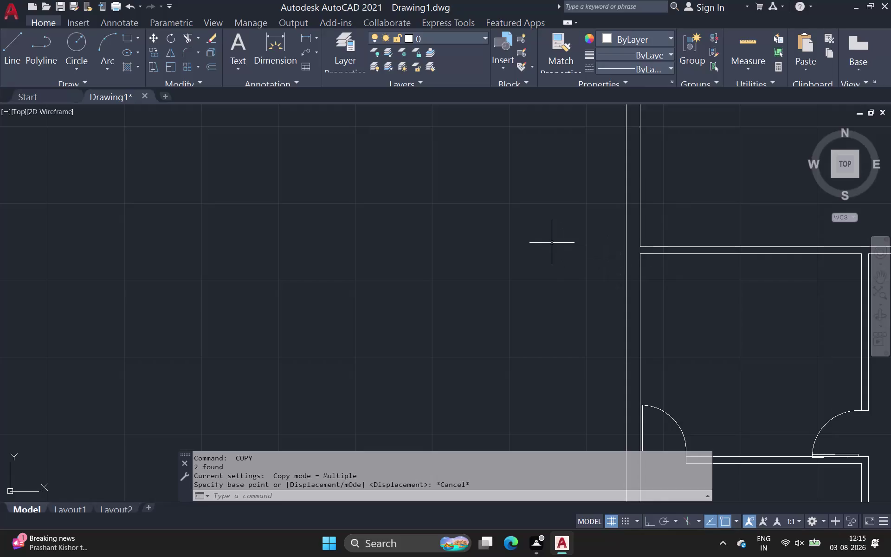
Copy a spare door symbol with CO, using the door's corner as the base point.
middle_drag(566, 254, 566, 271)
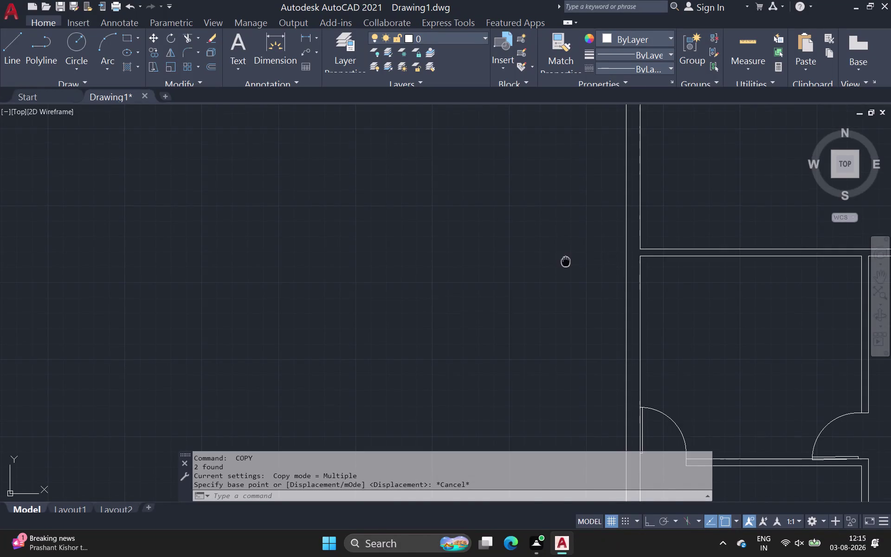
middle_drag(566, 270, 483, 291)
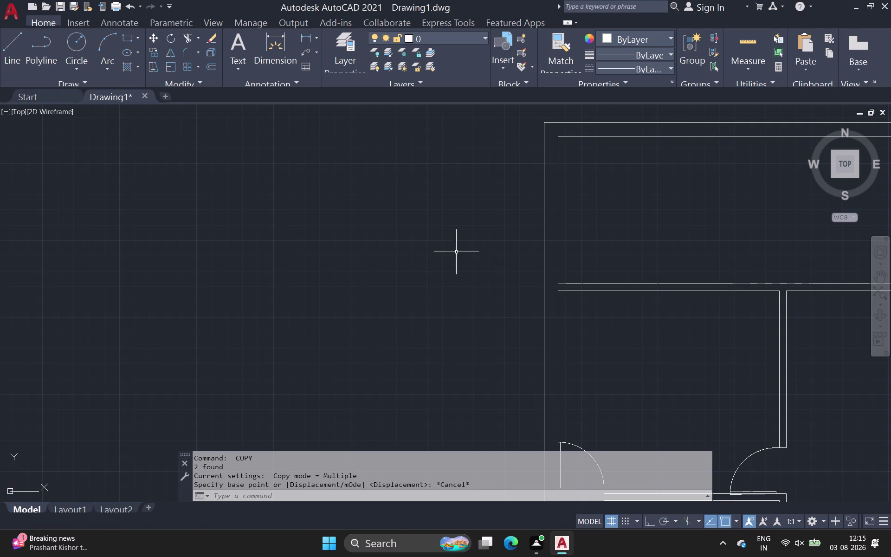
scroll(down, 3)
middle_drag(426, 285, 305, 253)
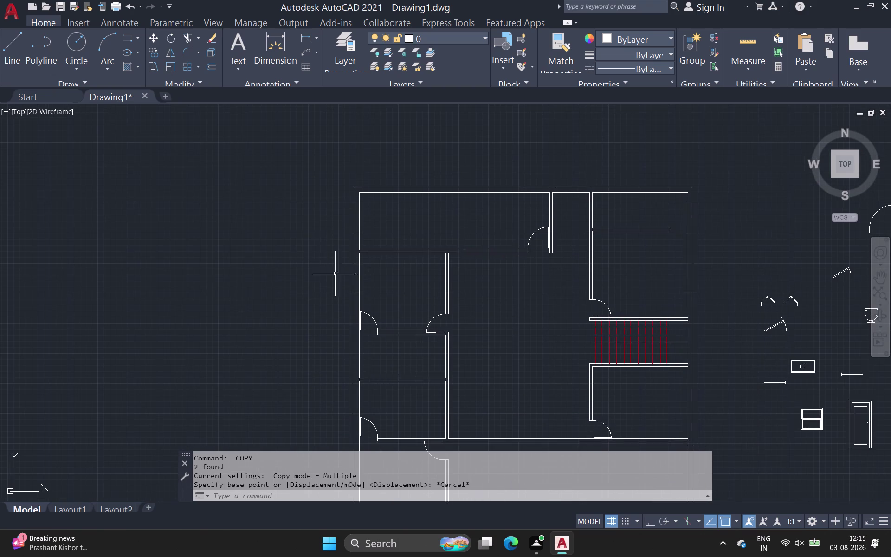
scroll(down, 3)
middle_drag(361, 285, 212, 252)
scroll(up, 3)
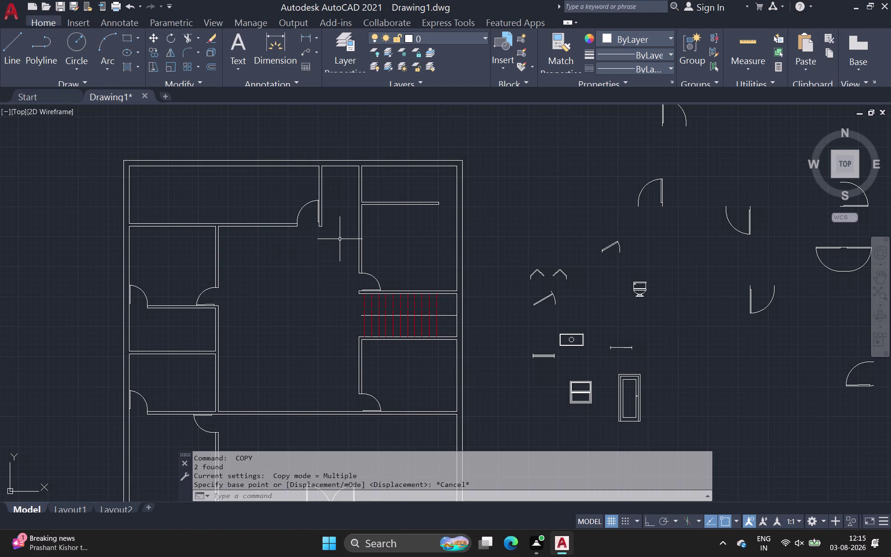
scroll(down, 3)
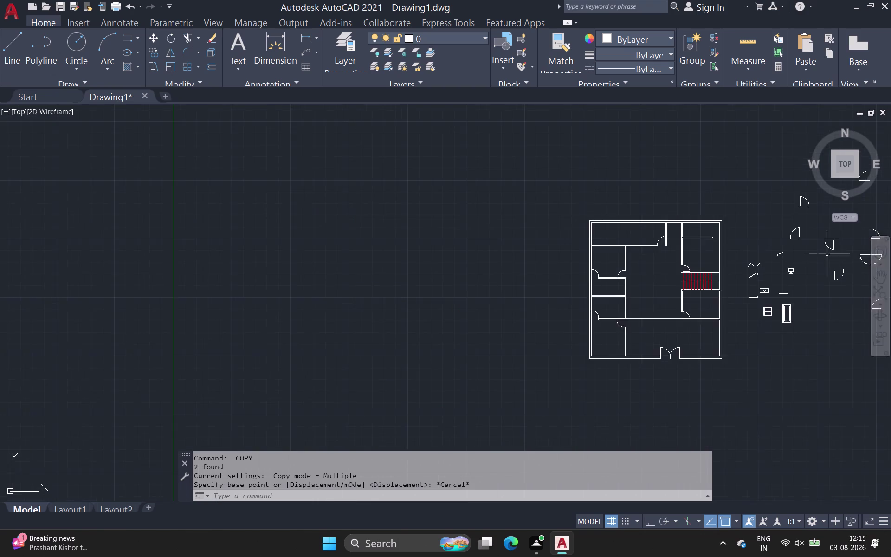
middle_drag(822, 254, 576, 210)
scroll(up, 3)
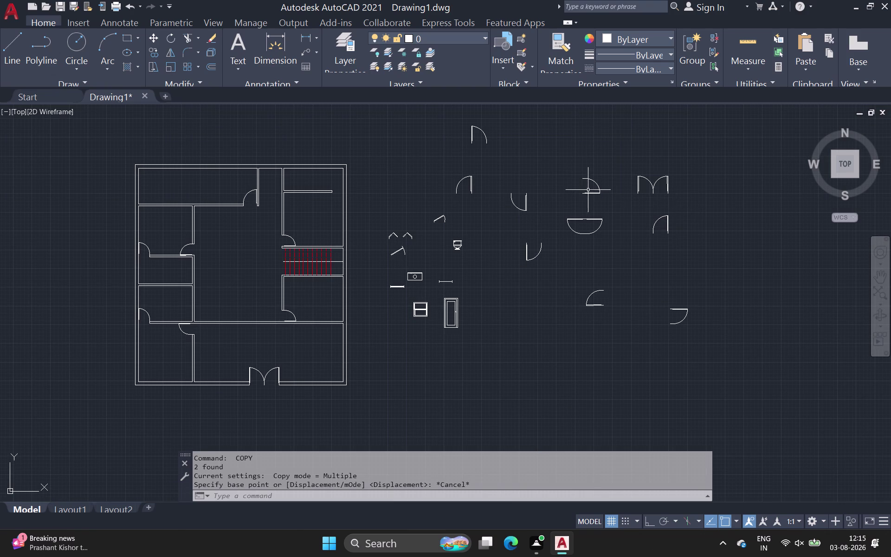
click(471, 187)
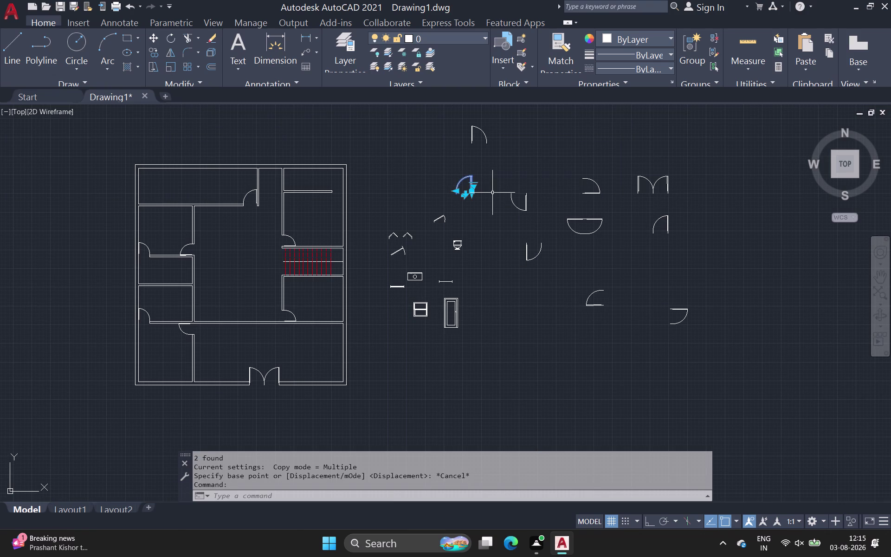
text(co)
key(space)
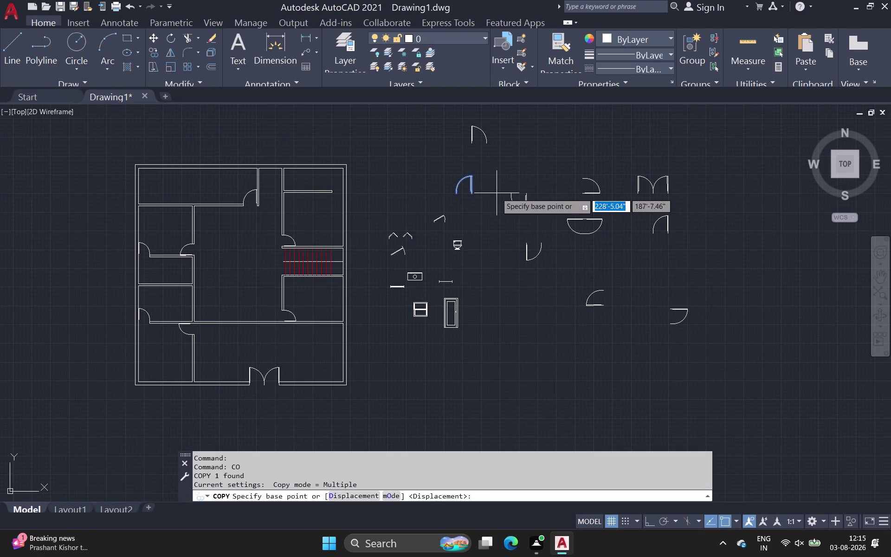
scroll(up, 3)
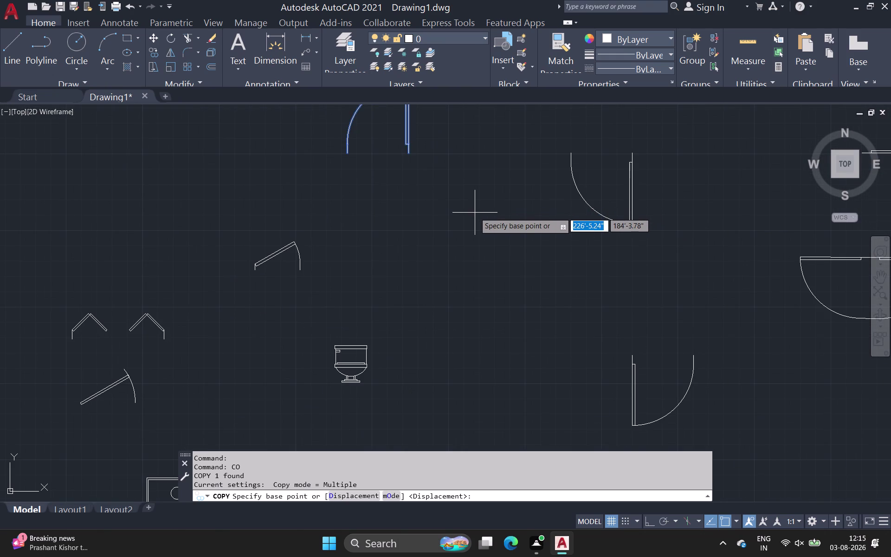
scroll(down, 3)
scroll(up, 3)
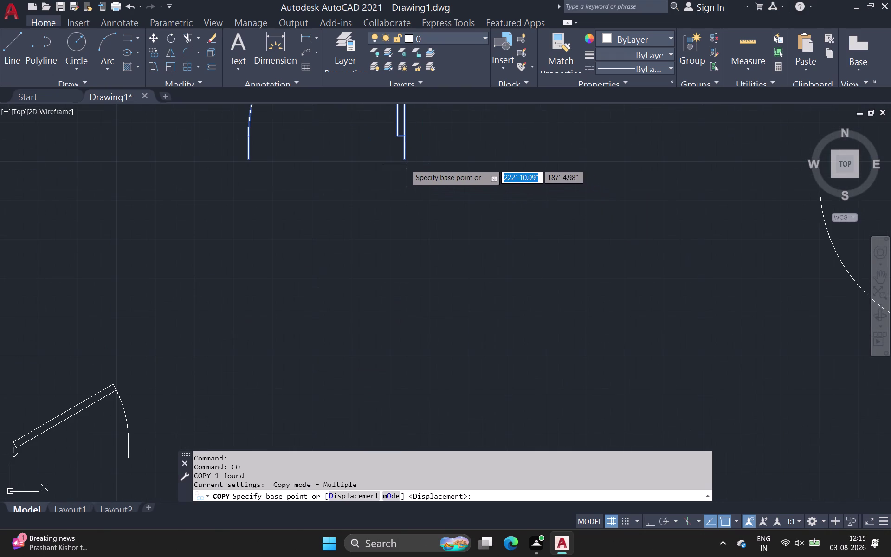
click(406, 161)
Place the door copy at the top-right room's wall end, then select it.
scroll(down, 3)
middle_drag(367, 196, 667, 150)
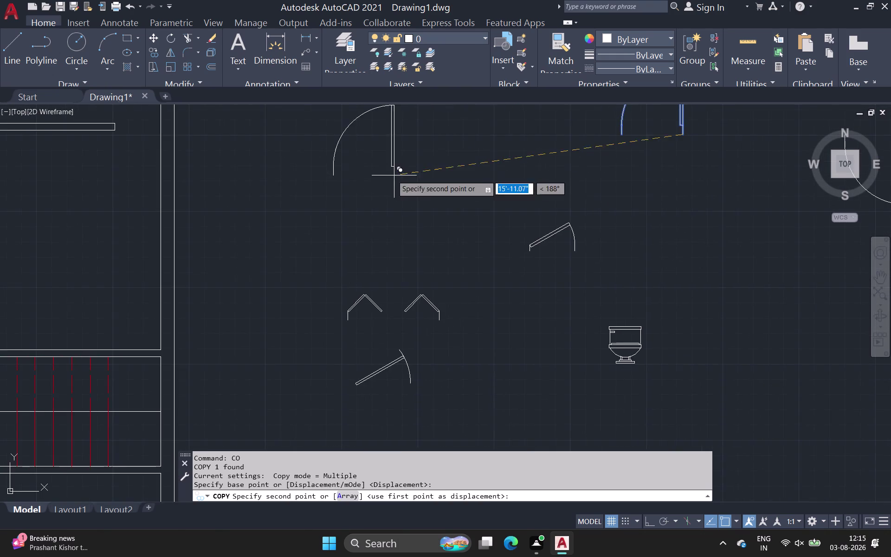
scroll(down, 3)
middle_drag(238, 186, 250, 215)
scroll(up, 3)
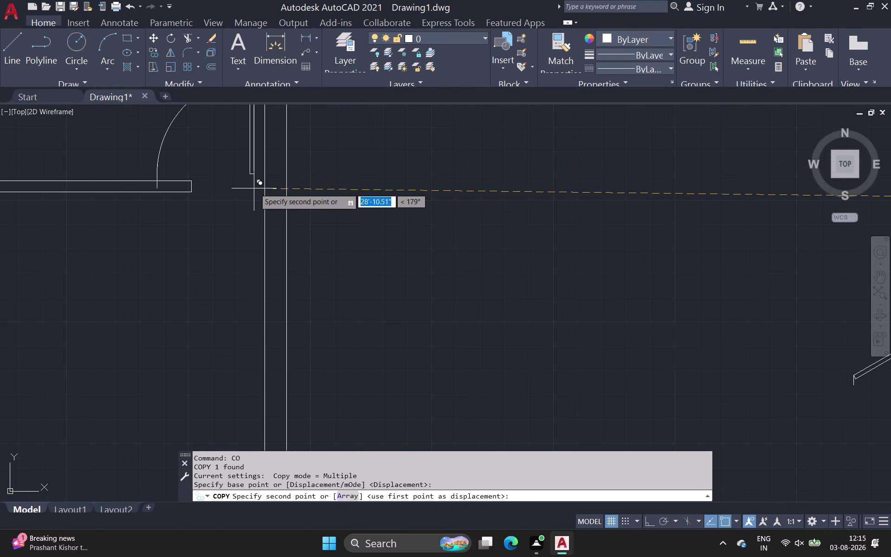
scroll(up, 3)
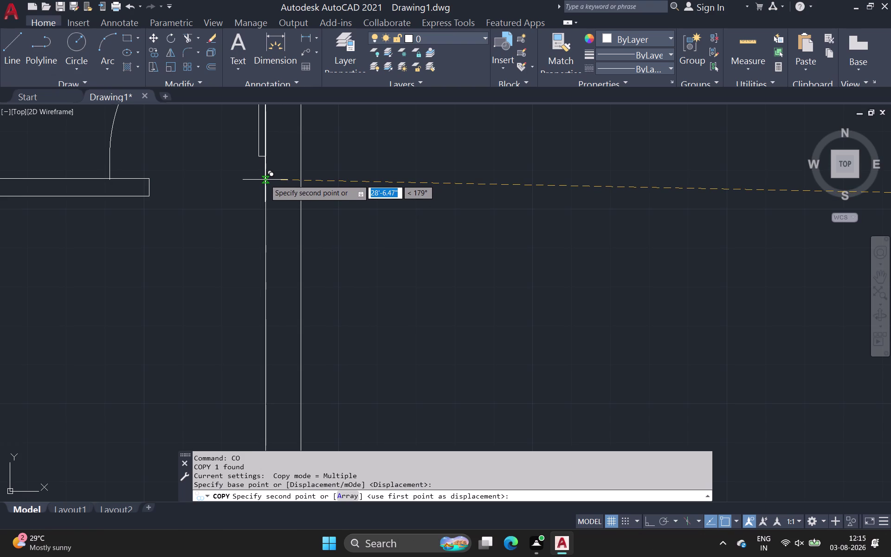
scroll(up, 3)
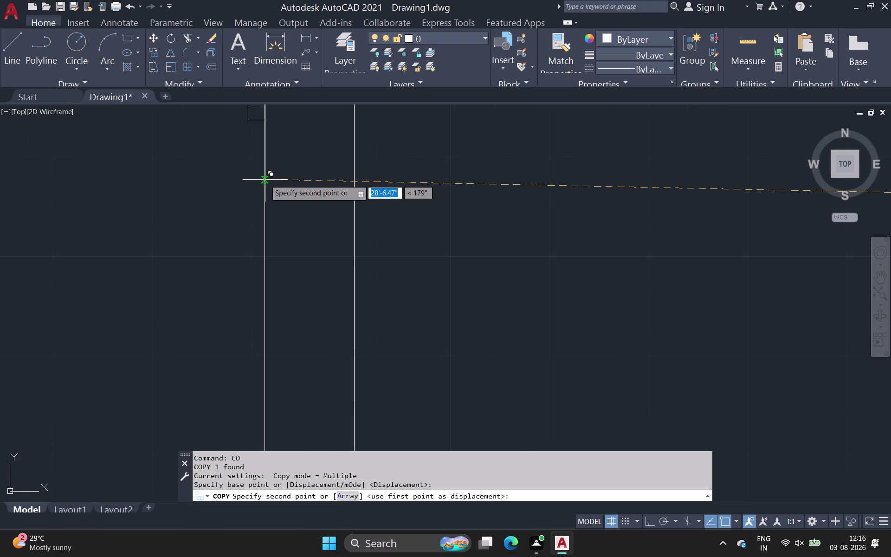
click(265, 181)
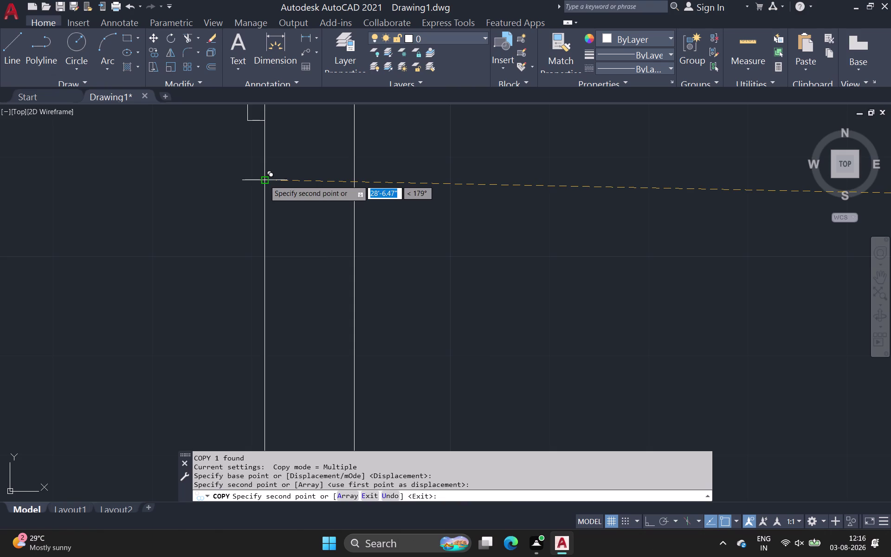
scroll(down, 3)
scroll(down, 3)
middle_drag(454, 231, 612, 330)
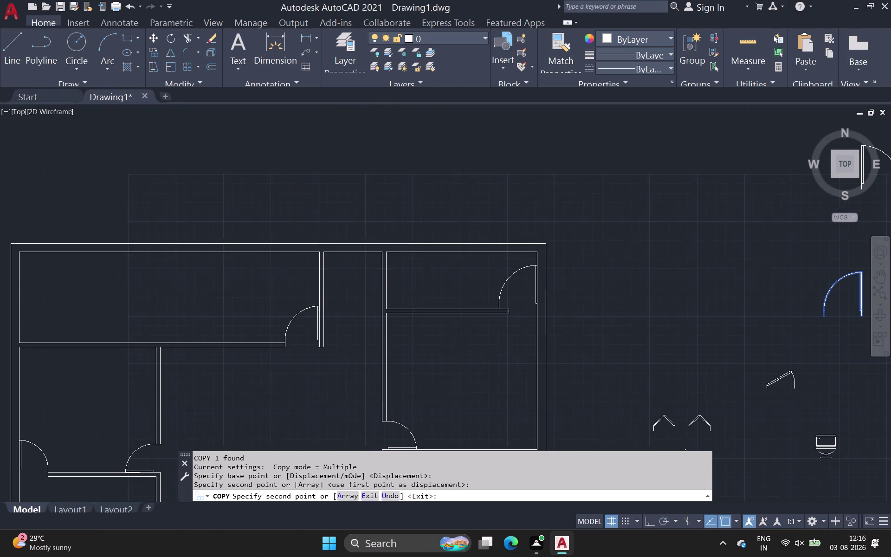
middle_drag(611, 330, 609, 327)
key(Escape)
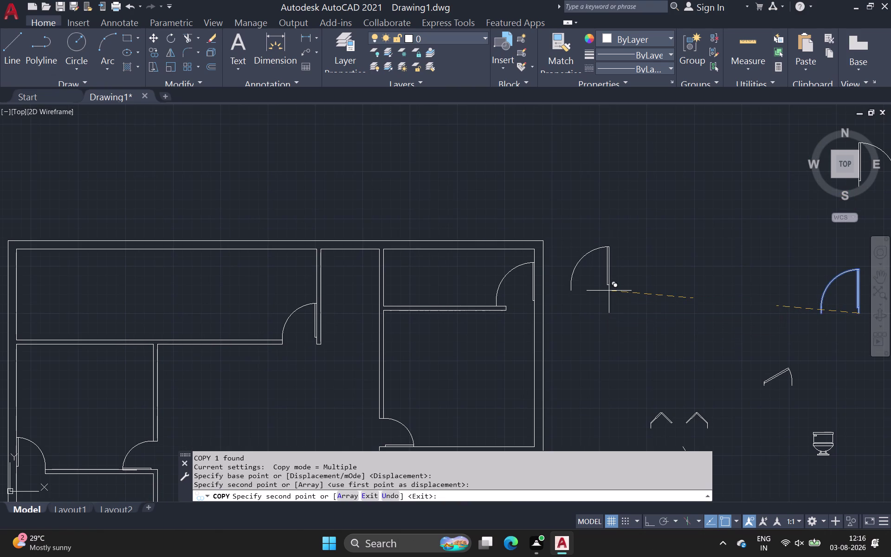
click(516, 268)
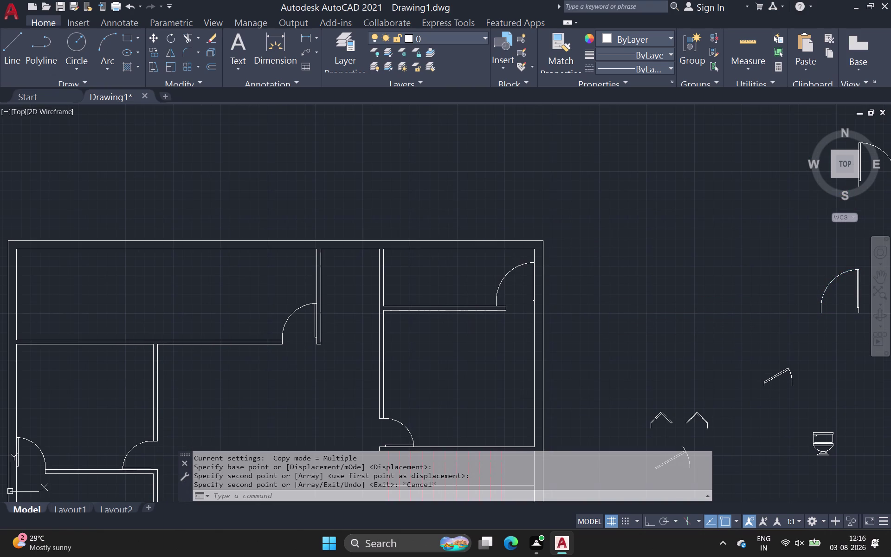
click(498, 303)
Stretch the copied door's swing grip to the wall endpoint so it spans the opening.
scroll(up, 3)
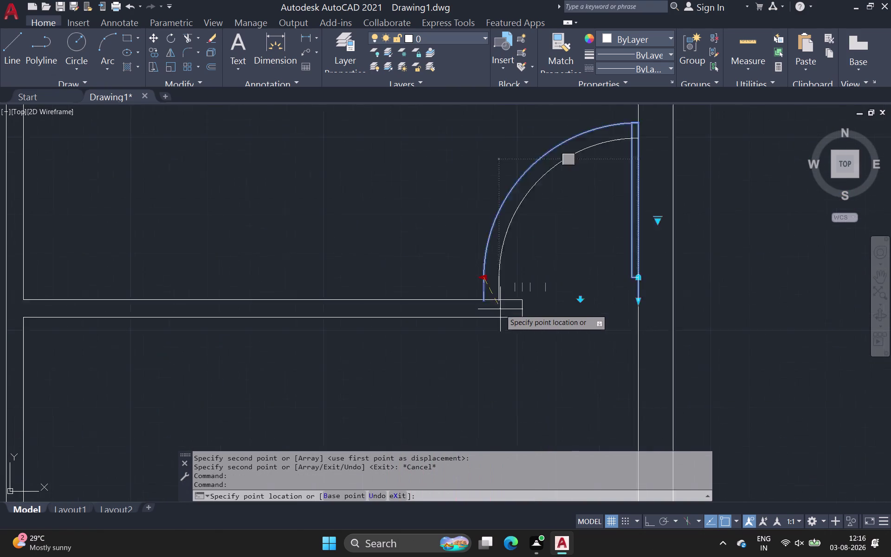
scroll(up, 3)
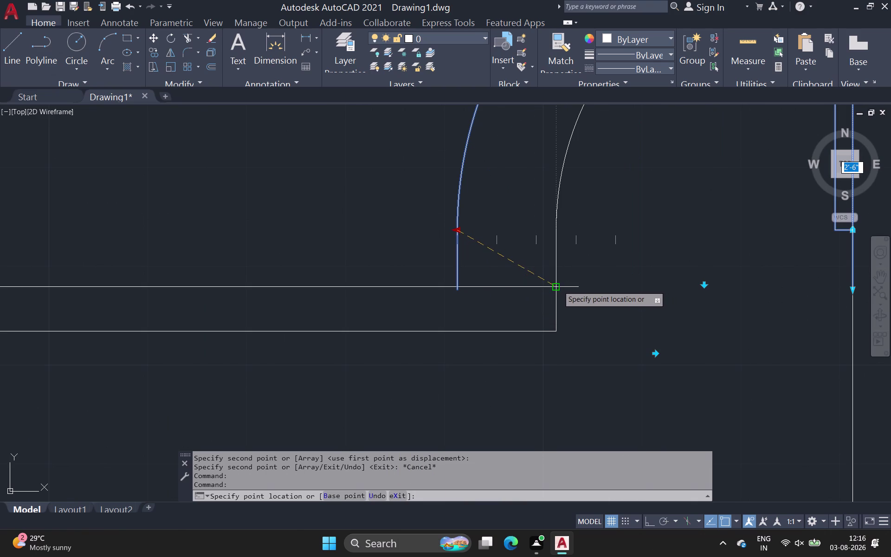
click(558, 286)
scroll(down, 3)
middle_drag(579, 290, 564, 307)
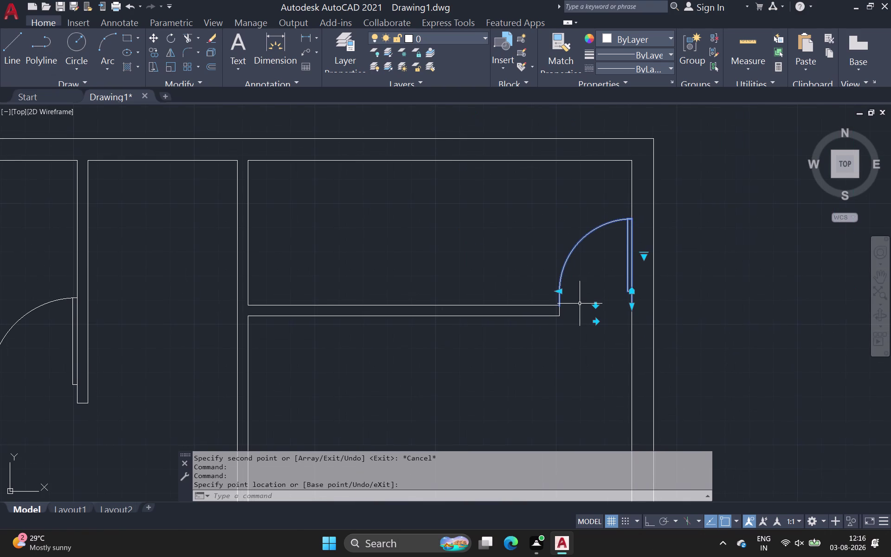
key(Escape)
Zoom out over the whole plan and start the Line tool.
scroll(down, 3)
middle_drag(704, 275, 438, 183)
scroll(down, 3)
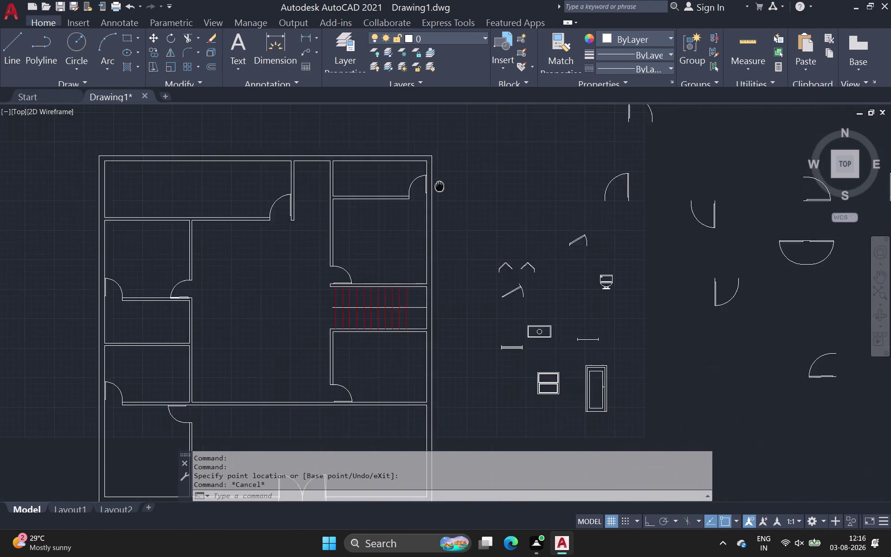
middle_drag(458, 201, 452, 171)
scroll(down, 3)
middle_drag(450, 215, 417, 193)
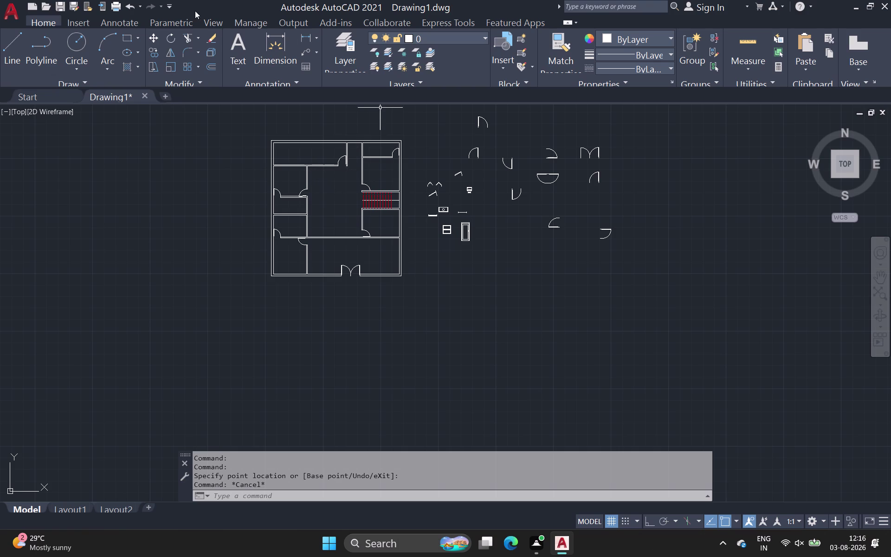
click(15, 39)
scroll(up, 3)
middle_drag(449, 180, 474, 311)
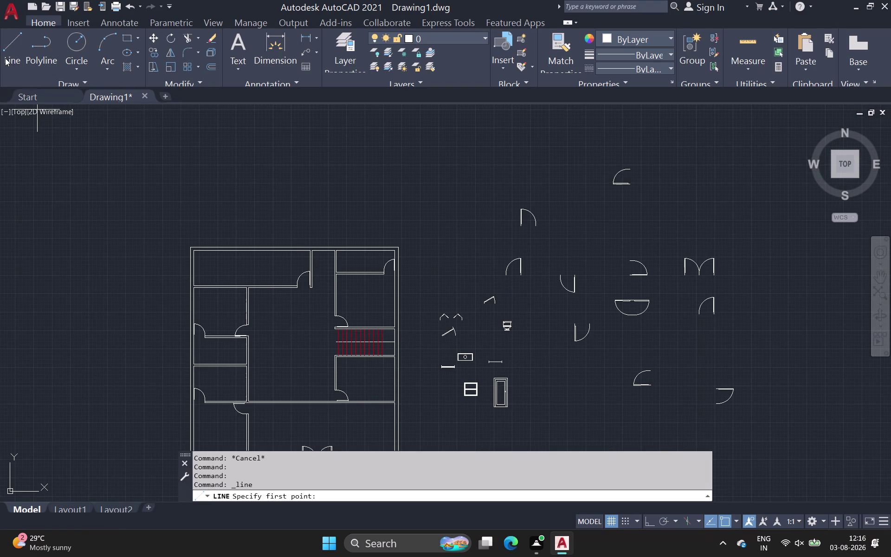
scroll(up, 3)
scroll(up, 3)
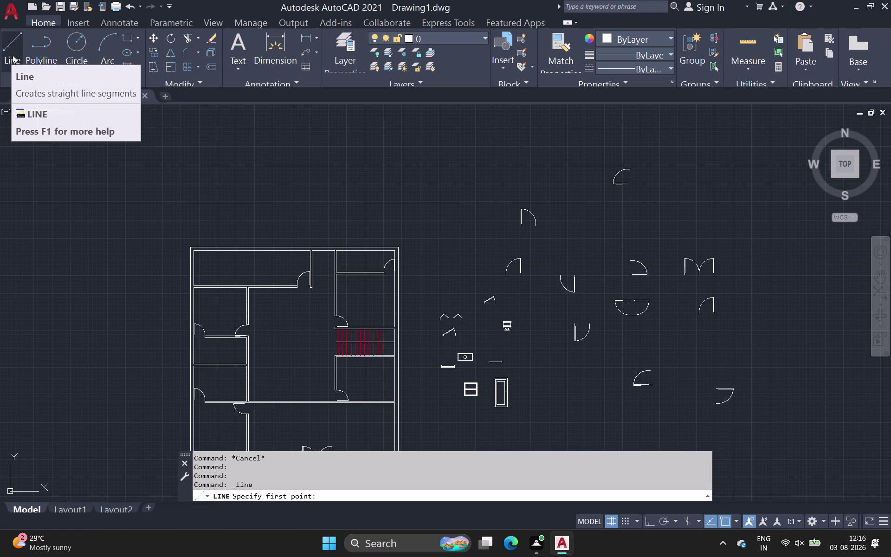
scroll(up, 3)
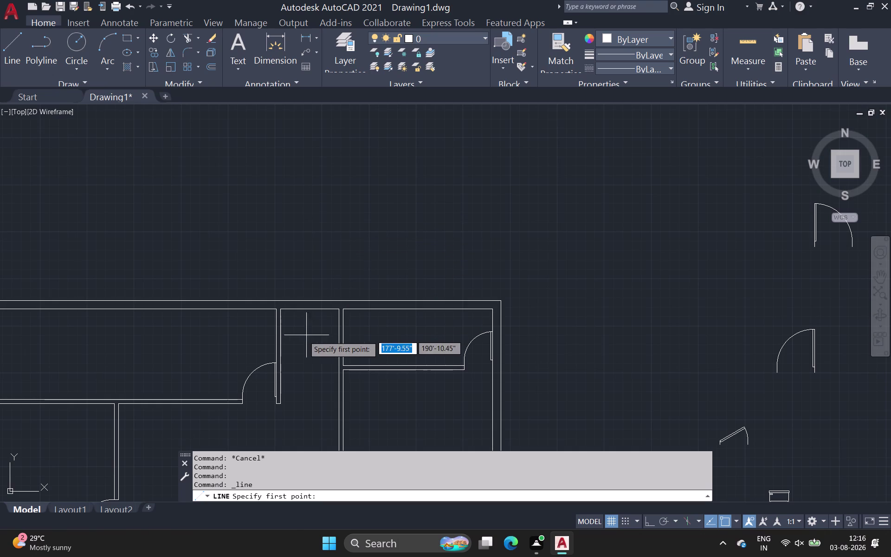
scroll(up, 3)
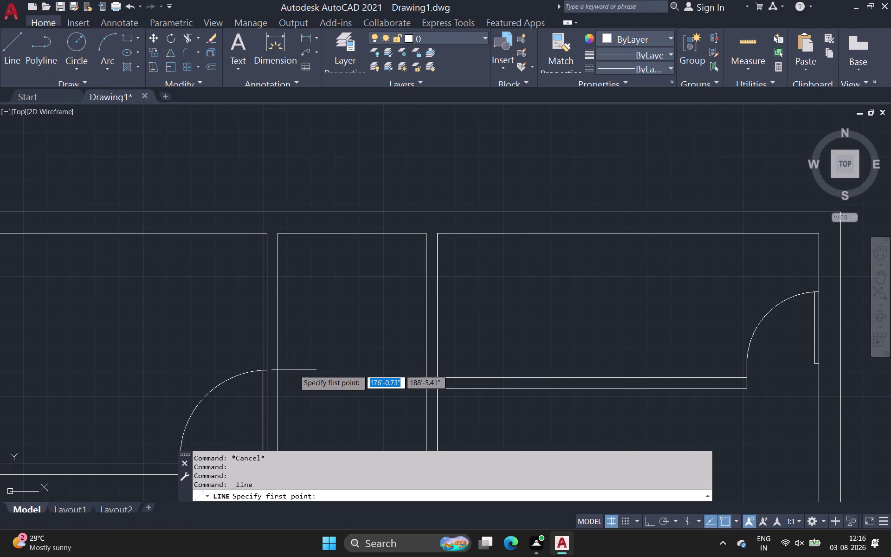
scroll(up, 3)
middle_drag(294, 356, 315, 211)
scroll(down, 3)
scroll(down, 3)
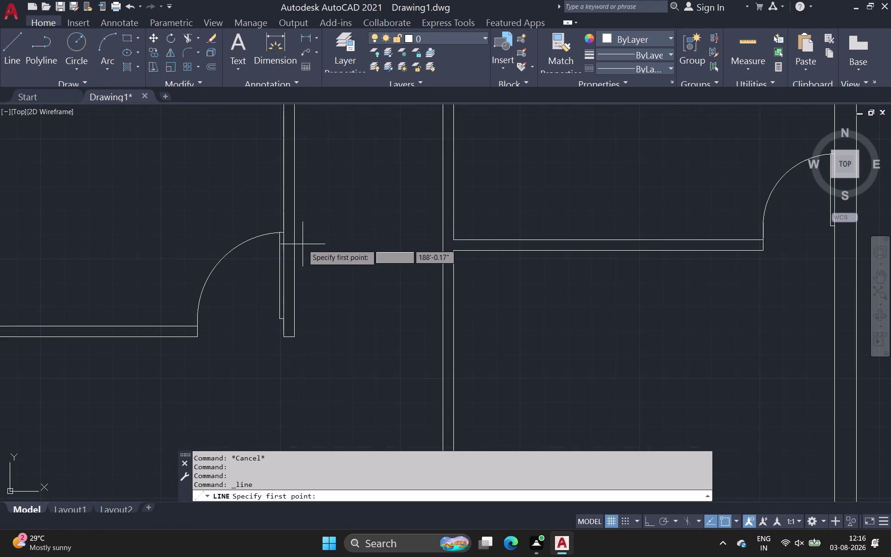
scroll(up, 3)
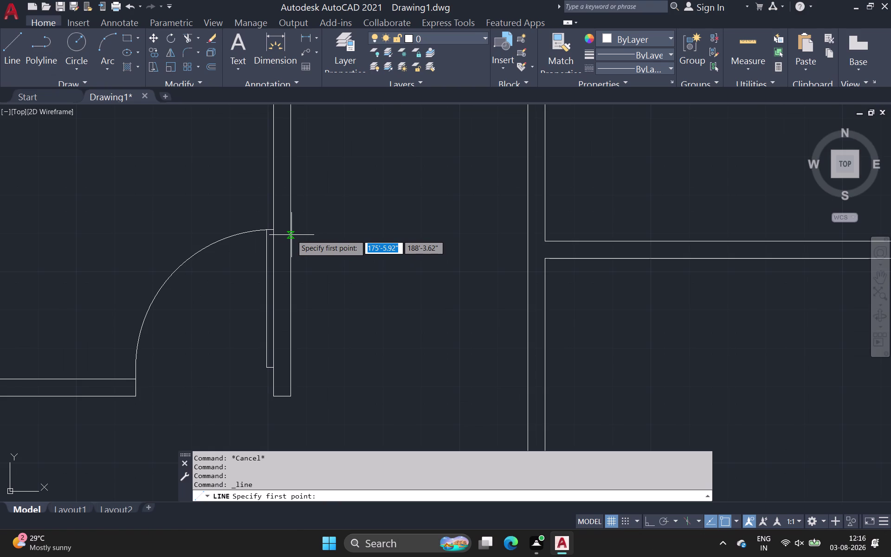
scroll(up, 3)
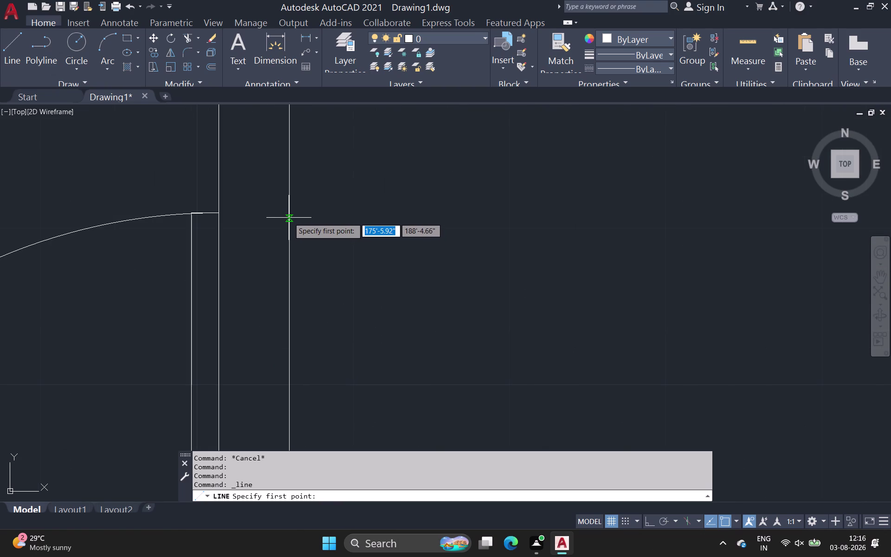
scroll(up, 3)
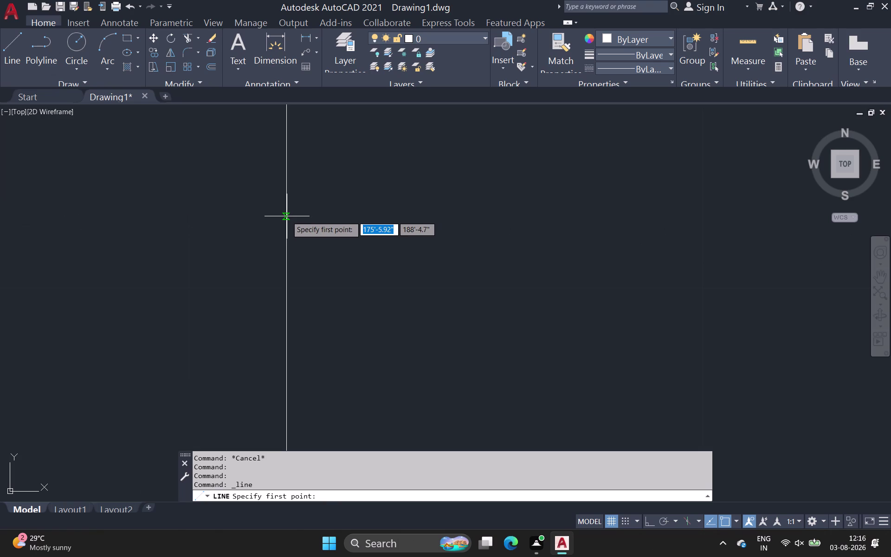
click(286, 216)
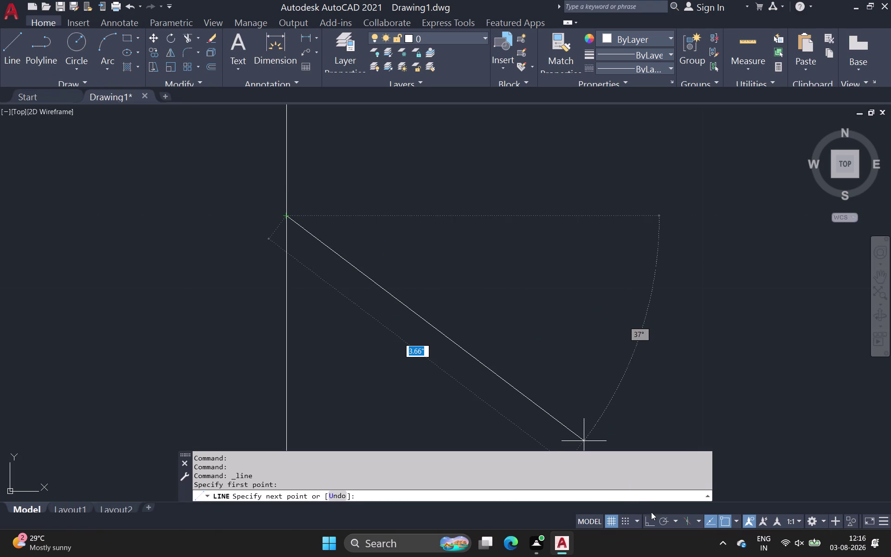
click(652, 522)
scroll(down, 3)
middle_drag(633, 383, 610, 341)
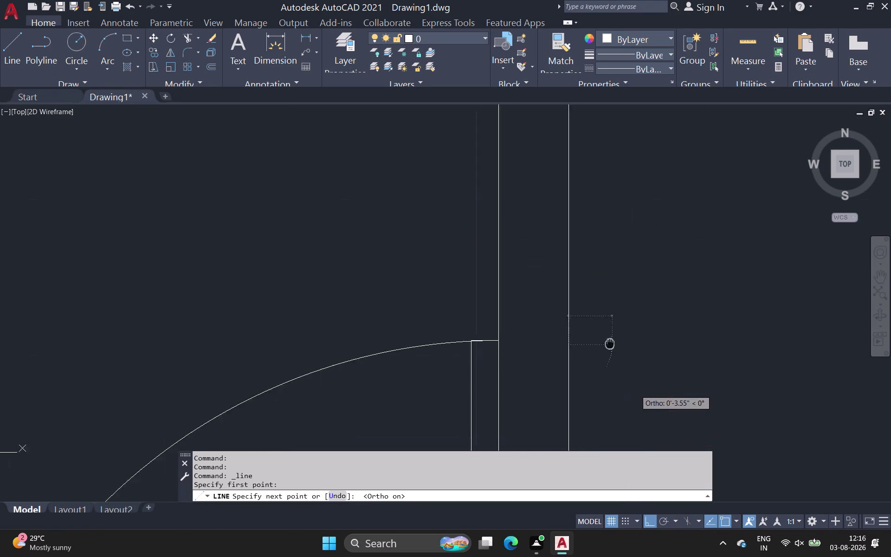
middle_drag(609, 342, 560, 293)
middle_drag(676, 294, 559, 267)
scroll(down, 3)
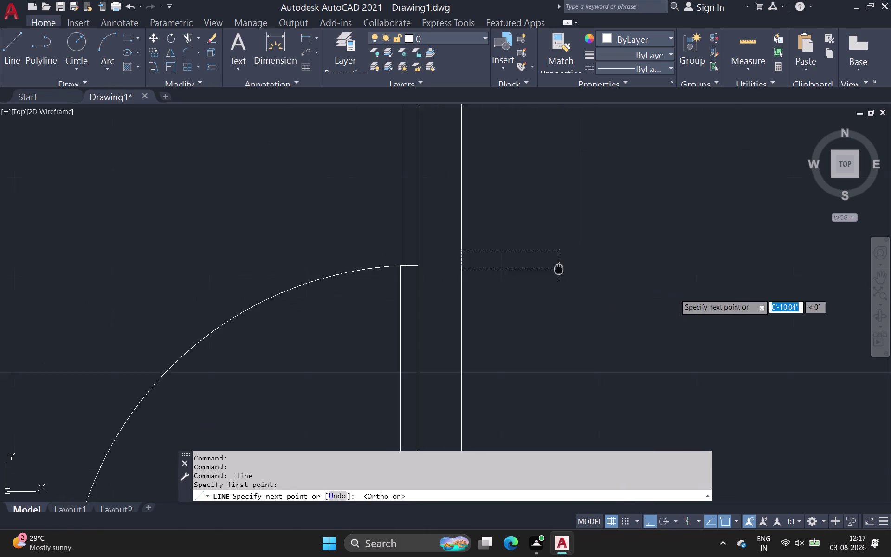
scroll(down, 3)
middle_drag(644, 267, 320, 218)
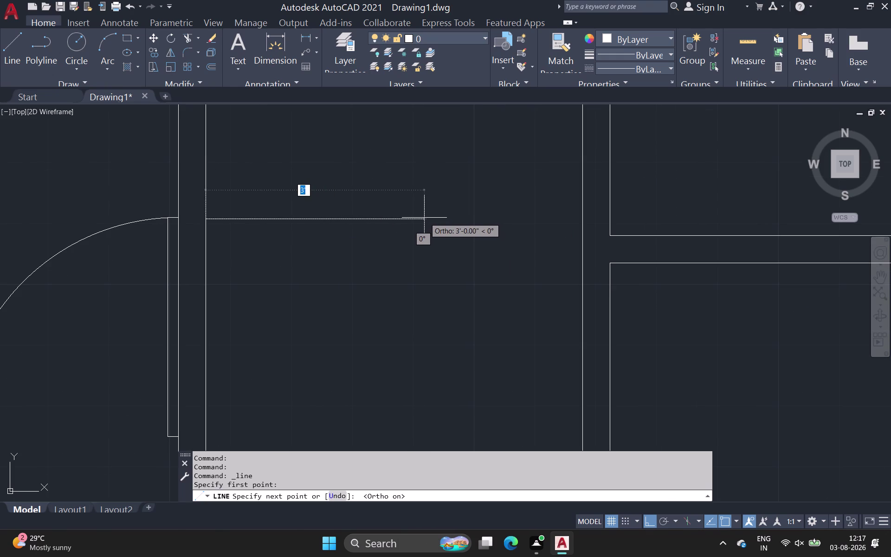
key(Escape)
click(7, 45)
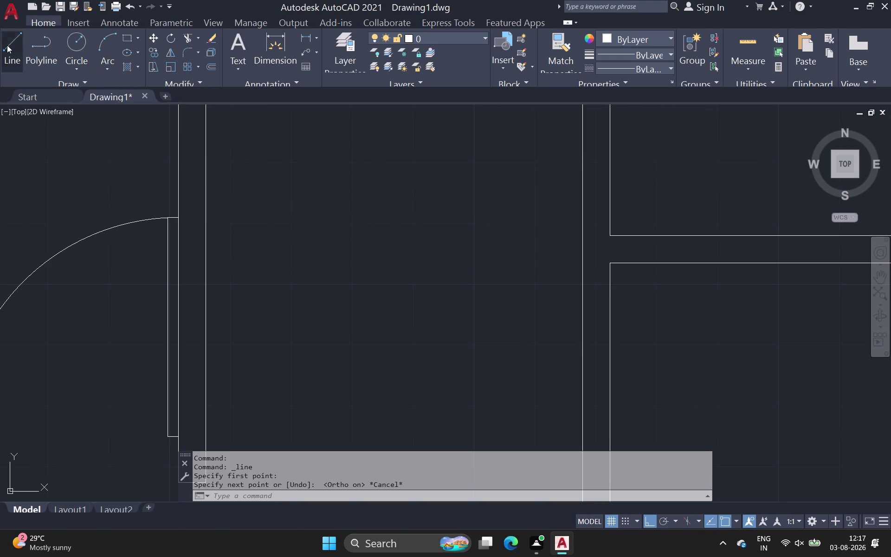
scroll(down, 3)
middle_drag(400, 223, 399, 229)
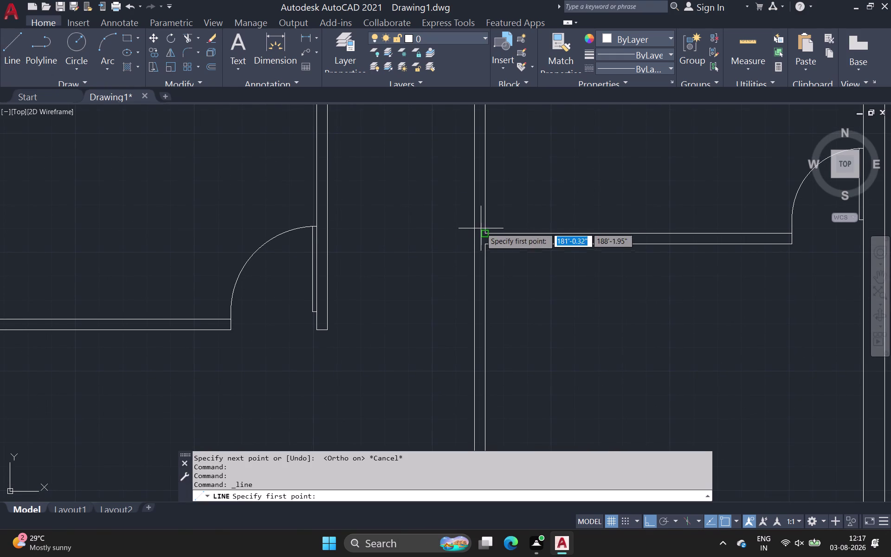
click(475, 217)
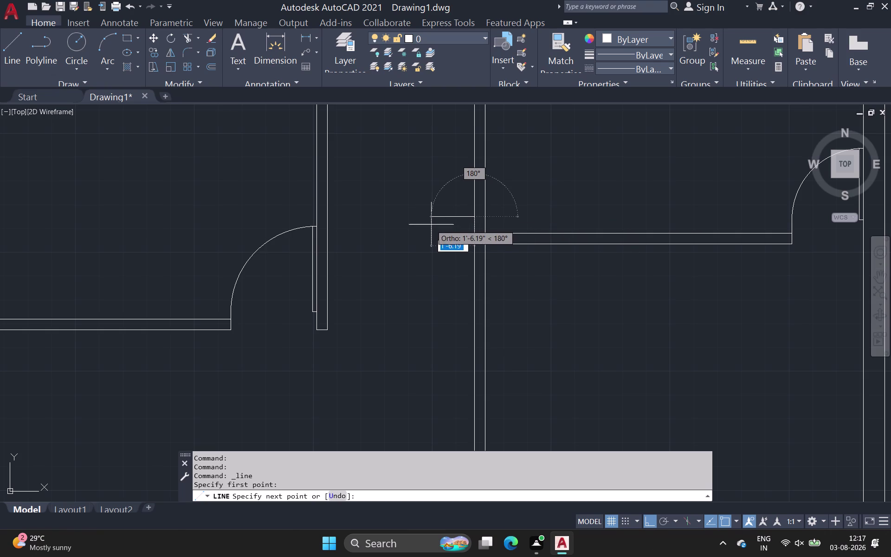
key(2)
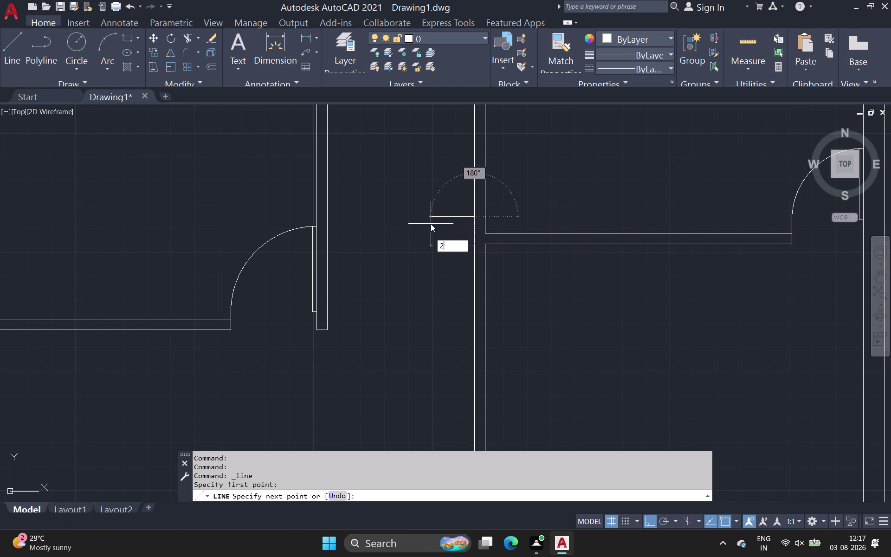
text(.5)
key(Return)
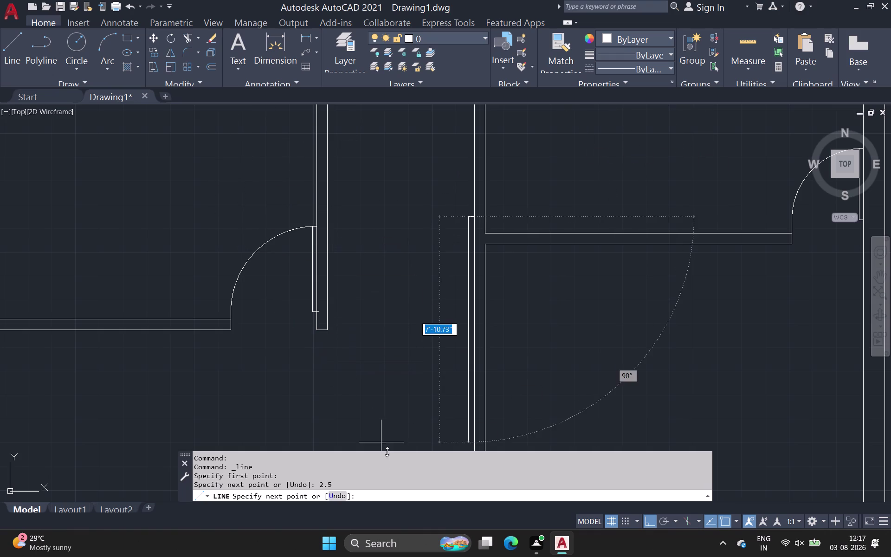
key(Escape)
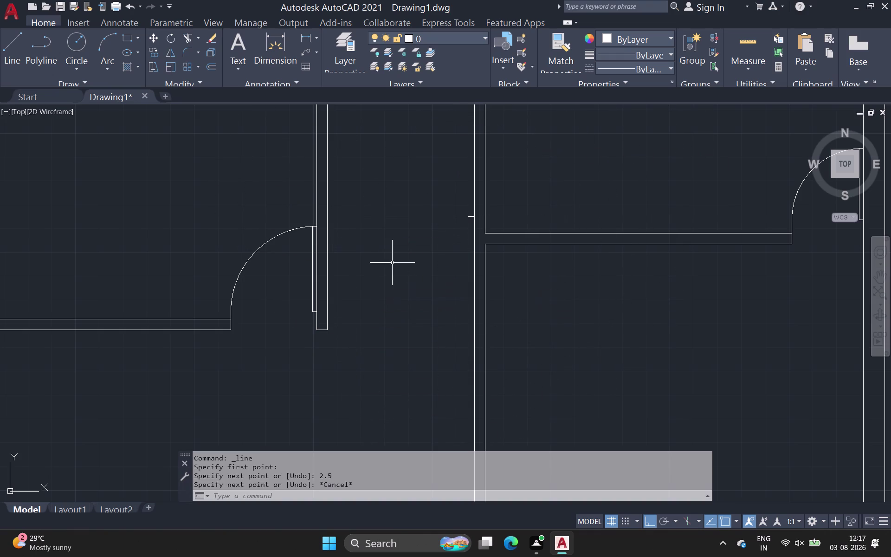
click(469, 217)
key(Delete)
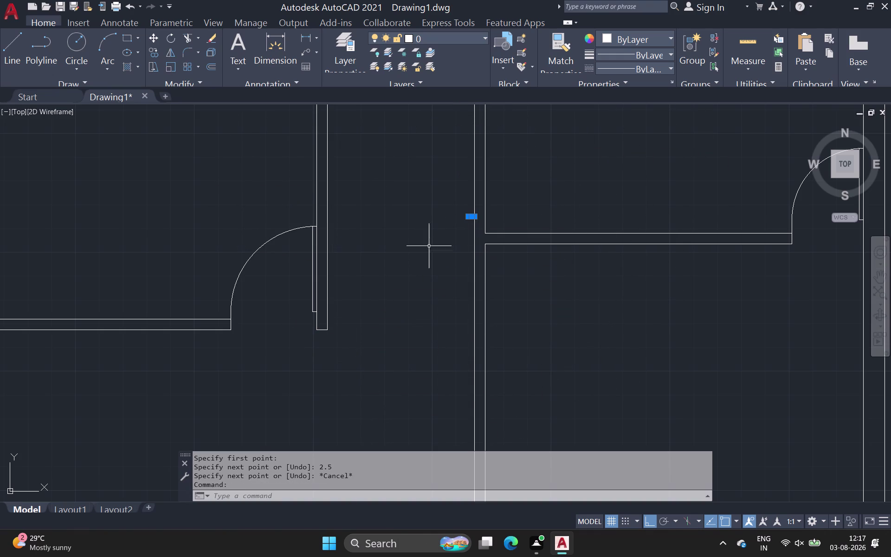
scroll(up, 3)
key(Delete)
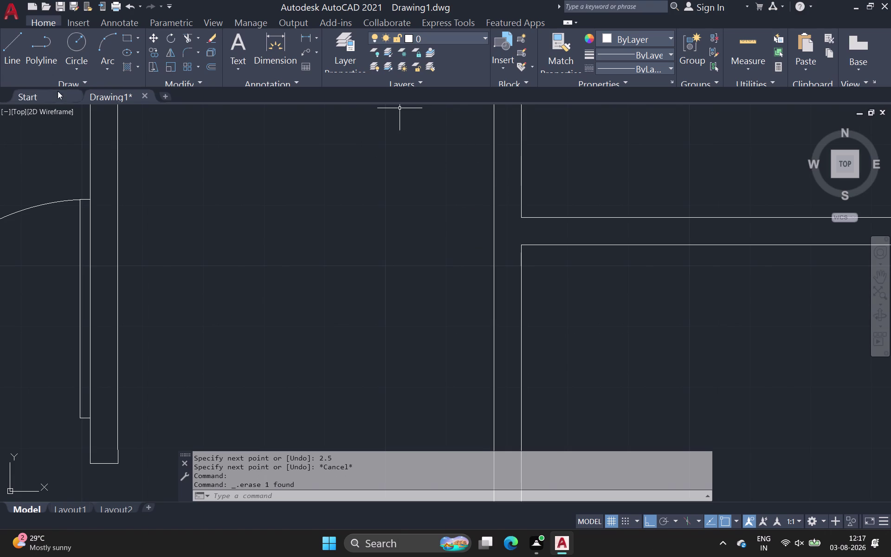
click(6, 51)
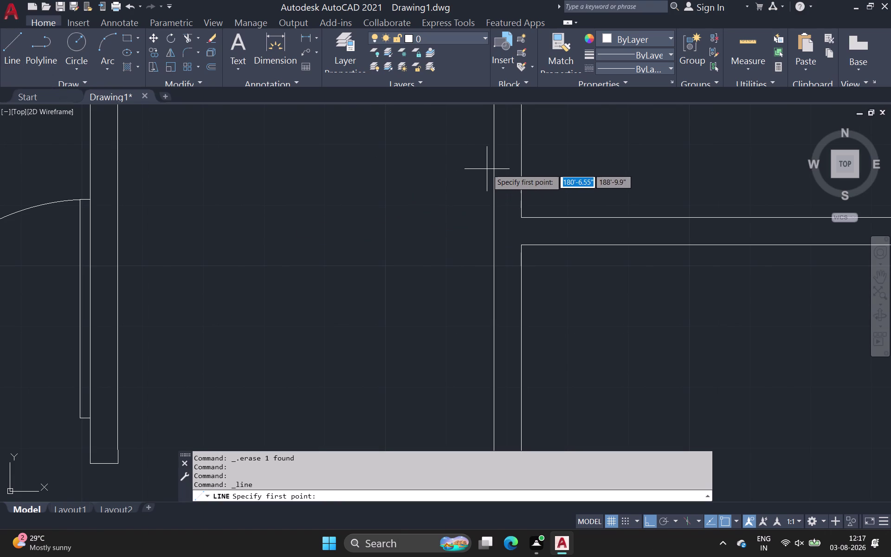
Draw a 2.5-foot horizontal line from the right wall to the left wall.
click(493, 163)
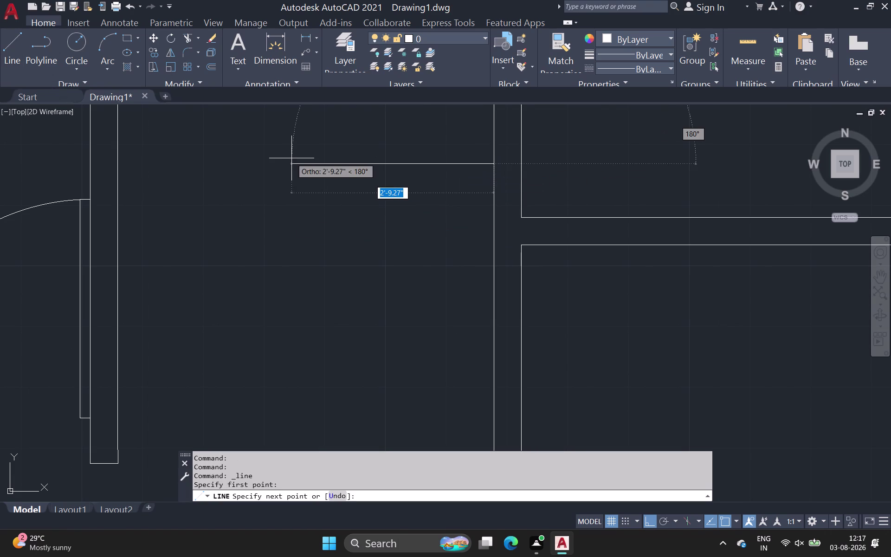
key(2)
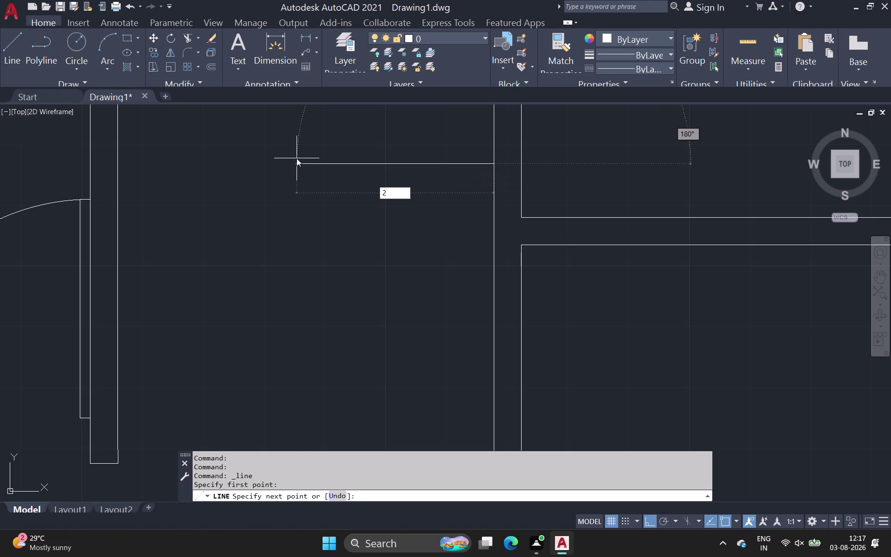
text(.5)
key(apostrophe)
key(Return)
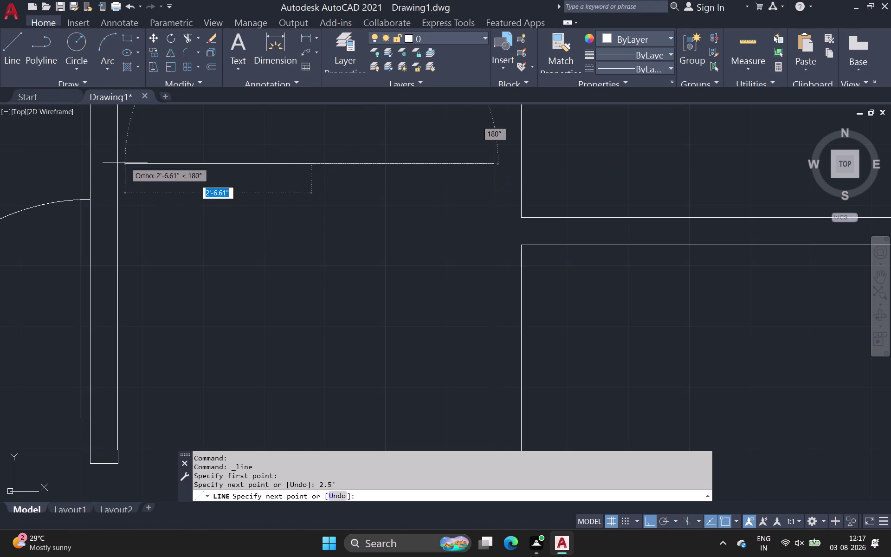
click(117, 167)
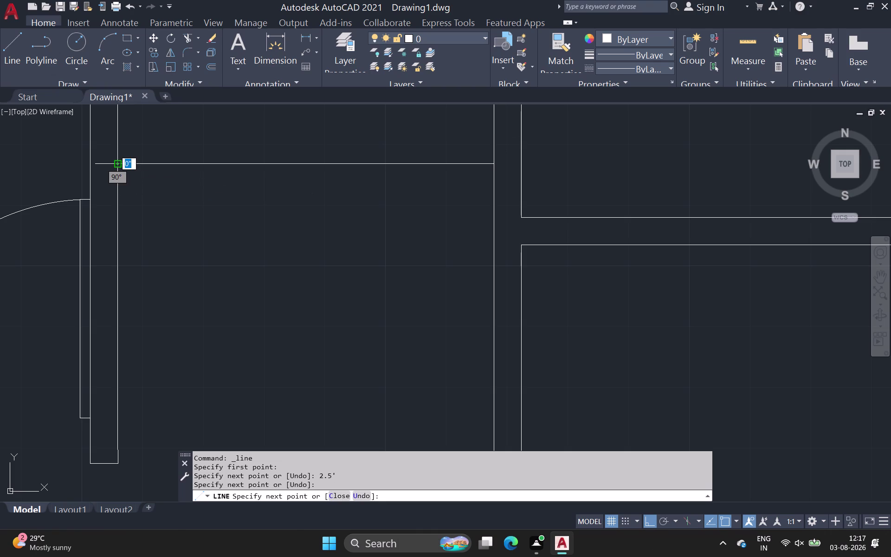
key(space)
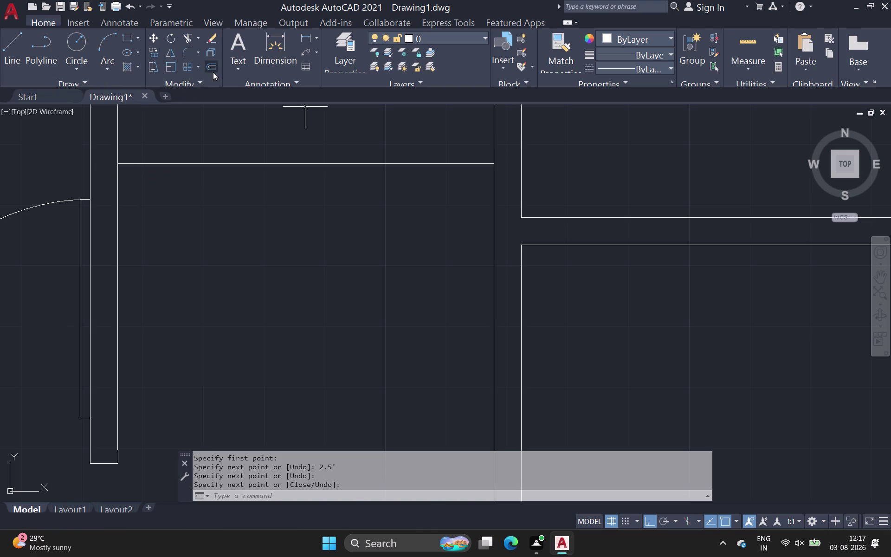
Start the Offset command.
click(214, 68)
drag(214, 68, 216, 143)
drag(216, 162, 211, 180)
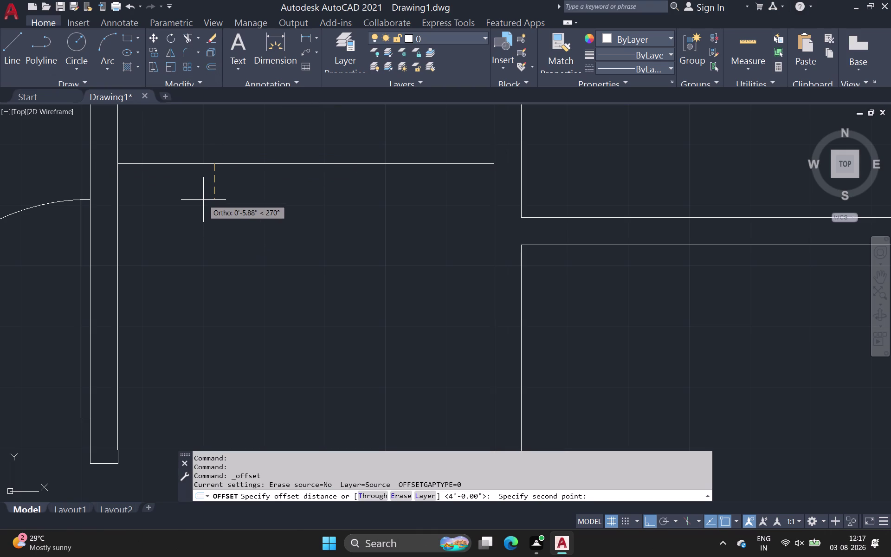
Try offsetting the horizontal line, then delete the misplaced copy.
text(4,)
key(5)
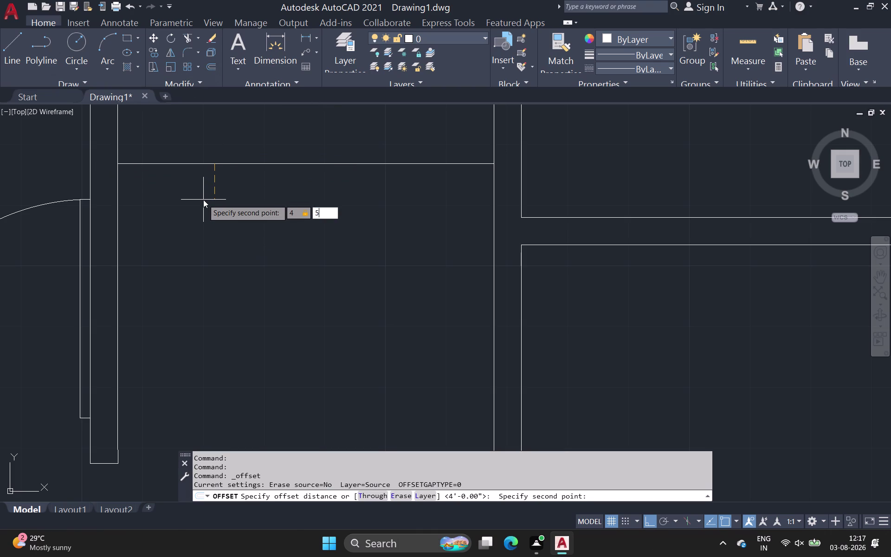
key(space)
click(200, 165)
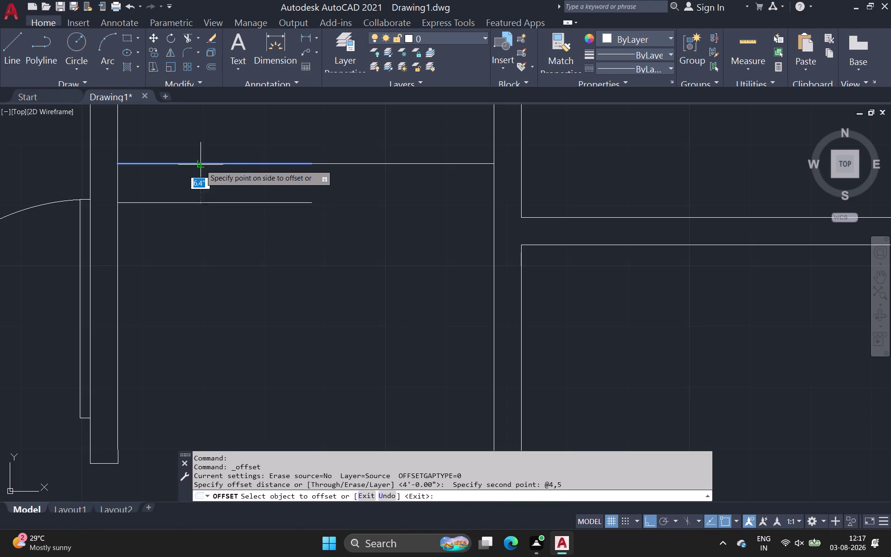
click(201, 172)
scroll(down, 3)
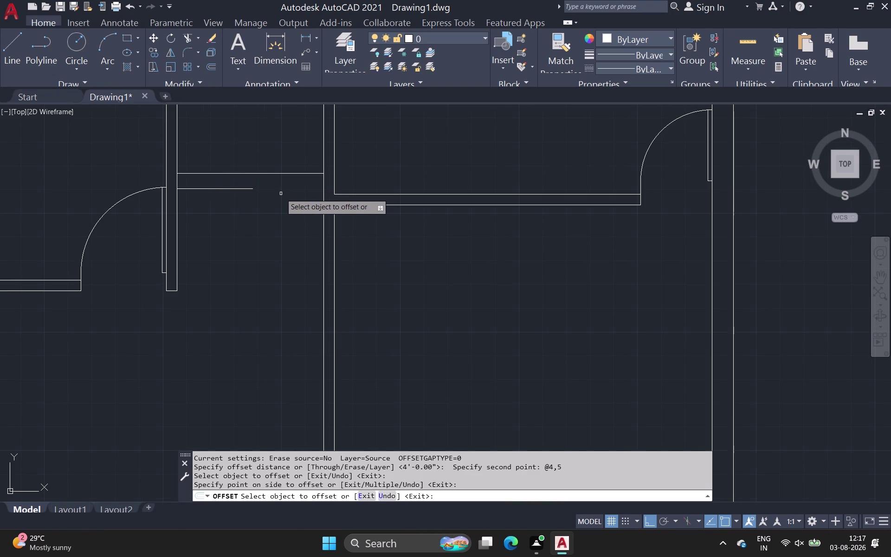
scroll(down, 3)
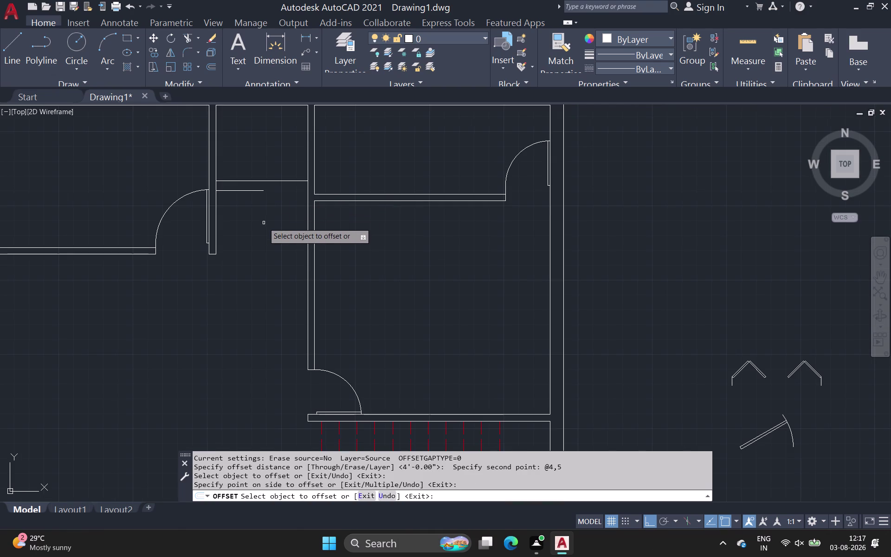
key(Escape)
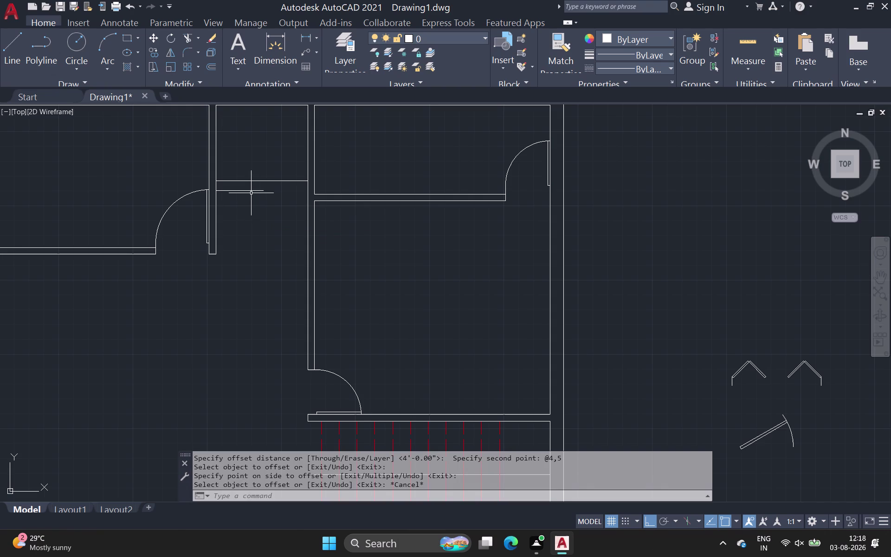
click(251, 193)
key(Delete)
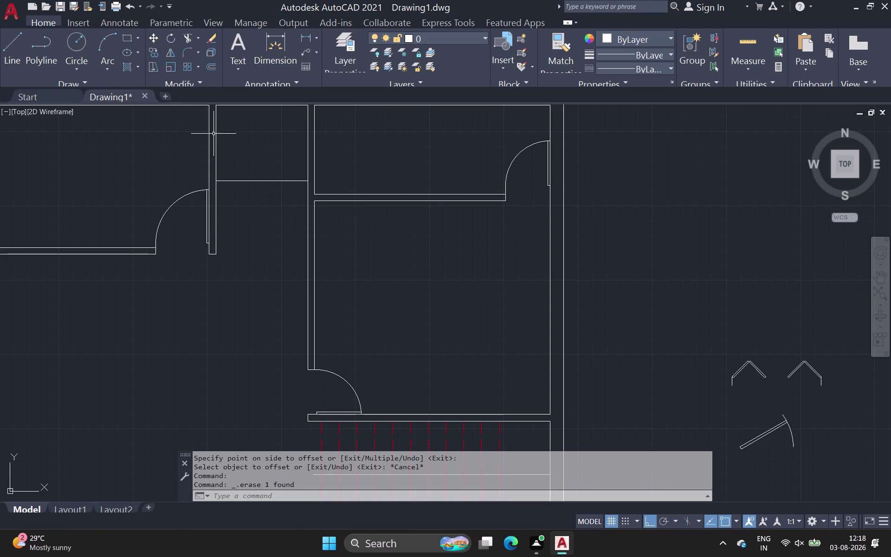
Offset the horizontal line 4.5 units downward.
drag(210, 68, 210, 73)
scroll(up, 3)
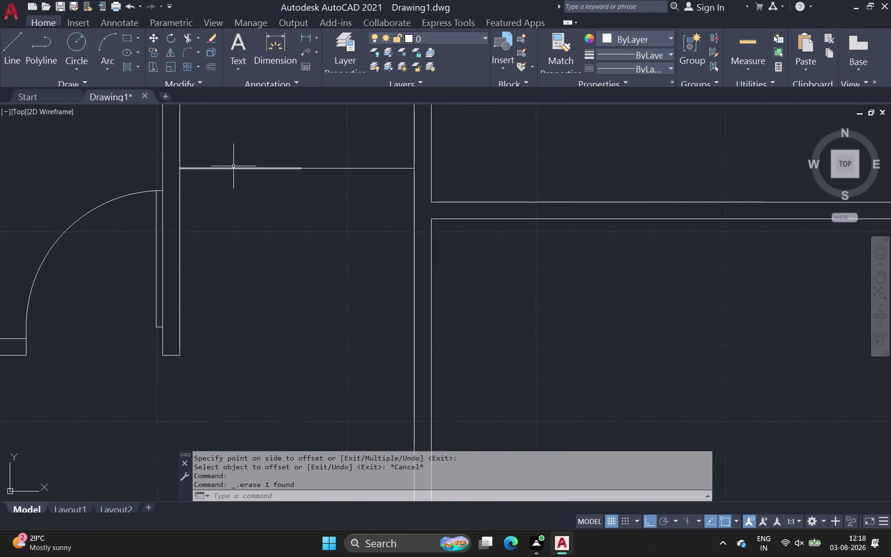
click(212, 67)
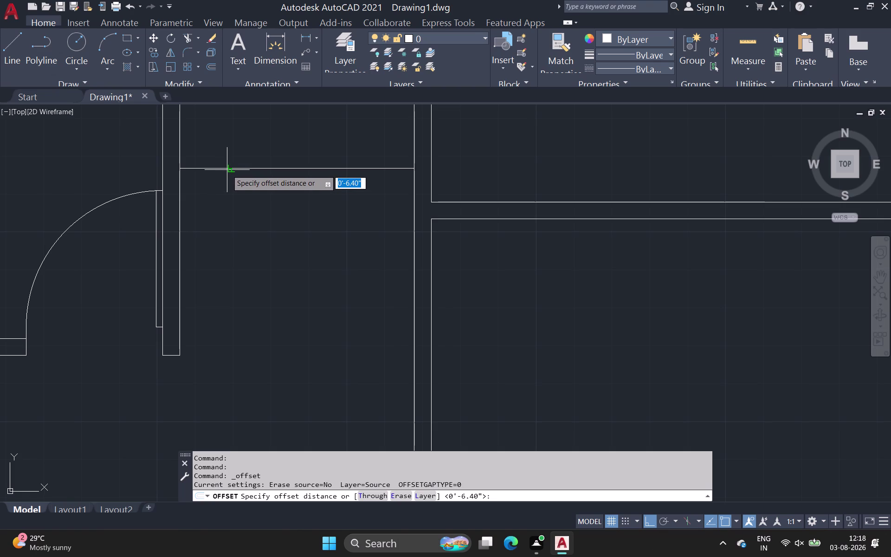
scroll(up, 3)
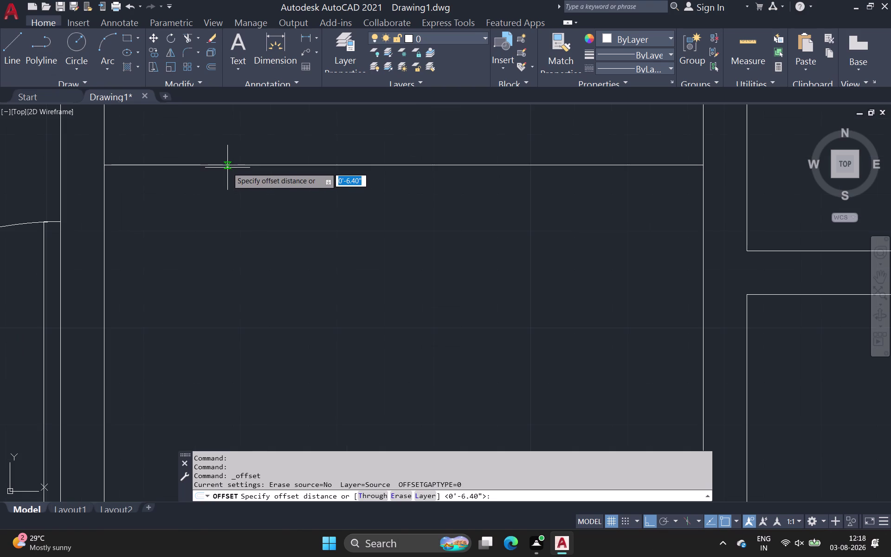
scroll(up, 3)
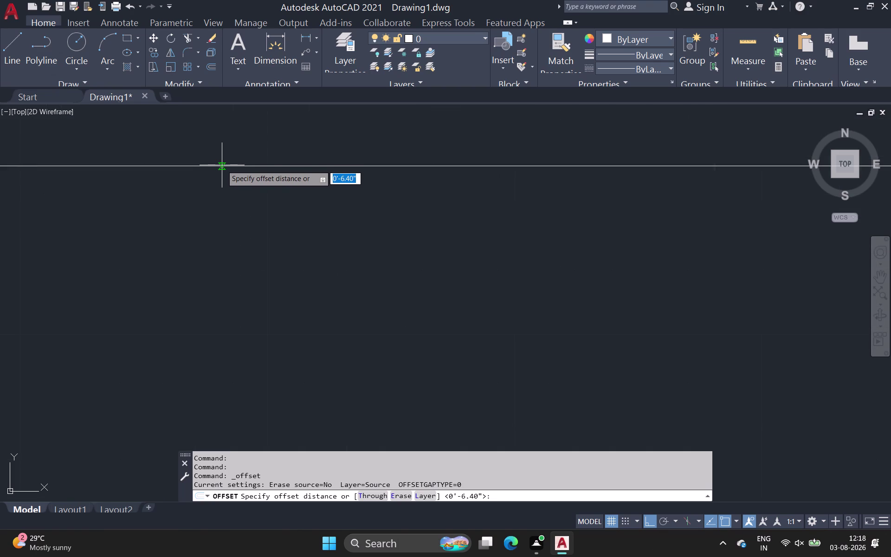
click(221, 166)
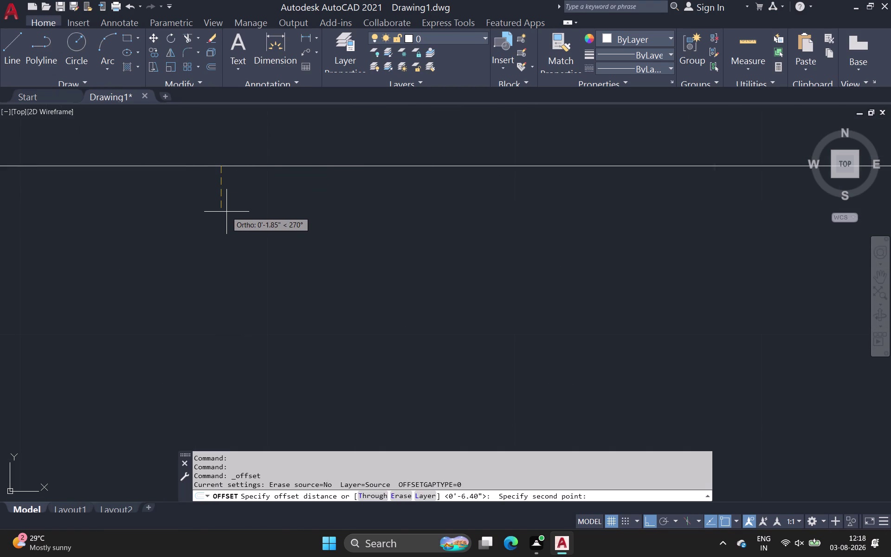
key(4)
key(period)
text(5)
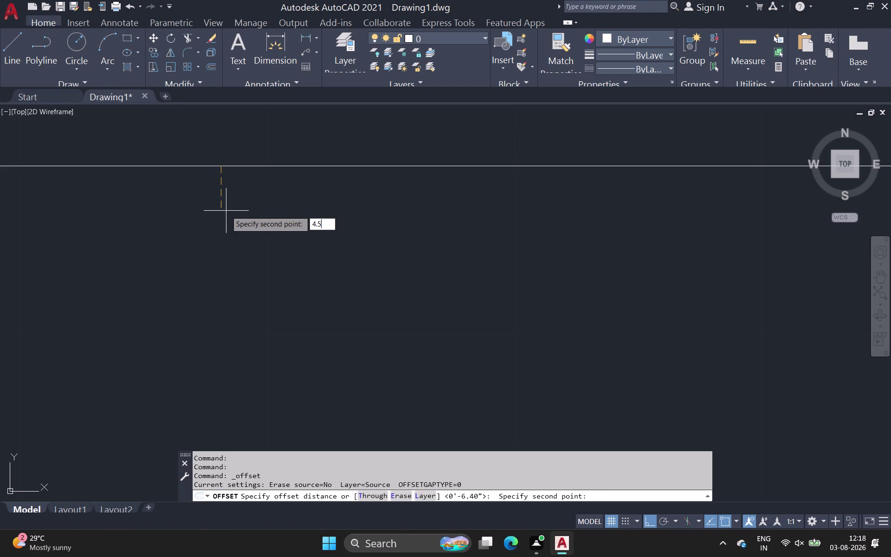
key(space)
click(215, 166)
click(212, 191)
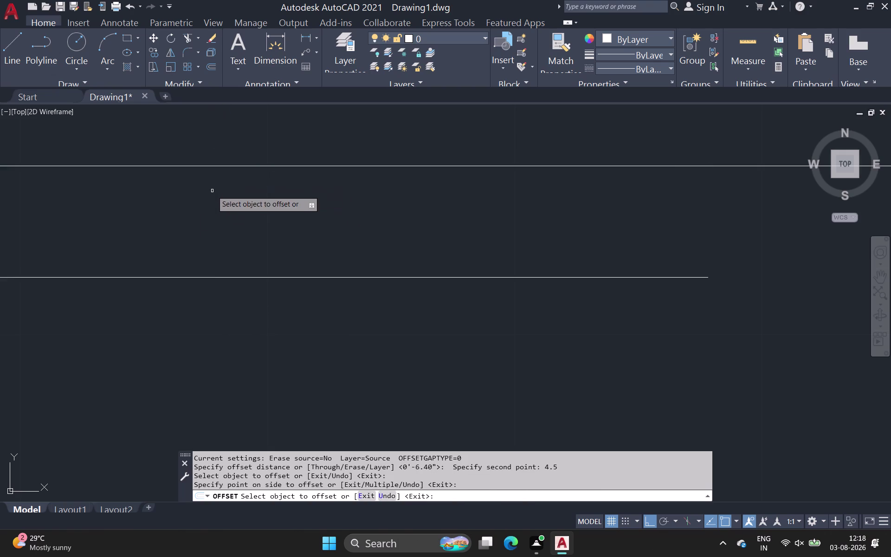
scroll(down, 3)
scroll(down, 3)
middle_drag(214, 214, 207, 207)
scroll(down, 3)
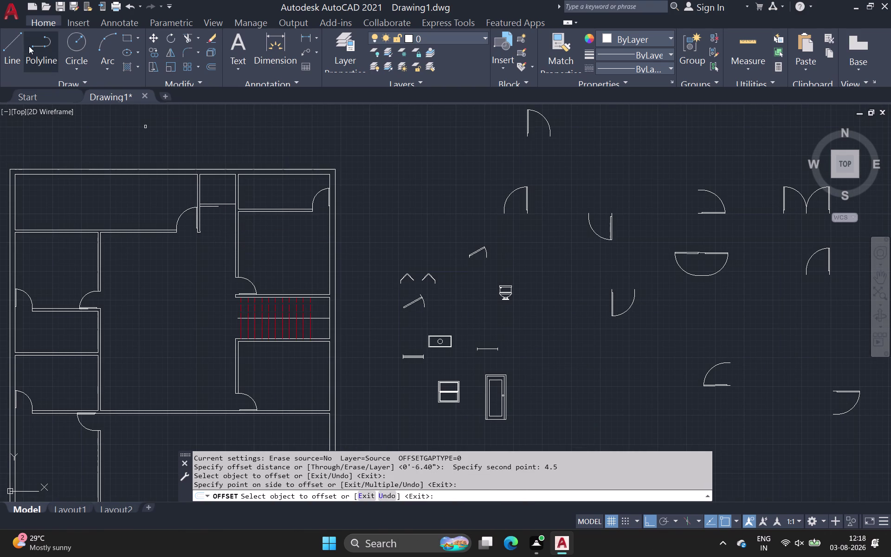
Draw a short line closing the partition wall stub's open end.
click(14, 47)
scroll(up, 3)
middle_drag(242, 167, 87, 299)
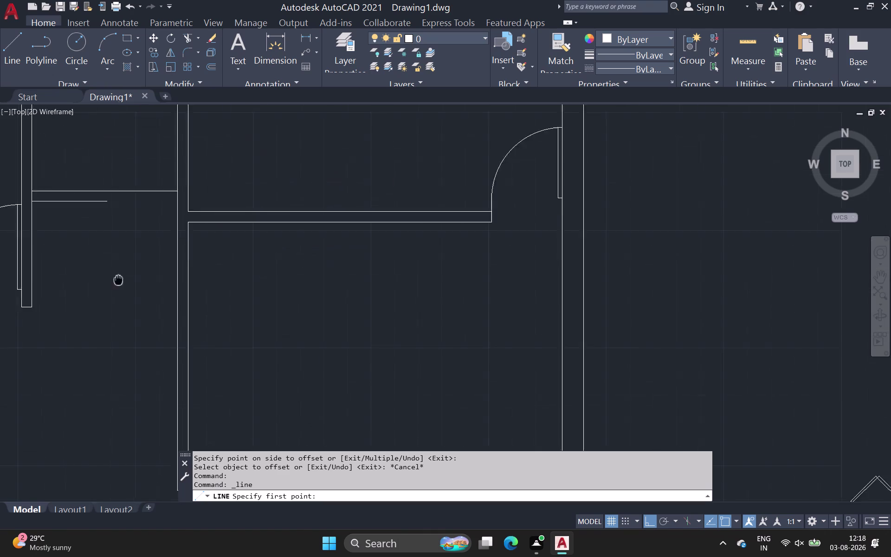
middle_drag(88, 300, 53, 315)
scroll(up, 3)
click(39, 236)
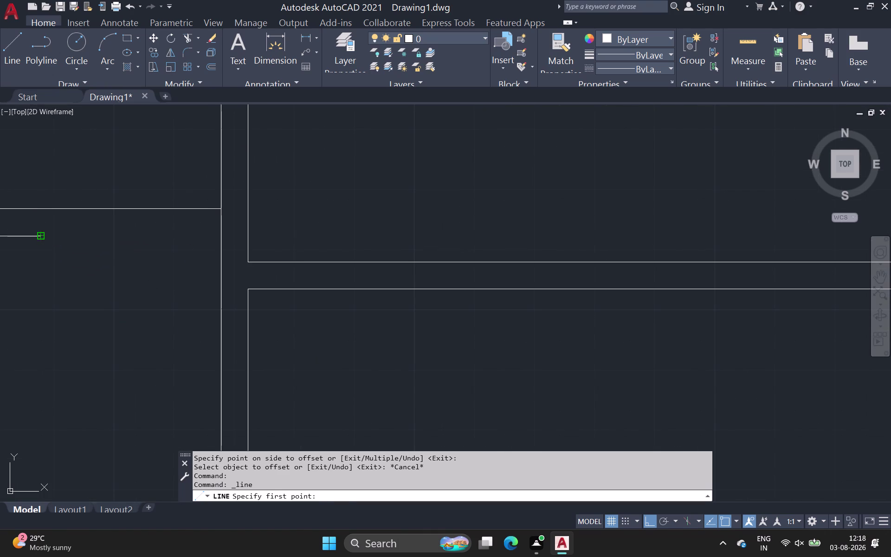
click(44, 209)
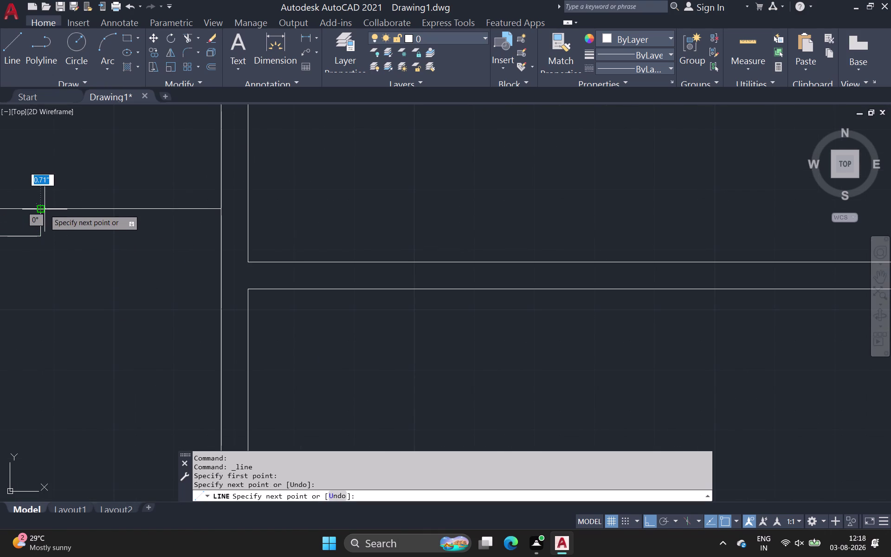
key(Escape)
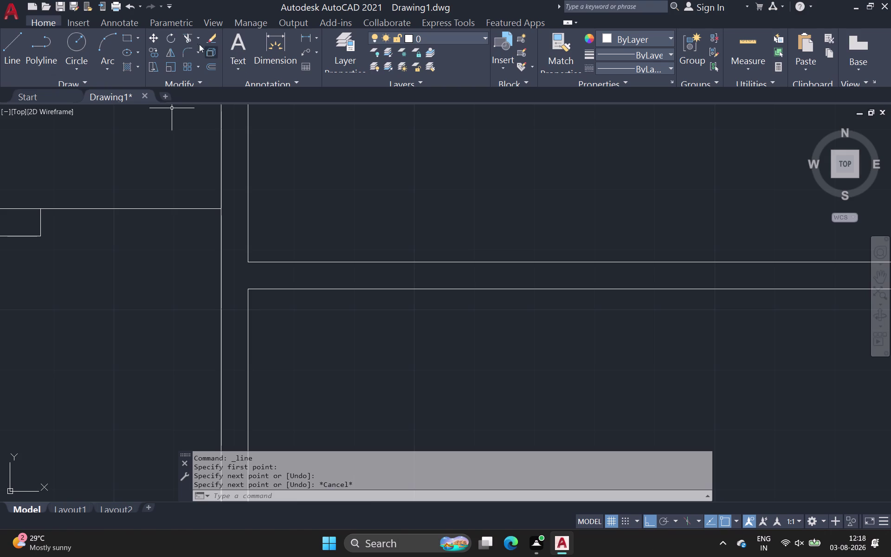
Trim away the excess line pieces and zoom back out over the plan.
click(186, 38)
drag(143, 248, 141, 82)
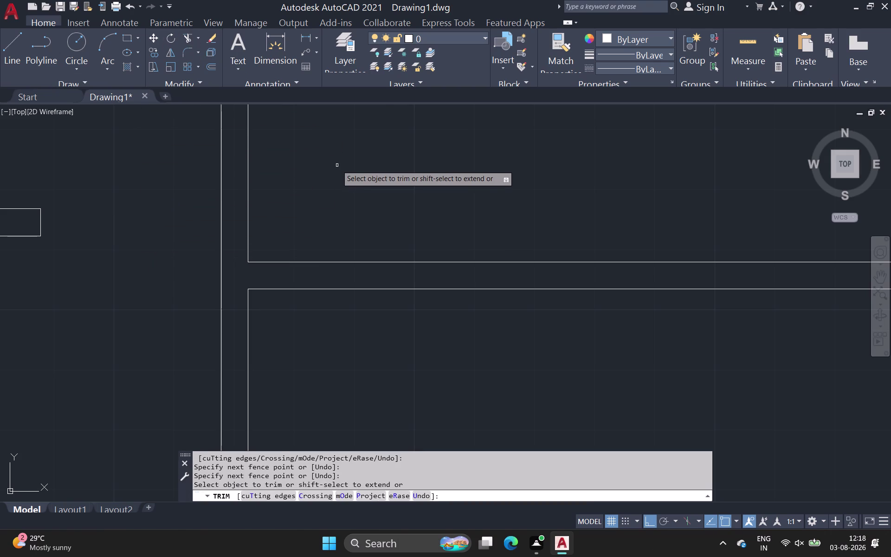
scroll(down, 3)
click(8, 47)
scroll(down, 3)
middle_drag(338, 264, 0, 243)
scroll(down, 3)
middle_drag(565, 203, 574, 206)
scroll(down, 3)
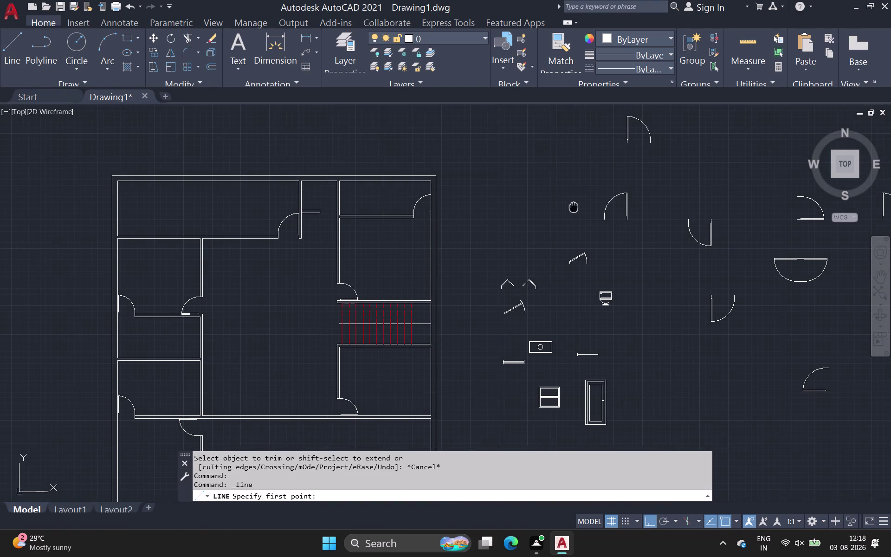
middle_drag(574, 207, 574, 205)
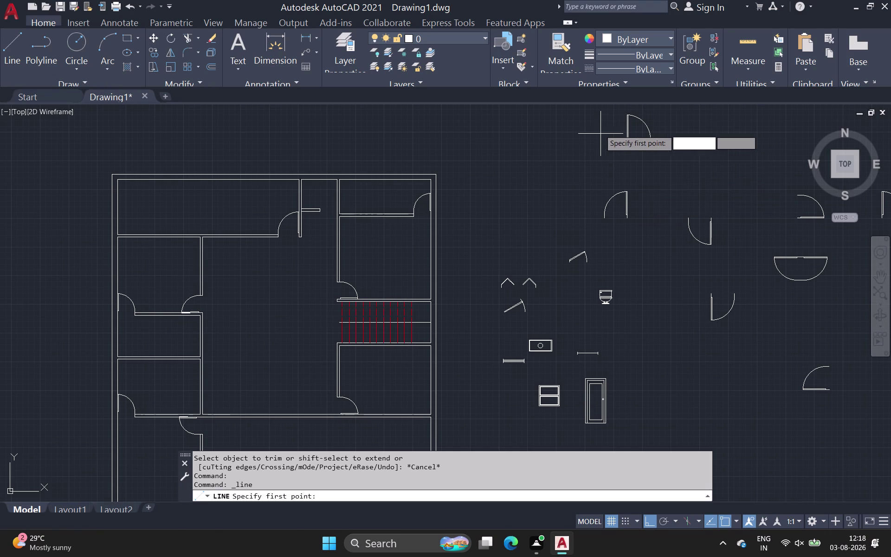
drag(590, 174, 594, 185)
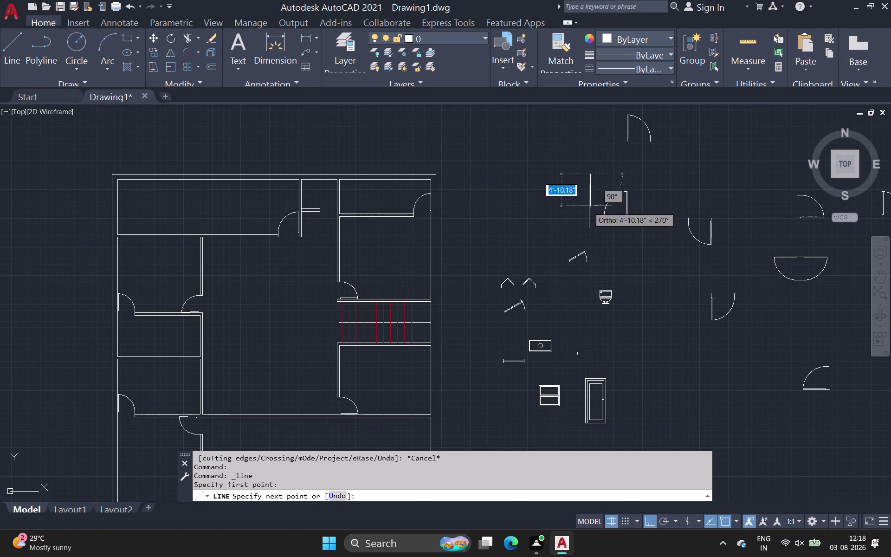
key(Escape)
click(596, 188)
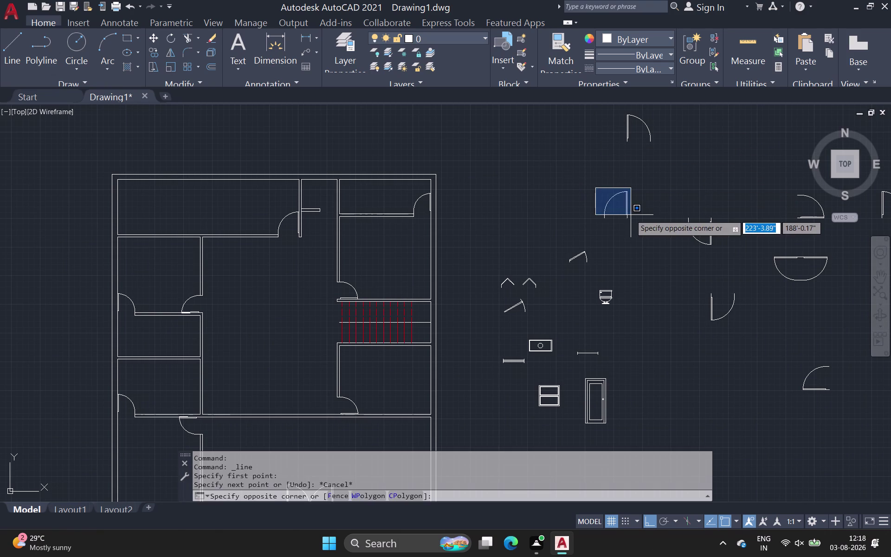
click(643, 227)
key(c)
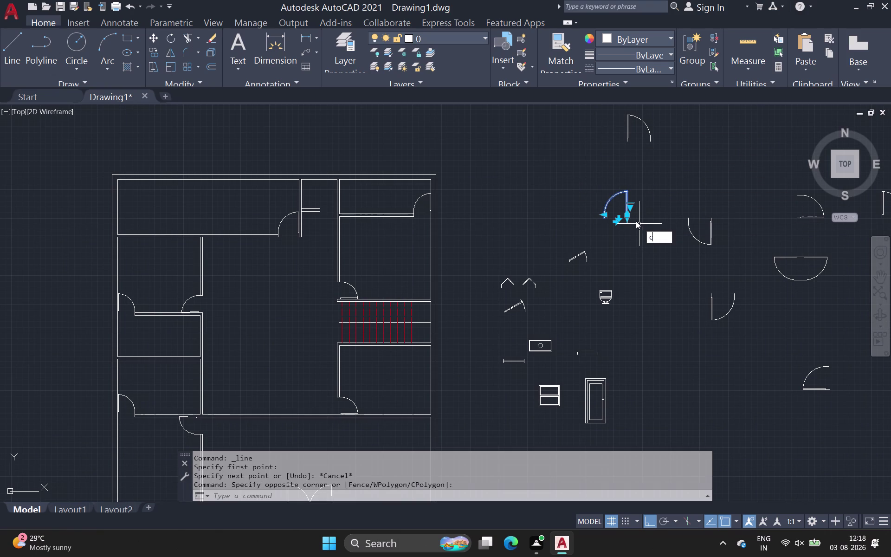
key(o)
key(space)
scroll(up, 3)
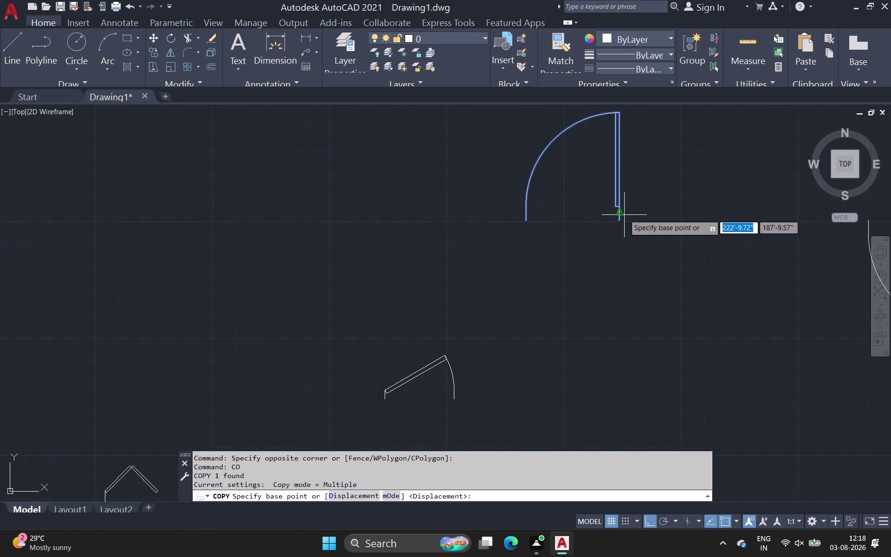
scroll(up, 3)
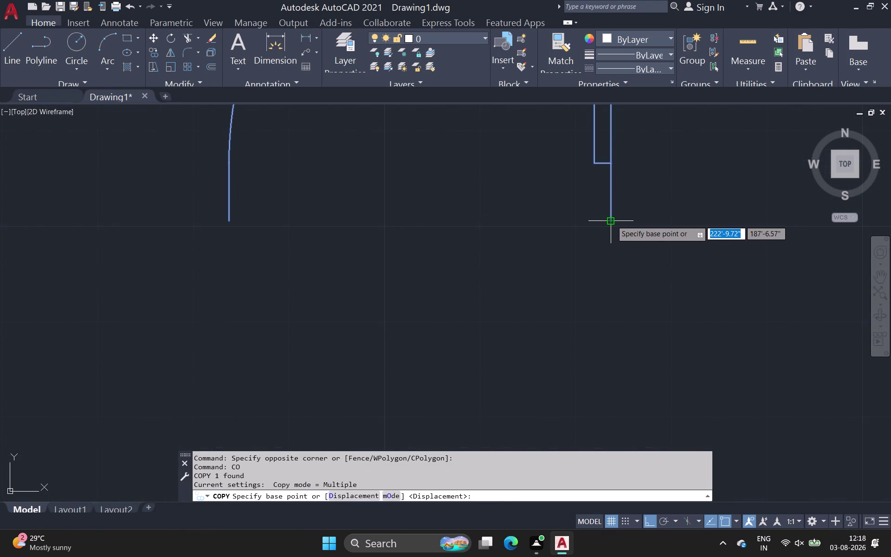
click(611, 221)
scroll(down, 3)
middle_drag(398, 228, 484, 205)
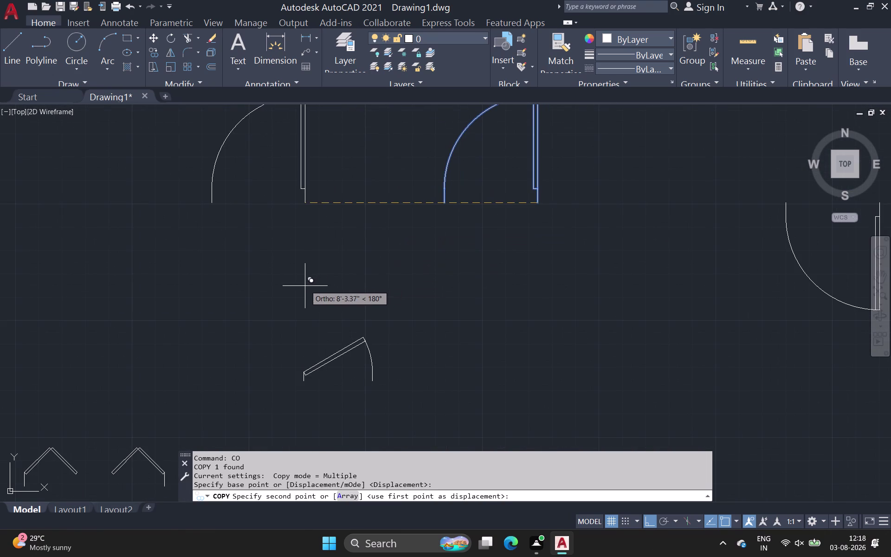
click(647, 517)
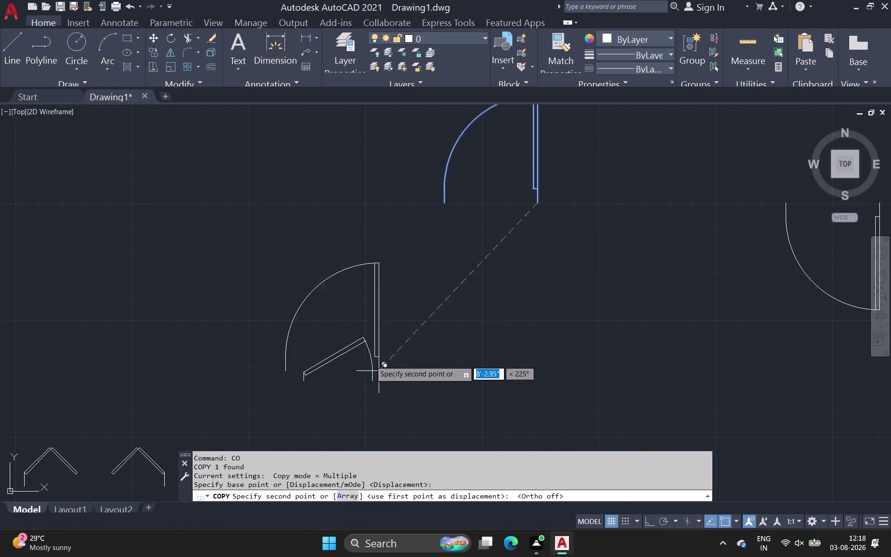
scroll(down, 3)
middle_drag(350, 340, 446, 255)
scroll(up, 3)
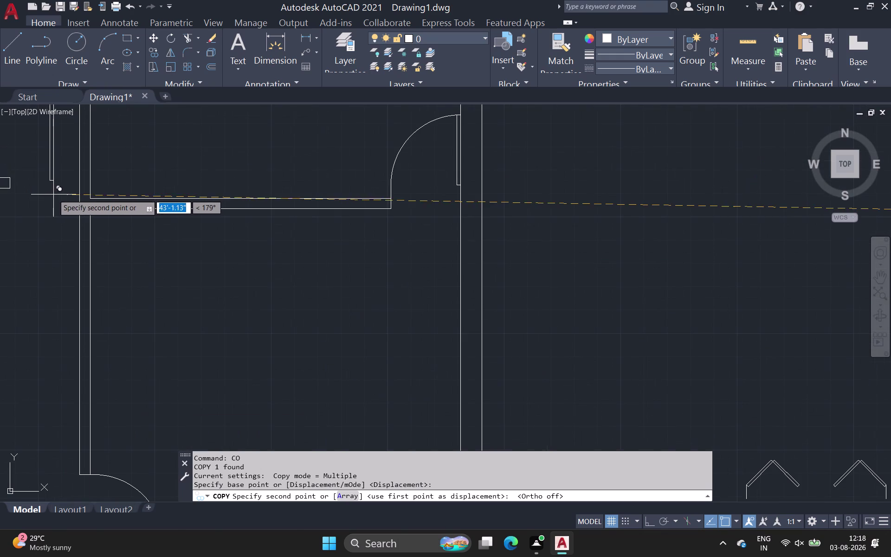
middle_drag(77, 192, 165, 214)
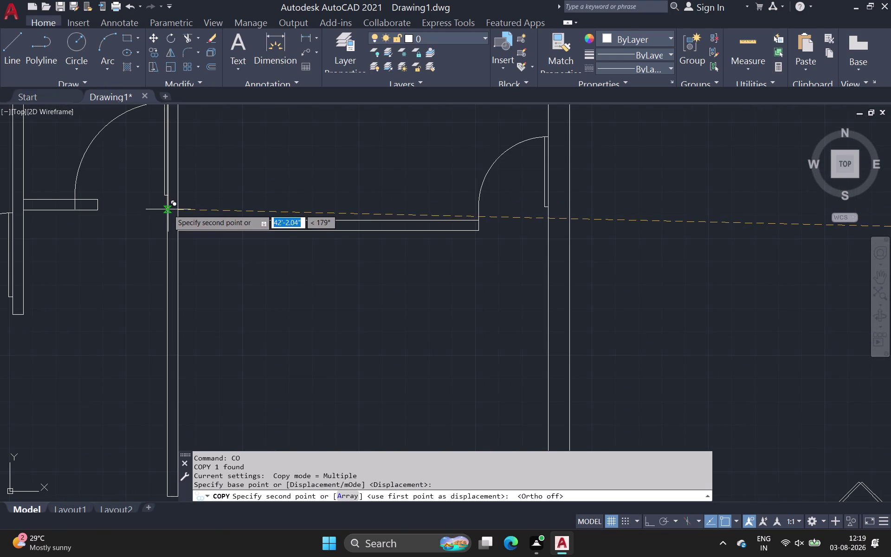
scroll(up, 3)
scroll(up, 3)
scroll(down, 3)
middle_drag(163, 210, 164, 210)
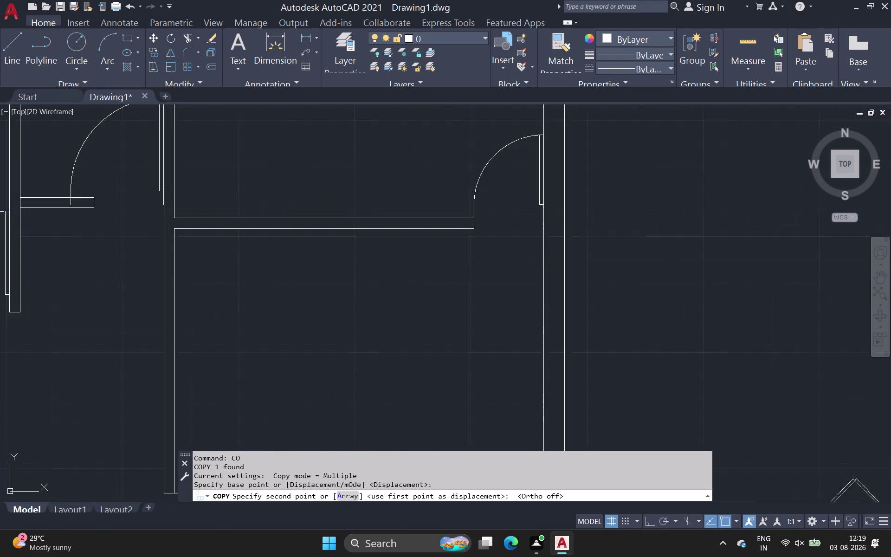
middle_drag(164, 210, 199, 284)
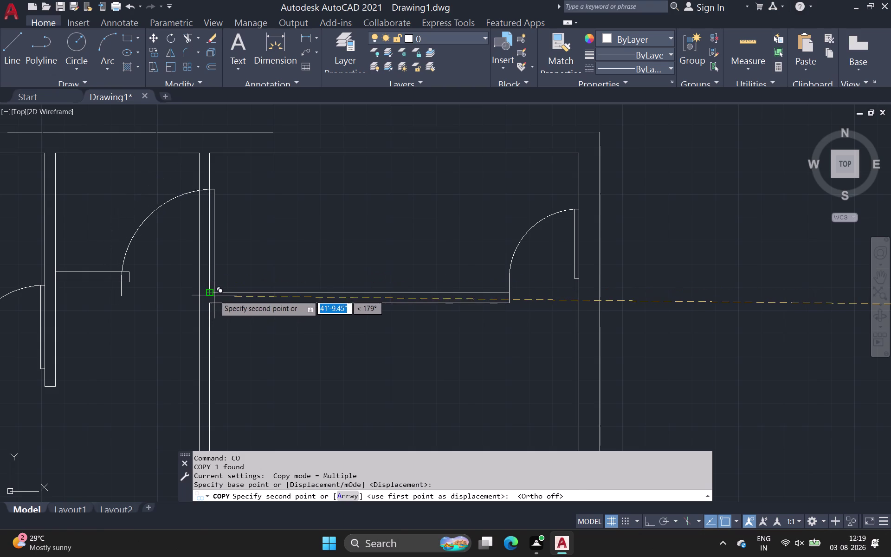
key(Escape)
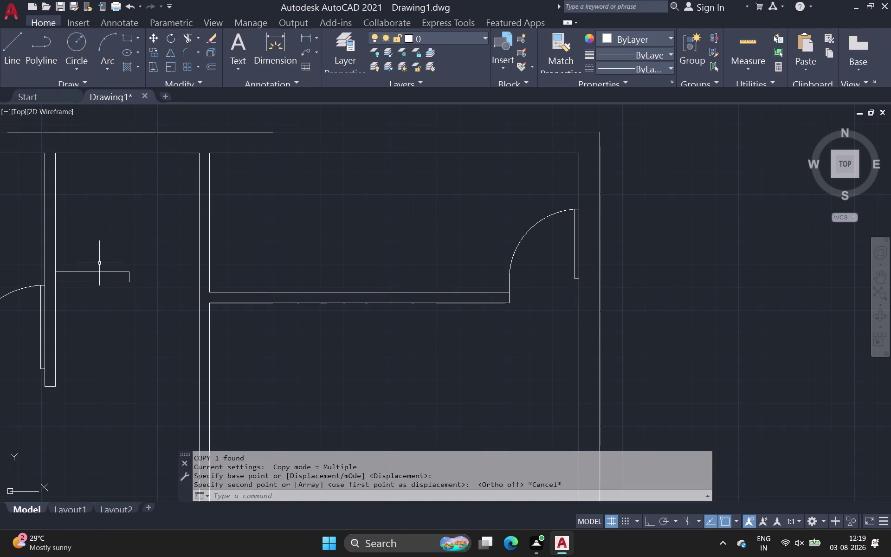
Select the short partition wall stub's three lines, reselecting after a wrong pick.
scroll(up, 3)
click(85, 274)
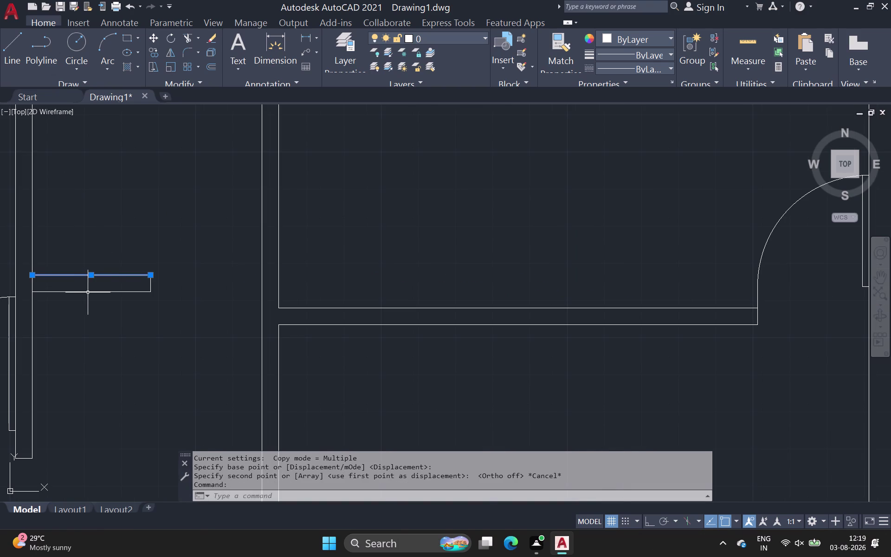
click(88, 292)
click(151, 284)
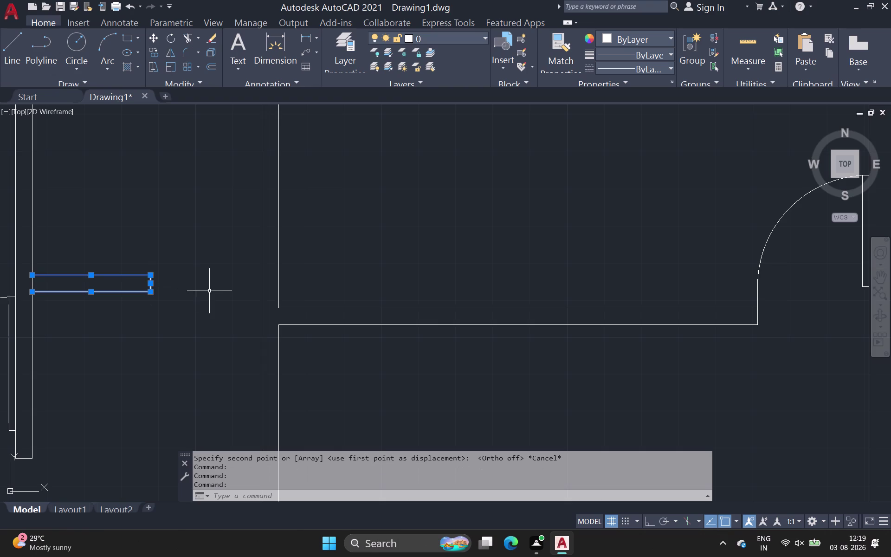
scroll(up, 3)
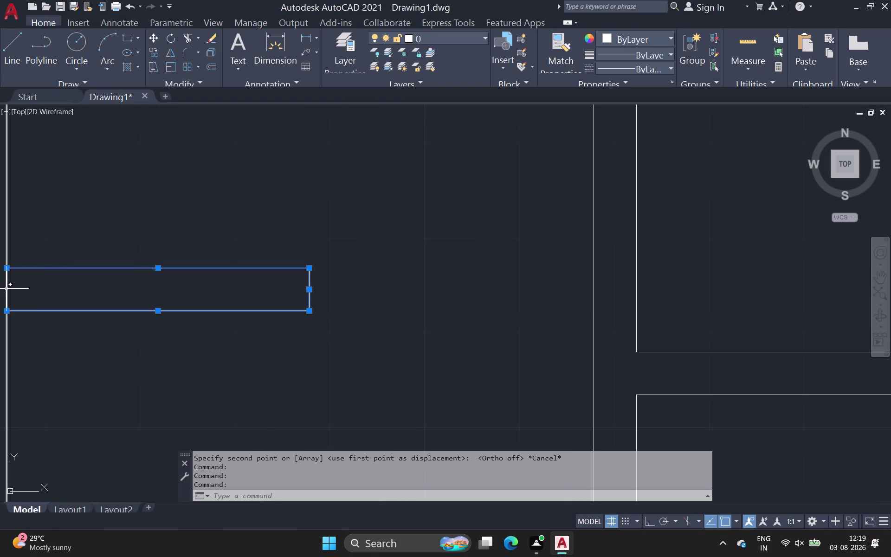
click(7, 288)
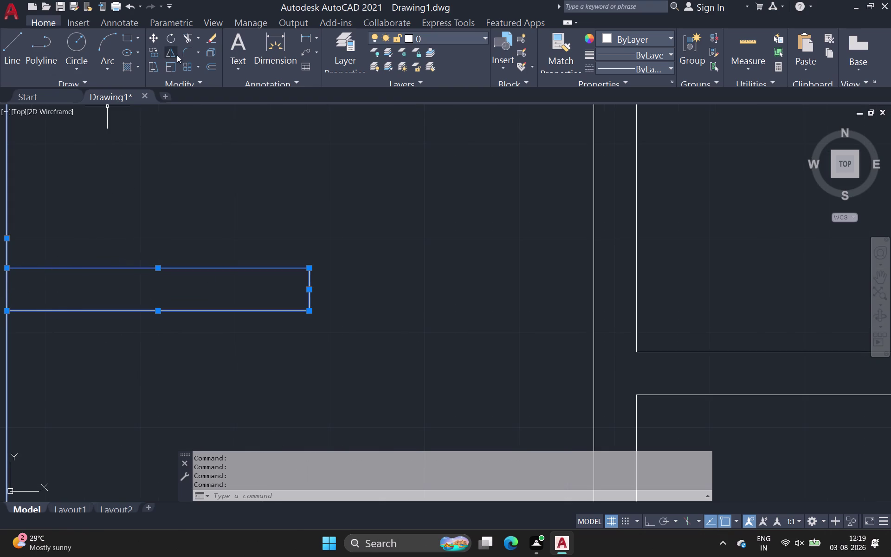
scroll(down, 3)
scroll(down, 3)
key(Escape)
scroll(down, 3)
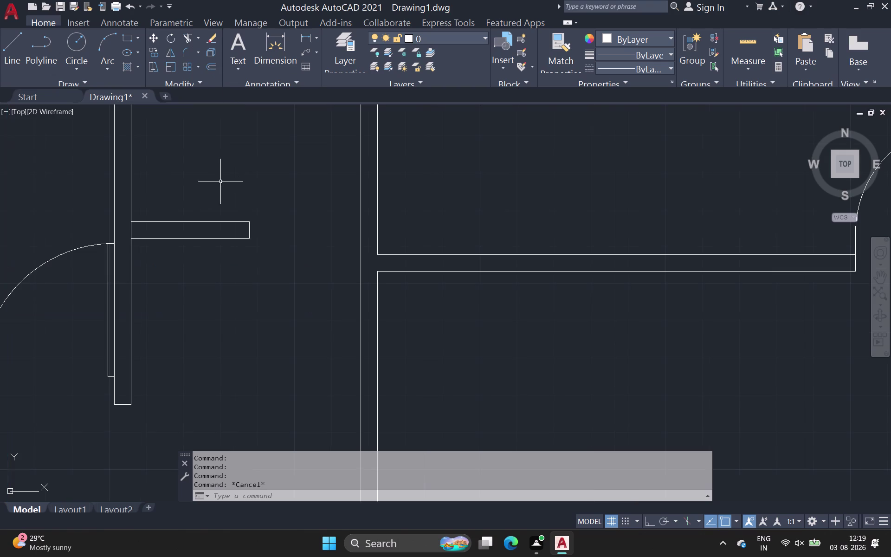
click(194, 221)
click(193, 239)
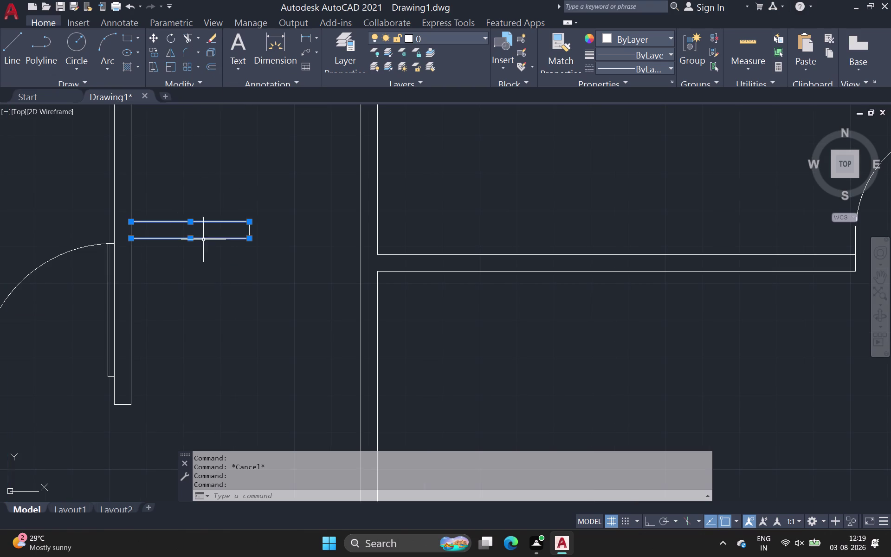
click(250, 227)
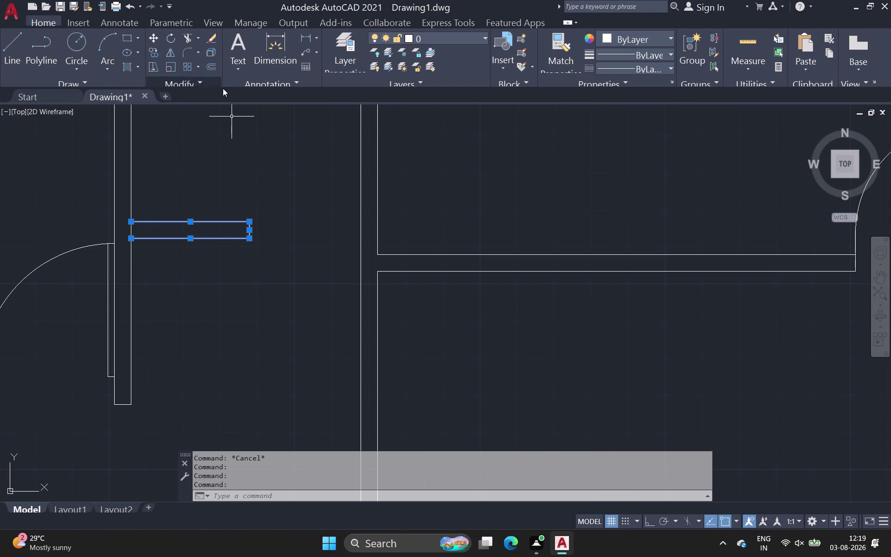
Move the stub straight down about 1'-4.78" to sit below the door hinge.
text(m)
key(space)
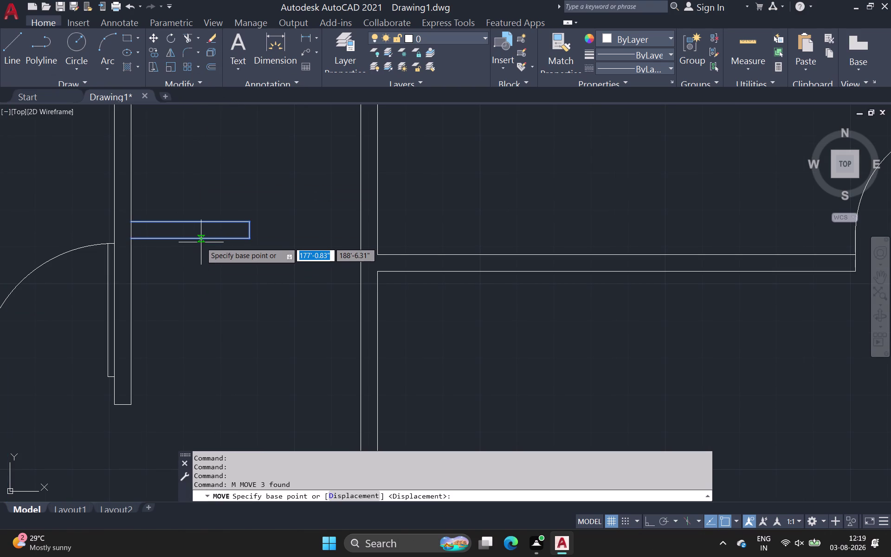
click(201, 239)
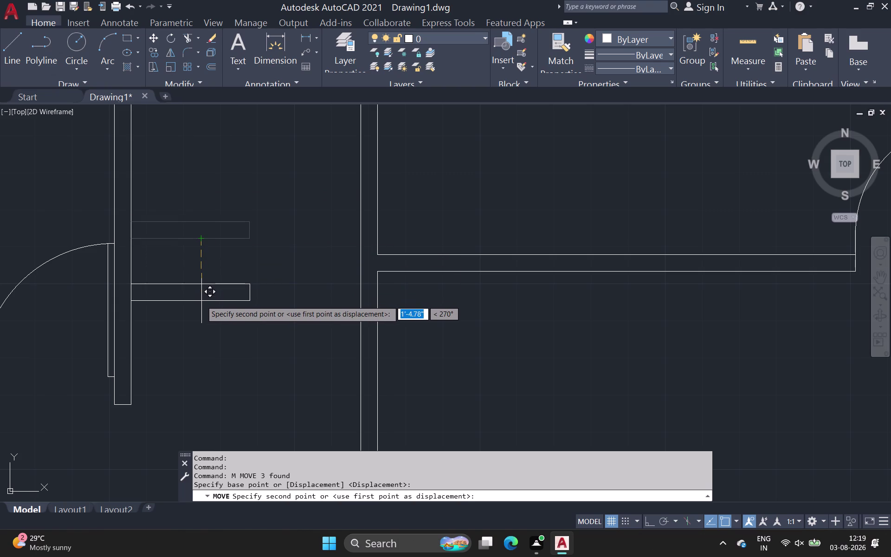
click(201, 300)
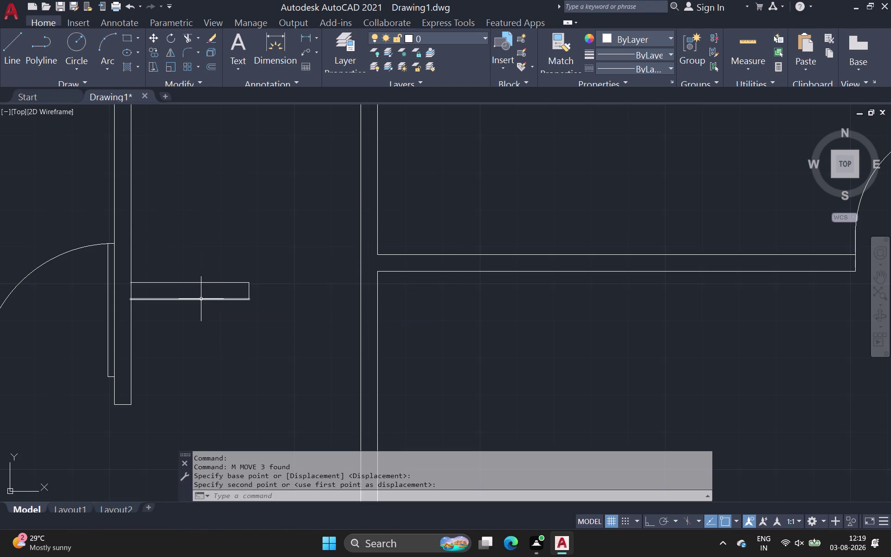
scroll(down, 3)
middle_drag(310, 209, 181, 209)
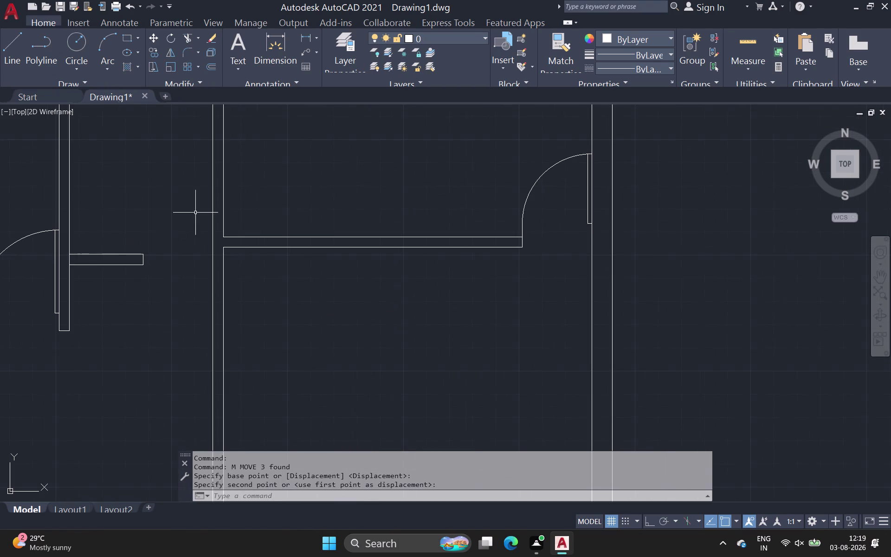
scroll(down, 3)
middle_drag(566, 196, 383, 225)
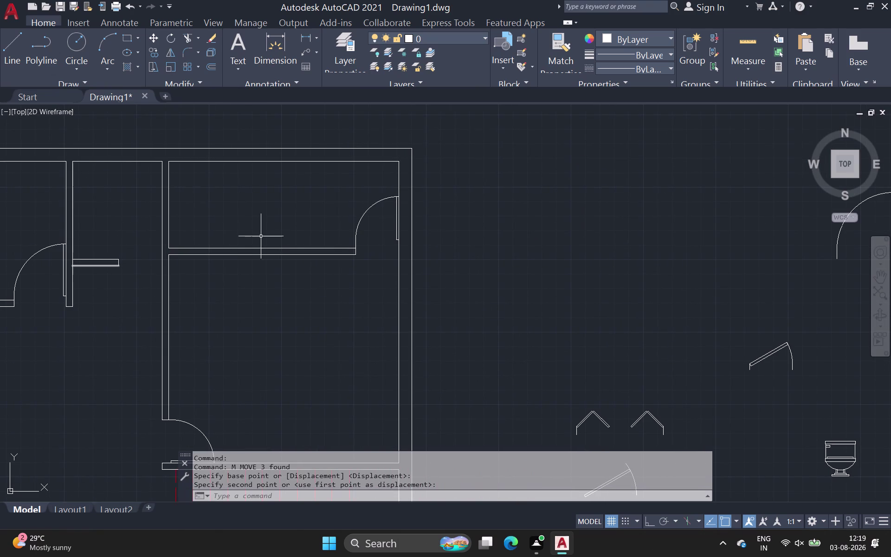
scroll(down, 3)
Copy a loose door symbol with CO into the doorway near the top of the plan.
middle_drag(645, 212, 480, 209)
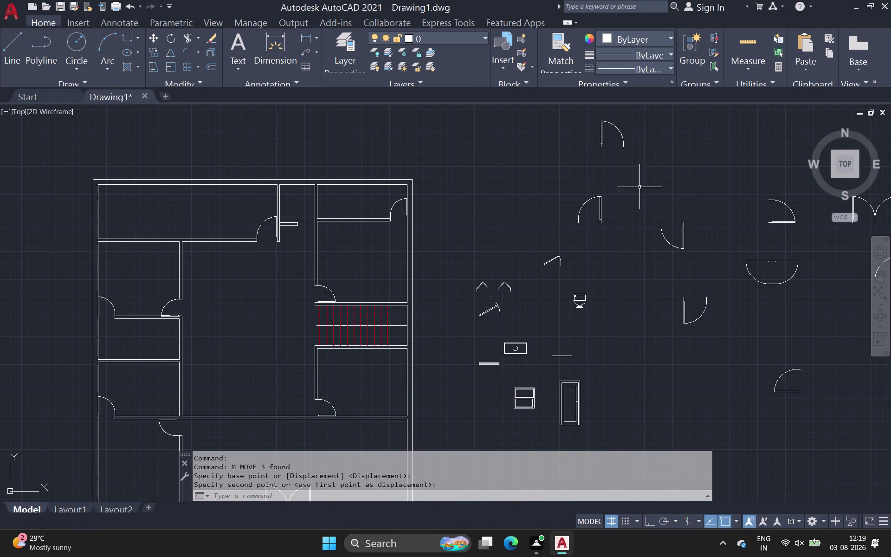
drag(562, 184, 568, 205)
click(636, 241)
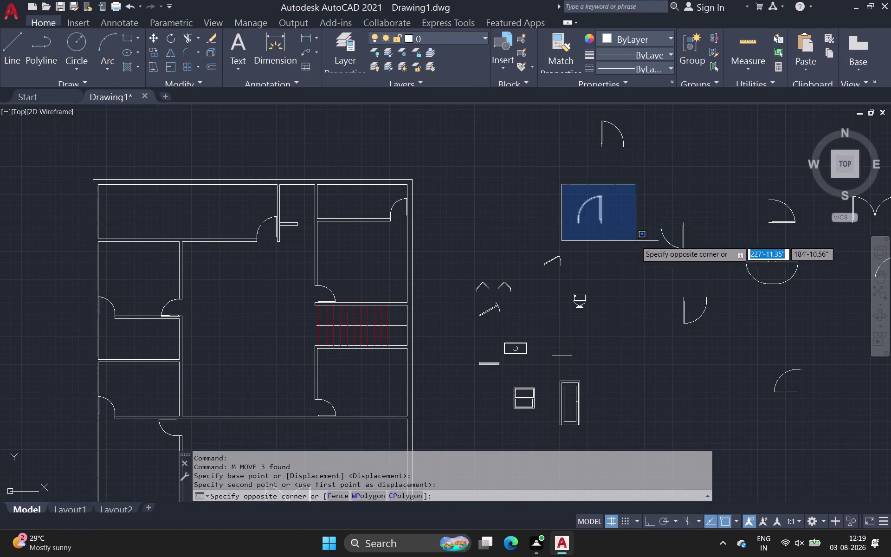
key(c)
key(o)
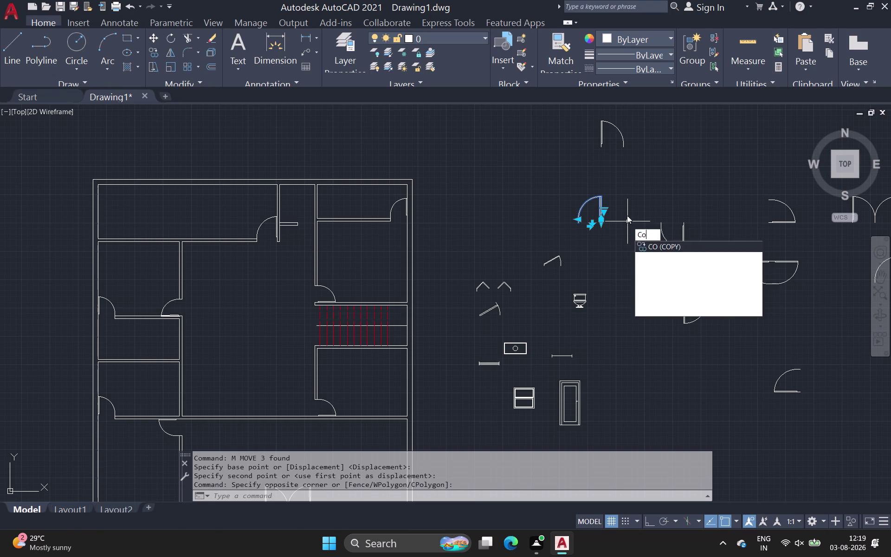
key(Return)
scroll(up, 3)
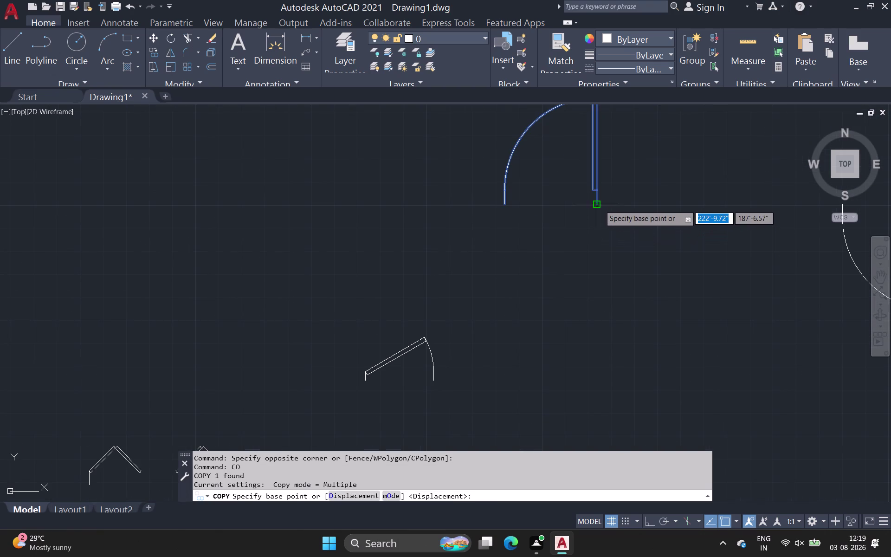
click(600, 205)
scroll(down, 3)
middle_drag(493, 242, 544, 196)
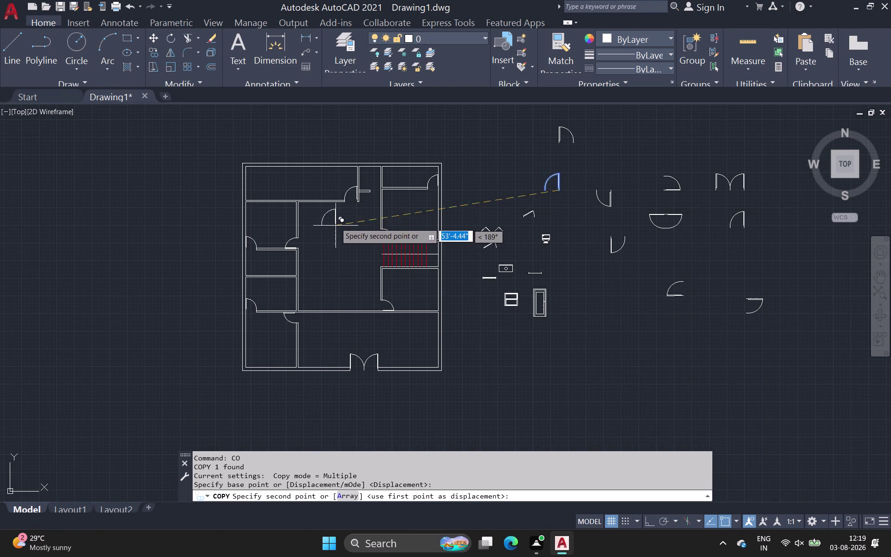
scroll(up, 3)
middle_drag(436, 158, 334, 248)
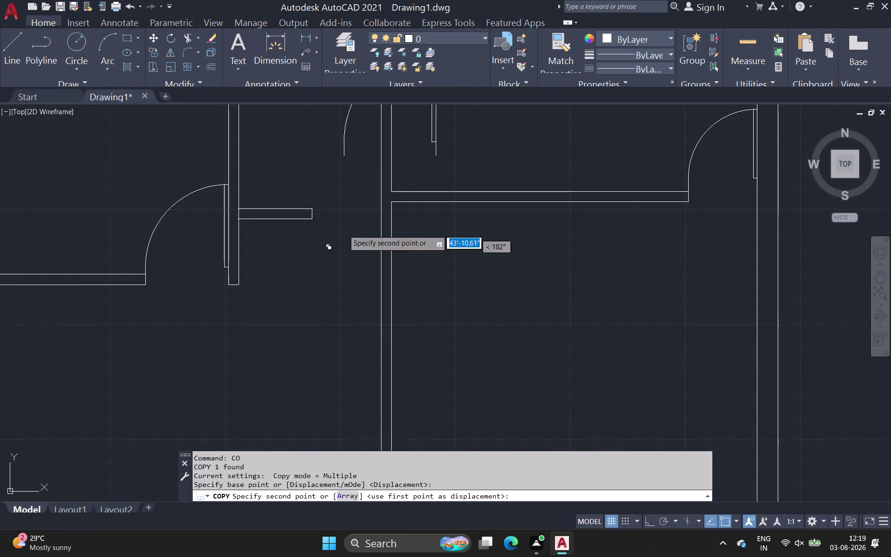
click(385, 211)
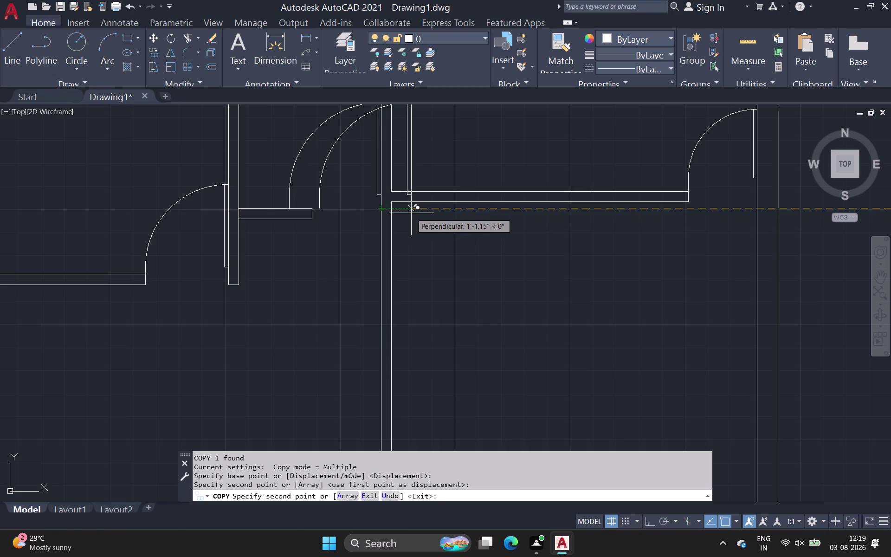
key(Escape)
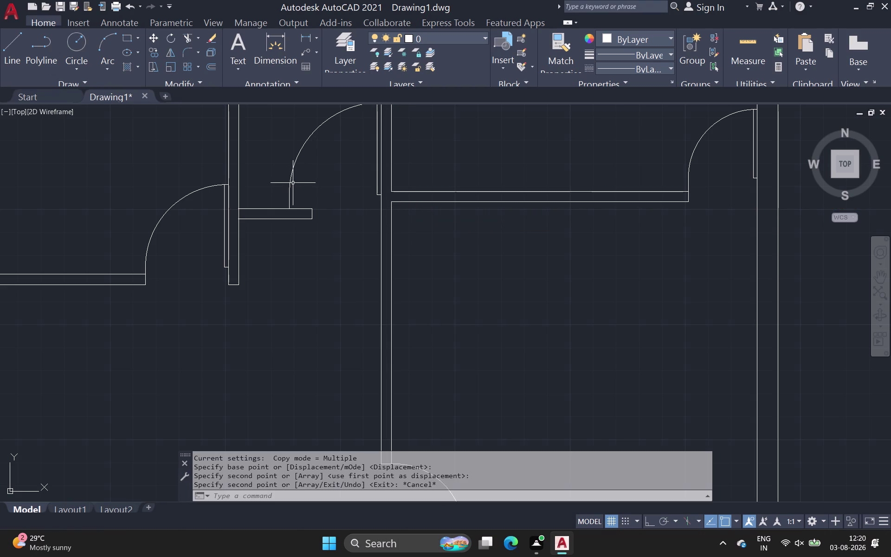
Grip-move the copied door so it snaps against the short partition wall end.
click(290, 179)
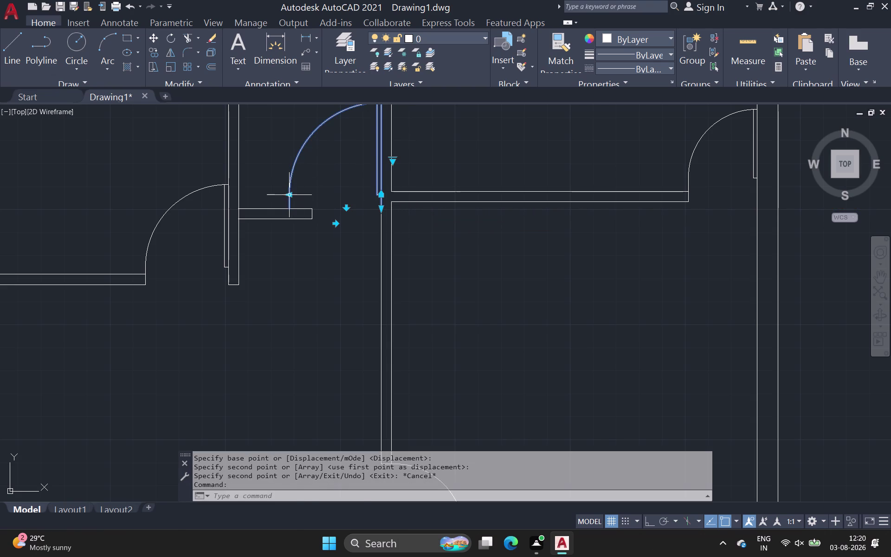
click(290, 193)
click(310, 208)
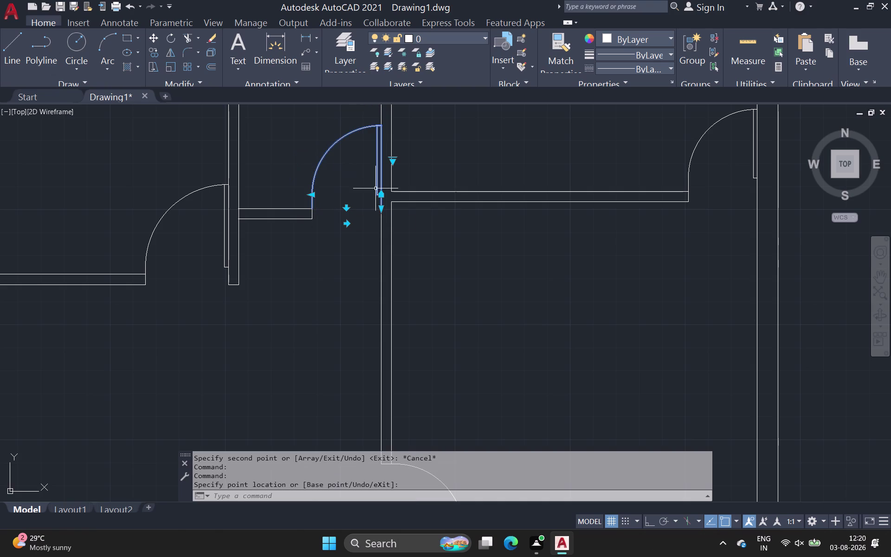
key(space)
scroll(down, 3)
middle_drag(395, 196, 358, 218)
key(Escape)
scroll(down, 3)
middle_drag(570, 158, 498, 159)
scroll(down, 3)
middle_drag(535, 222, 340, 165)
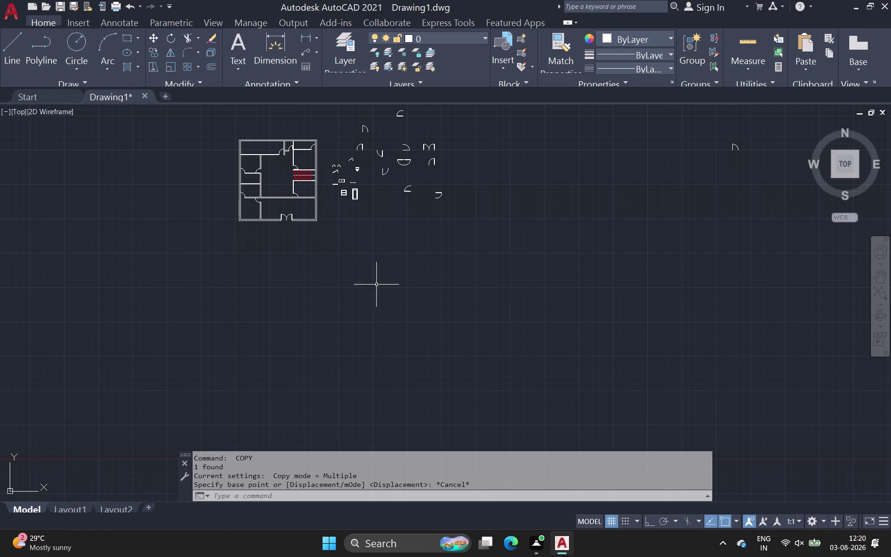
Window-select the 22 loose door, window and fixture symbols beside the plan.
middle_drag(386, 221, 458, 316)
scroll(up, 3)
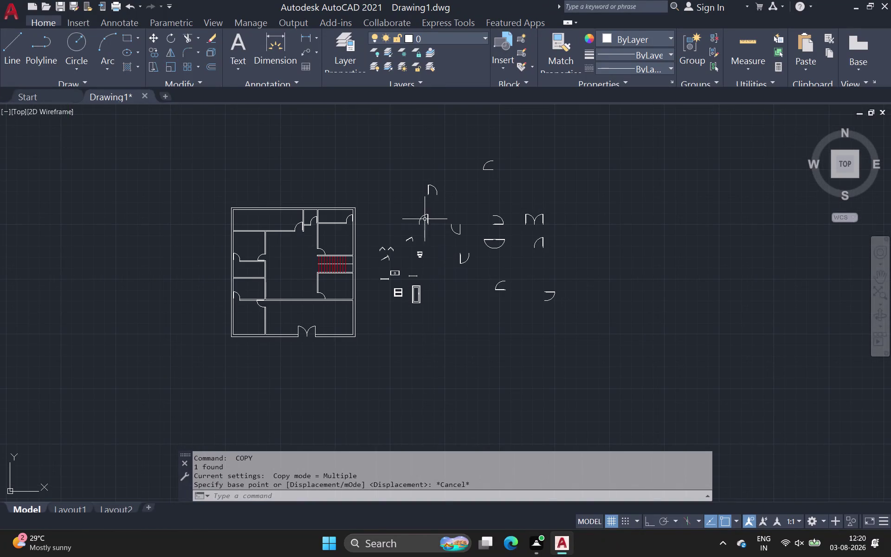
middle_drag(404, 291, 435, 283)
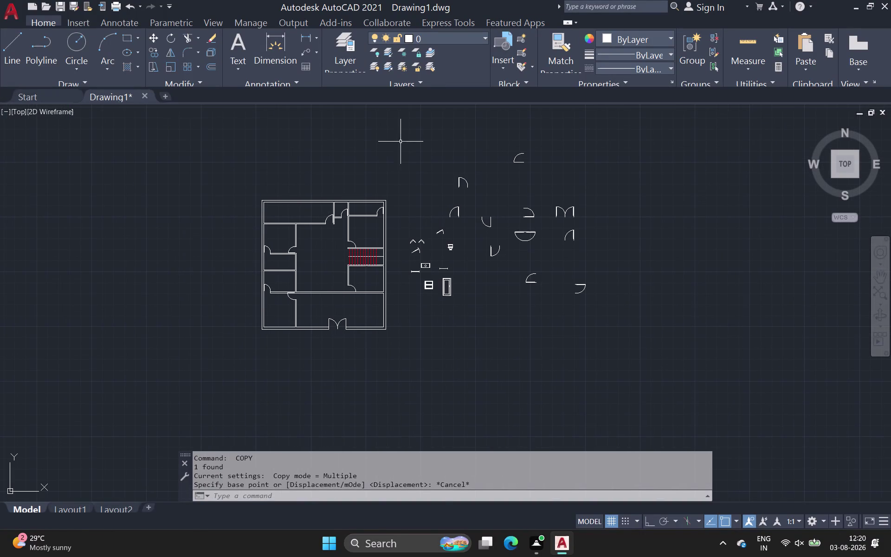
drag(397, 134, 400, 148)
click(677, 322)
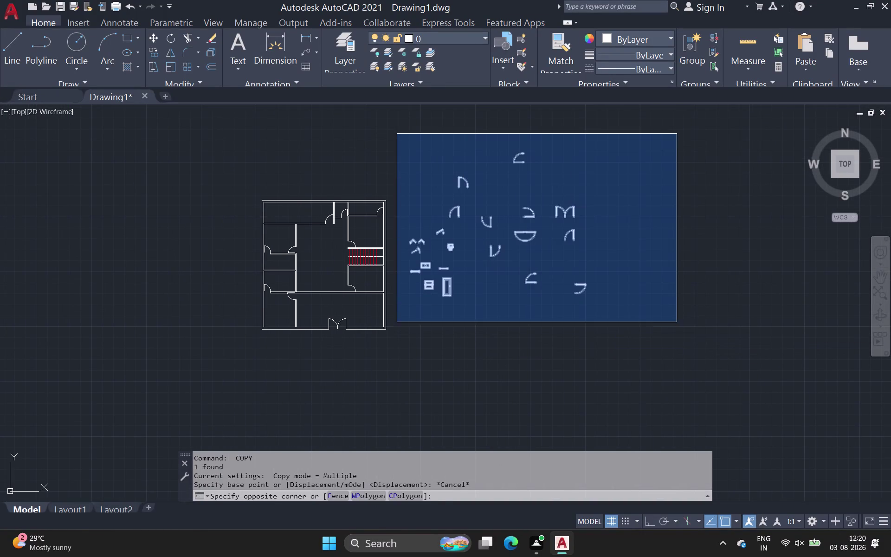
Move the selected symbols farther right with M, clear of the floor plan.
text(m)
key(space)
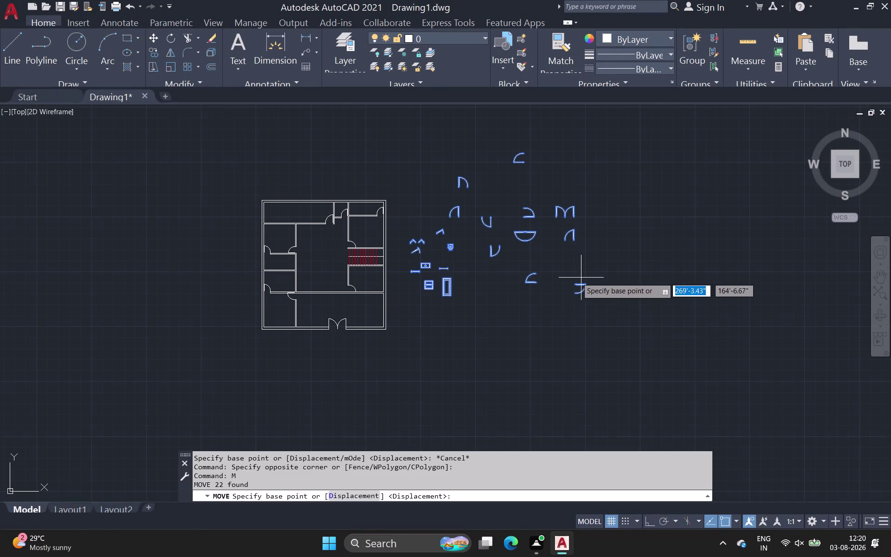
click(583, 286)
scroll(down, 3)
middle_drag(823, 275, 831, 273)
click(837, 262)
scroll(up, 3)
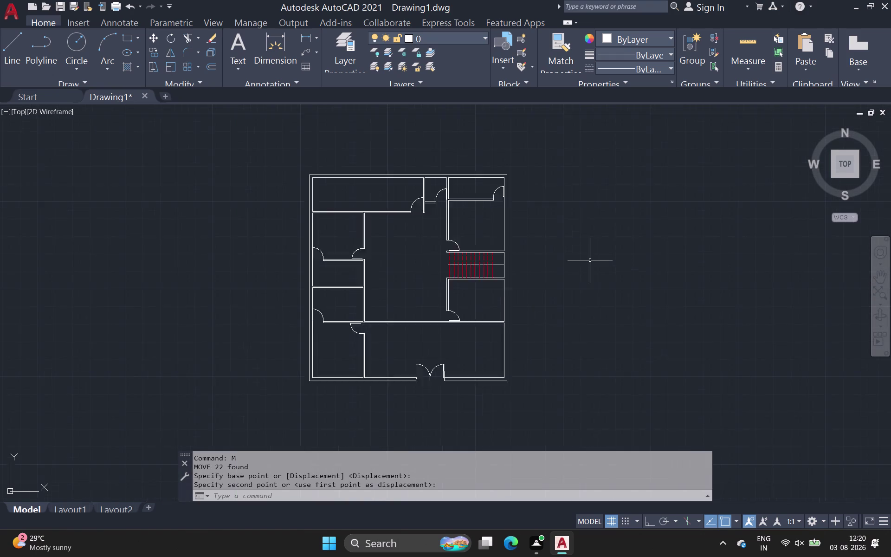
scroll(up, 3)
middle_drag(506, 277, 805, 183)
middle_drag(653, 315, 684, 118)
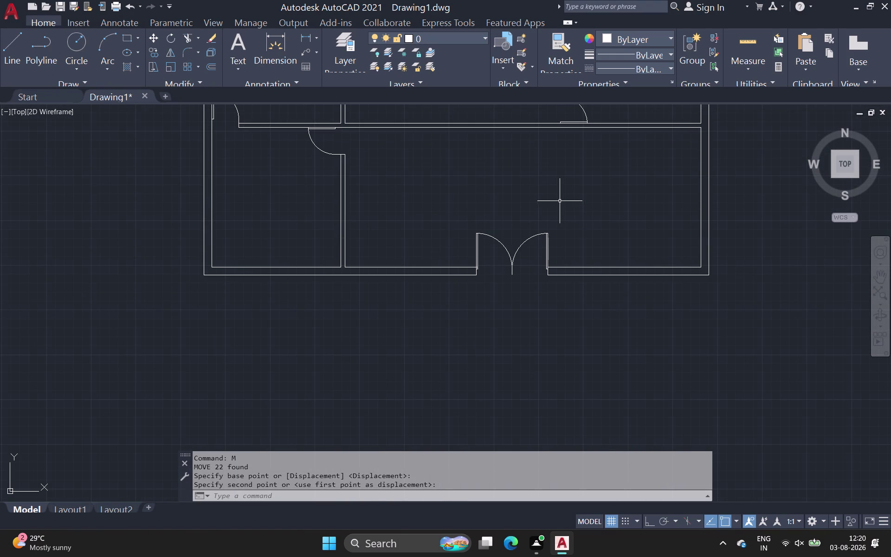
middle_drag(509, 205, 477, 236)
scroll(down, 3)
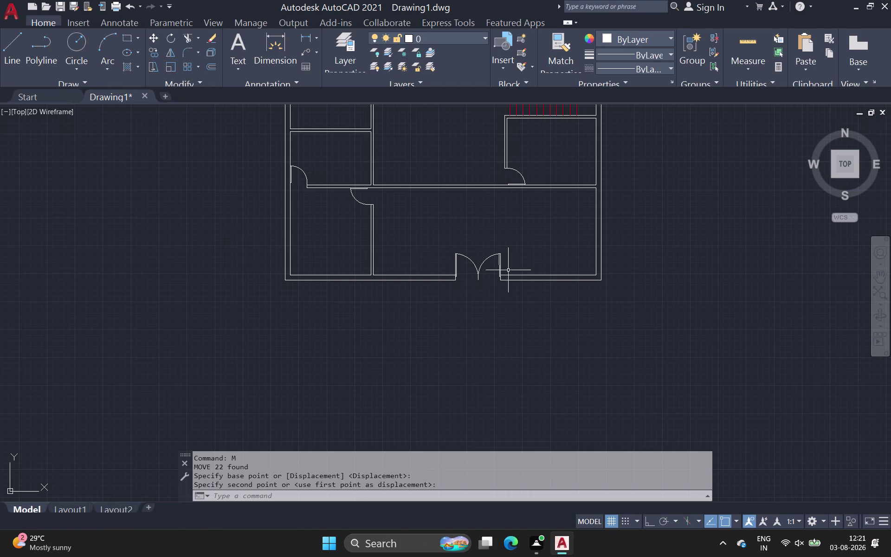
Rotate the horizontal window symbol about its endpoint to 270° so it stands vertical.
scroll(down, 3)
middle_drag(666, 262, 186, 258)
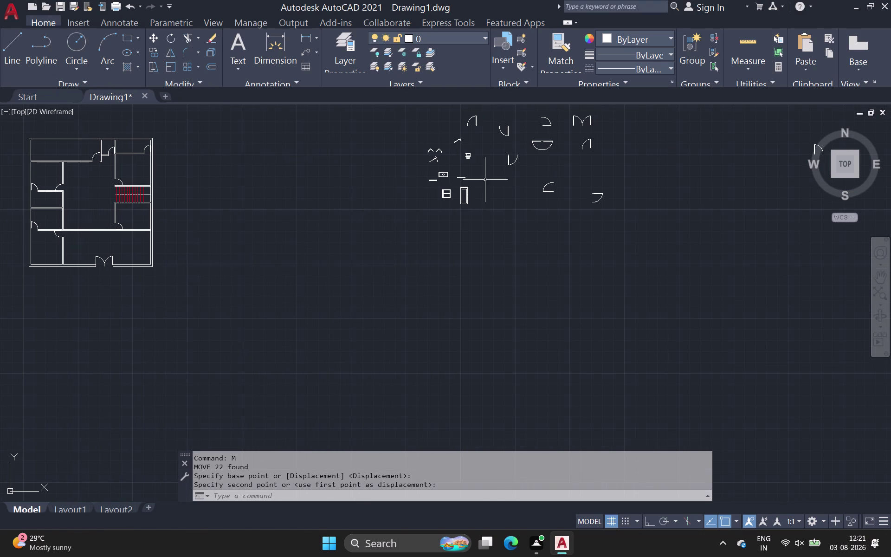
scroll(up, 3)
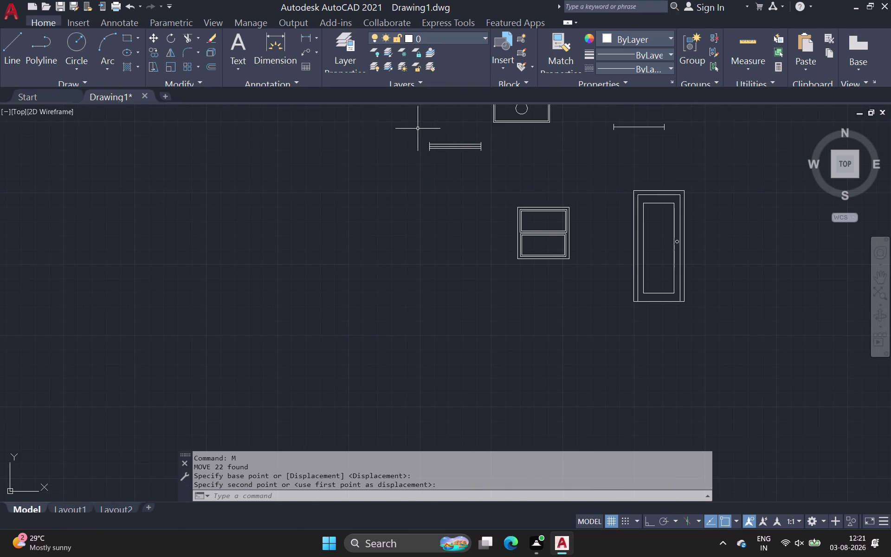
click(418, 129)
click(516, 162)
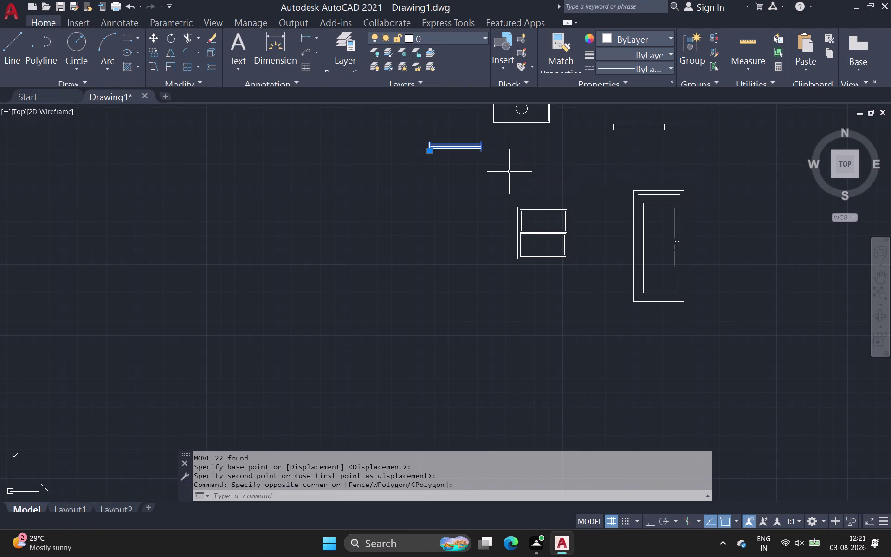
key(r)
key(o)
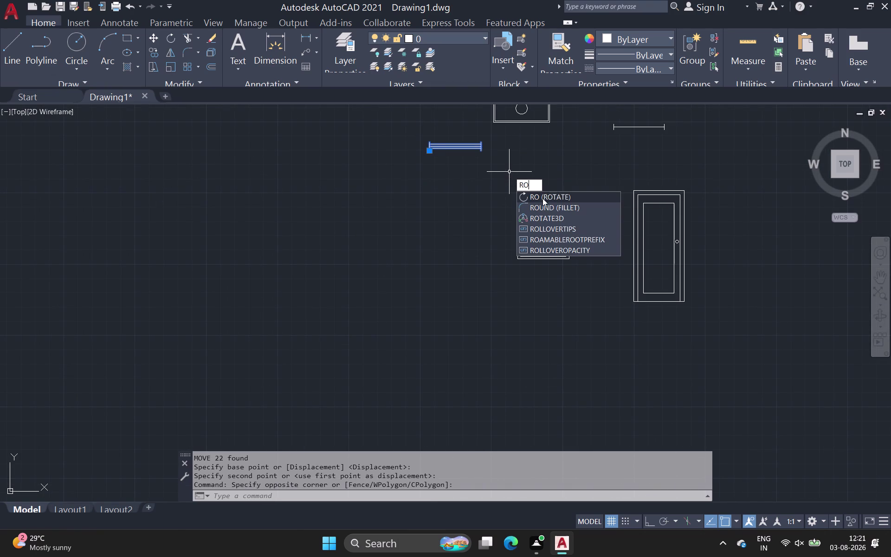
click(543, 198)
drag(479, 151, 478, 161)
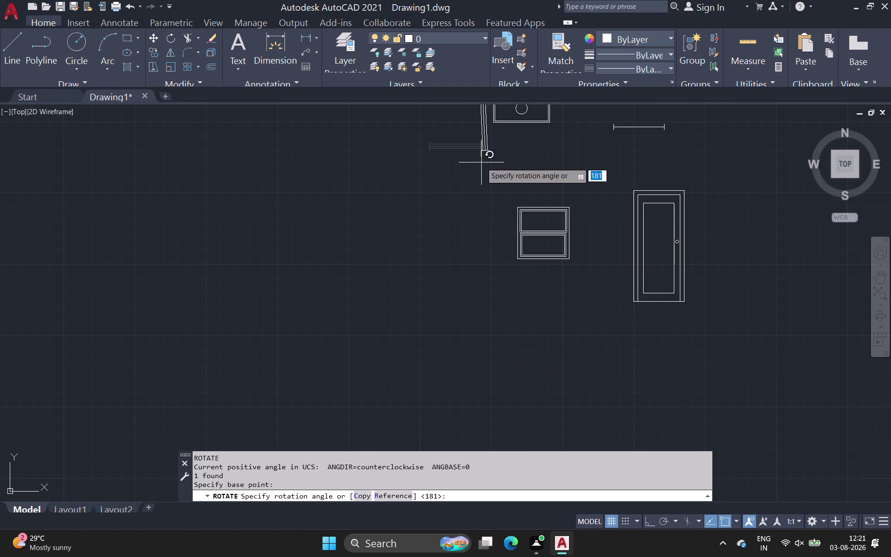
middle_drag(481, 162, 416, 450)
middle_drag(417, 412, 402, 234)
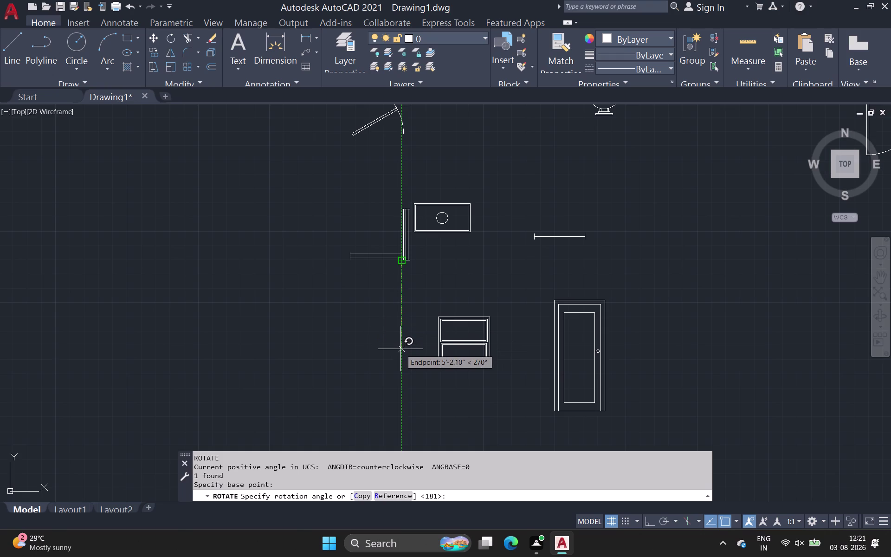
click(401, 349)
Select the vertical window symbol and start the CO copy command.
scroll(up, 3)
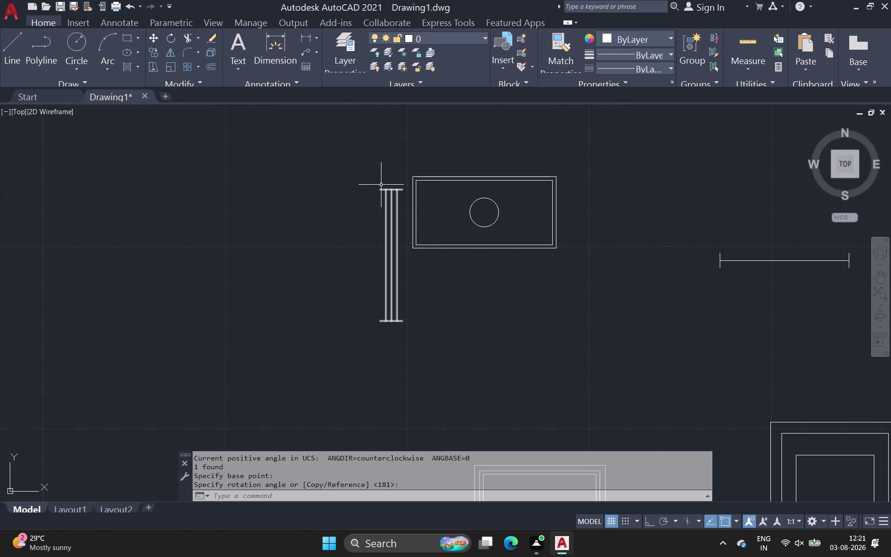
drag(376, 180, 372, 196)
click(405, 337)
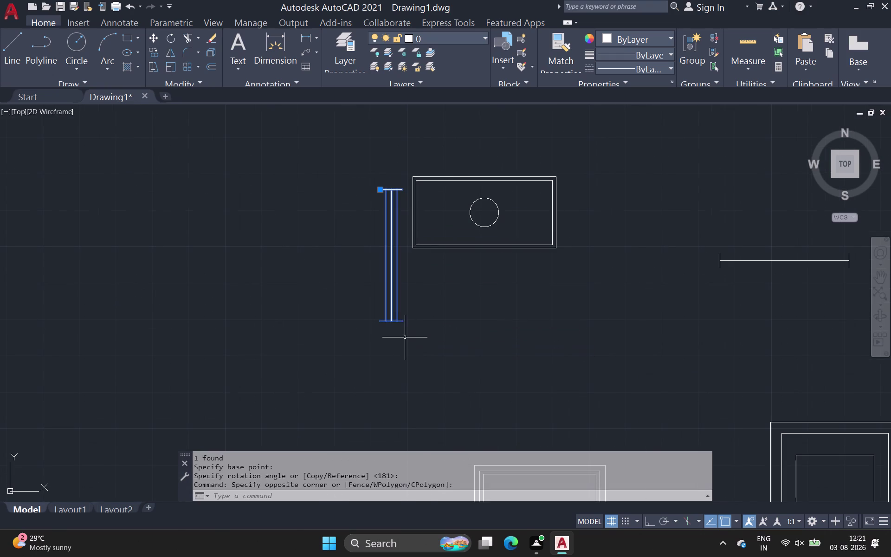
key(c)
key(o)
key(space)
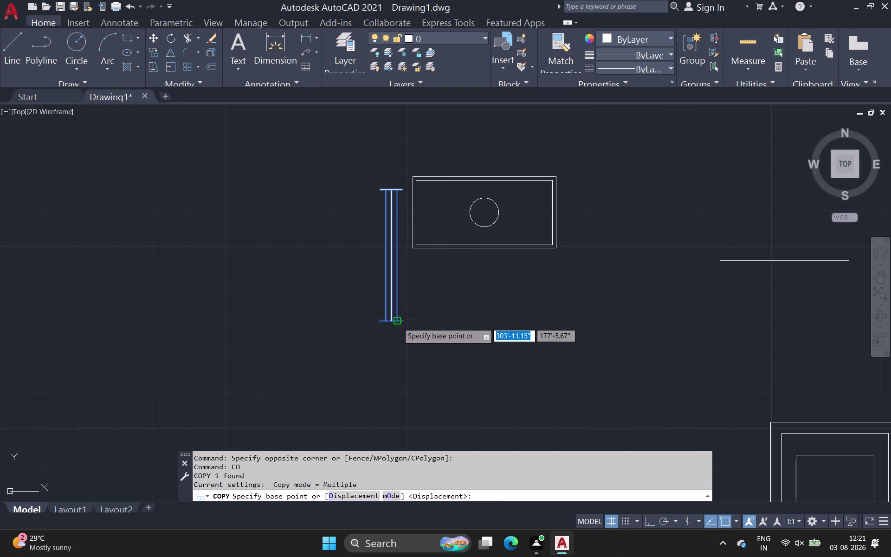
From the window's bottom corner, place a first copy near the floor plan.
click(397, 323)
middle_drag(116, 375, 332, 293)
scroll(down, 3)
scroll(down, 3)
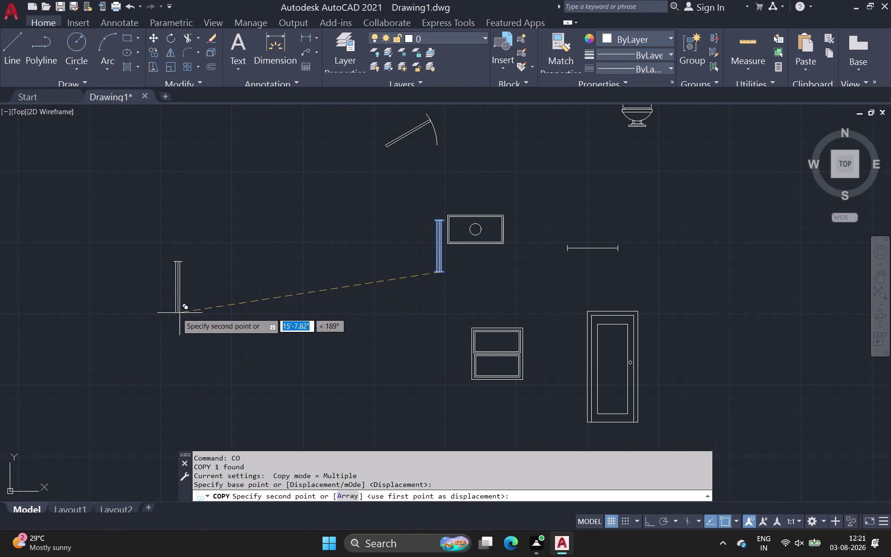
middle_drag(104, 326, 400, 279)
scroll(down, 3)
scroll(down, 3)
middle_drag(96, 315, 442, 253)
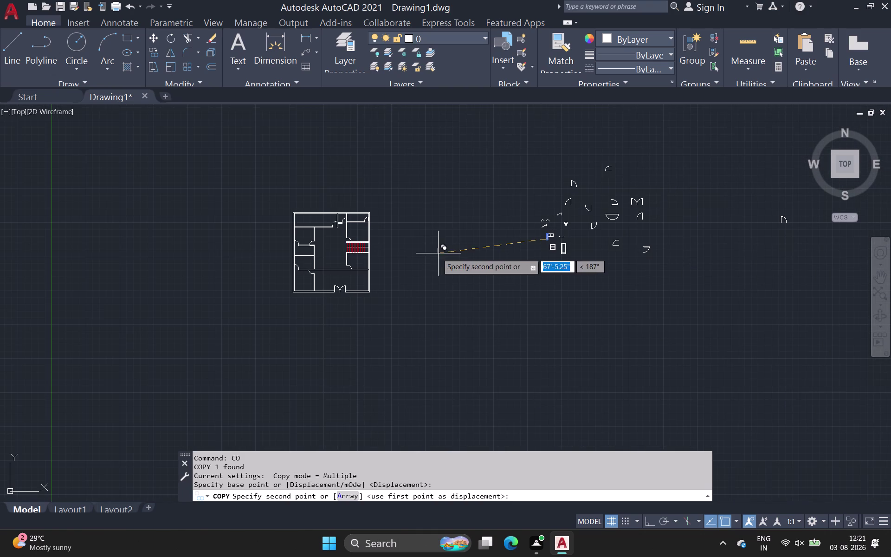
click(403, 258)
Place another window copy below the original, end copying, and select the upper window.
scroll(up, 3)
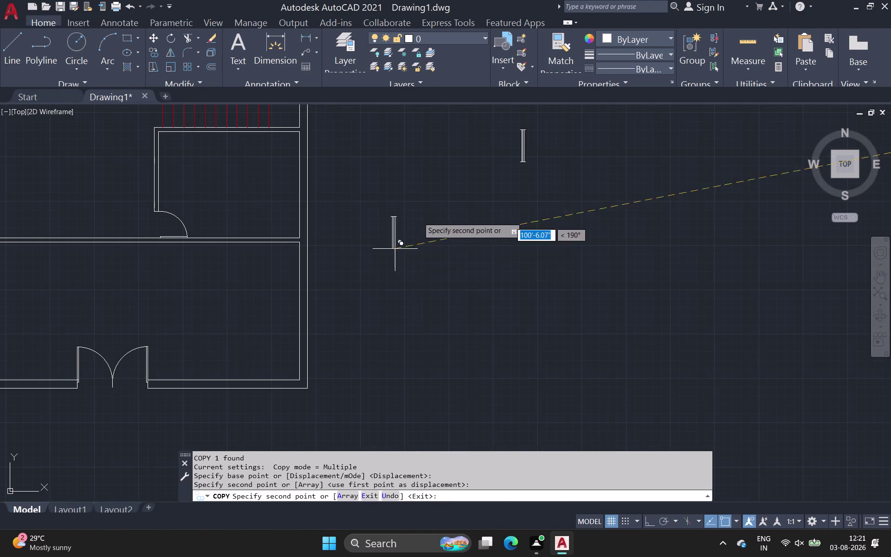
middle_drag(278, 259, 395, 233)
scroll(down, 3)
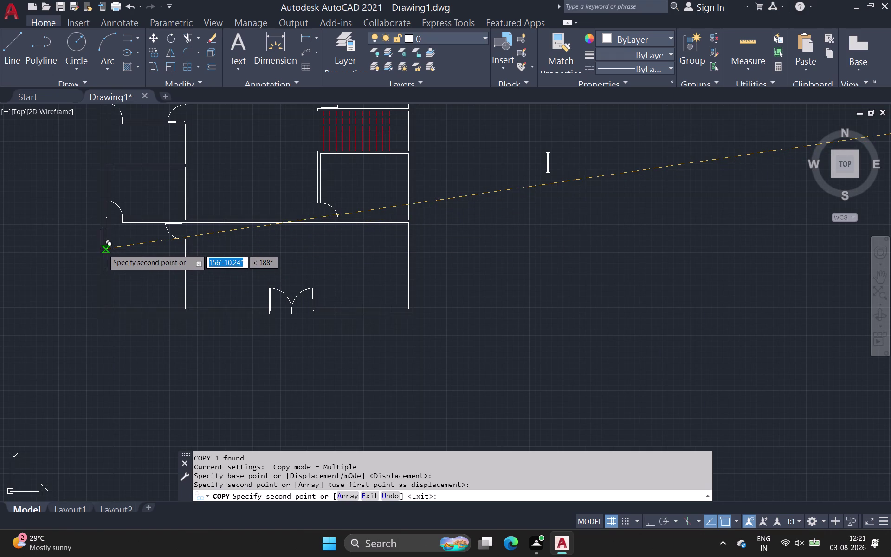
scroll(up, 3)
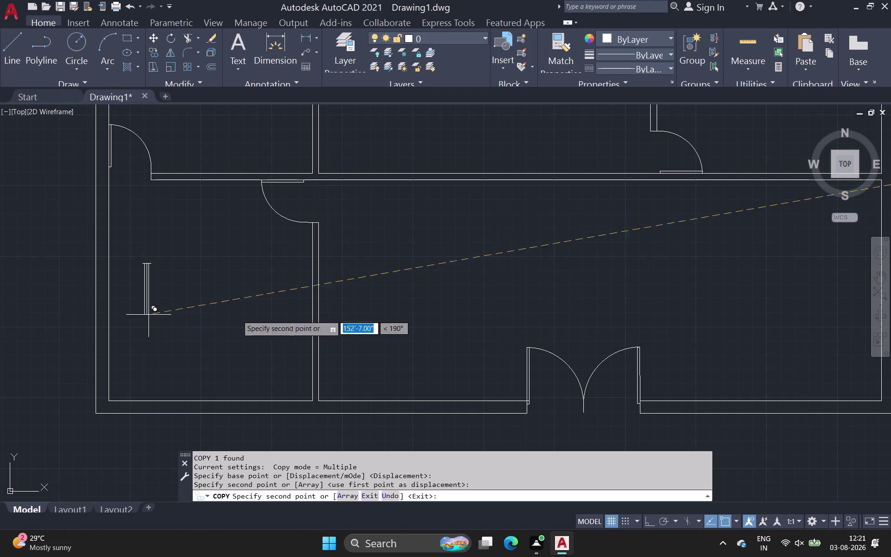
scroll(down, 3)
middle_drag(889, 285, 108, 271)
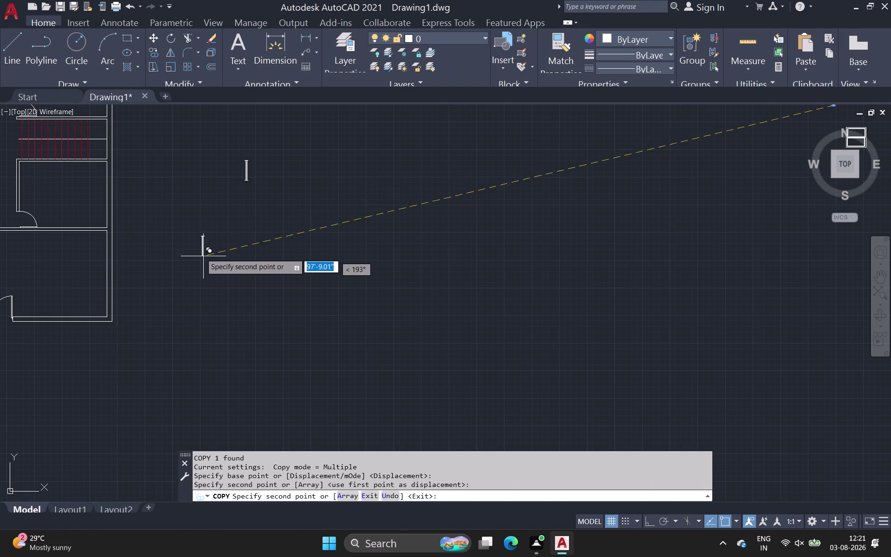
click(249, 260)
key(Escape)
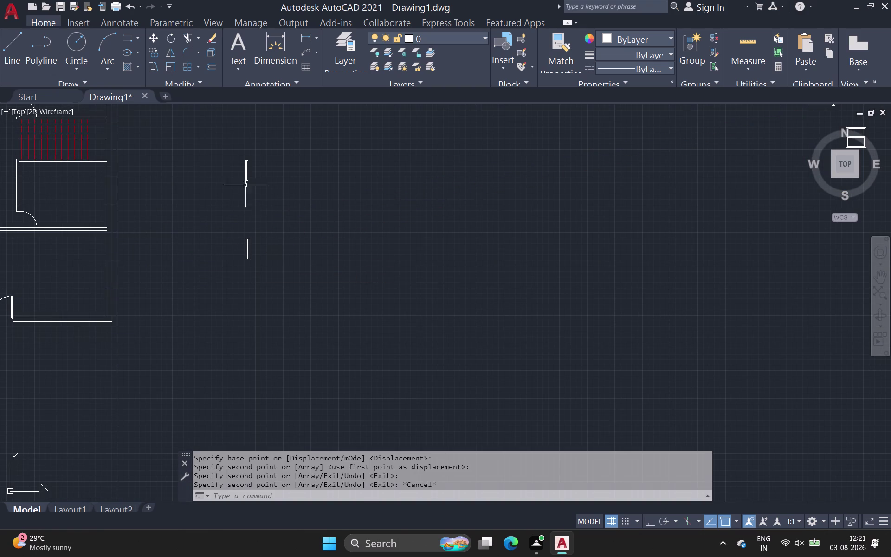
click(240, 149)
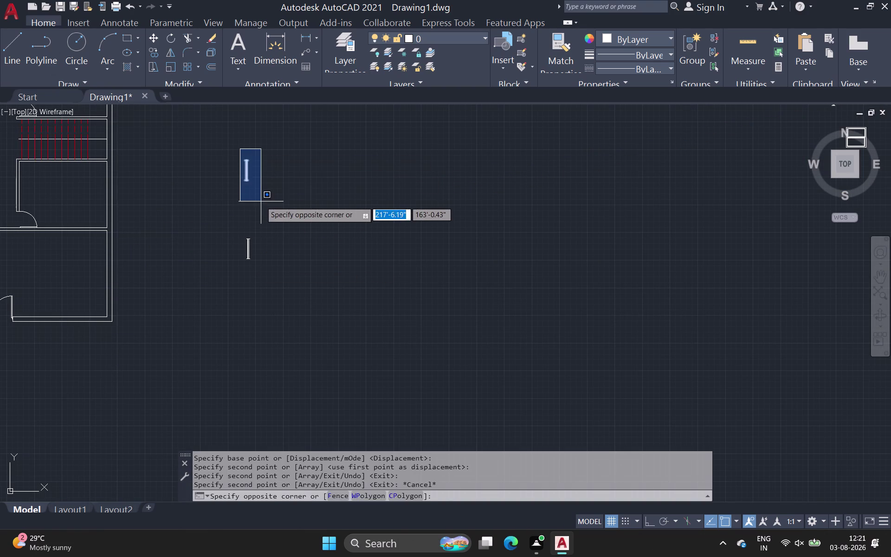
click(262, 198)
text(sc)
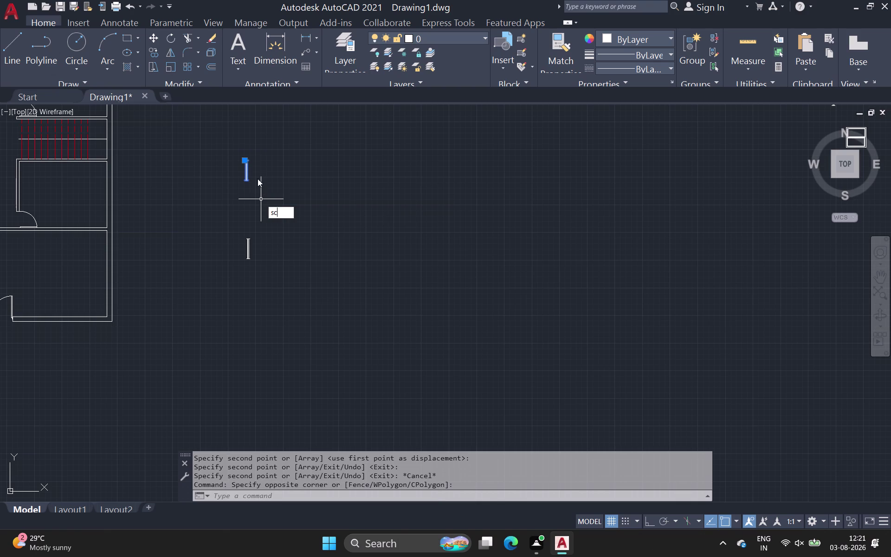
click(298, 225)
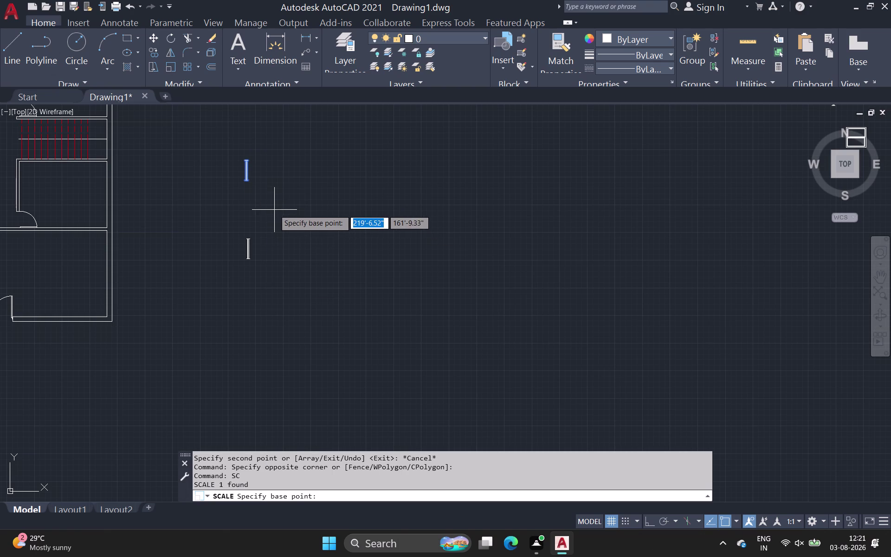
key(9)
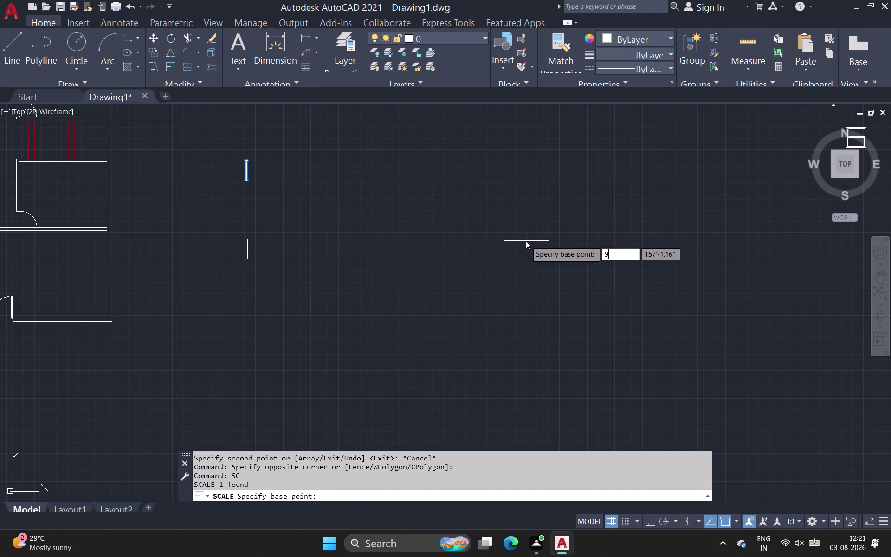
key(Return)
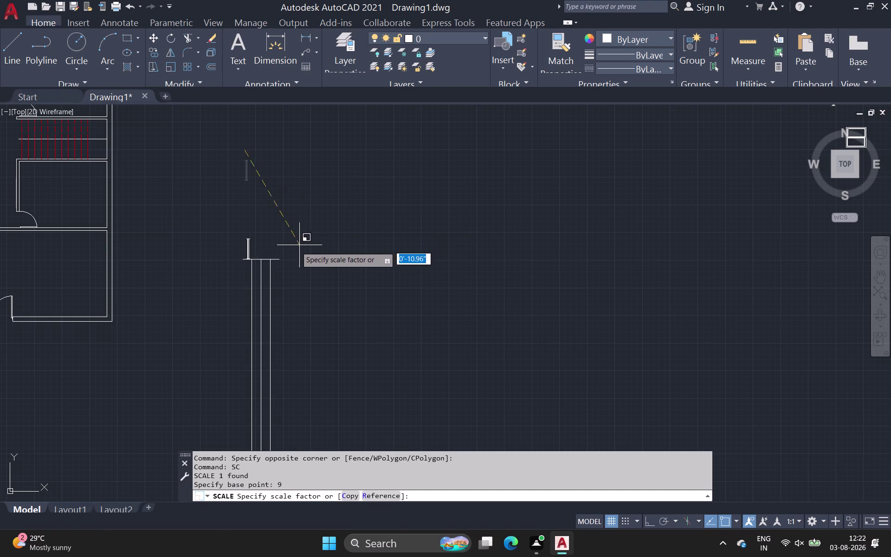
key(space)
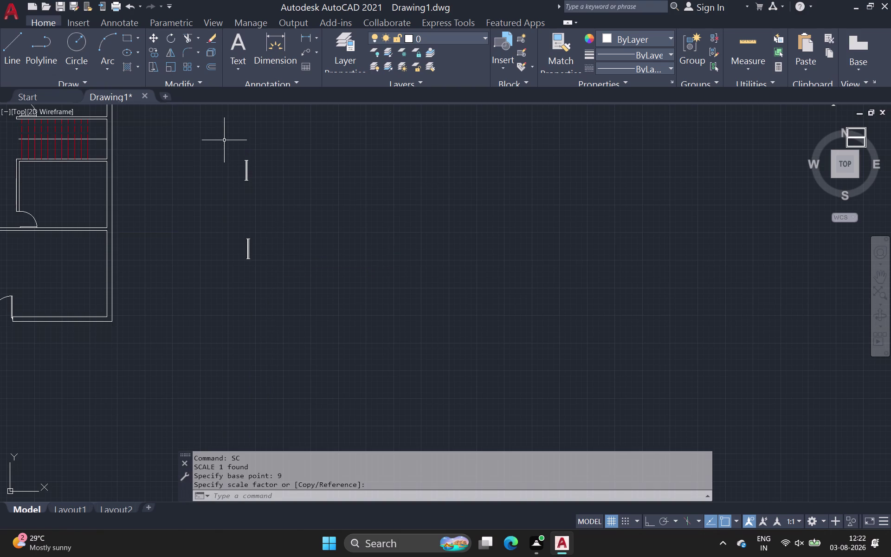
click(232, 152)
click(263, 186)
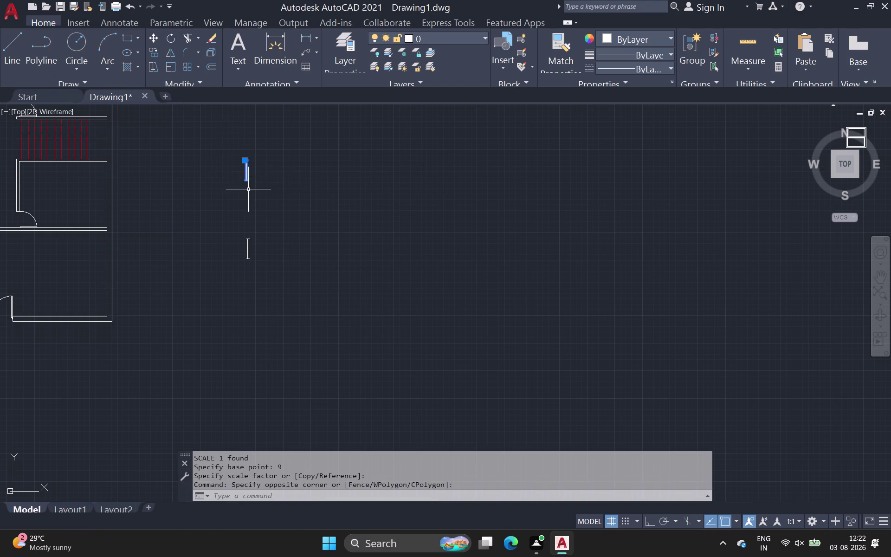
scroll(up, 3)
key(space)
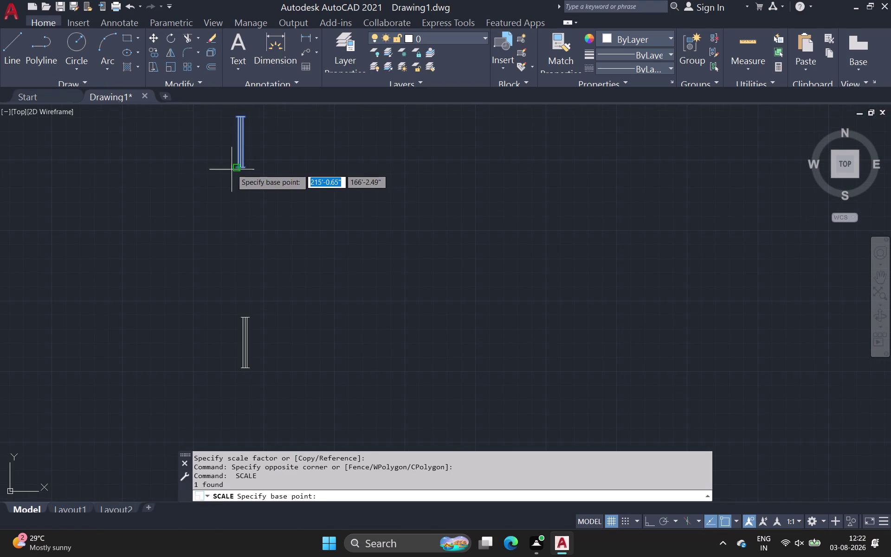
click(237, 167)
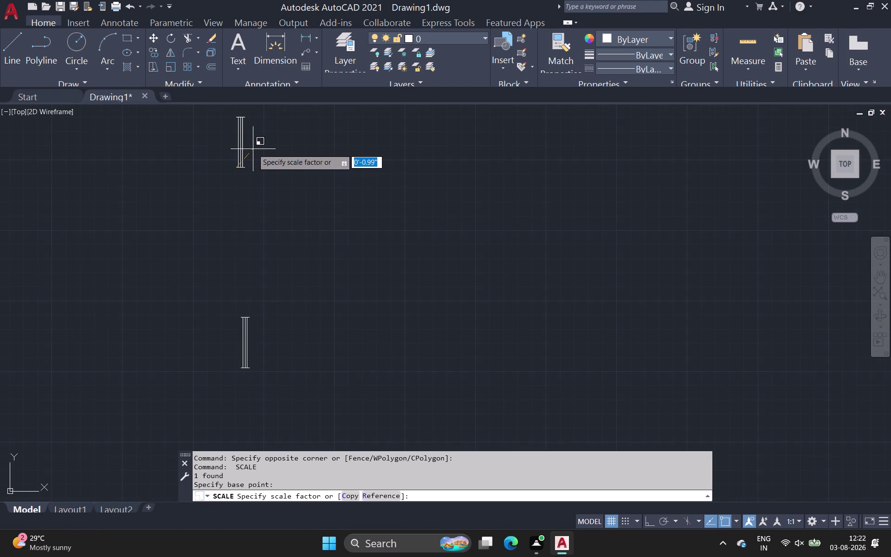
click(253, 149)
scroll(down, 3)
middle_drag(242, 163, 333, 231)
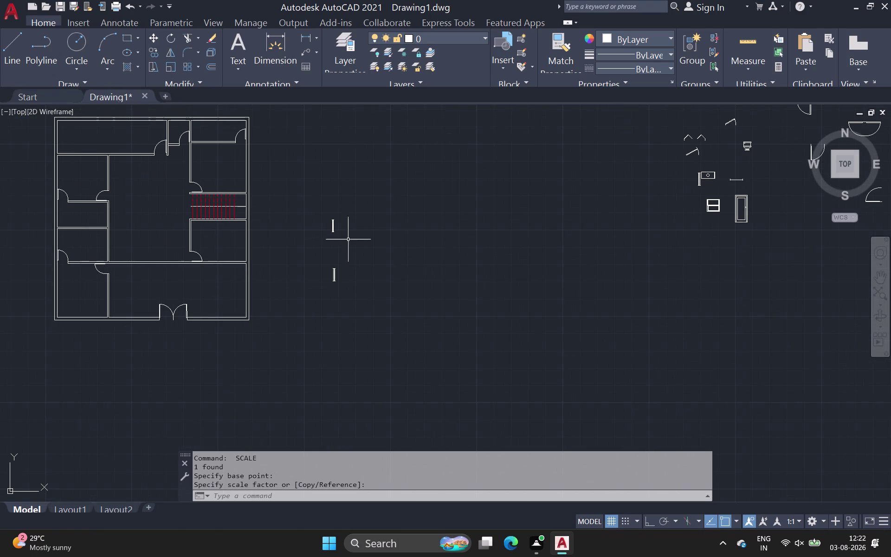
scroll(up, 3)
middle_drag(323, 222, 371, 191)
scroll(down, 3)
click(375, 187)
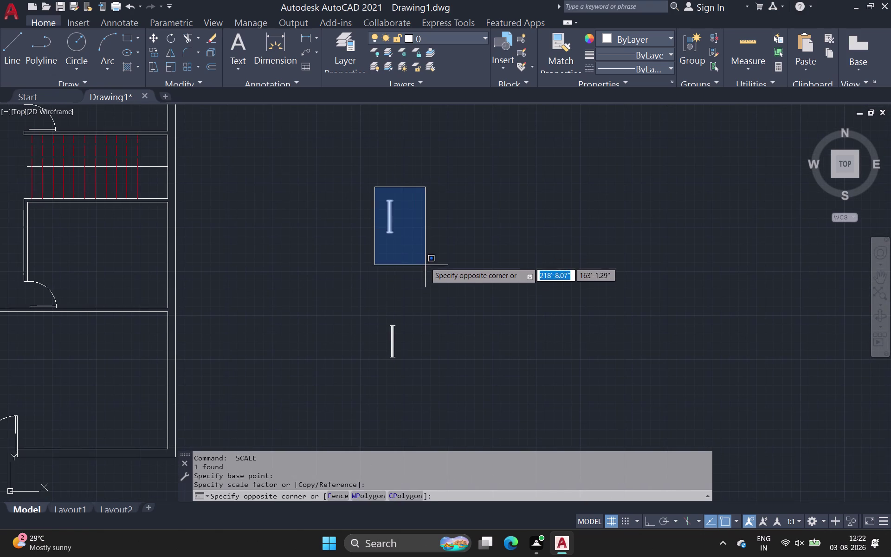
Copy the upper window symbol from its lower corner and drop it against a wall.
click(424, 259)
key(c)
key(o)
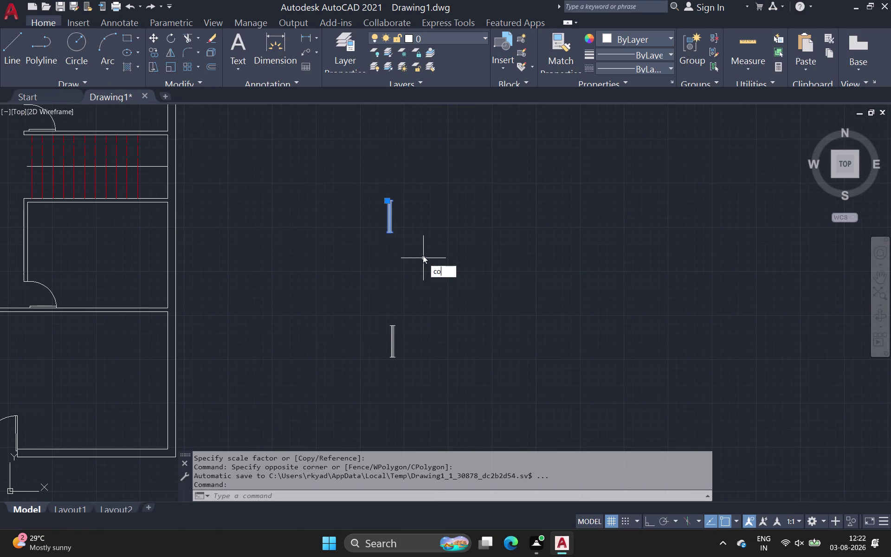
key(Return)
scroll(up, 3)
click(371, 247)
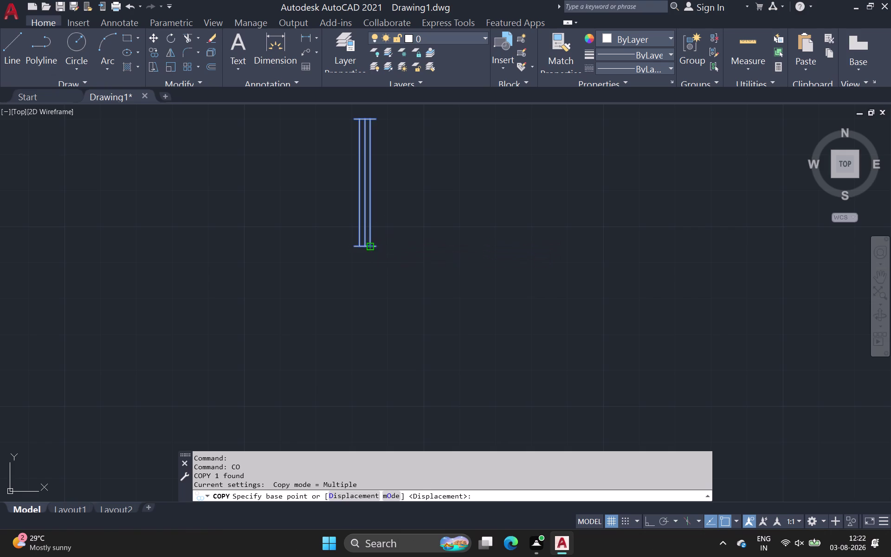
scroll(down, 3)
middle_drag(268, 293, 601, 159)
scroll(down, 3)
middle_drag(160, 286, 629, 164)
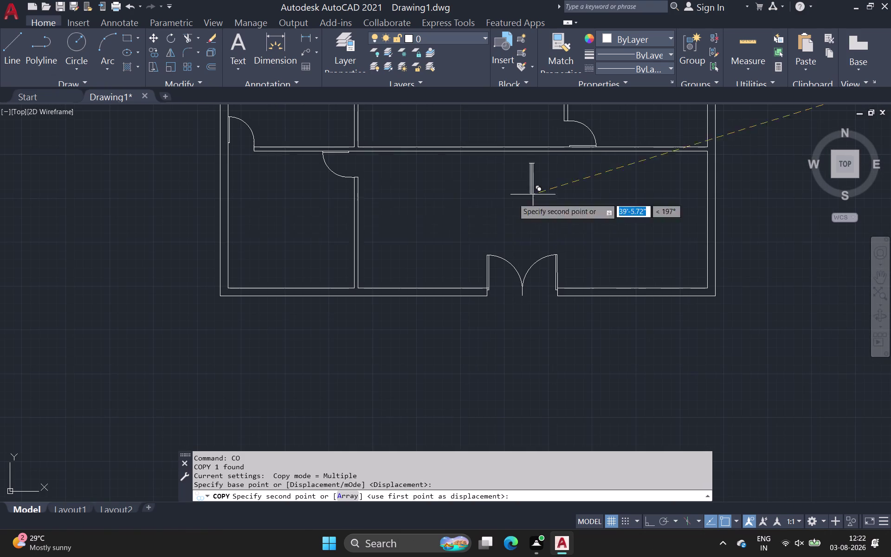
scroll(up, 3)
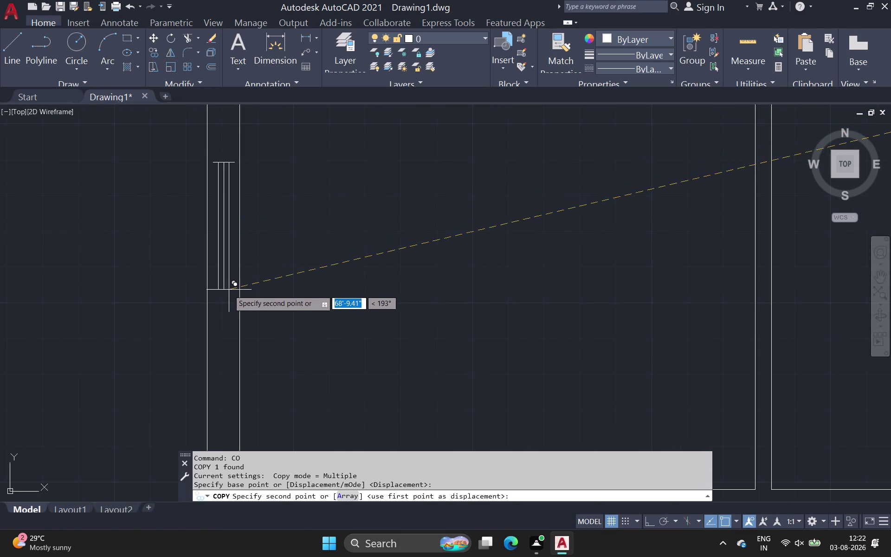
scroll(down, 3)
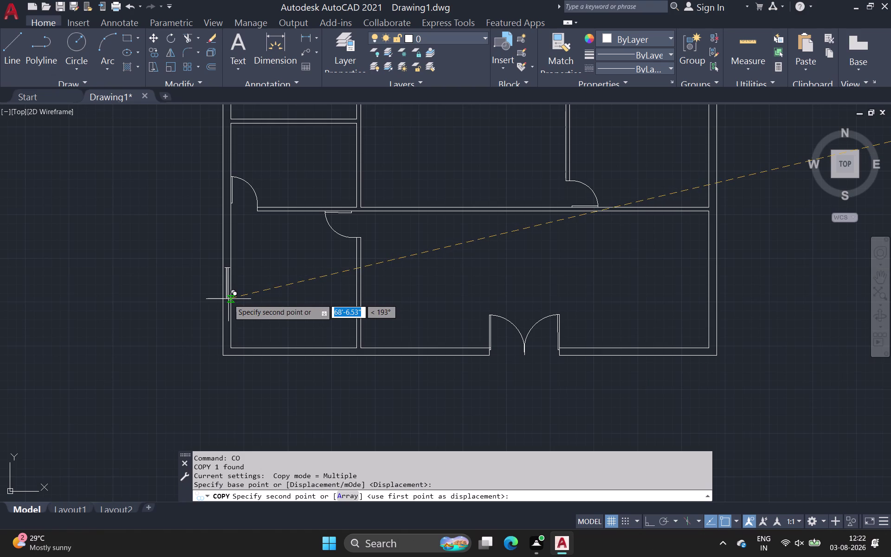
scroll(up, 3)
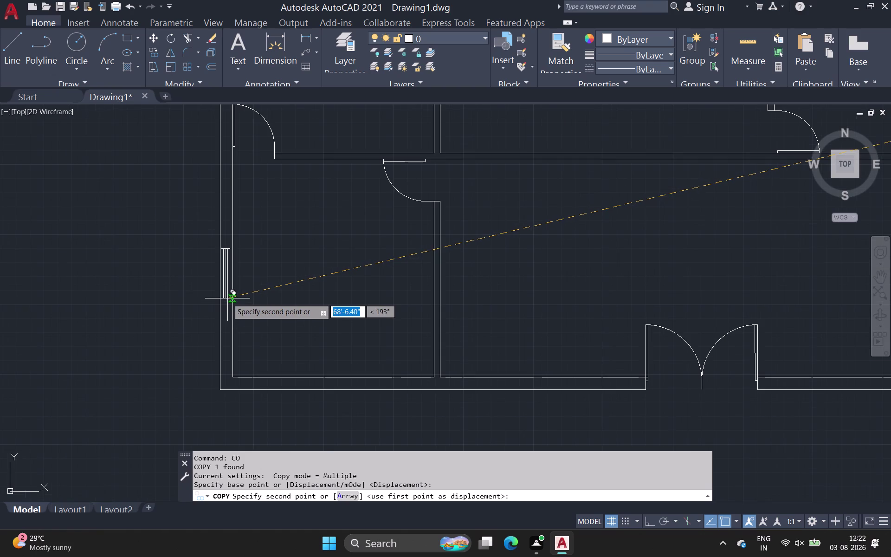
click(228, 299)
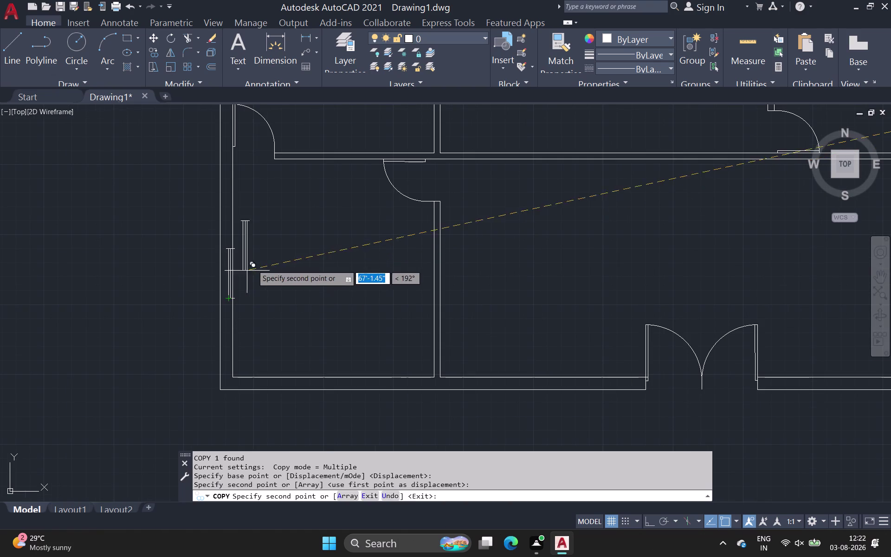
Undo the misplaced copy and place the window inside the exterior wall instead.
key(ctrl+z)
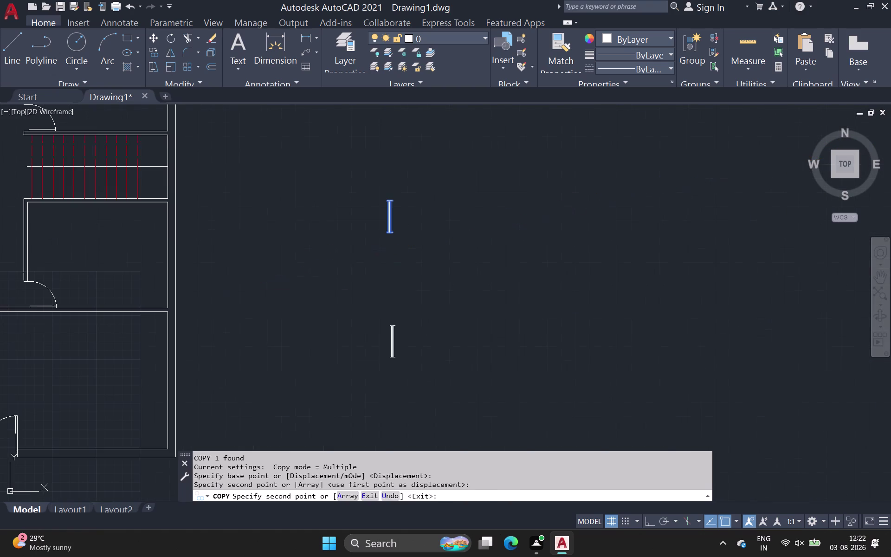
scroll(down, 3)
middle_drag(153, 301, 300, 252)
scroll(up, 3)
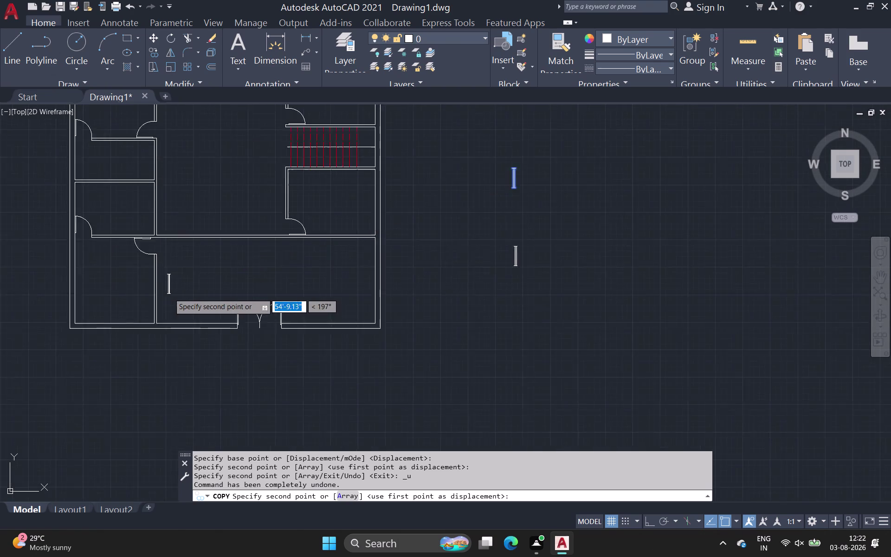
scroll(up, 3)
middle_drag(147, 305, 750, 299)
scroll(up, 3)
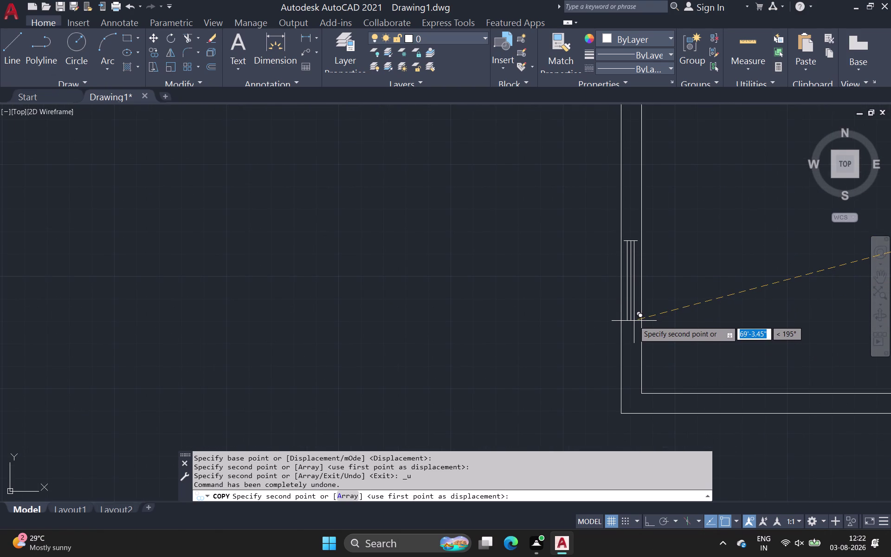
click(634, 320)
key(Escape)
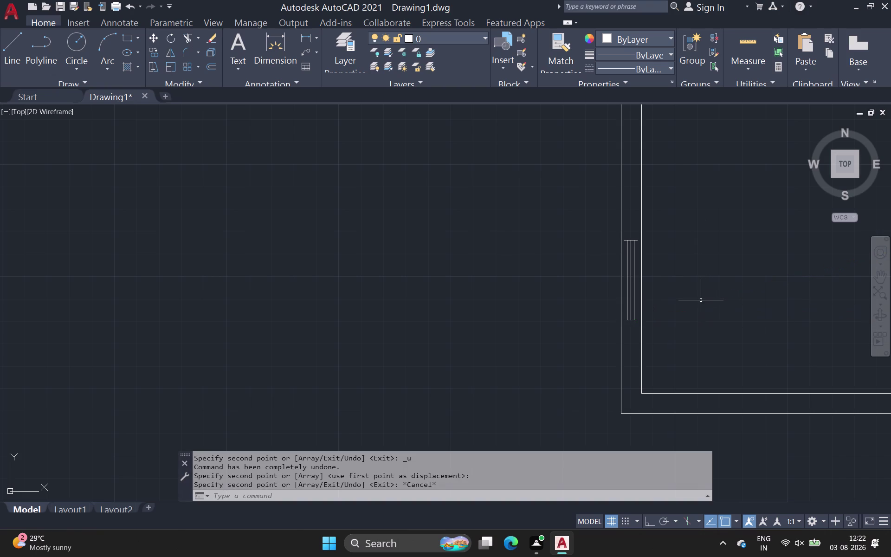
text(e)
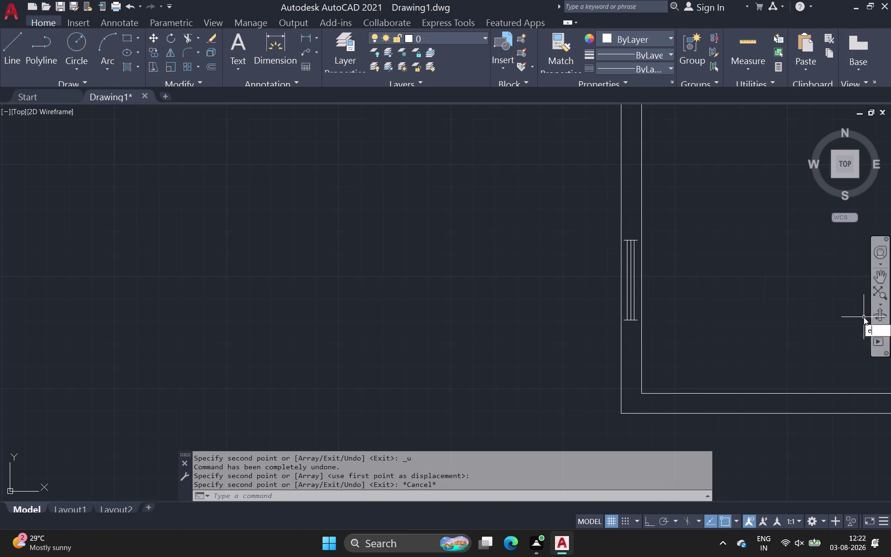
text(c)
key(BackSpace)
key(x)
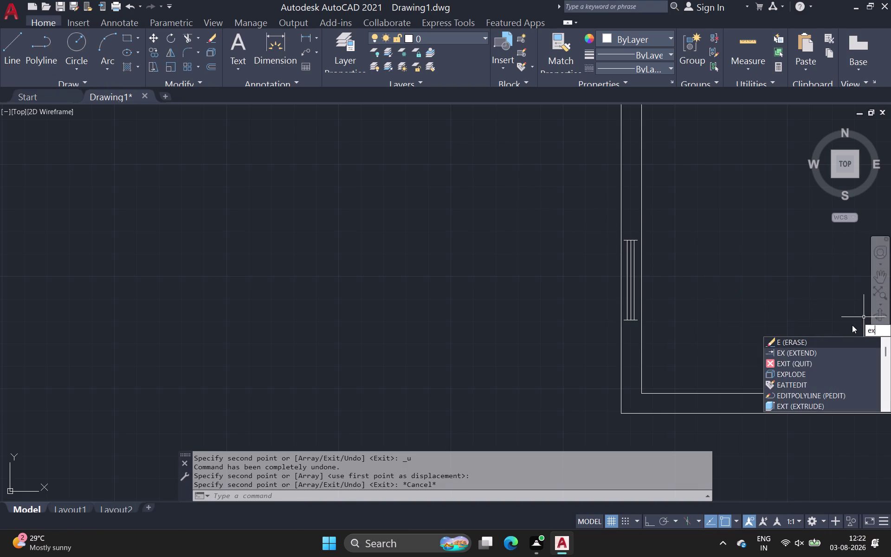
key(space)
scroll(up, 3)
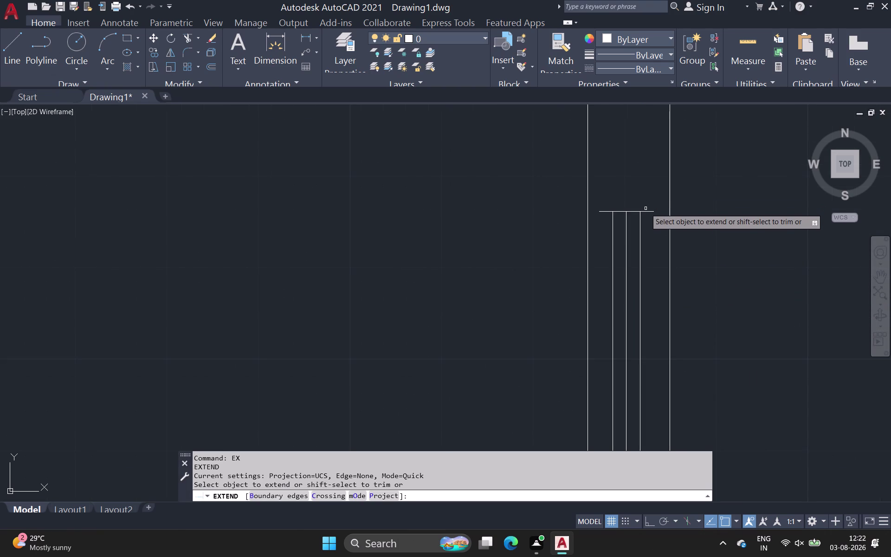
click(650, 213)
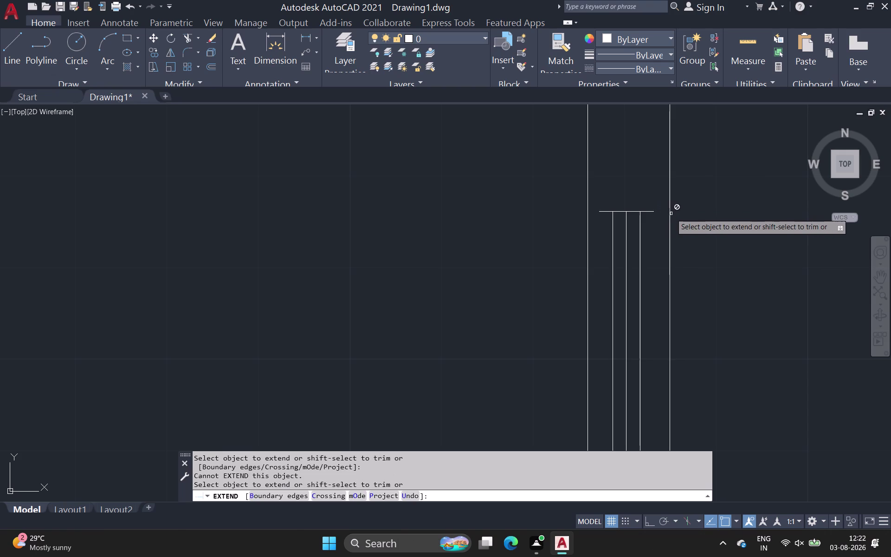
key(Escape)
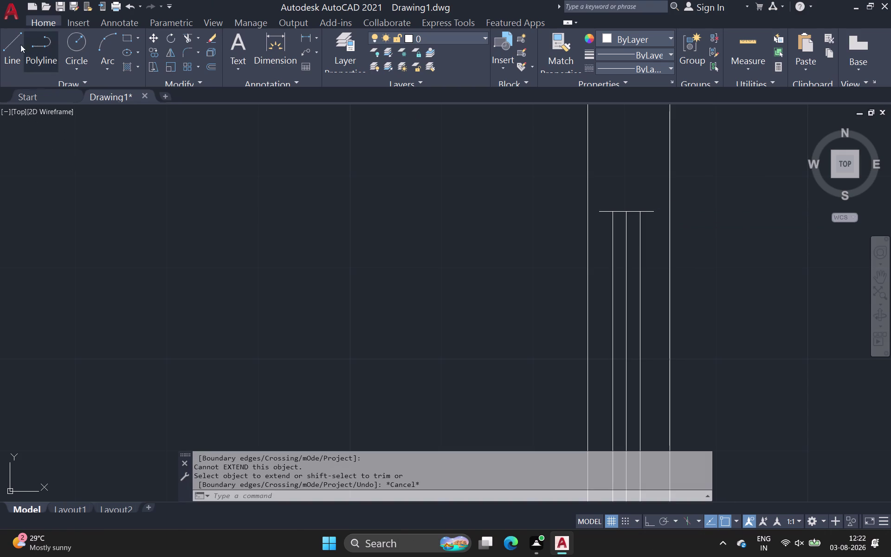
drag(41, 81, 45, 80)
click(7, 56)
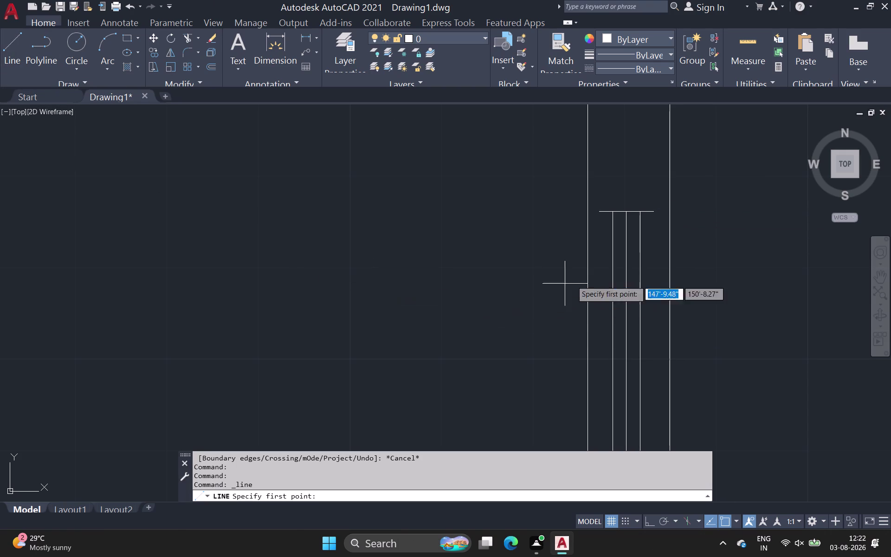
Try a short line from the wall to the window's top edge, then cancel it.
click(599, 213)
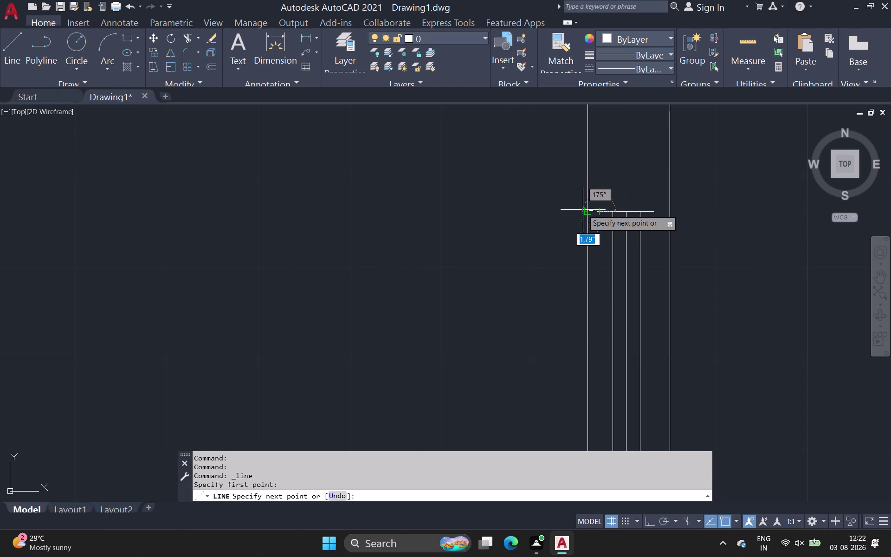
click(585, 209)
key(Escape)
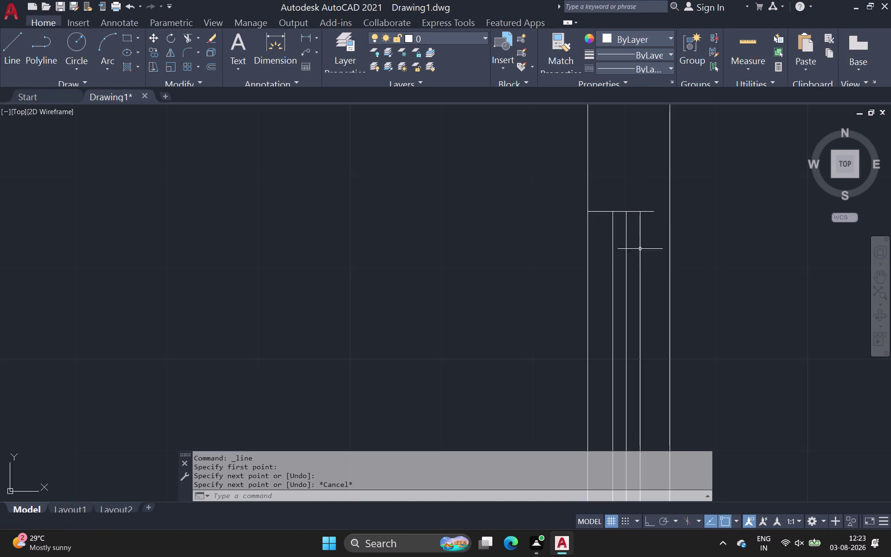
key(space)
scroll(down, 3)
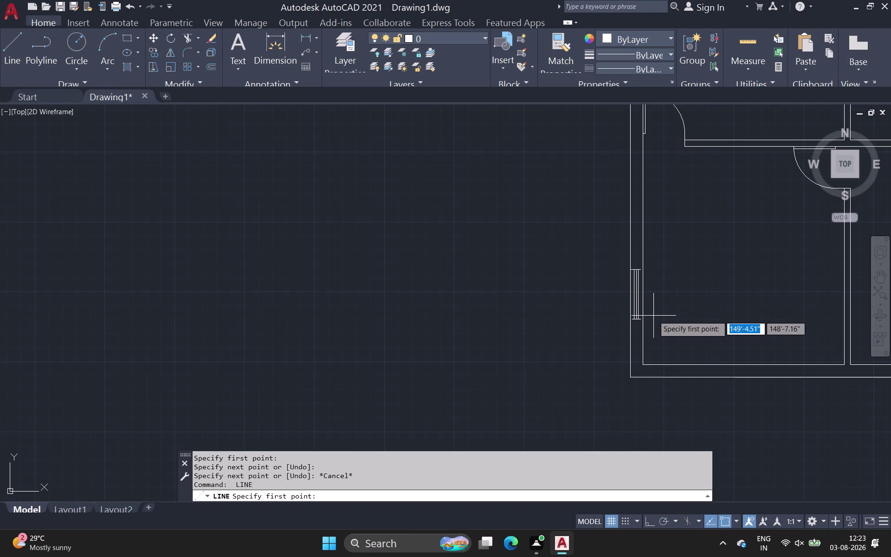
scroll(up, 3)
scroll(up, 3)
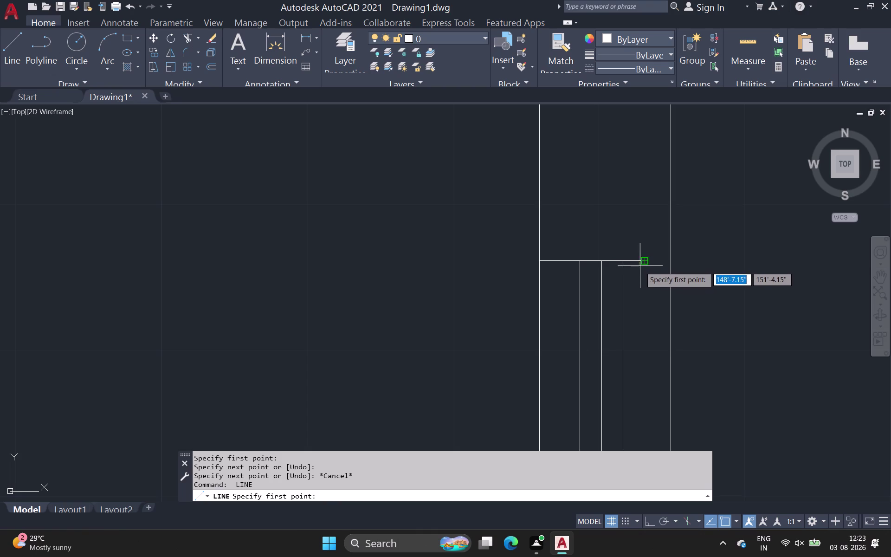
key(Escape)
scroll(down, 3)
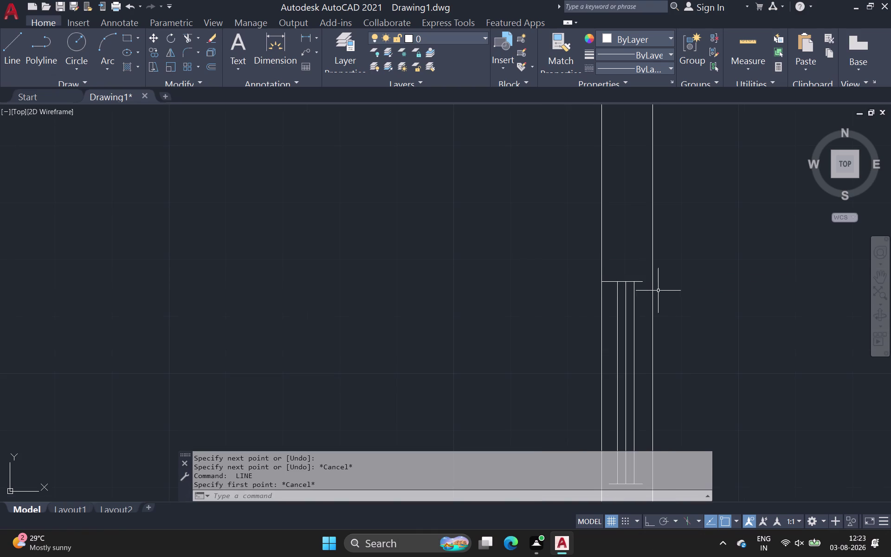
Draw a line across the wall edge at one end of the window.
click(15, 49)
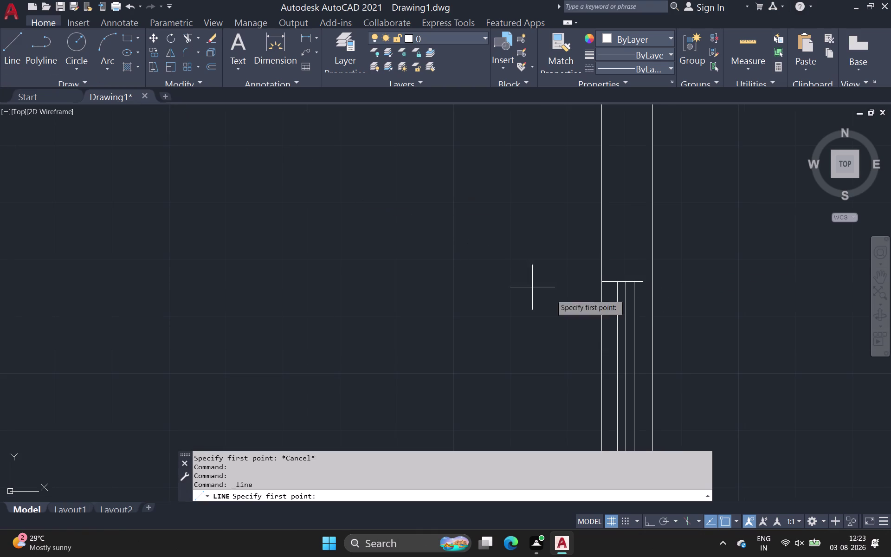
scroll(up, 3)
click(712, 263)
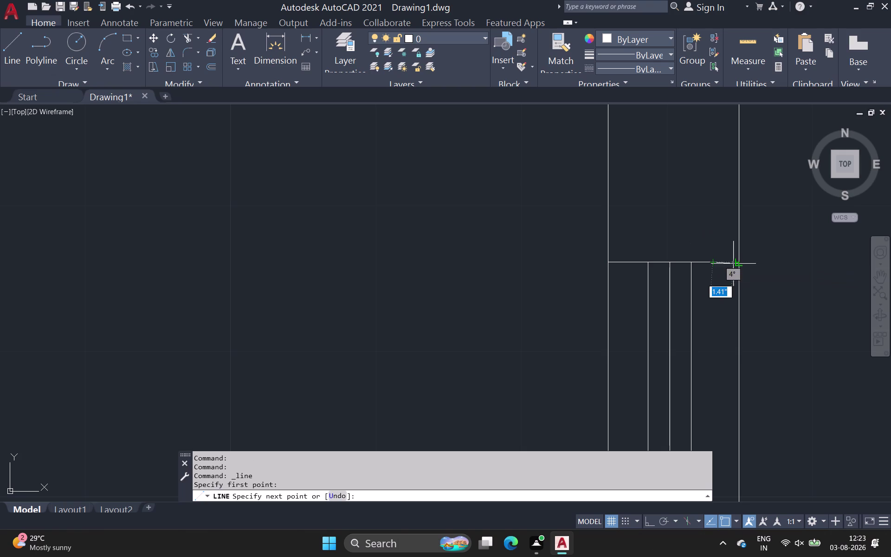
click(735, 262)
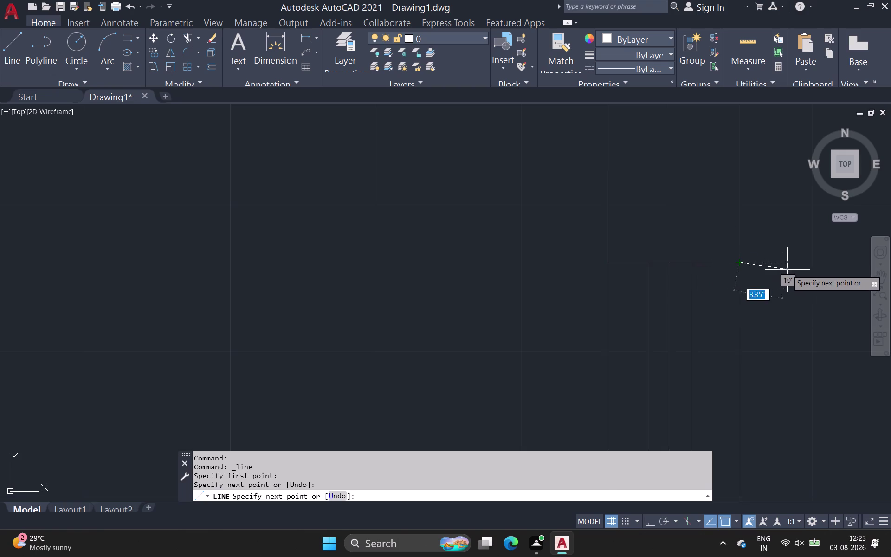
key(space)
scroll(down, 3)
middle_drag(812, 283, 629, 133)
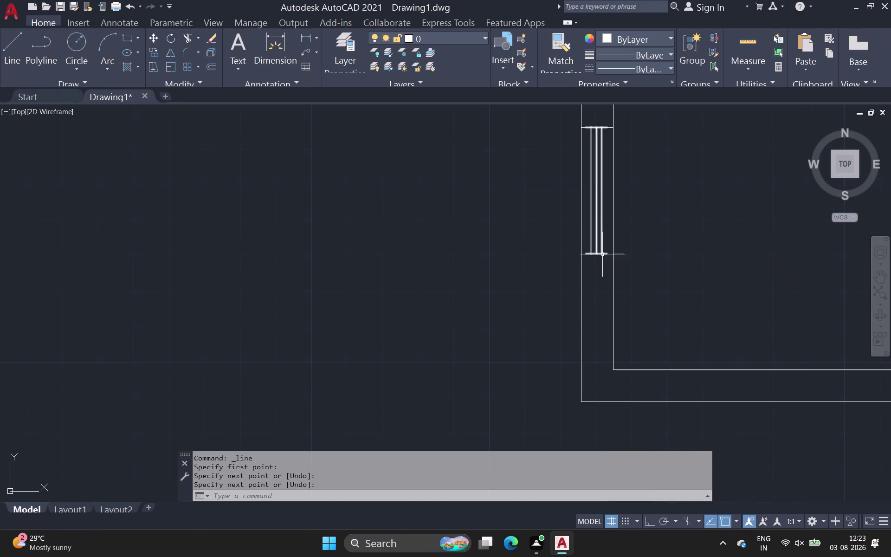
scroll(up, 3)
Draw two short lines closing the window's other end across the wall thickness.
key(space)
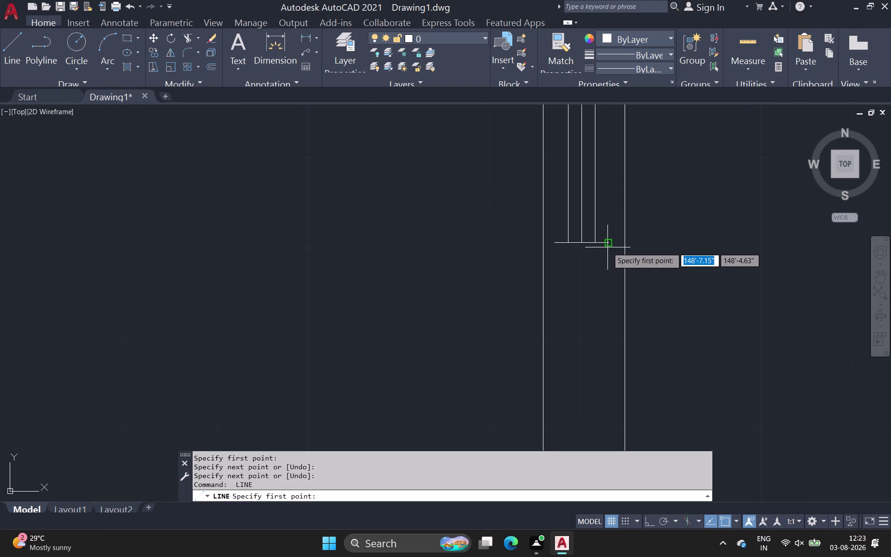
click(608, 245)
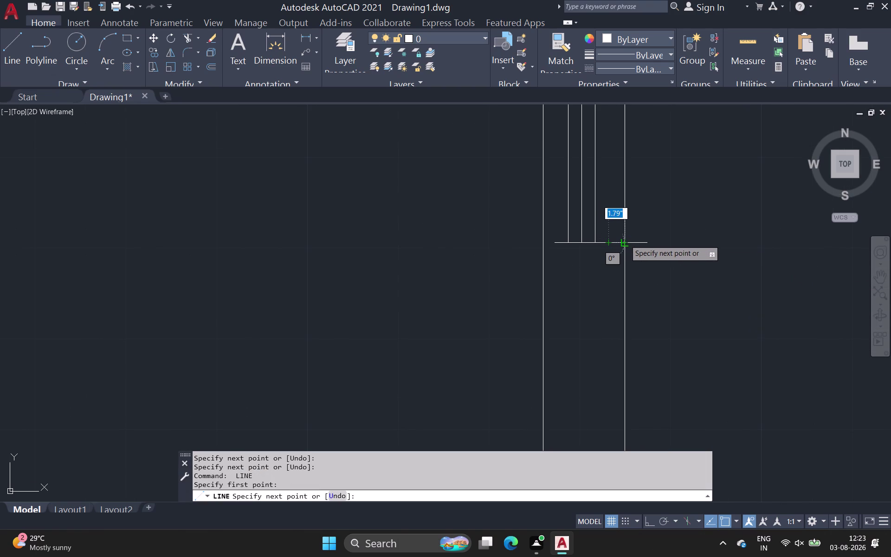
click(625, 240)
key(space)
key(space)
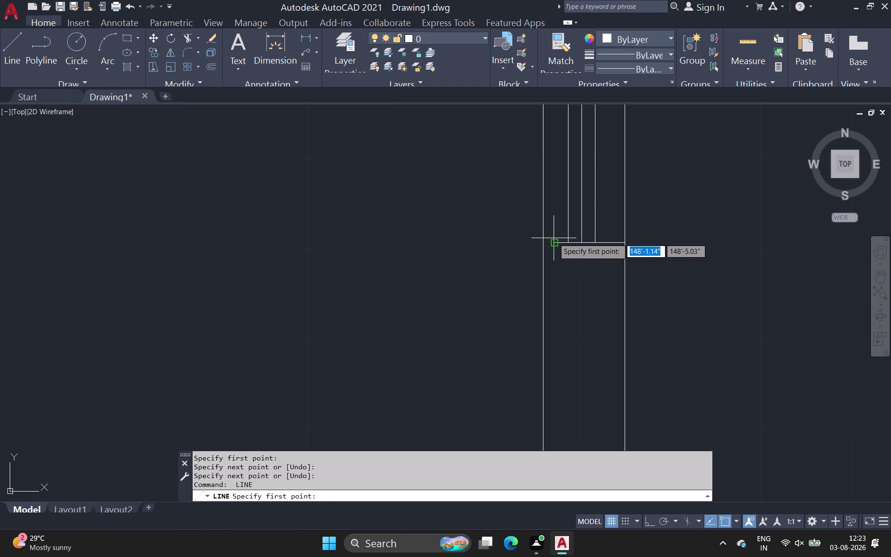
click(556, 241)
click(547, 241)
key(space)
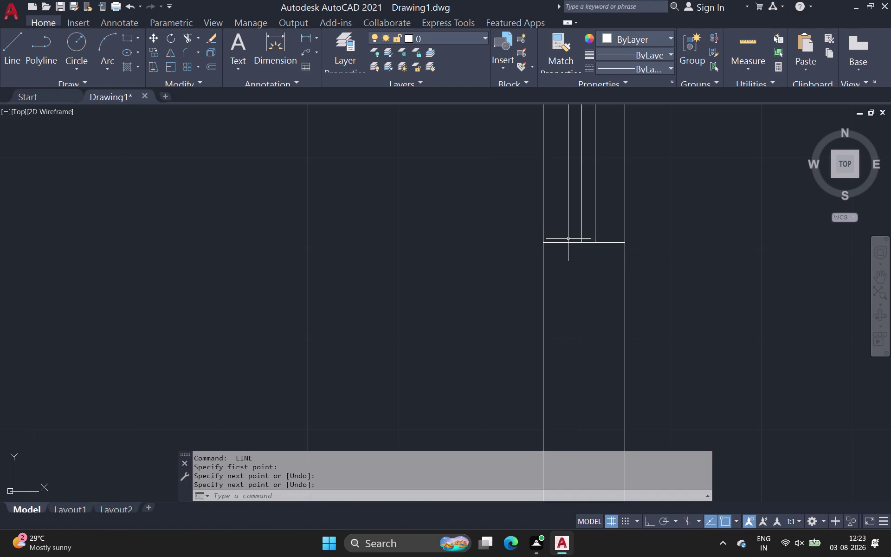
Select the window's top end lines.
scroll(down, 3)
middle_drag(578, 252, 349, 312)
scroll(up, 3)
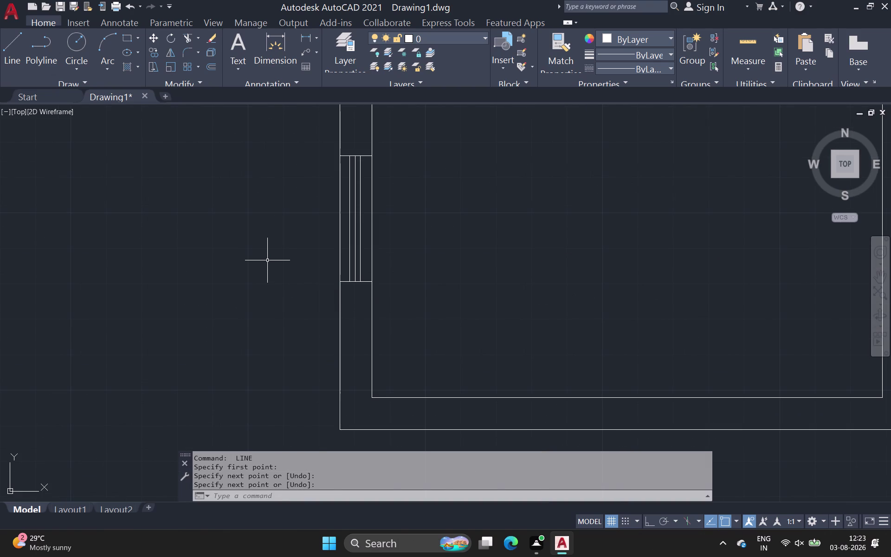
scroll(down, 3)
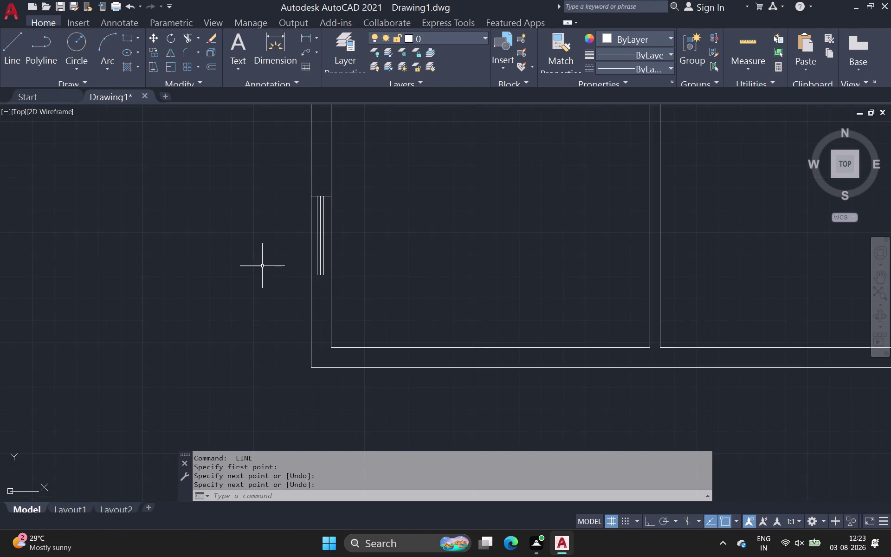
scroll(up, 3)
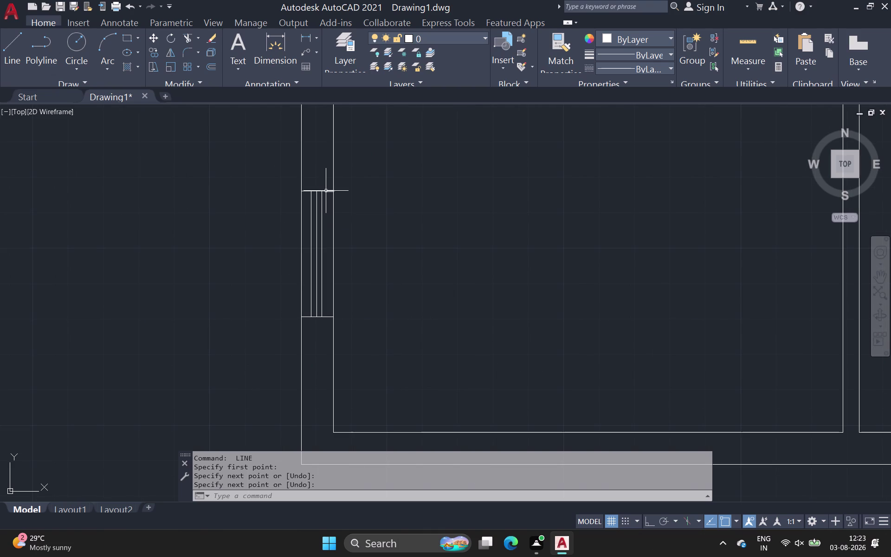
click(326, 192)
scroll(up, 3)
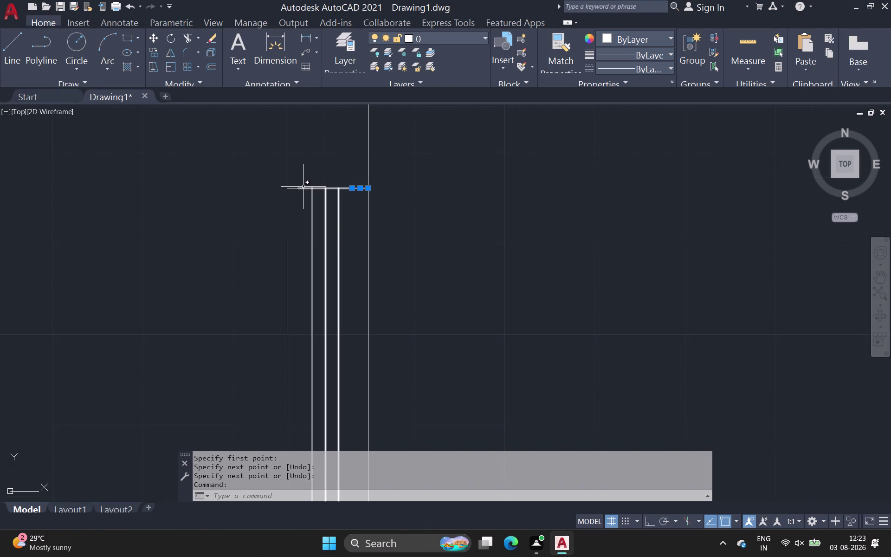
click(303, 187)
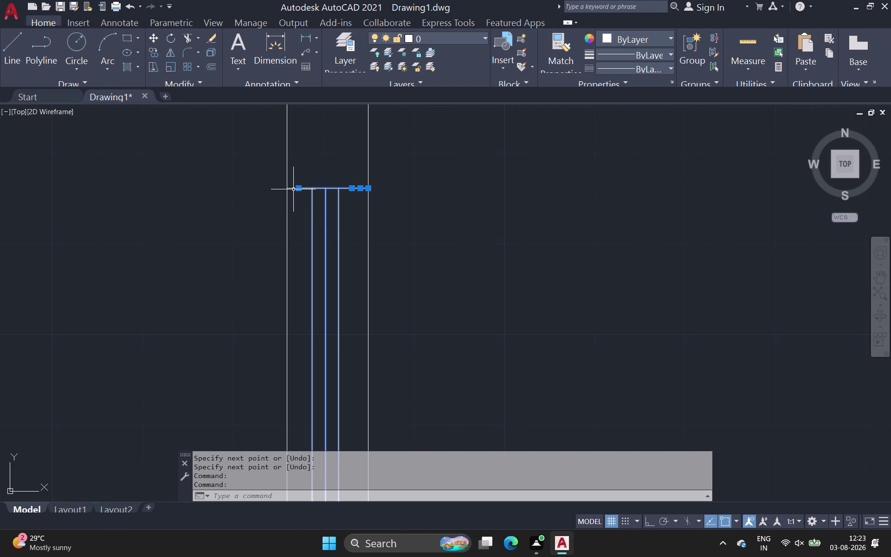
click(293, 189)
Add the bottom end lines and attempt joining them with JO.
scroll(down, 3)
middle_drag(337, 240, 345, 181)
scroll(up, 3)
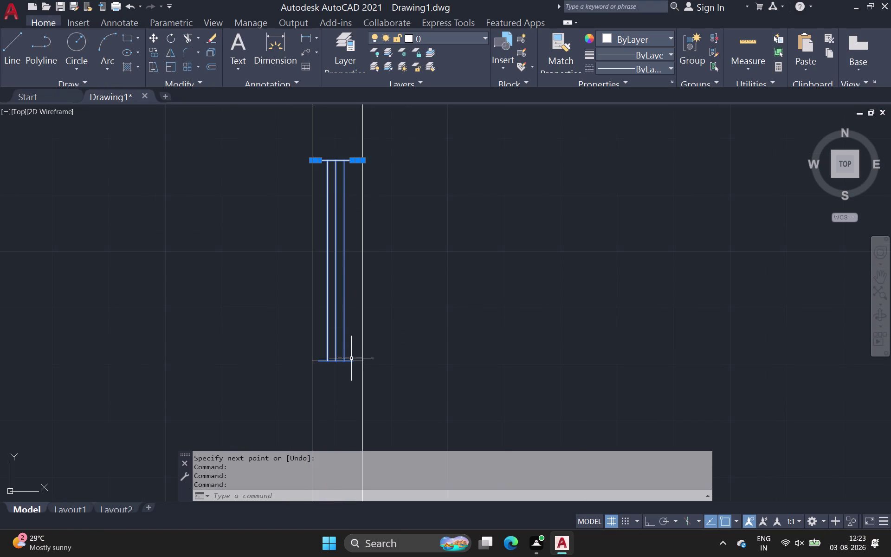
click(358, 361)
scroll(up, 3)
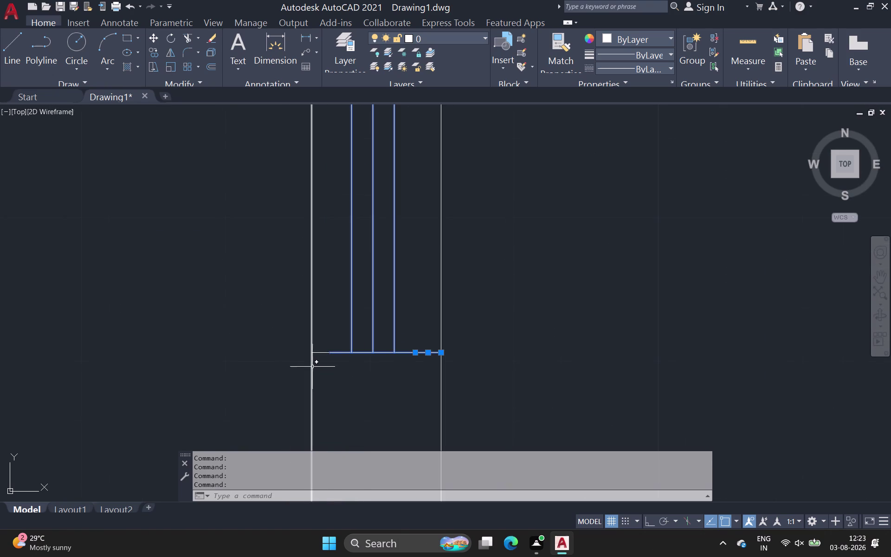
click(321, 352)
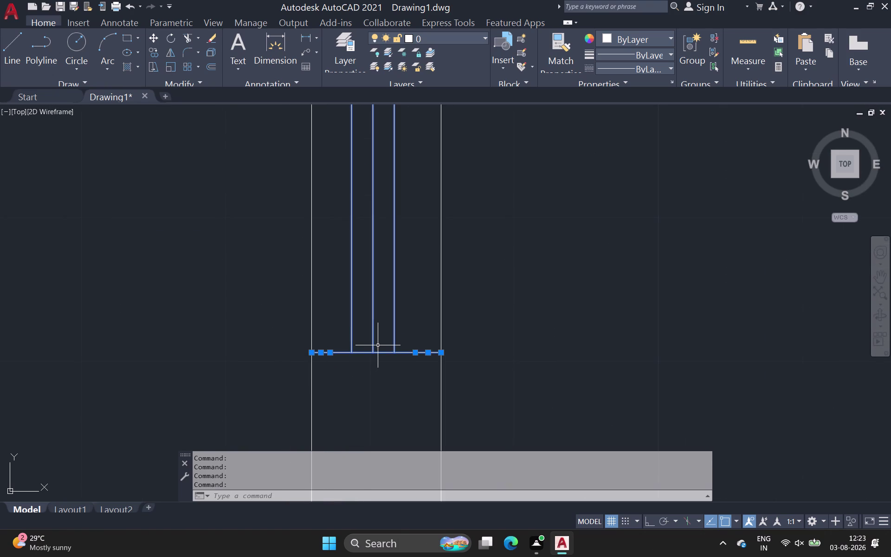
text(jo)
click(404, 371)
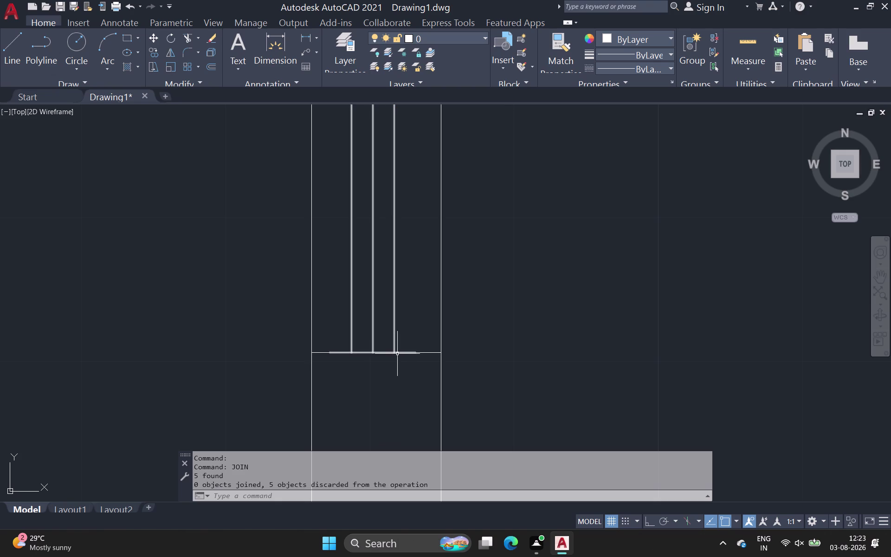
Select the window's top end line and adjacent window lines.
click(398, 353)
scroll(down, 3)
middle_drag(385, 351, 384, 381)
scroll(down, 3)
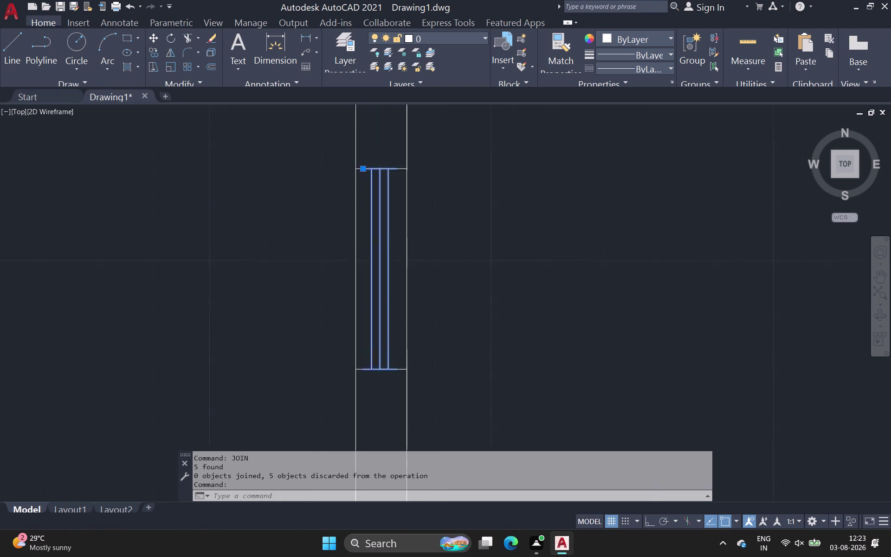
scroll(down, 3)
middle_drag(384, 381, 375, 402)
scroll(up, 3)
scroll(up, 3)
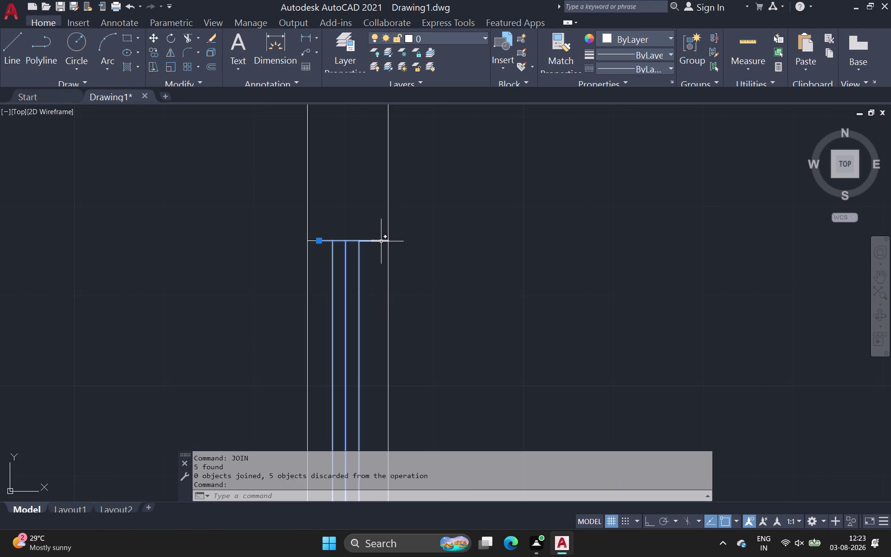
click(381, 241)
scroll(up, 3)
click(312, 244)
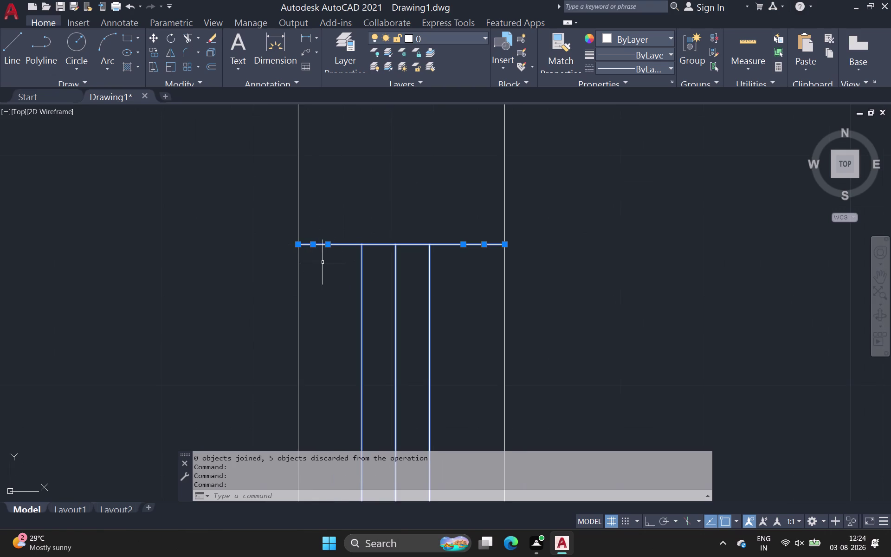
Add the bottom end lines to the selection and start COPY with CO.
scroll(down, 3)
middle_drag(334, 295, 353, 215)
scroll(up, 3)
middle_drag(384, 431, 404, 196)
scroll(down, 3)
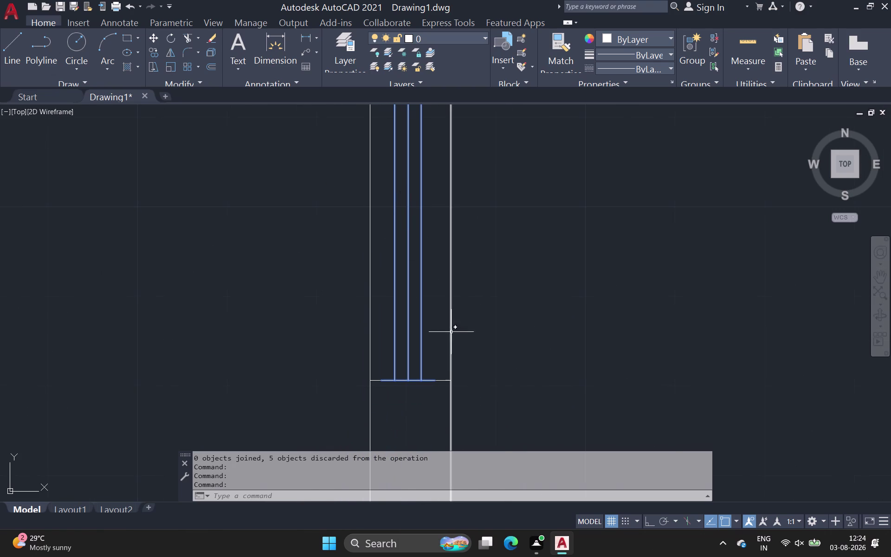
click(440, 381)
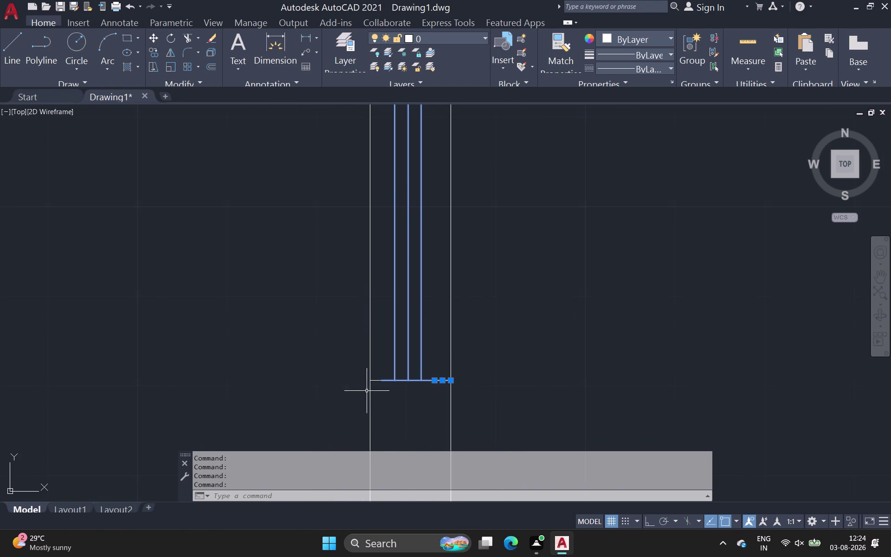
scroll(up, 3)
click(379, 377)
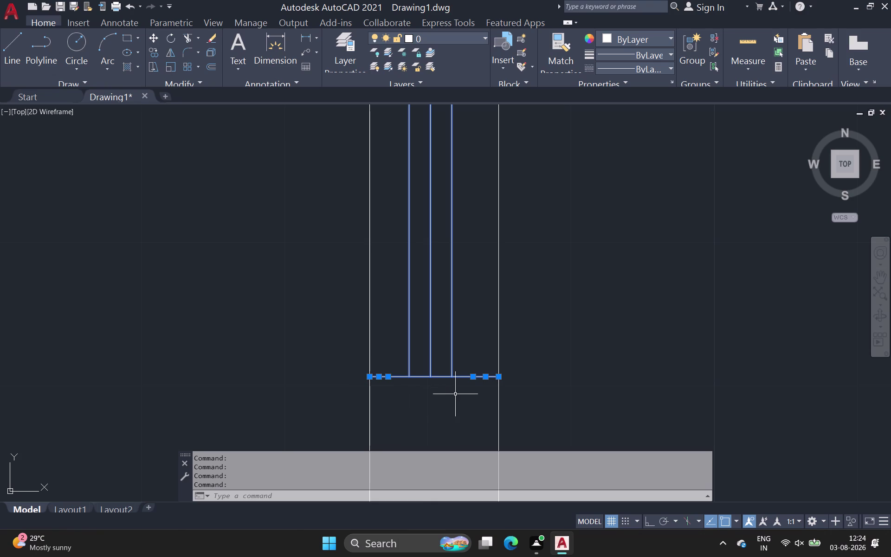
key(c)
key(o)
key(space)
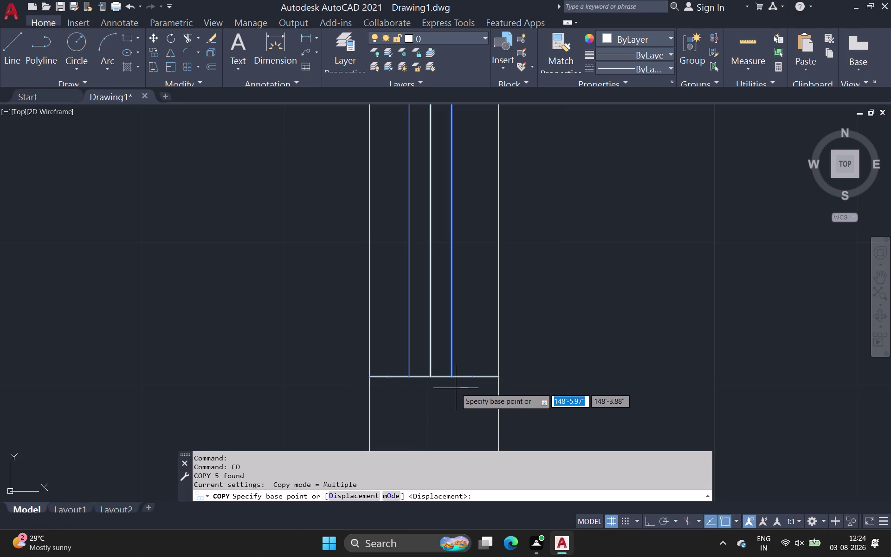
Pick the window's base point and place the first copy in an outer wall.
click(453, 377)
scroll(down, 3)
middle_drag(424, 317, 327, 515)
scroll(down, 3)
scroll(down, 3)
middle_drag(334, 309, 294, 555)
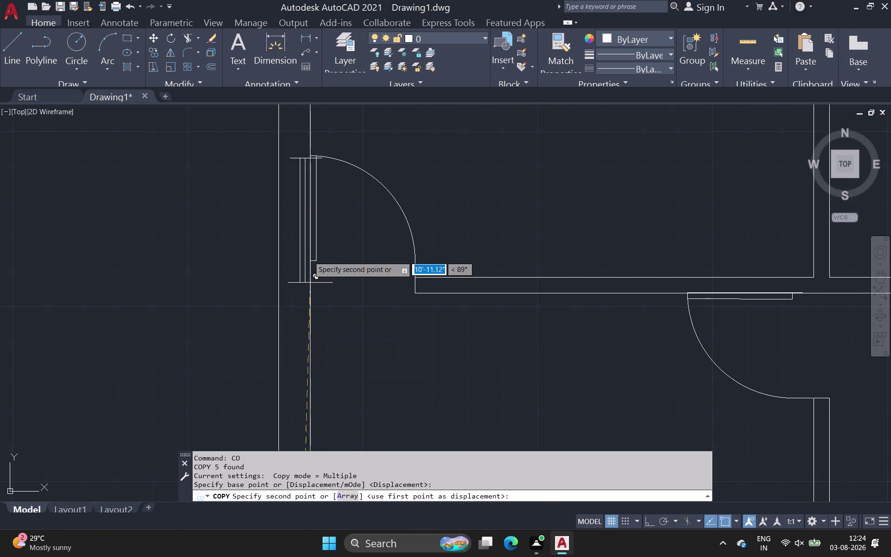
scroll(down, 3)
middle_drag(303, 250, 269, 533)
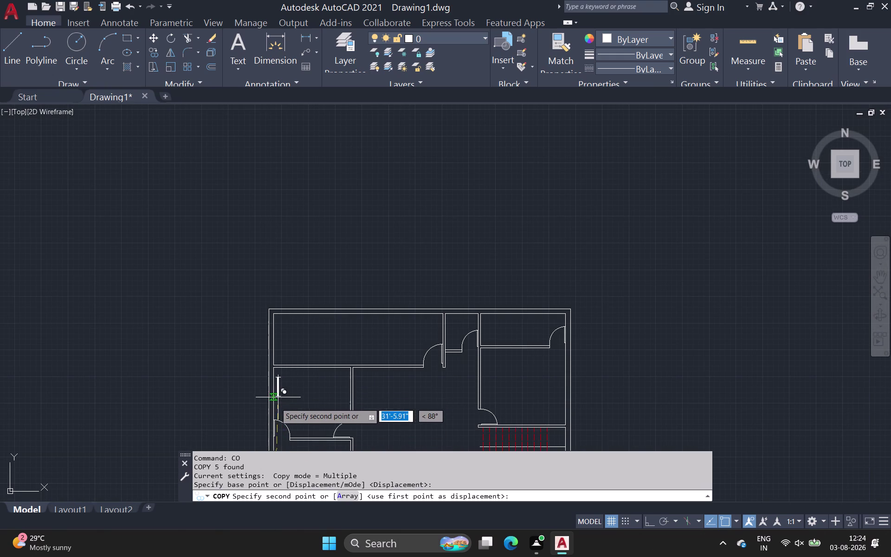
scroll(up, 3)
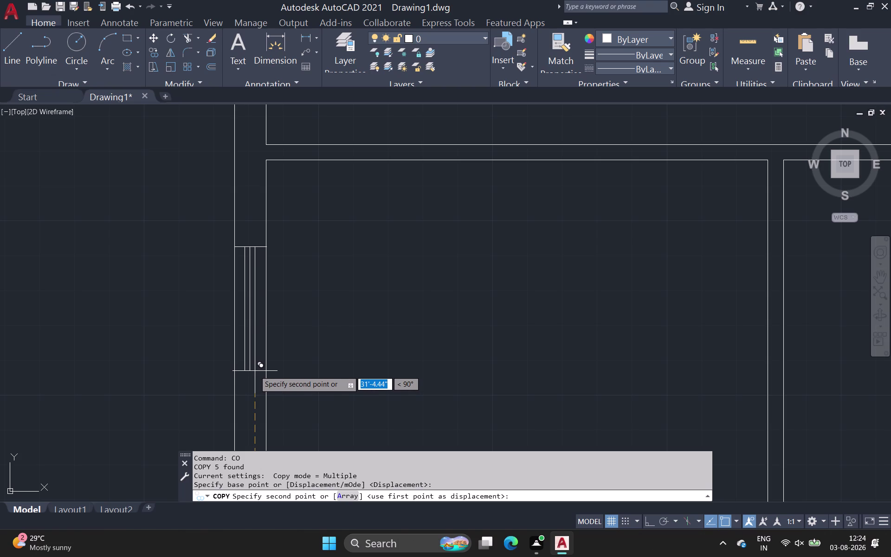
click(254, 371)
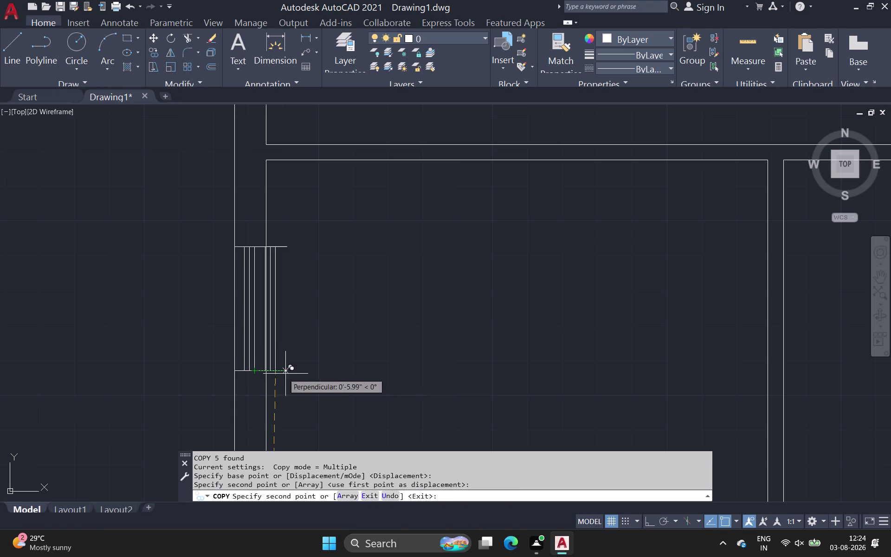
Place window copies in the wall by the stairs and another outer wall.
scroll(down, 3)
middle_drag(388, 371, 270, 325)
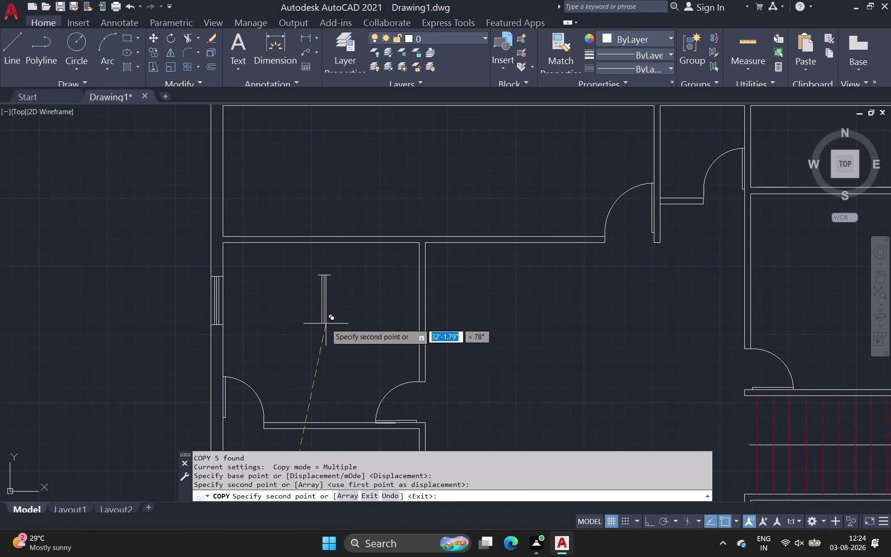
middle_drag(326, 324, 87, 292)
scroll(down, 3)
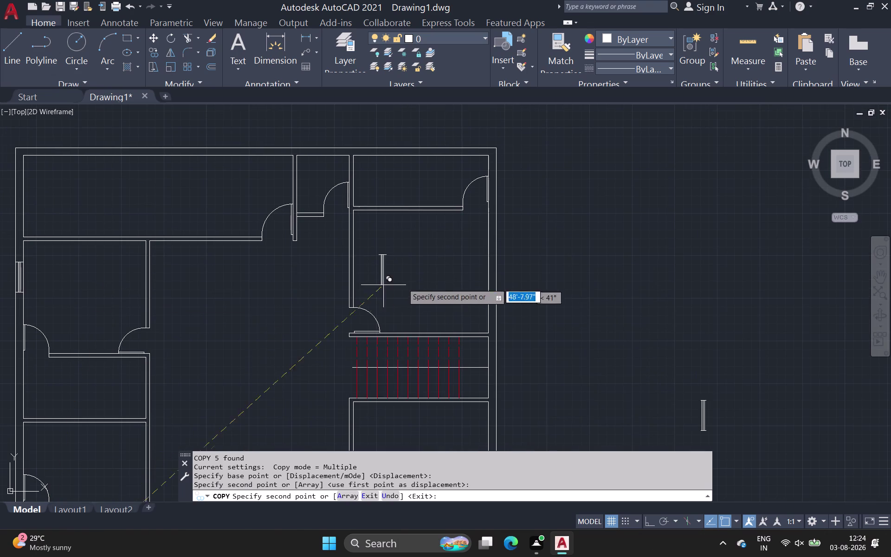
scroll(up, 3)
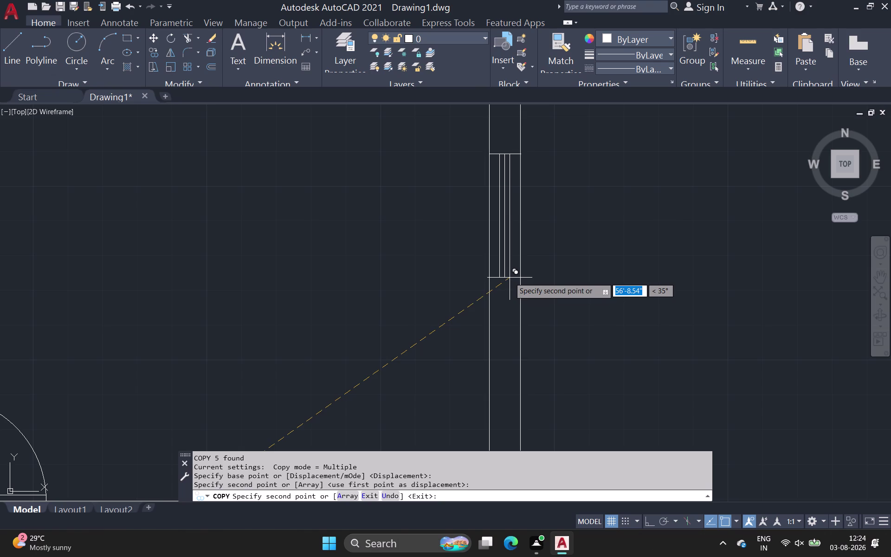
click(510, 277)
scroll(down, 3)
middle_drag(513, 340, 474, 205)
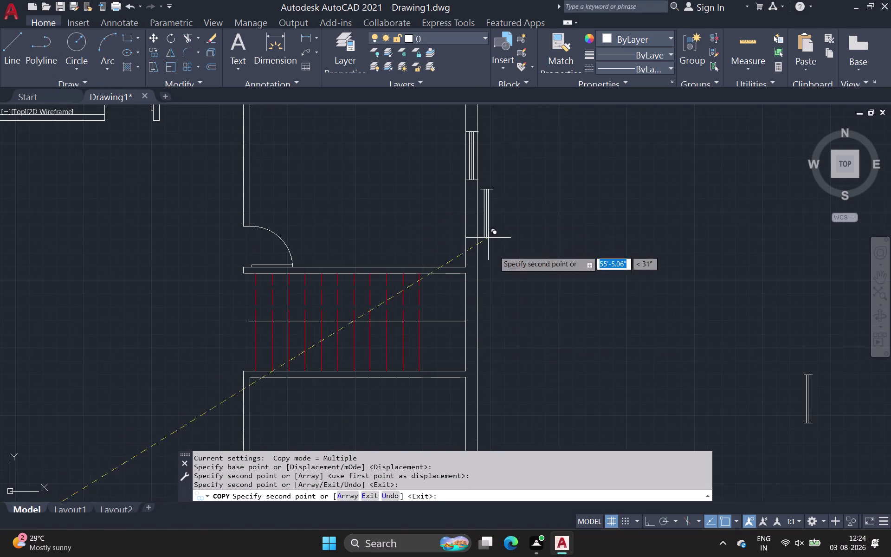
scroll(down, 3)
middle_drag(500, 288, 421, 166)
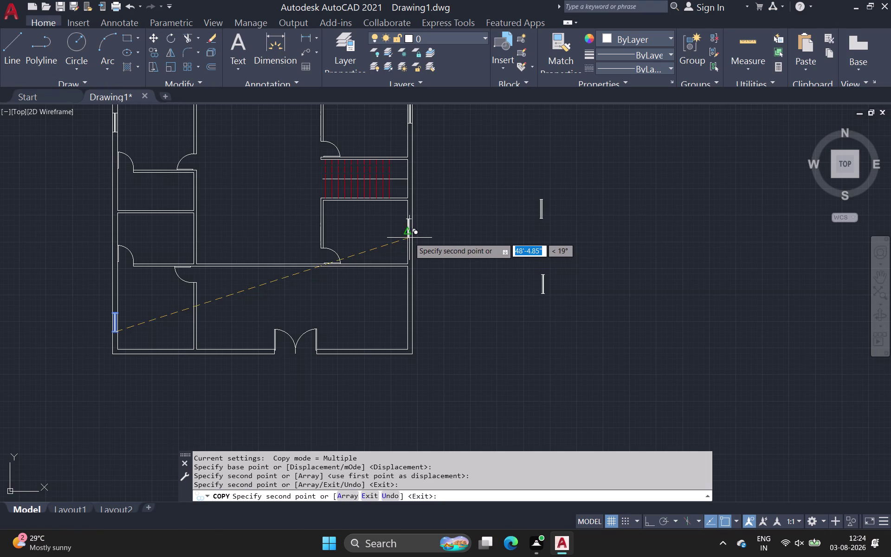
scroll(up, 3)
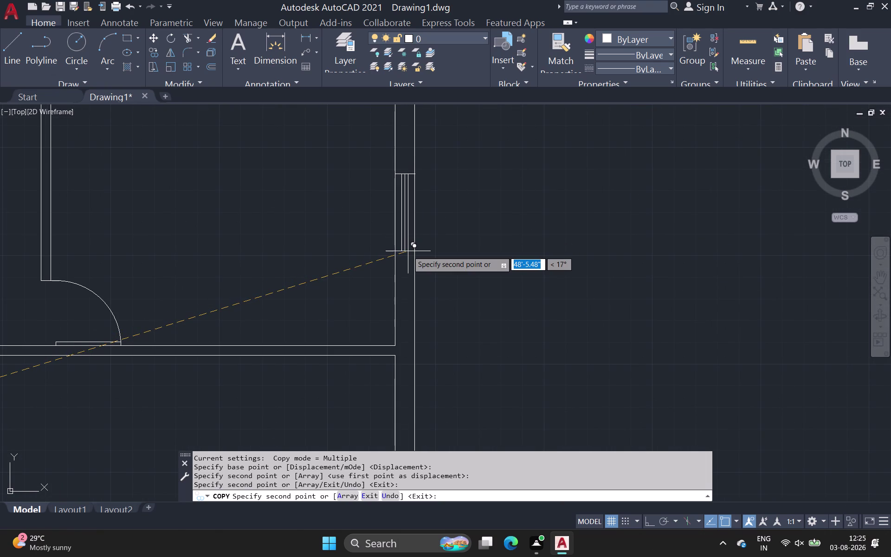
click(408, 251)
Place a copy in the right outer wall, drop a spare below the plan, and end COPY.
scroll(down, 3)
middle_drag(460, 303, 426, 177)
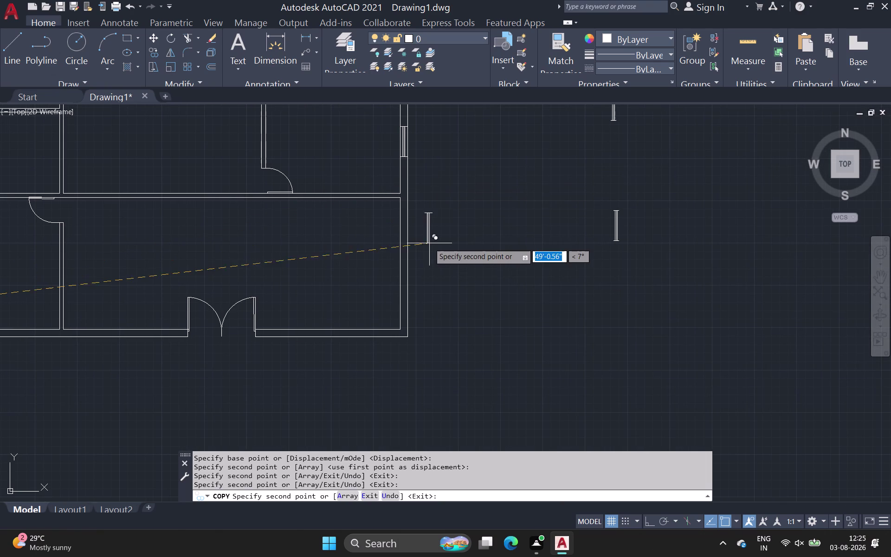
scroll(up, 3)
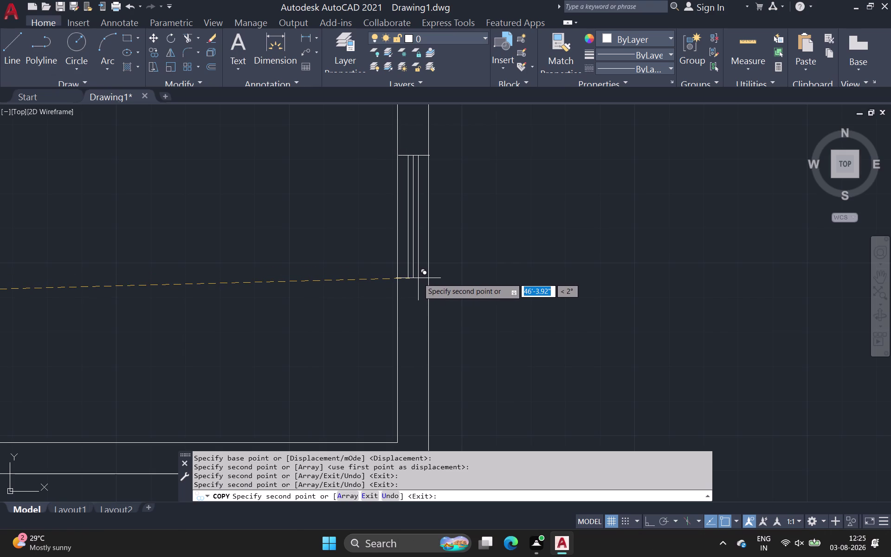
click(419, 278)
scroll(down, 3)
middle_drag(517, 246, 518, 196)
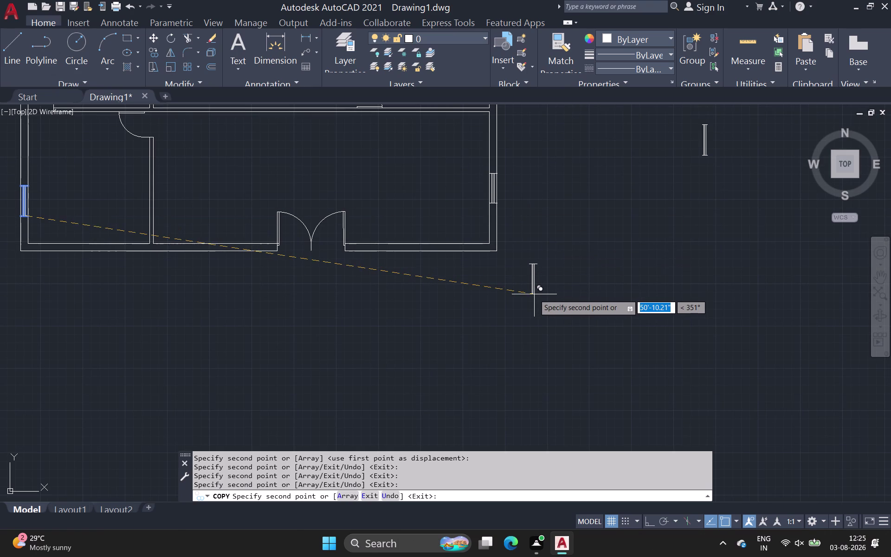
click(149, 334)
key(Escape)
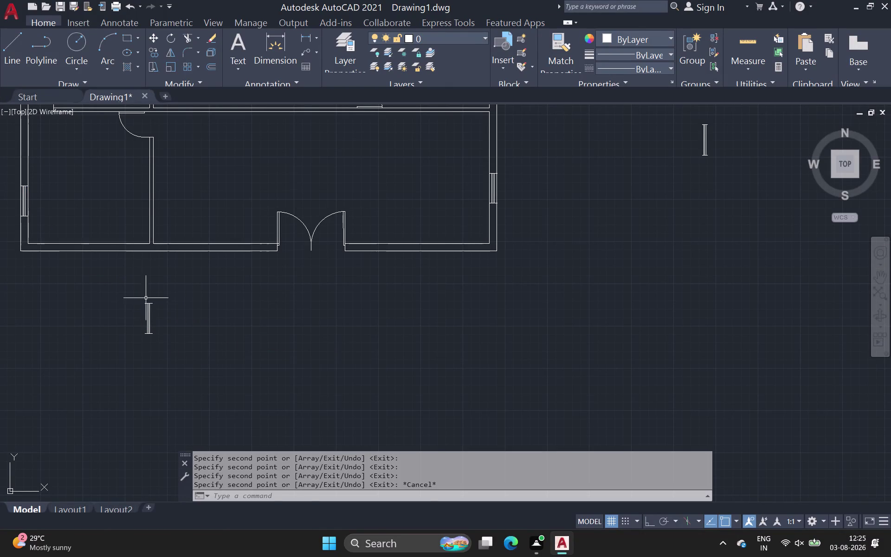
drag(124, 287, 123, 299)
click(173, 344)
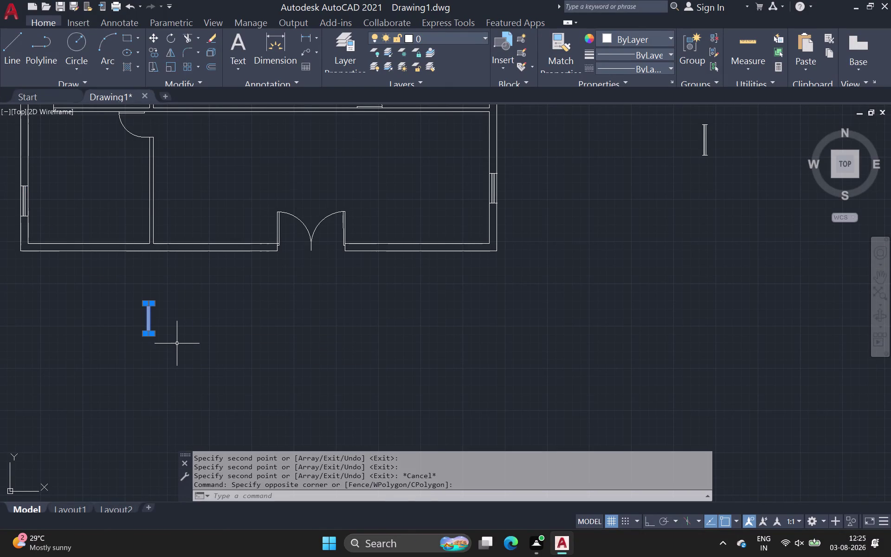
scroll(down, 3)
middle_drag(497, 352, 356, 347)
scroll(down, 3)
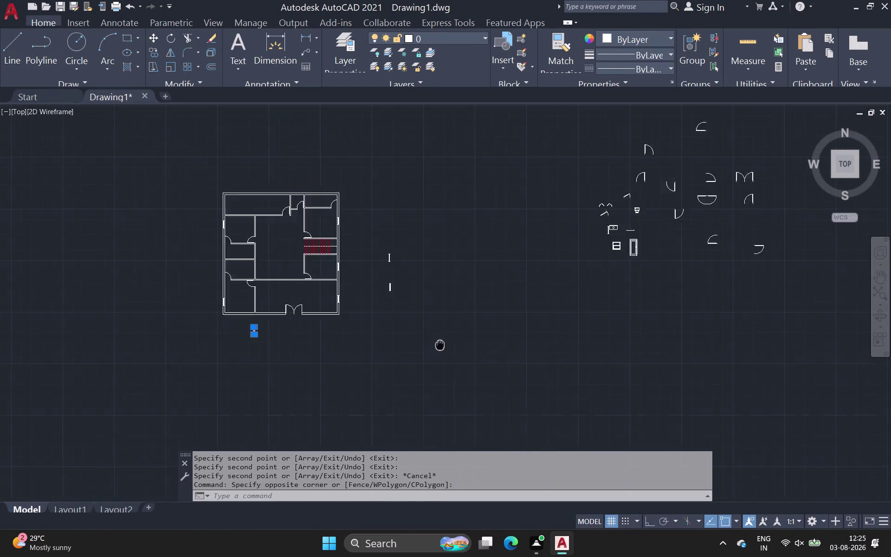
middle_drag(355, 347, 273, 360)
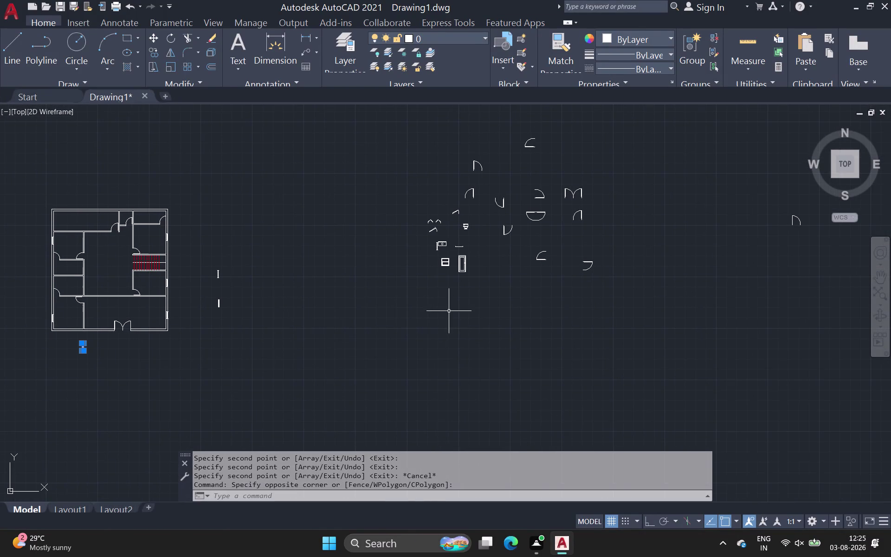
scroll(up, 3)
middle_drag(465, 291, 435, 395)
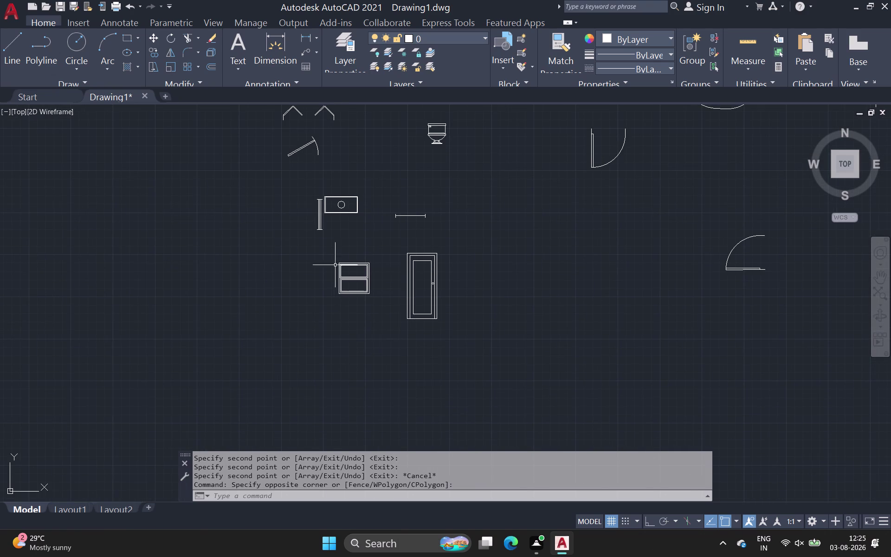
middle_drag(336, 260, 456, 371)
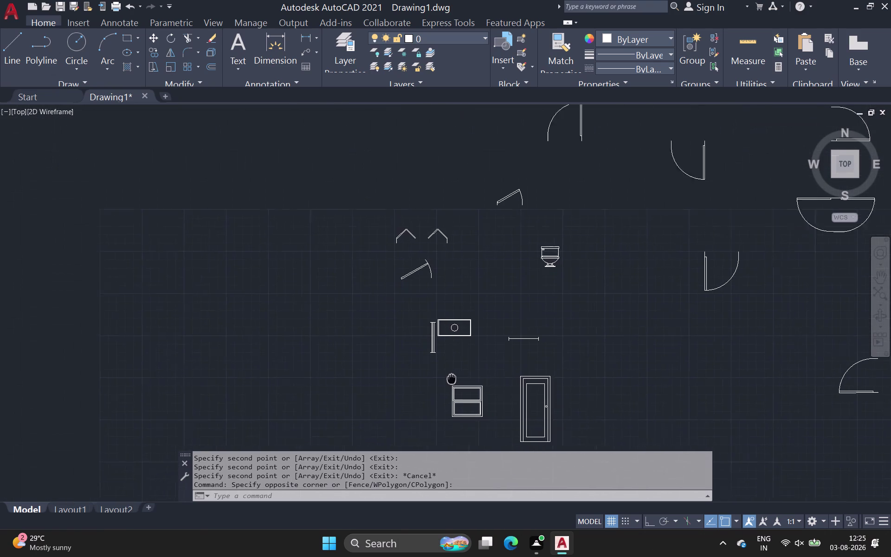
middle_drag(456, 372, 547, 272)
scroll(down, 3)
middle_drag(305, 322, 724, 204)
middle_drag(308, 346, 730, 173)
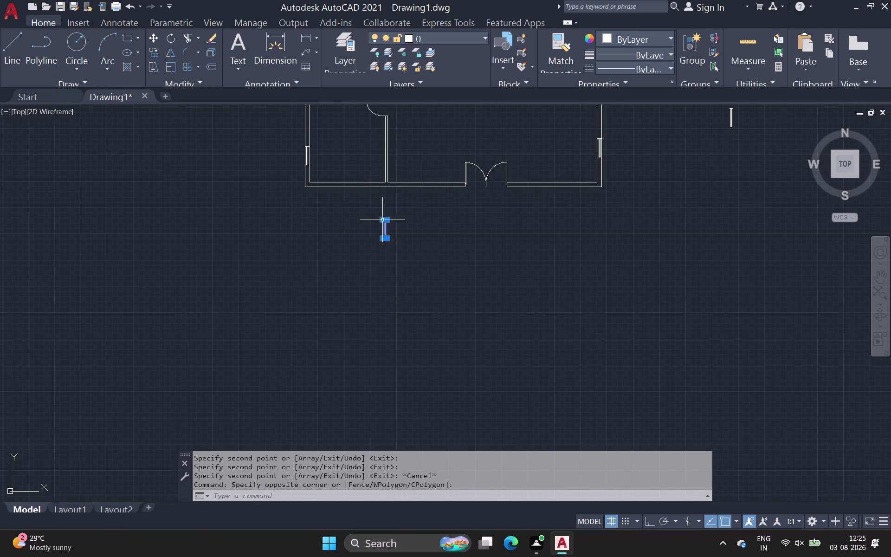
Attempt rotating the spare window about its lower end, then cancel.
key(r)
key(o)
key(space)
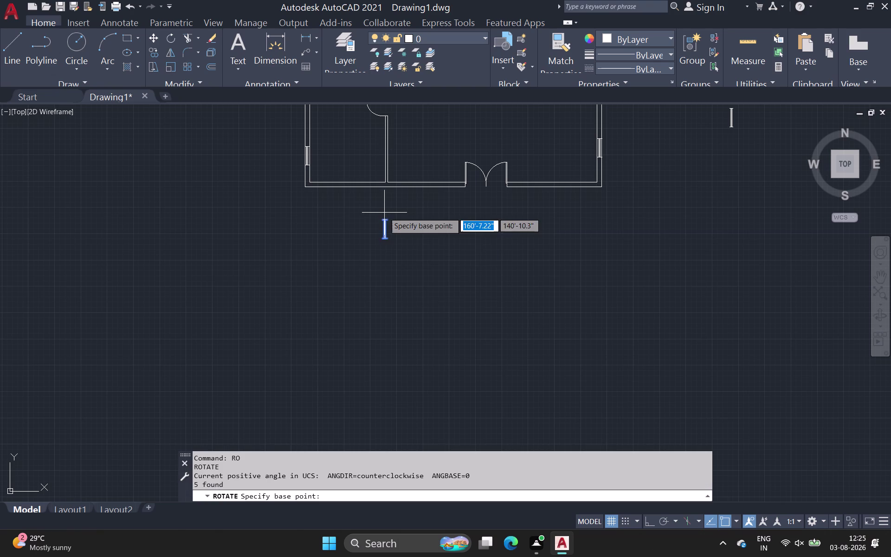
scroll(up, 3)
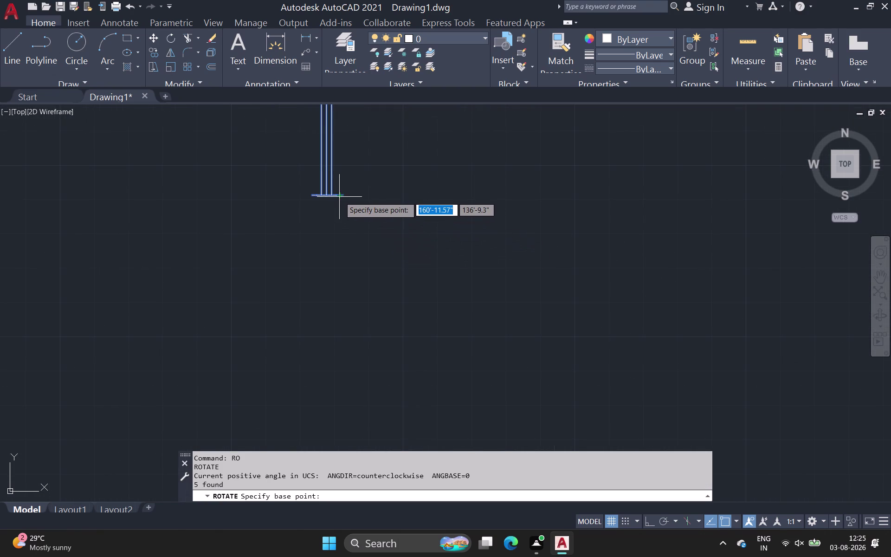
scroll(up, 3)
click(343, 195)
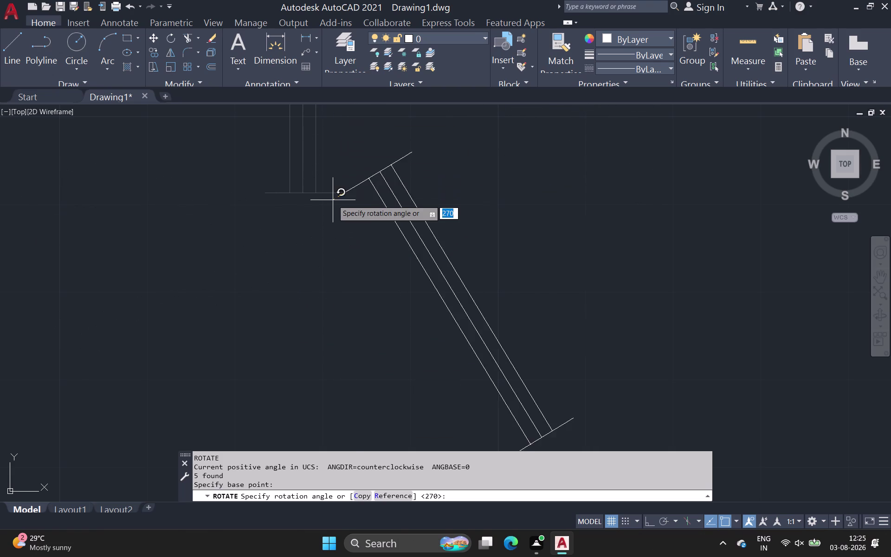
scroll(down, 3)
middle_drag(326, 174, 360, 296)
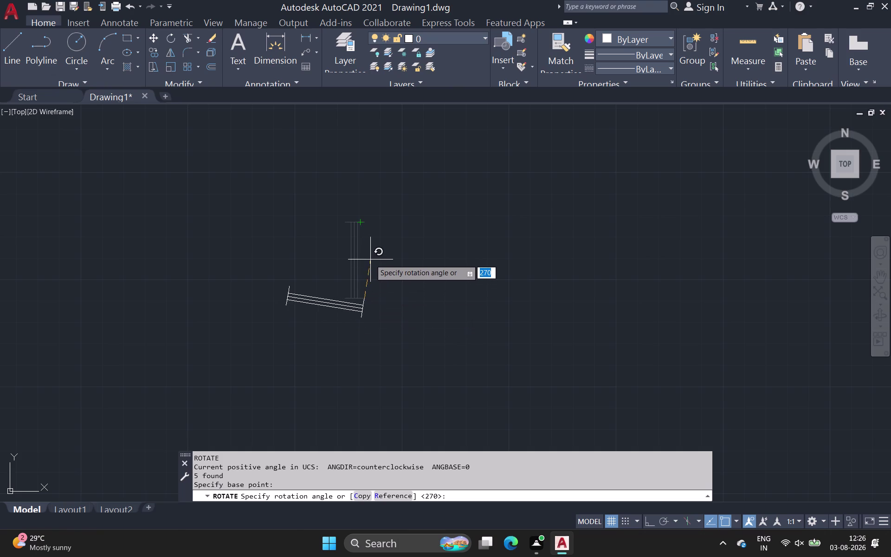
key(Escape)
Reselect the spare window and rotate it about its middle to lie horizontal.
drag(325, 203, 333, 244)
click(387, 315)
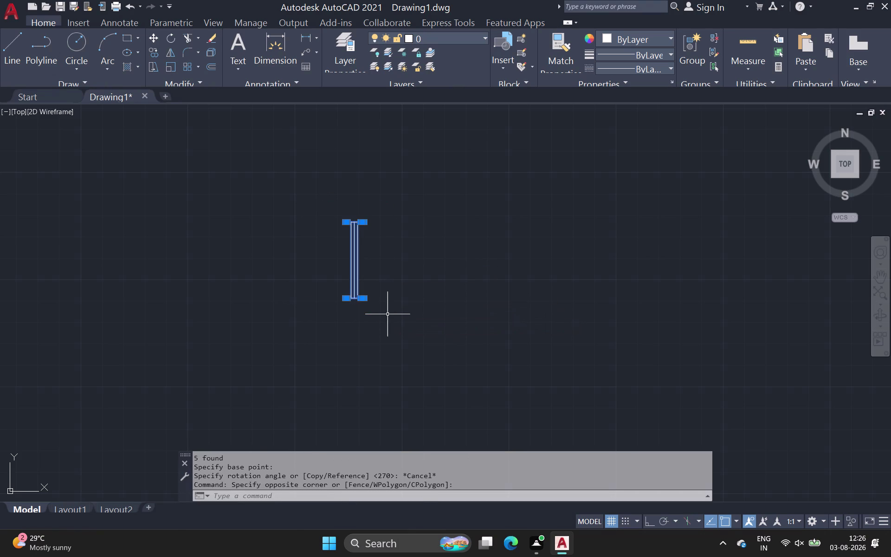
key(r)
key(o)
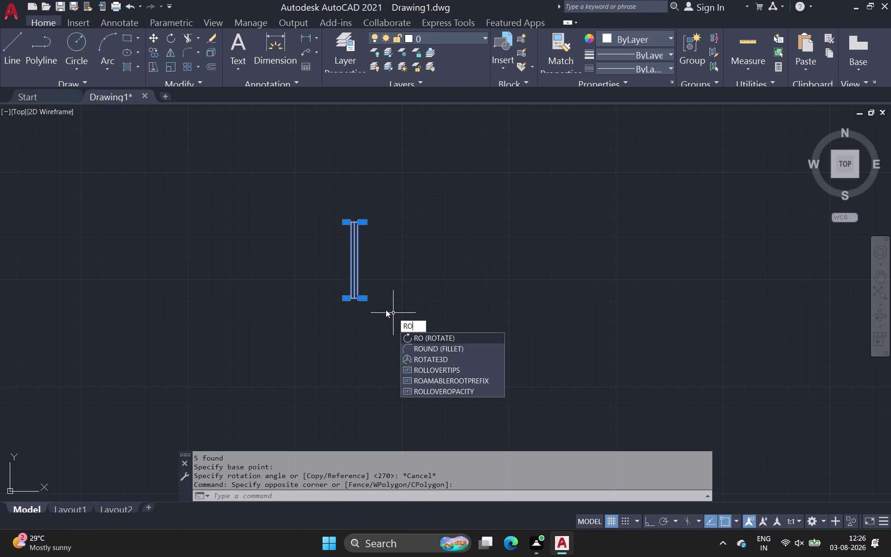
key(space)
scroll(up, 3)
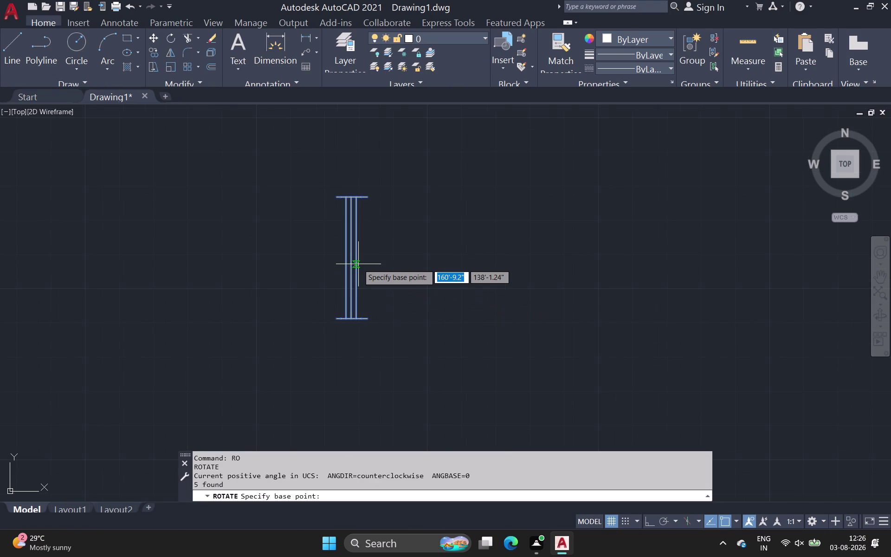
scroll(up, 3)
click(353, 261)
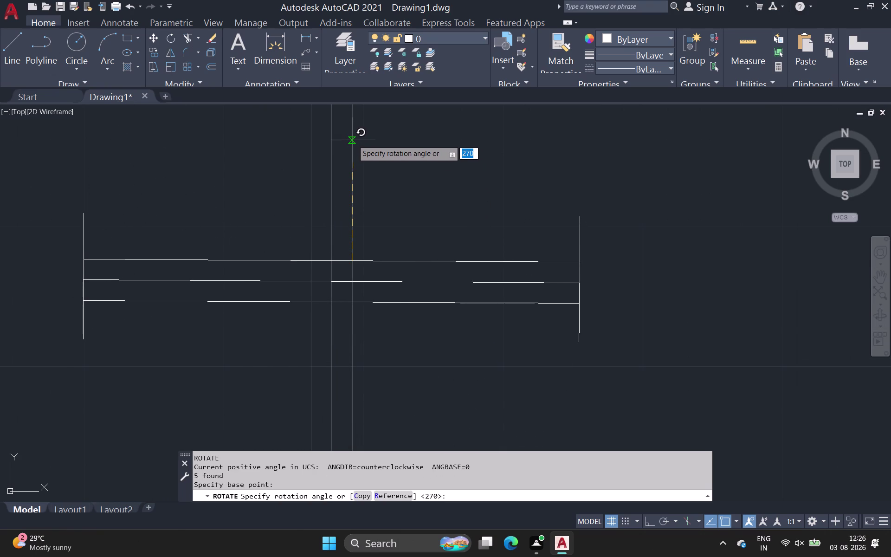
click(352, 140)
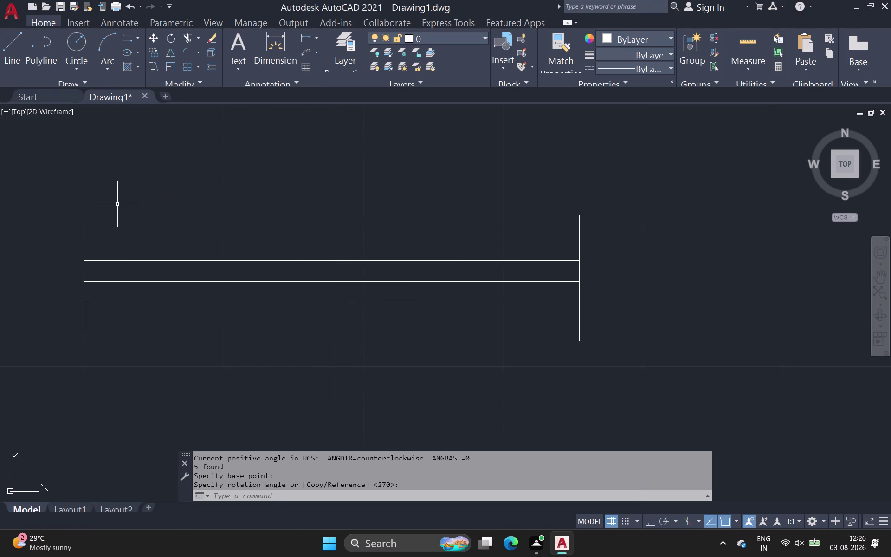
drag(46, 187, 47, 200)
click(761, 388)
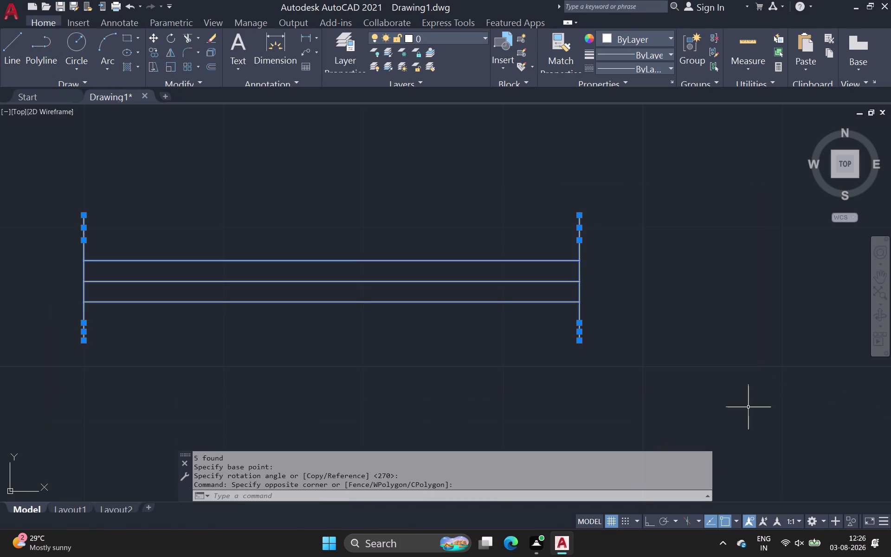
Copy the horizontal window from its centre and place one copy in the bottom wall.
key(c)
key(o)
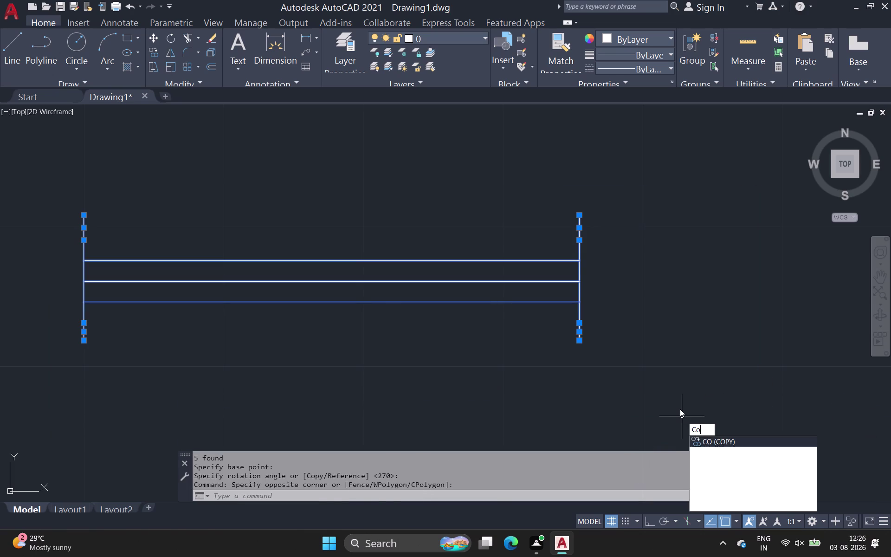
key(space)
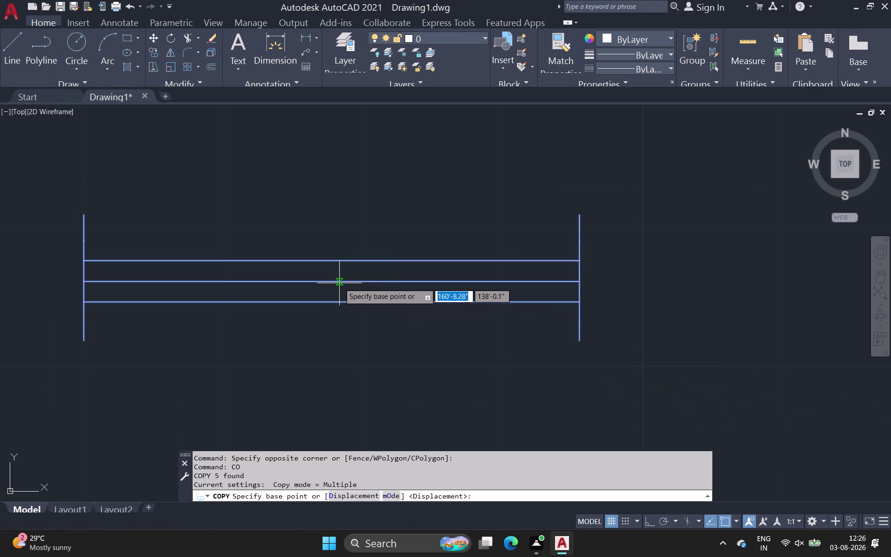
click(332, 282)
scroll(down, 3)
middle_drag(344, 230, 442, 330)
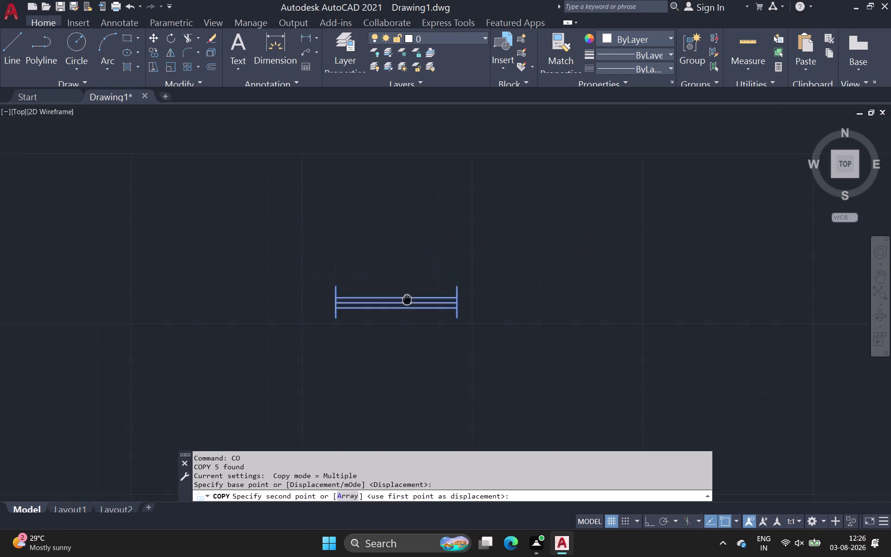
middle_drag(441, 330, 442, 343)
scroll(down, 3)
middle_drag(283, 212, 352, 270)
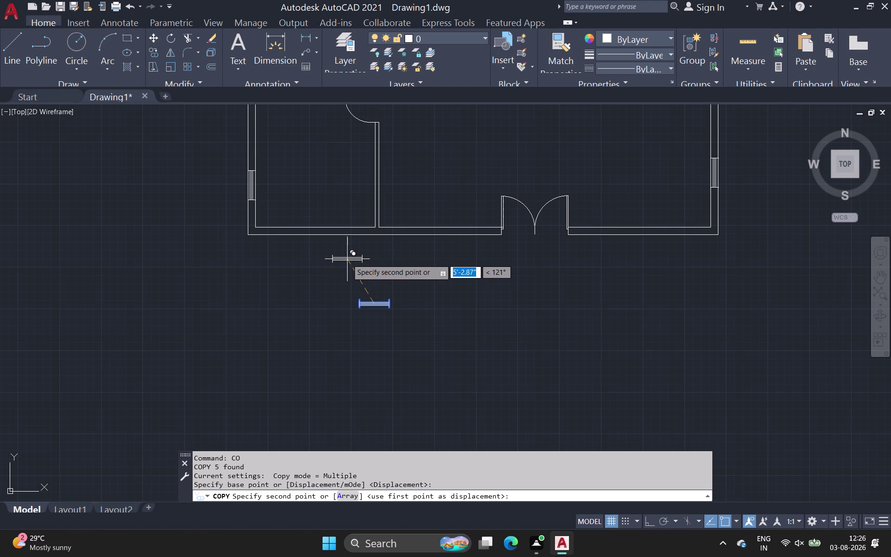
scroll(down, 3)
scroll(up, 3)
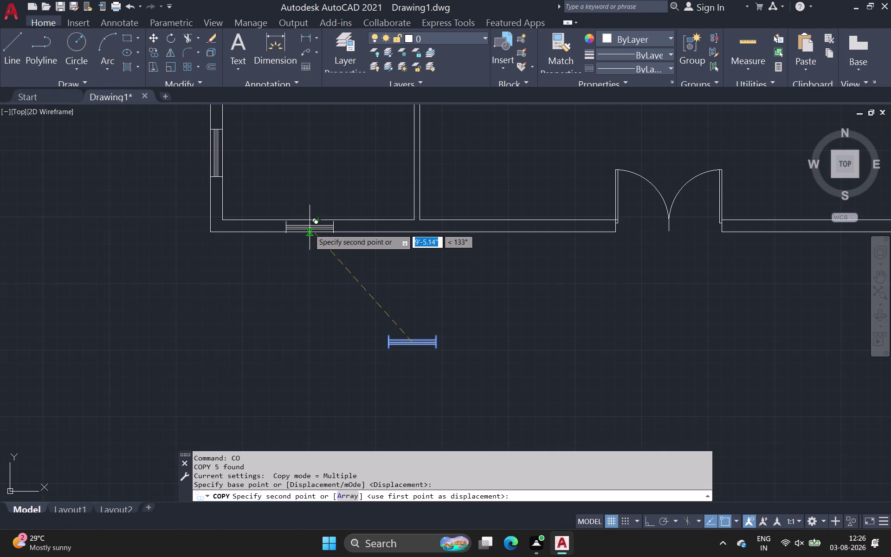
scroll(up, 3)
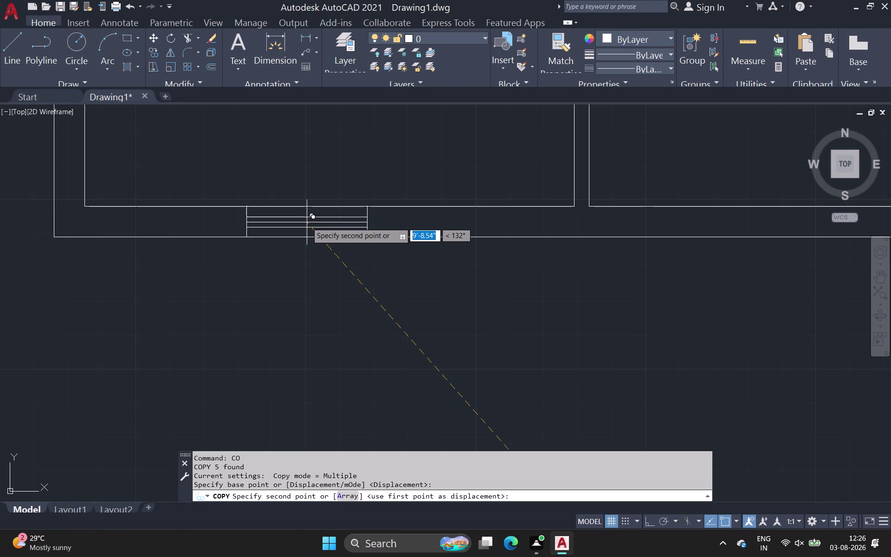
click(307, 223)
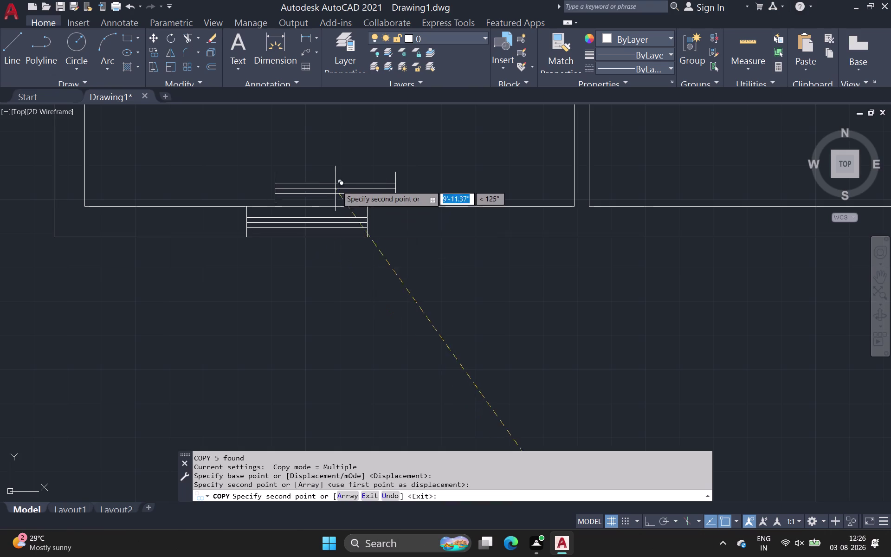
Place another window copy on the plan's top exterior wall, then end copying.
scroll(down, 3)
middle_drag(339, 182, 293, 461)
scroll(up, 3)
scroll(down, 3)
middle_drag(295, 212, 280, 332)
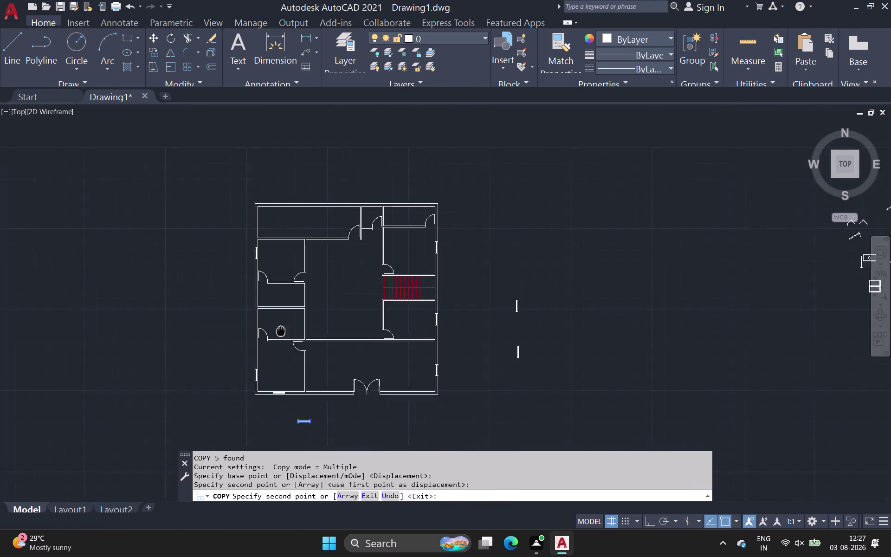
middle_drag(281, 331, 260, 369)
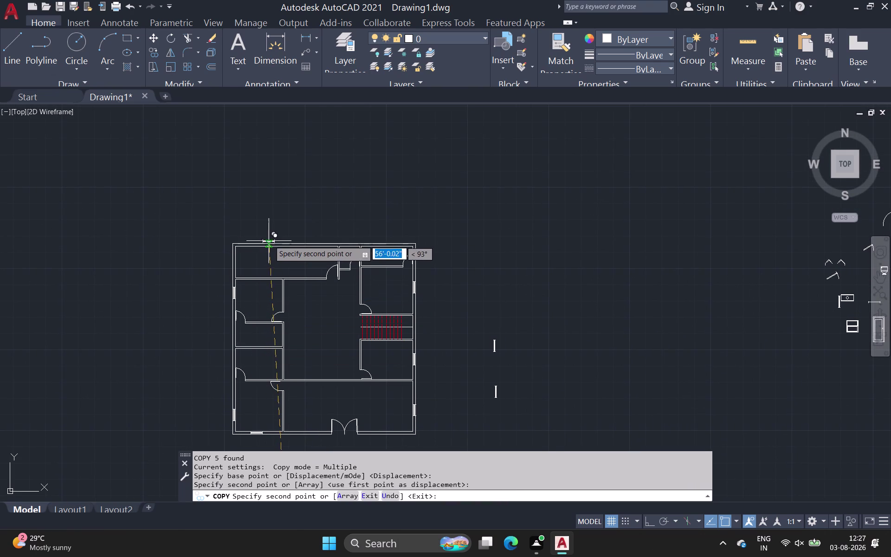
scroll(up, 3)
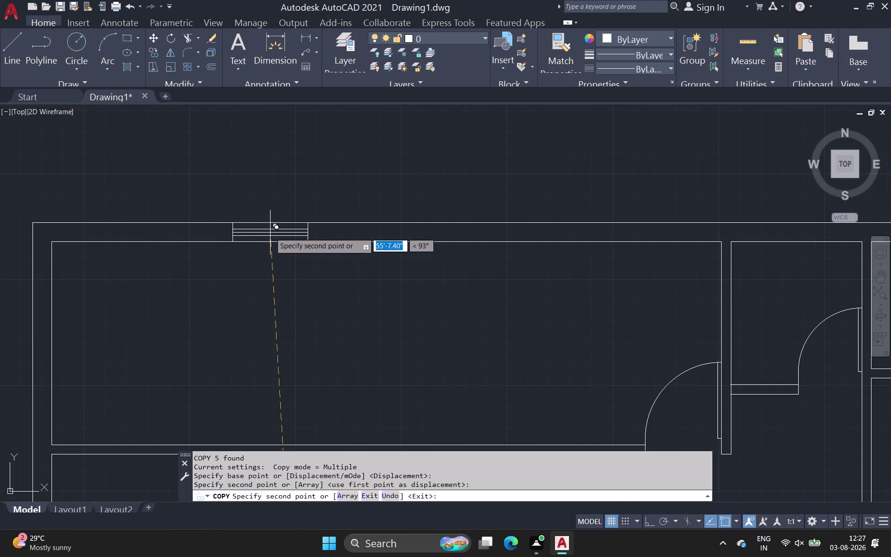
click(270, 233)
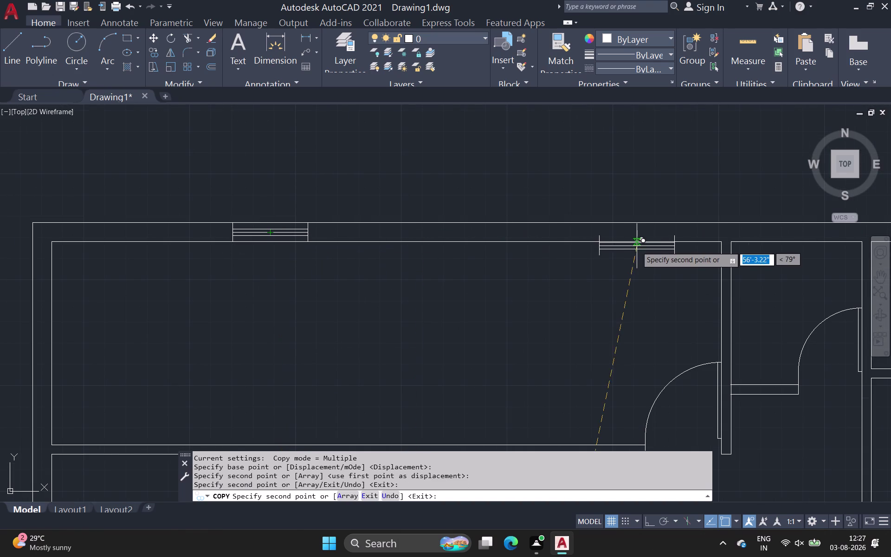
scroll(down, 3)
middle_drag(623, 311, 420, 237)
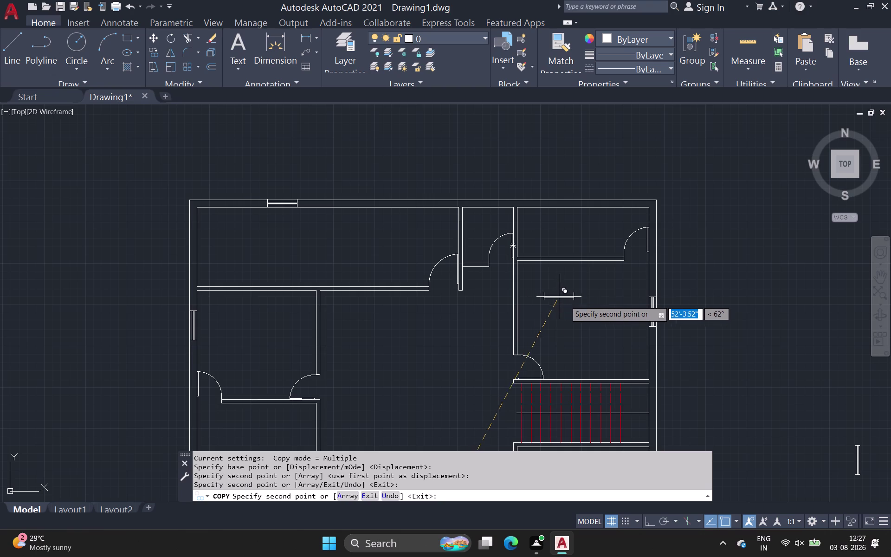
scroll(down, 3)
middle_drag(707, 299, 505, 181)
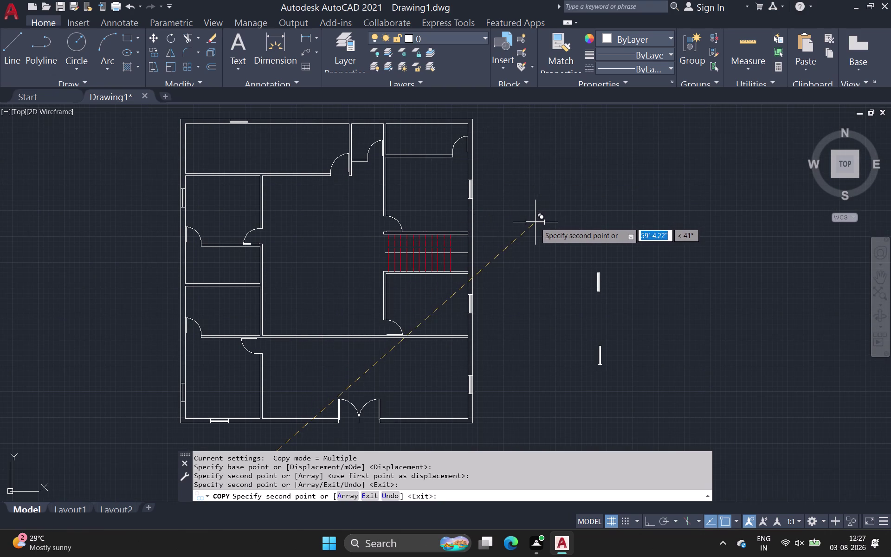
middle_drag(537, 233, 462, 224)
scroll(down, 3)
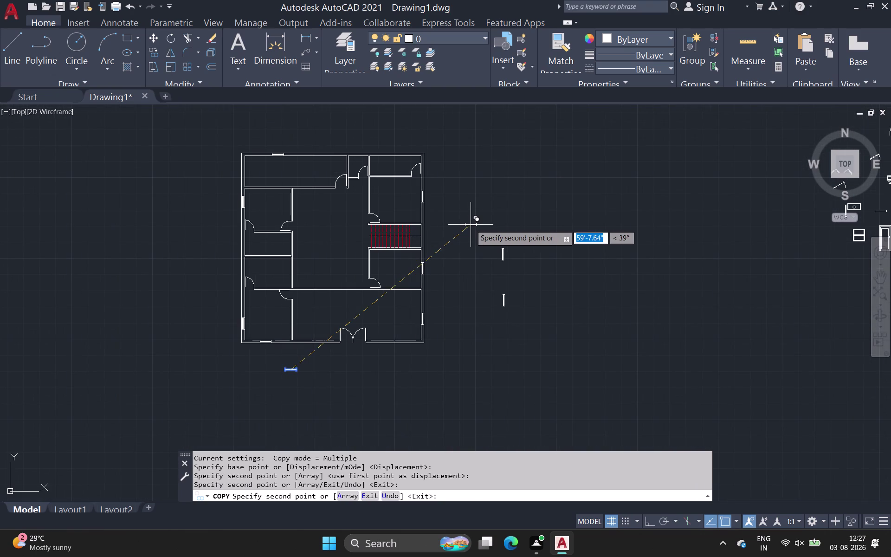
key(Escape)
scroll(up, 3)
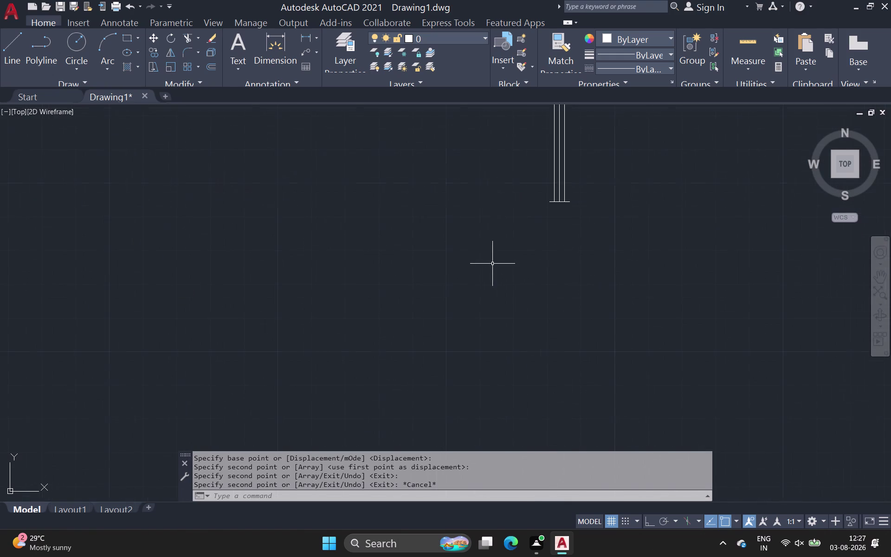
Scale the spare vertical window down with SC, using its bottom as base point.
scroll(down, 3)
middle_drag(498, 241, 438, 289)
drag(458, 169, 467, 185)
click(507, 282)
key(s)
key(c)
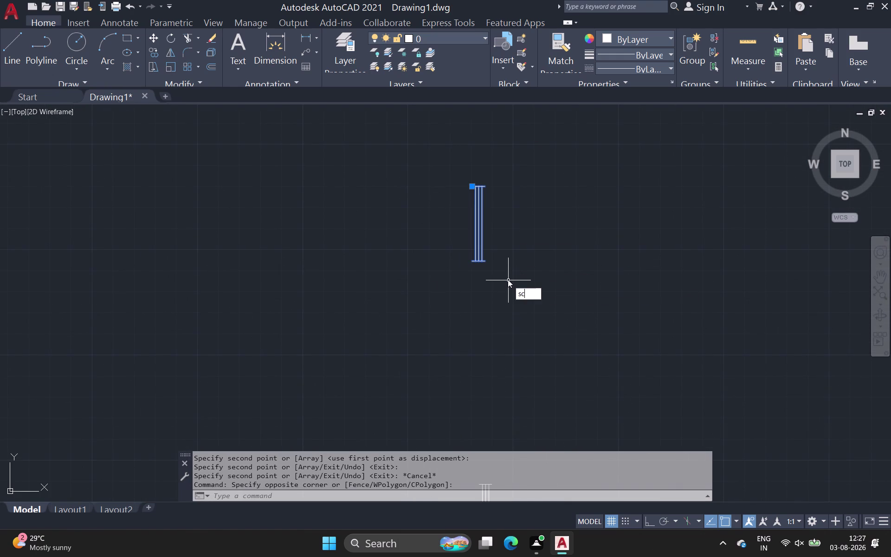
key(space)
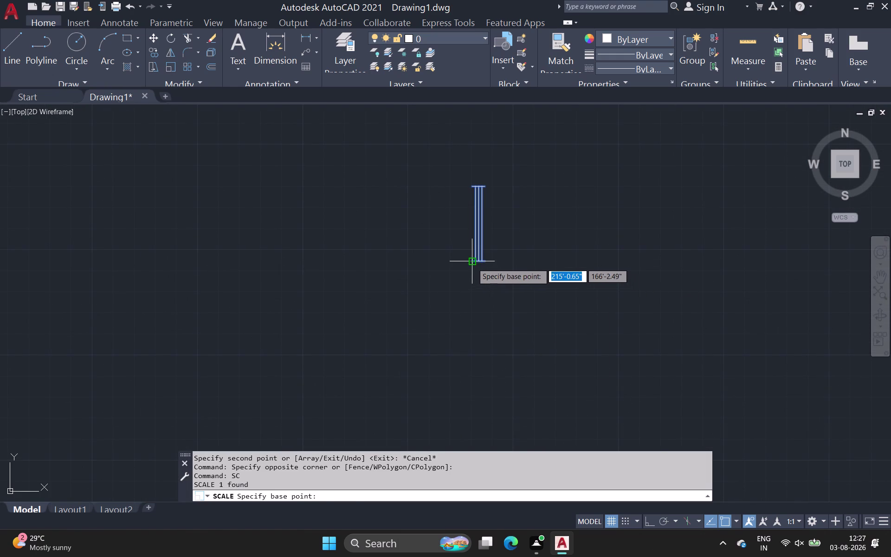
click(473, 263)
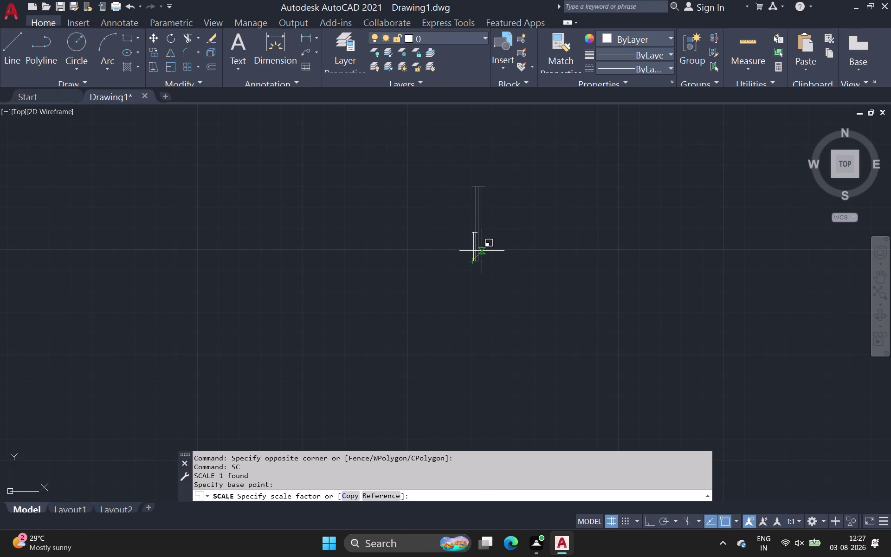
click(482, 251)
Reselect the resized window, clear the selection, and select the small window again.
scroll(up, 3)
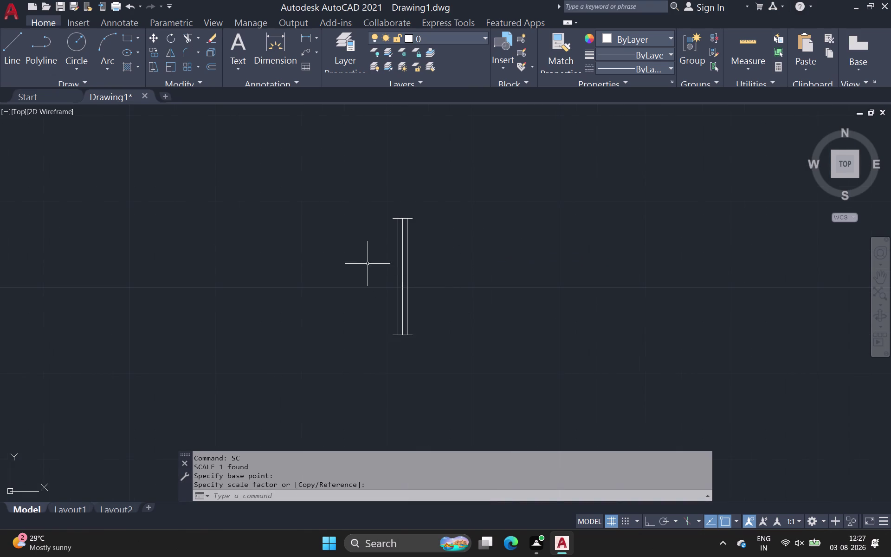
scroll(down, 3)
middle_drag(380, 245, 554, 291)
drag(543, 261, 548, 289)
click(591, 336)
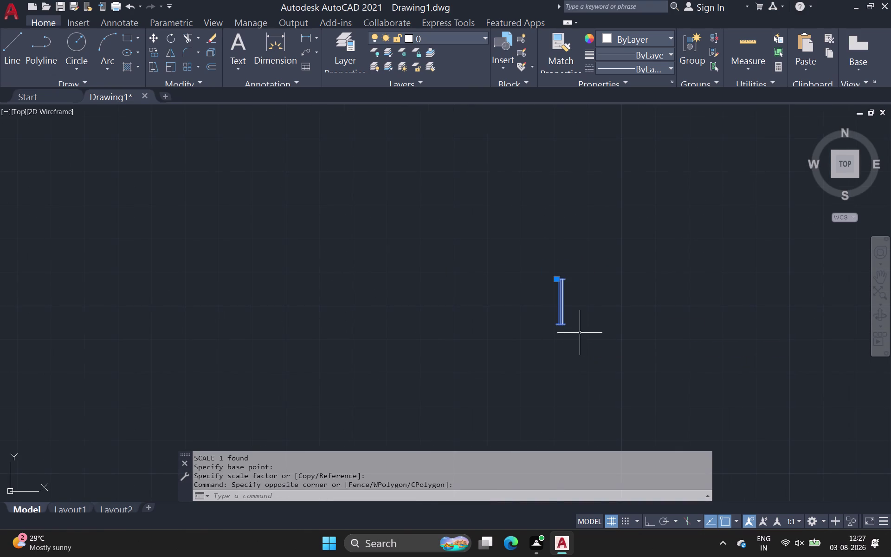
key(Escape)
scroll(up, 3)
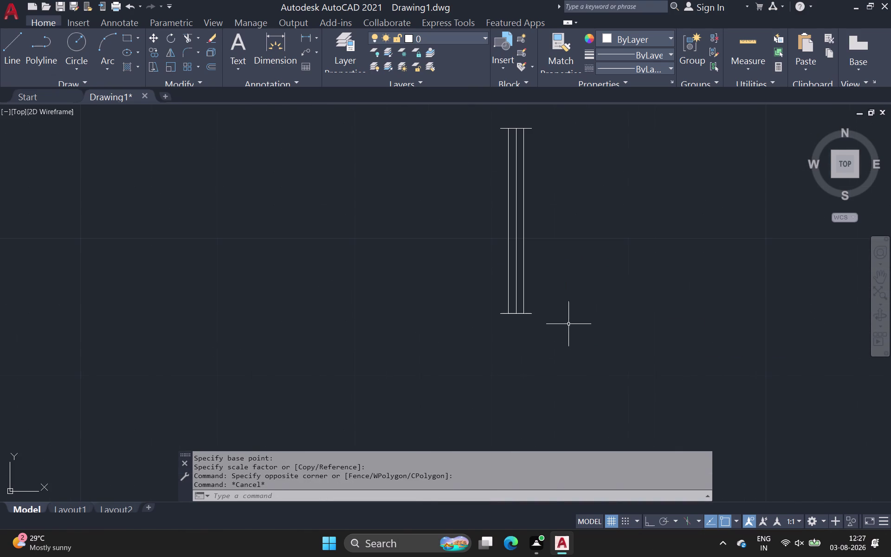
scroll(down, 3)
middle_drag(576, 321, 605, 360)
scroll(down, 3)
middle_drag(567, 322, 577, 321)
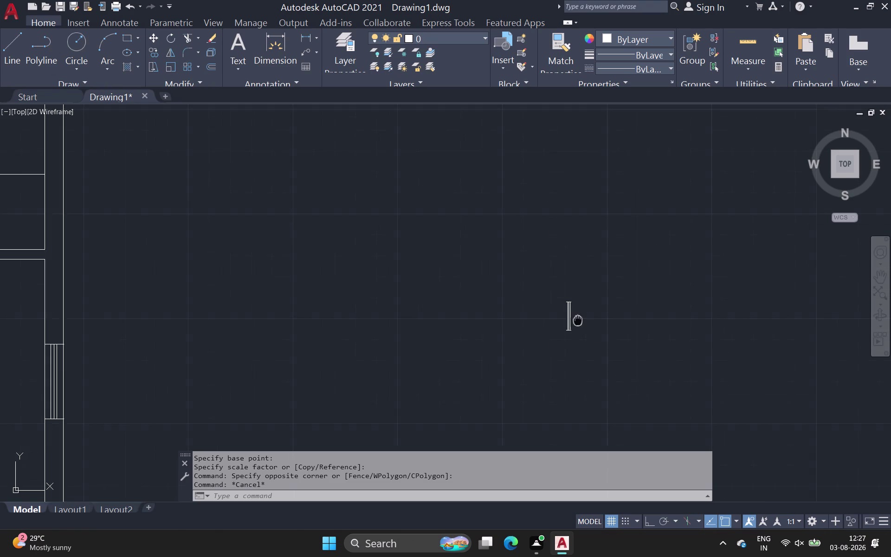
middle_drag(577, 320, 638, 304)
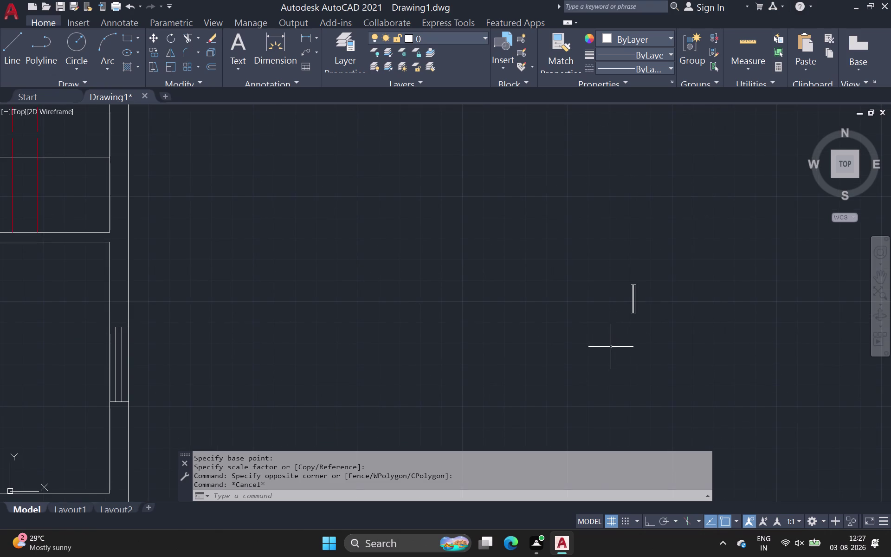
drag(622, 273, 630, 308)
click(657, 332)
key(End)
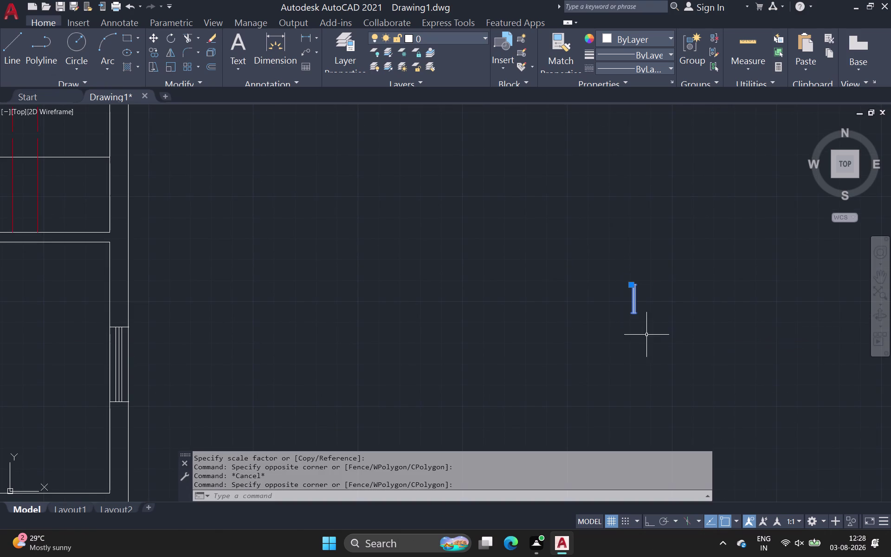
Draw two short lines across the wall thickness beside the stairs.
scroll(down, 3)
middle_drag(472, 297, 614, 355)
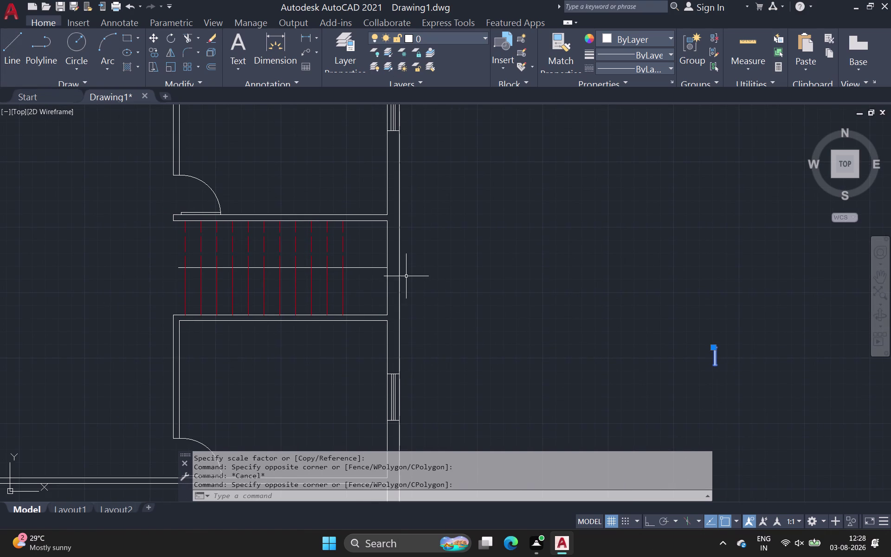
scroll(up, 3)
click(9, 43)
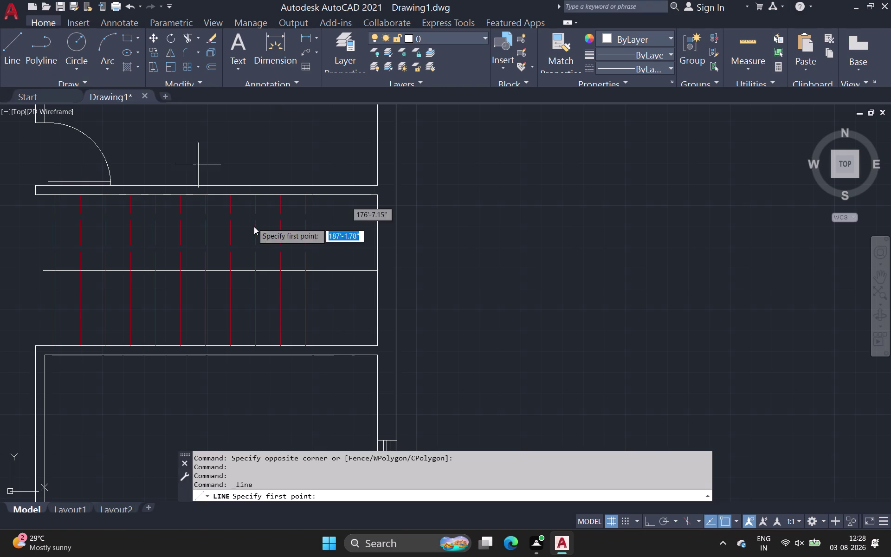
scroll(up, 3)
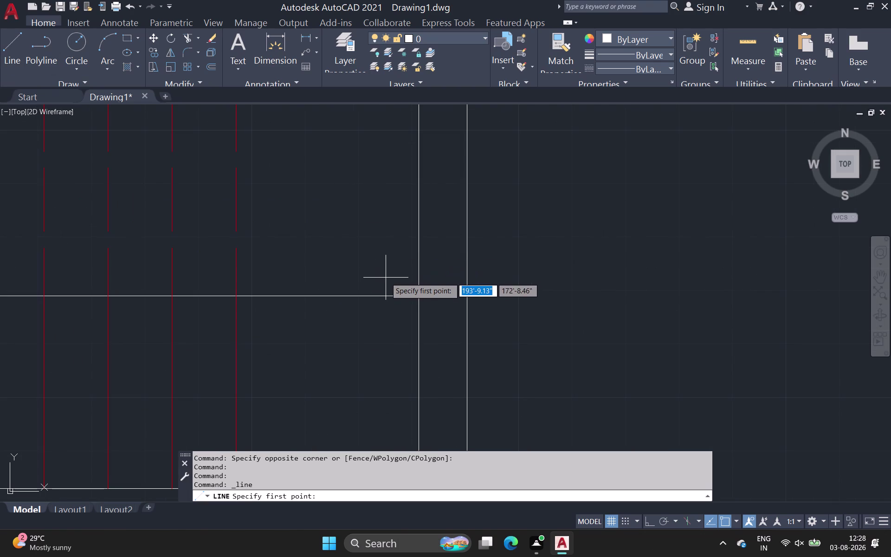
click(418, 255)
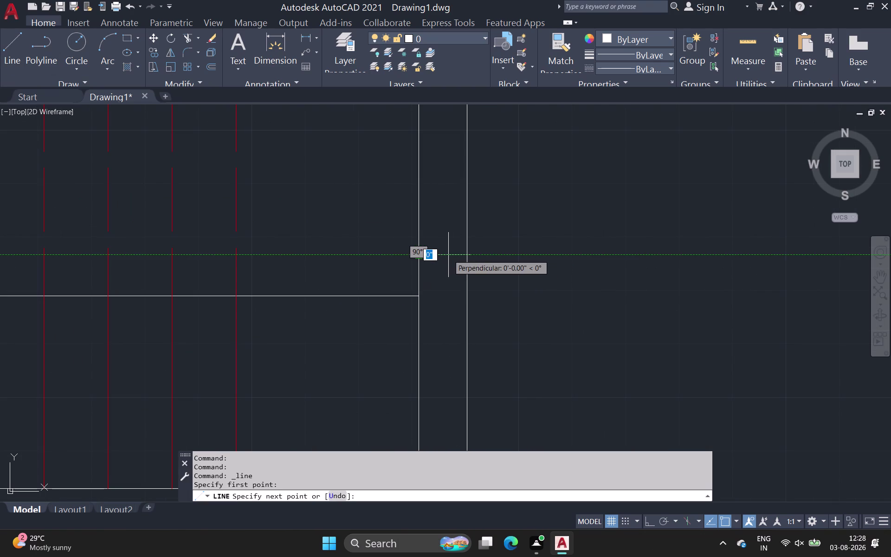
click(464, 254)
key(space)
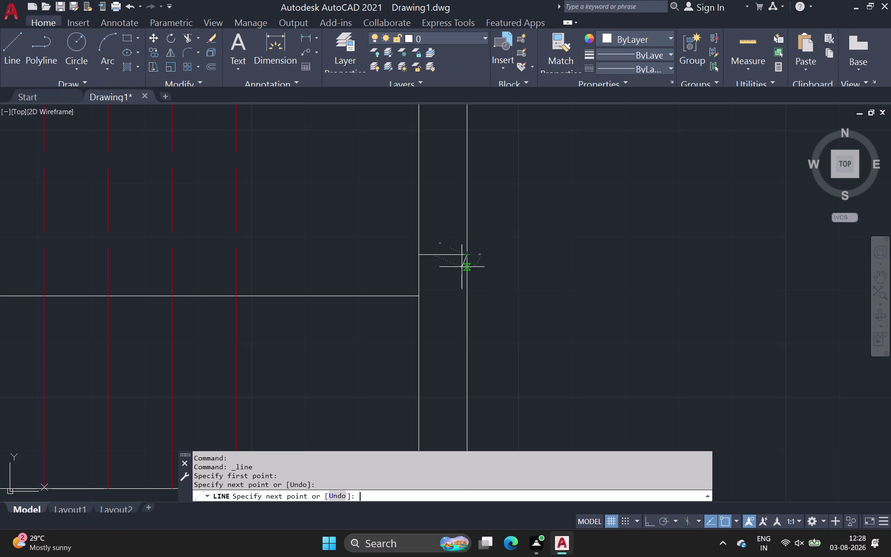
click(18, 33)
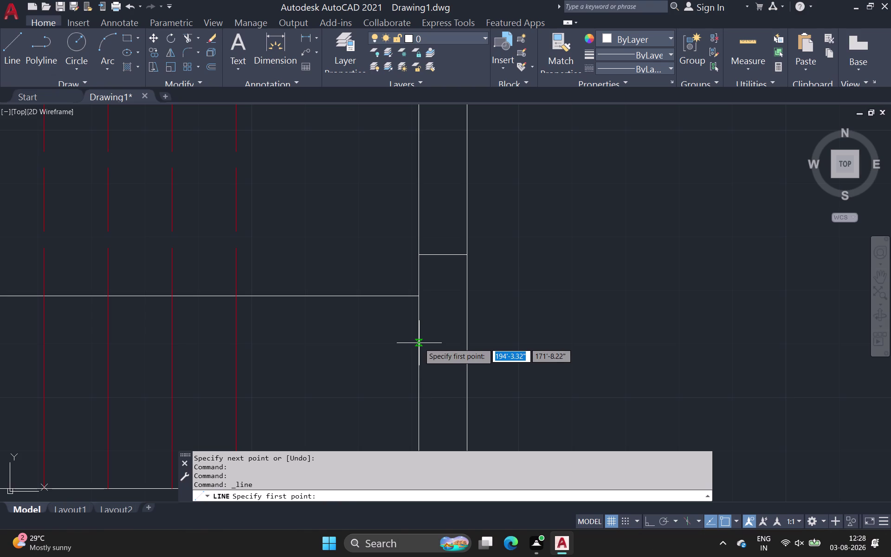
click(419, 343)
click(466, 346)
key(space)
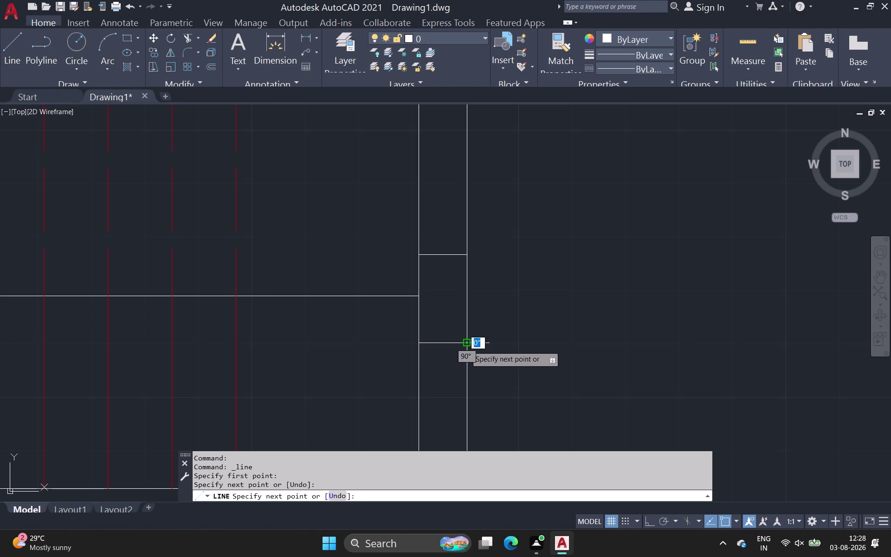
Delete one short line across the wall, then undo the removal.
scroll(down, 3)
middle_drag(488, 316, 482, 269)
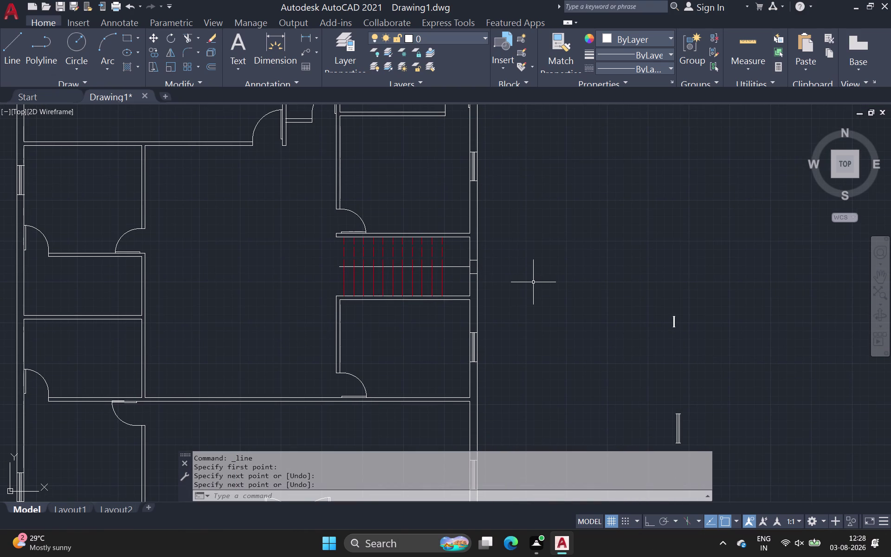
scroll(up, 3)
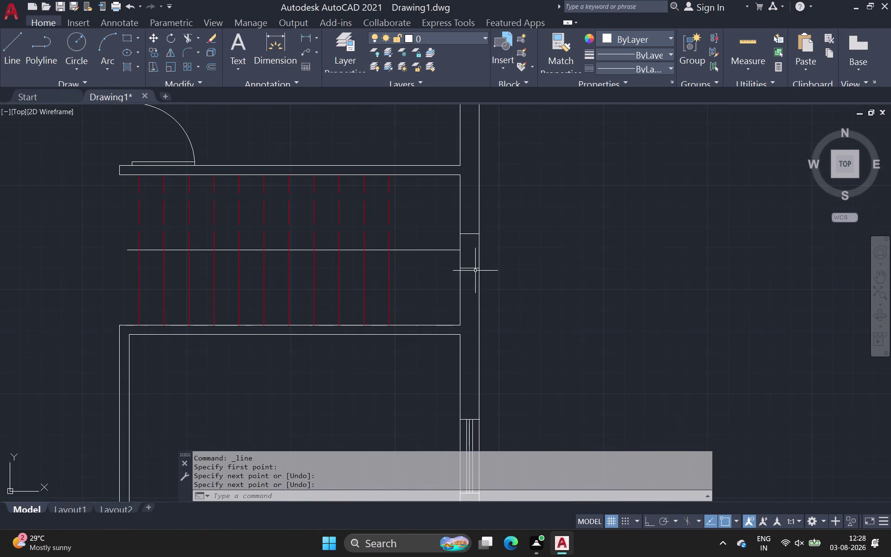
click(473, 268)
key(Delete)
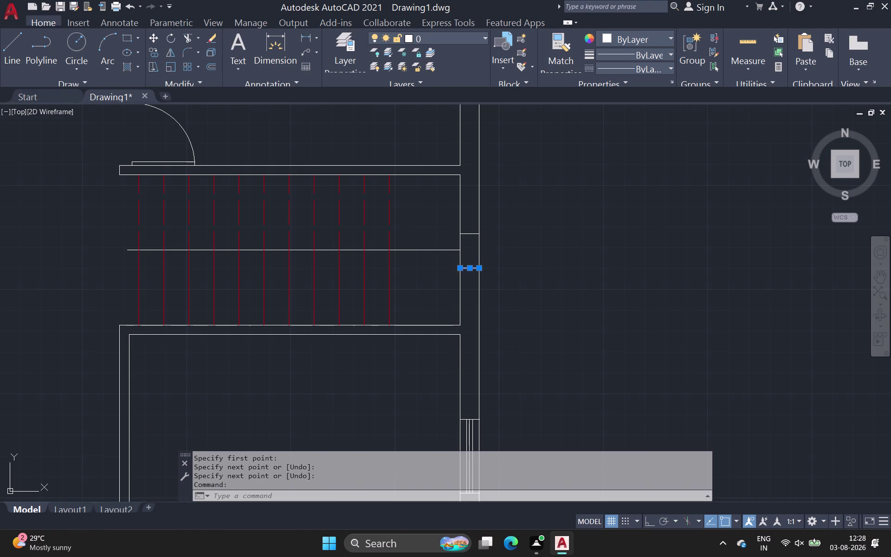
key(space)
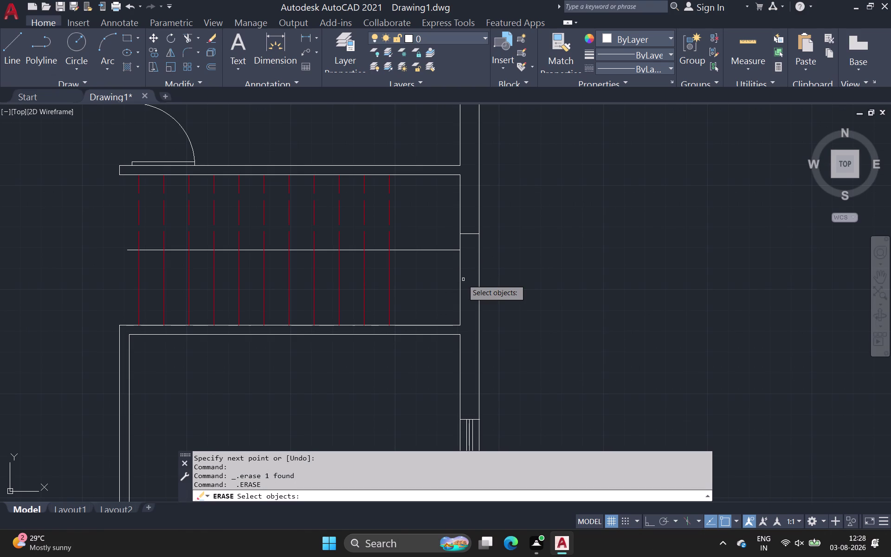
key(l)
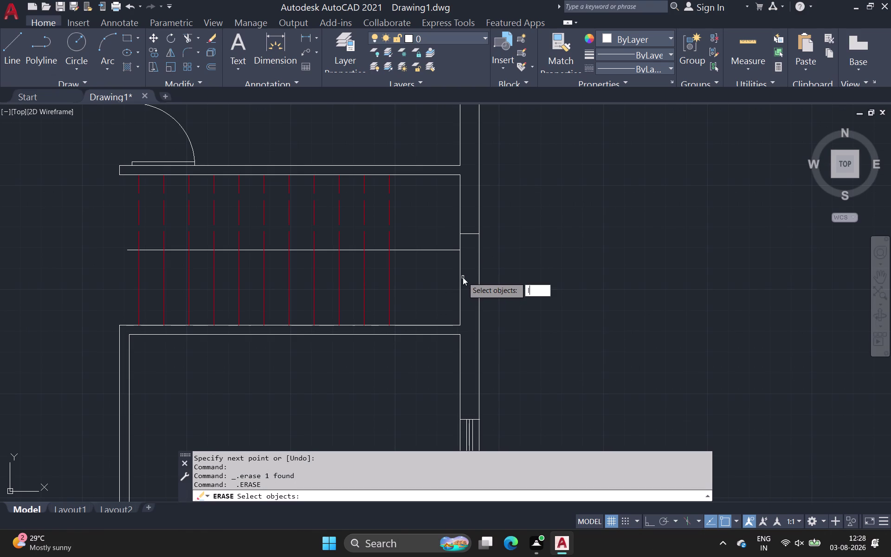
key(space)
key(ctrl+z)
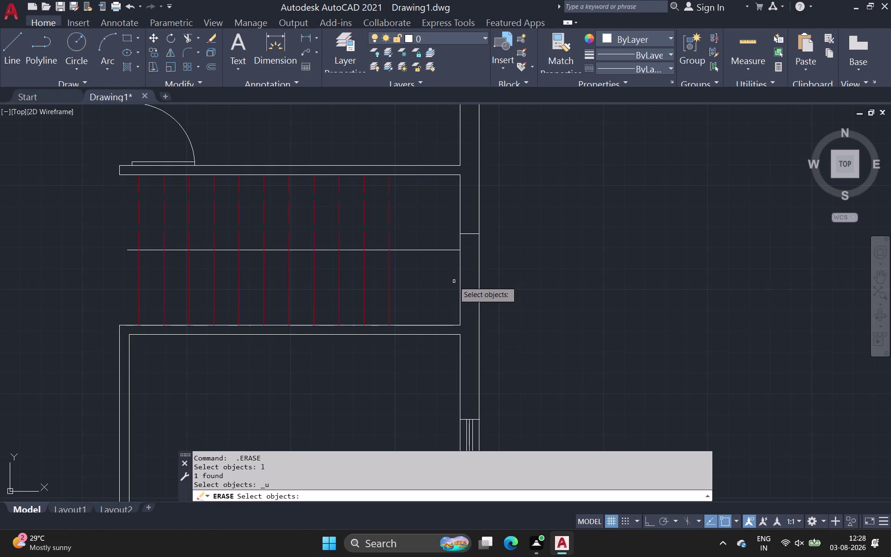
Draw a line across the right-hand wall at the window's edge.
drag(10, 53, 10, 66)
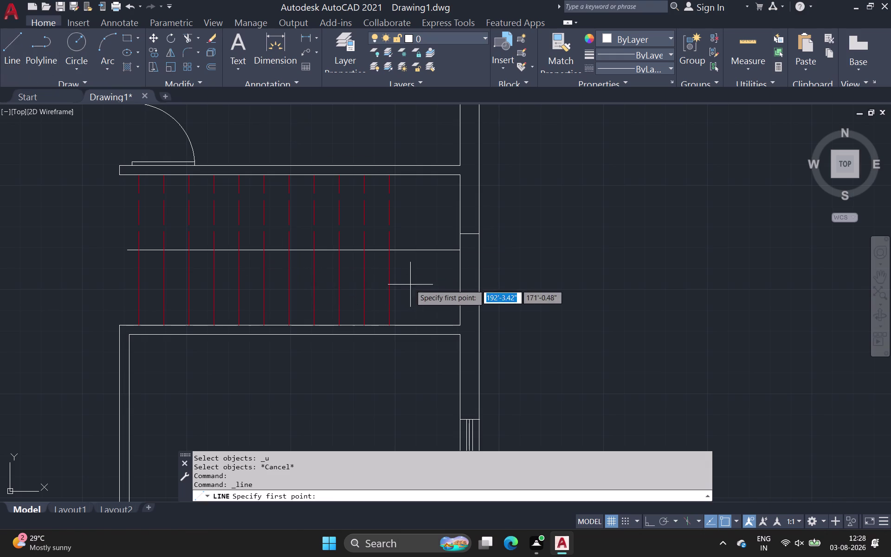
scroll(up, 3)
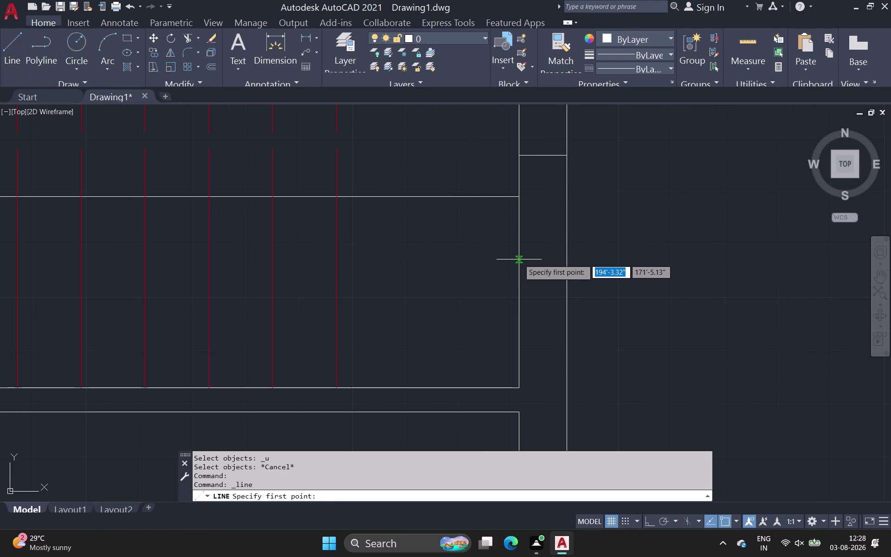
click(519, 259)
click(567, 258)
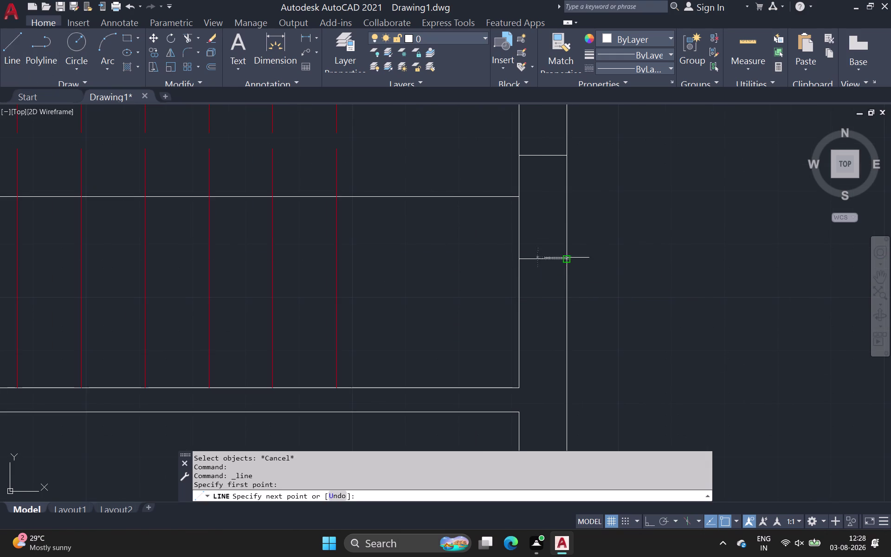
key(space)
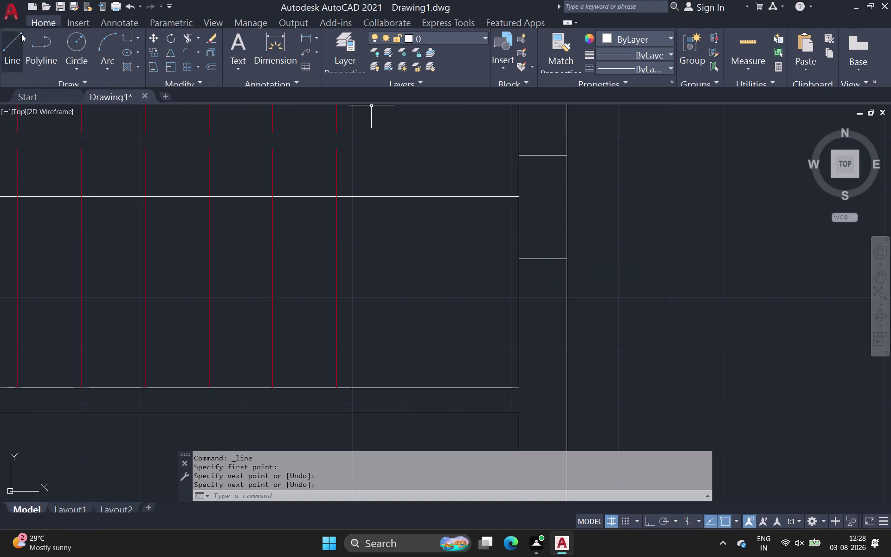
Offset the outer and inner wall lines inward by a distance of 3.5.
click(212, 65)
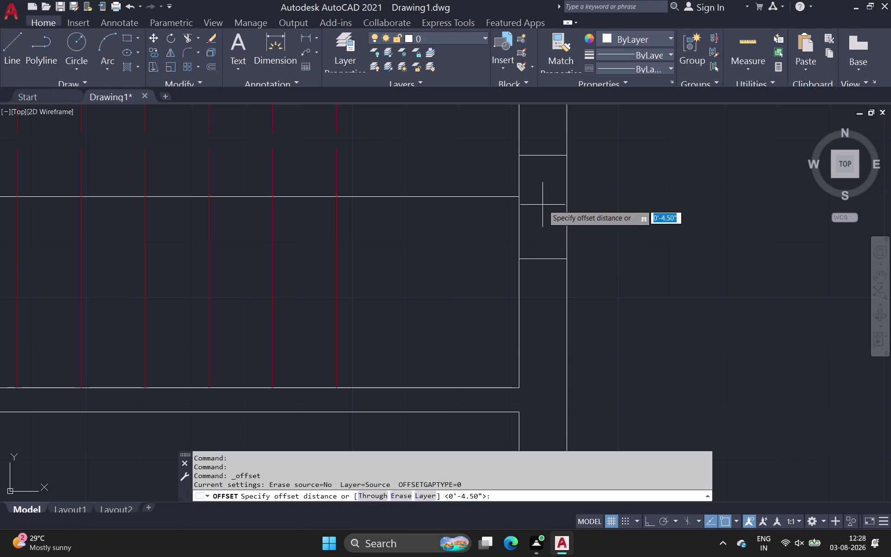
click(555, 208)
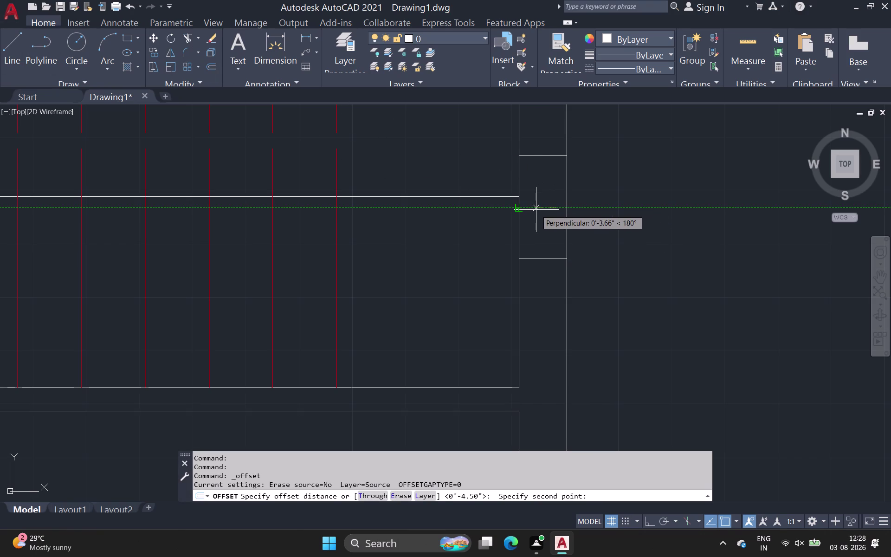
key(3)
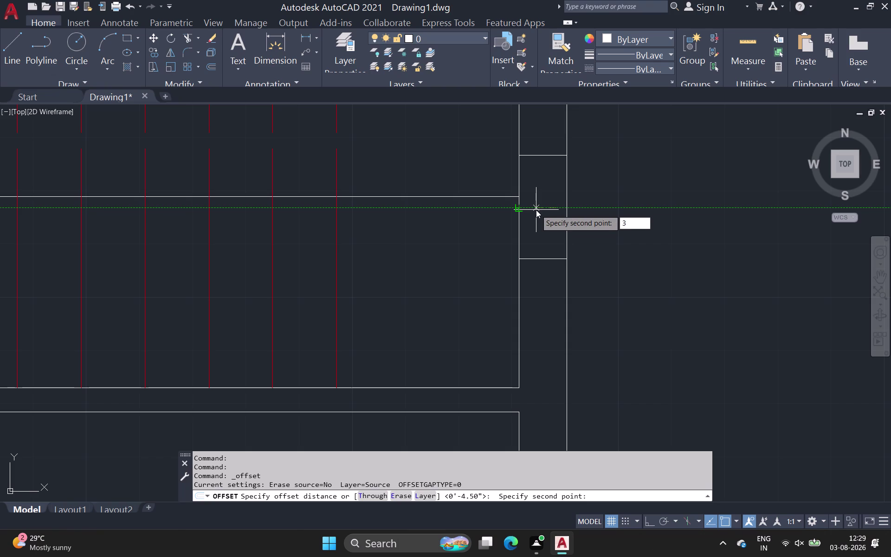
text(.5)
key(space)
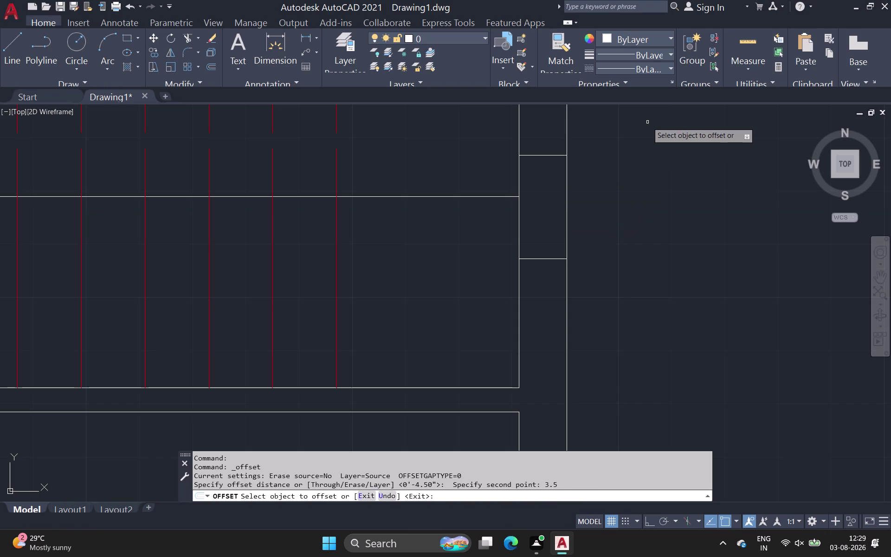
click(566, 201)
click(557, 204)
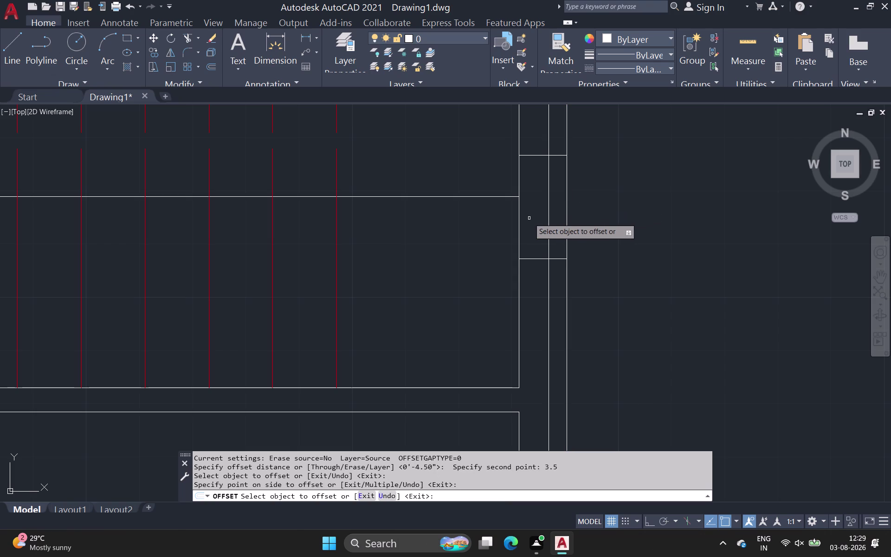
click(520, 219)
click(531, 212)
scroll(down, 3)
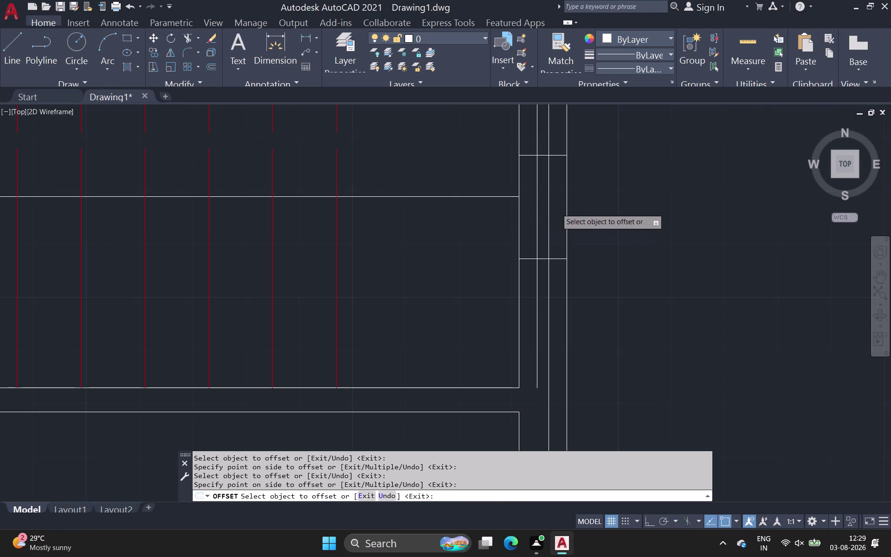
middle_drag(558, 217, 532, 275)
scroll(down, 3)
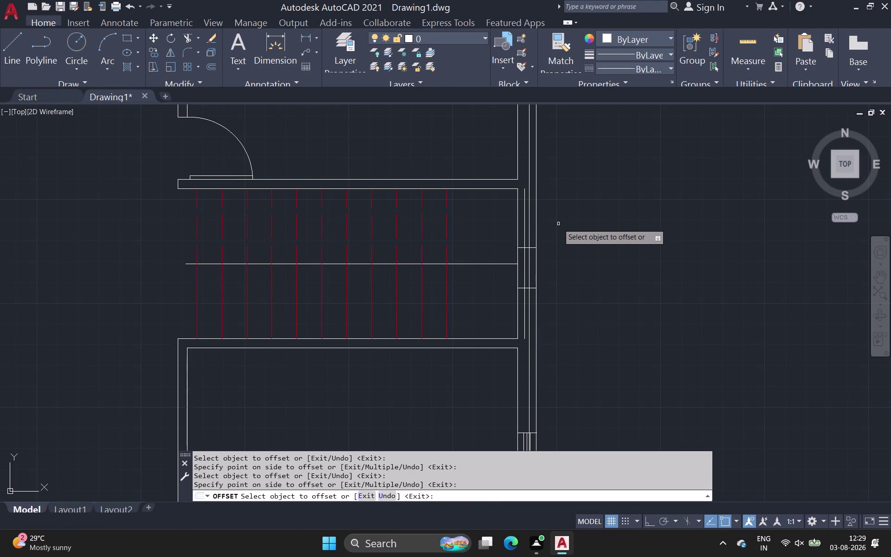
click(187, 36)
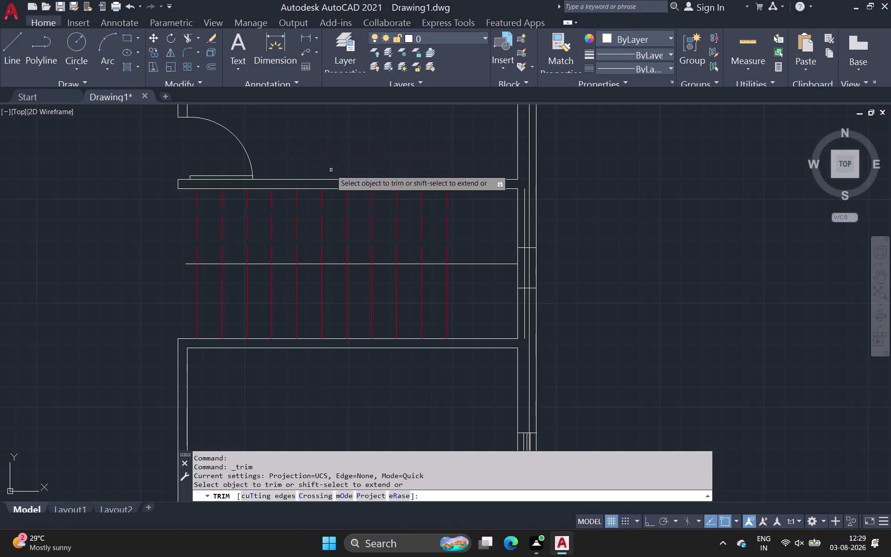
Trim the four excess segments of the offset lines above and below the opening.
scroll(up, 3)
click(530, 203)
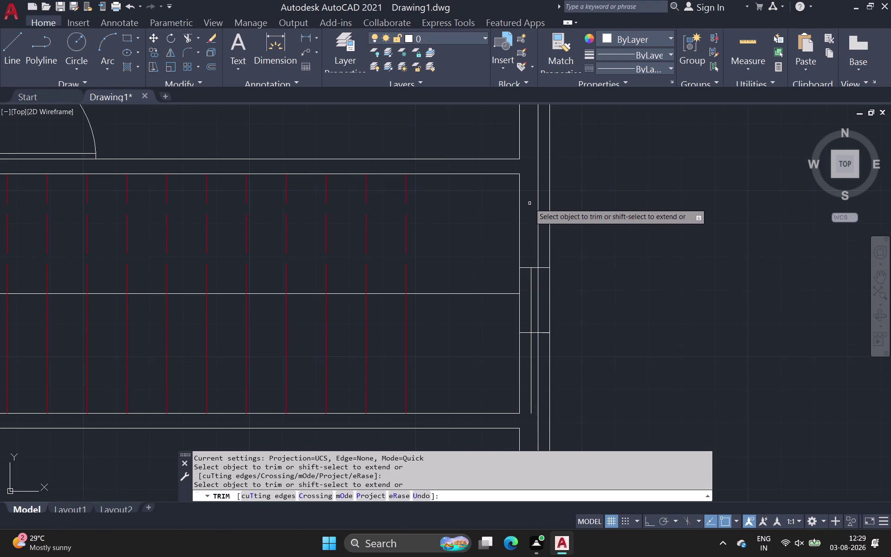
click(531, 351)
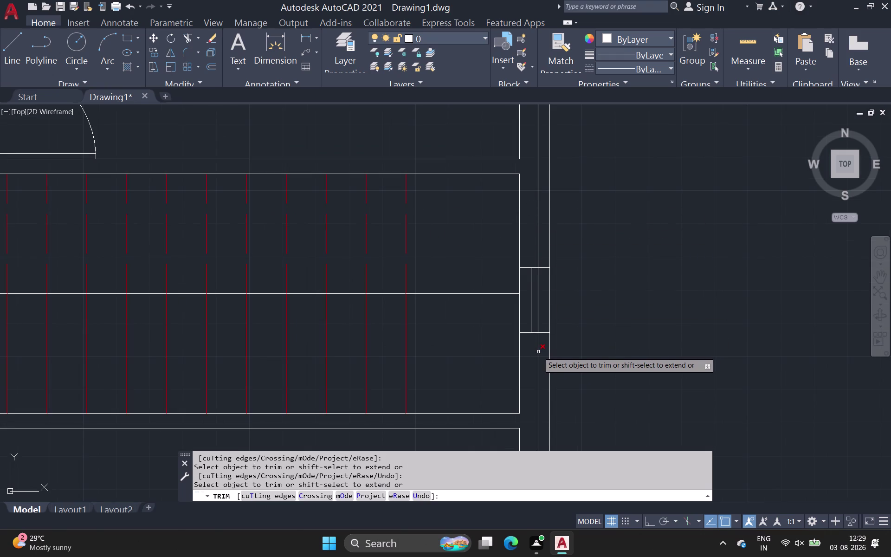
click(539, 351)
click(538, 230)
scroll(down, 3)
middle_drag(586, 236, 586, 238)
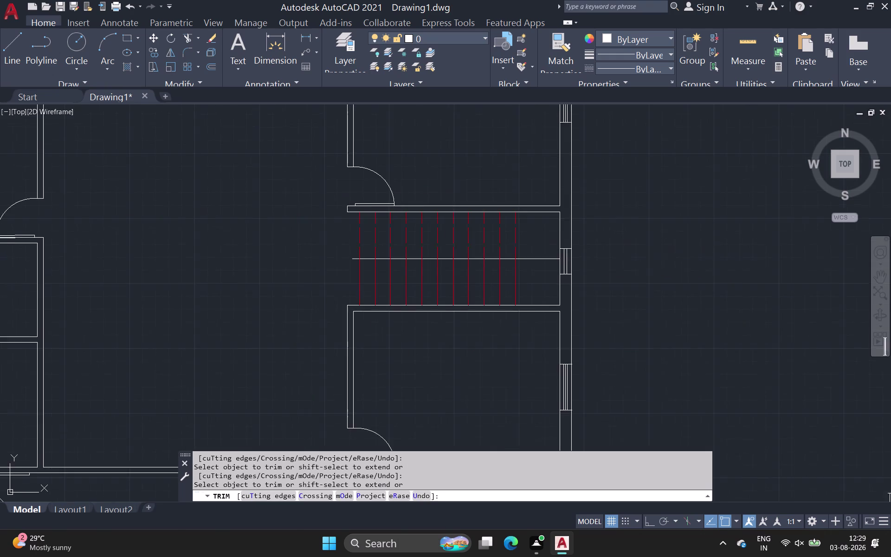
middle_drag(586, 237, 484, 220)
scroll(down, 3)
middle_drag(521, 214, 456, 189)
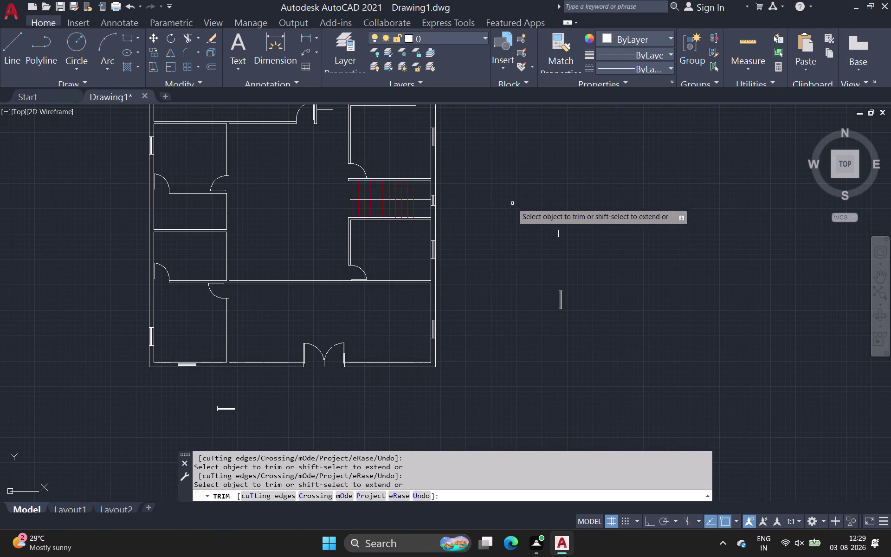
key(Escape)
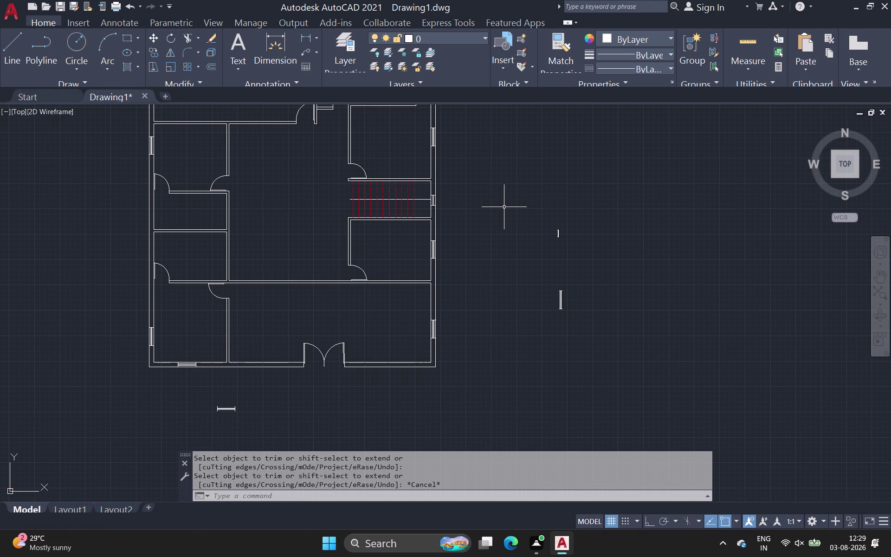
Pan and zoom to inspect the trimmed window beside the stairs.
scroll(up, 3)
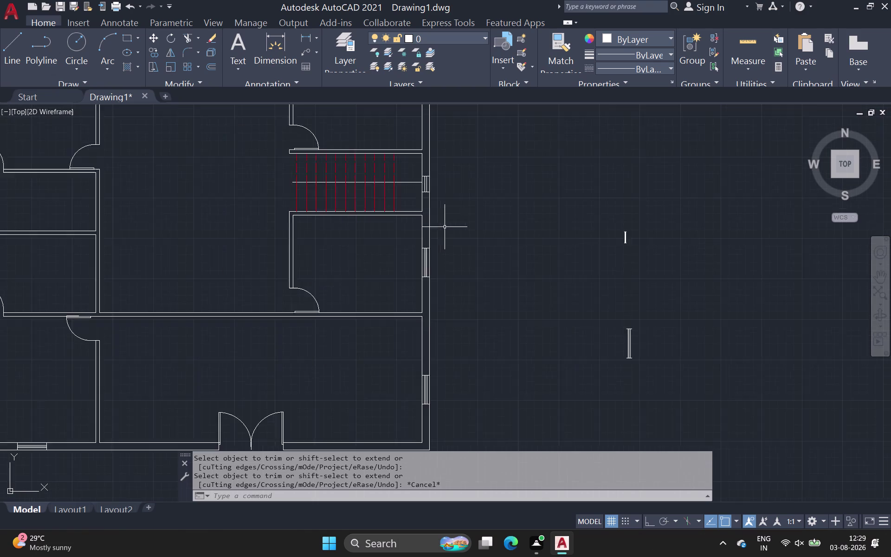
scroll(up, 3)
middle_drag(408, 116, 289, 373)
scroll(down, 3)
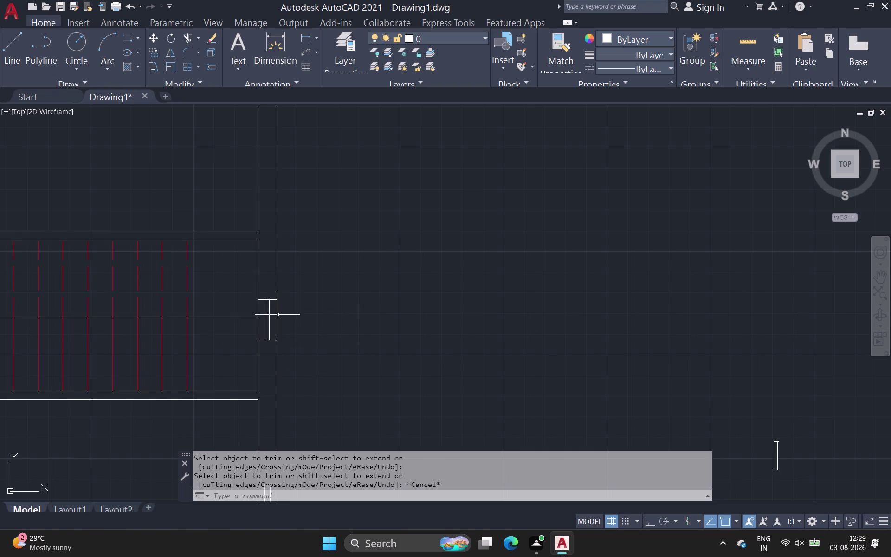
scroll(up, 3)
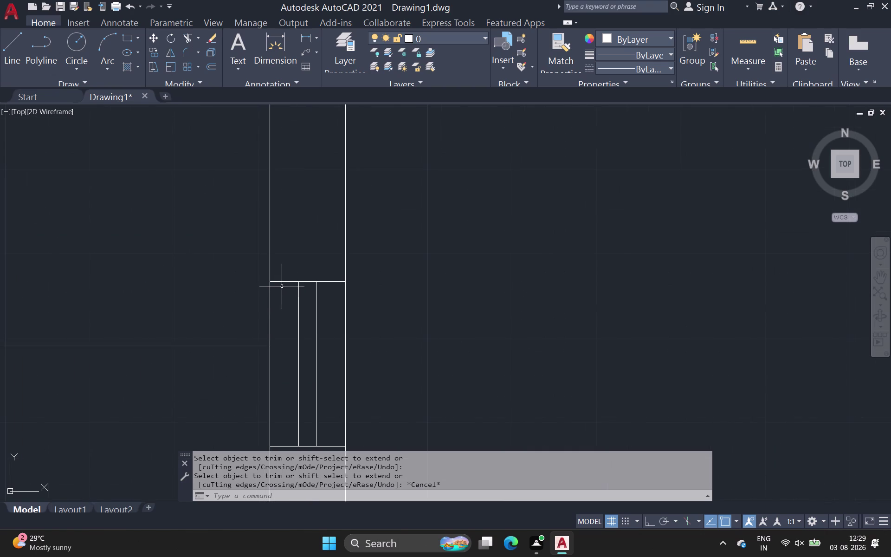
Select the top line and end lines of the window beside the stairs.
click(283, 283)
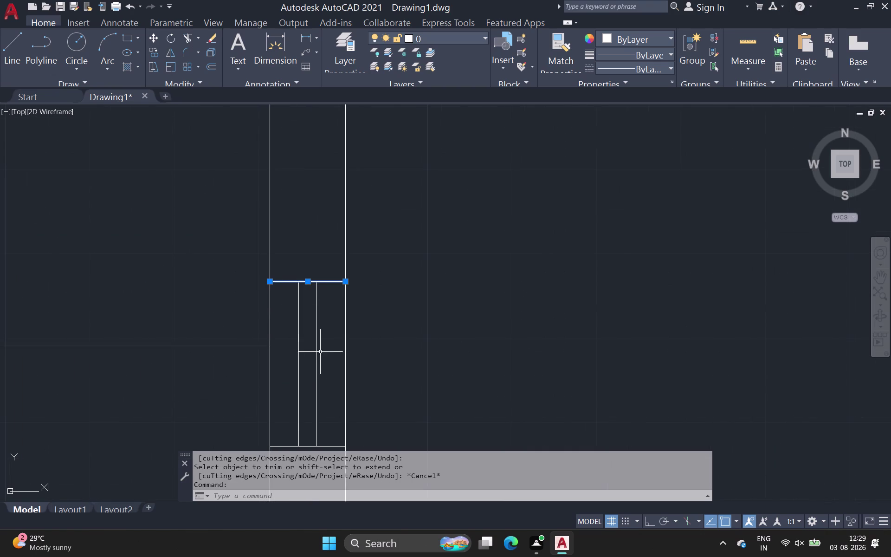
scroll(up, 3)
click(286, 335)
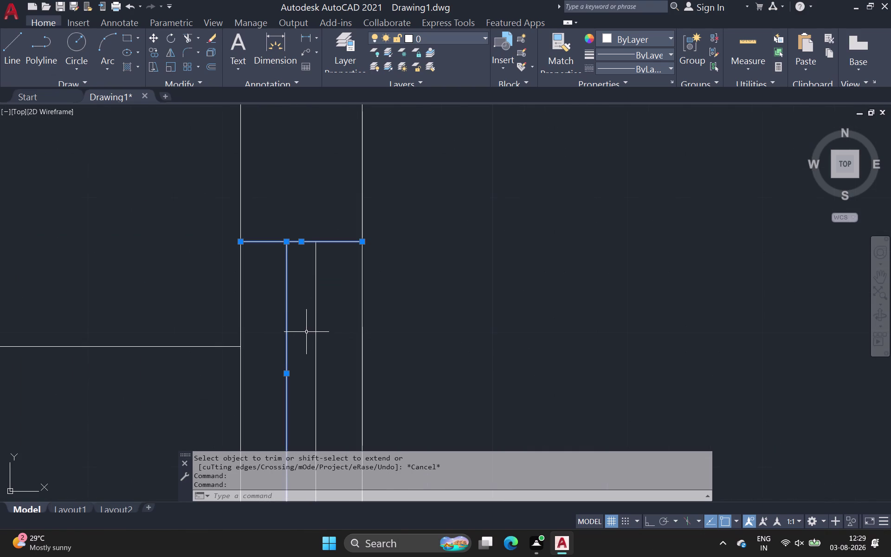
click(313, 327)
click(316, 326)
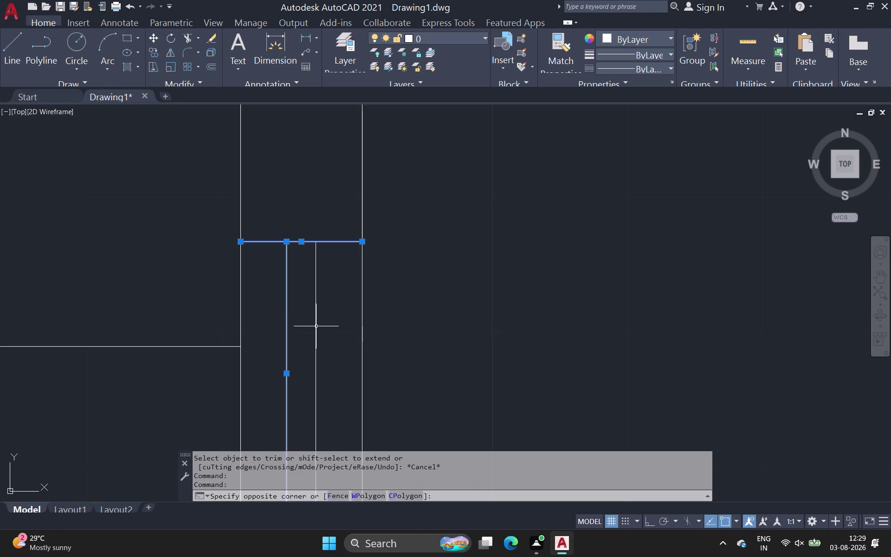
click(316, 327)
scroll(down, 3)
middle_drag(322, 336, 325, 295)
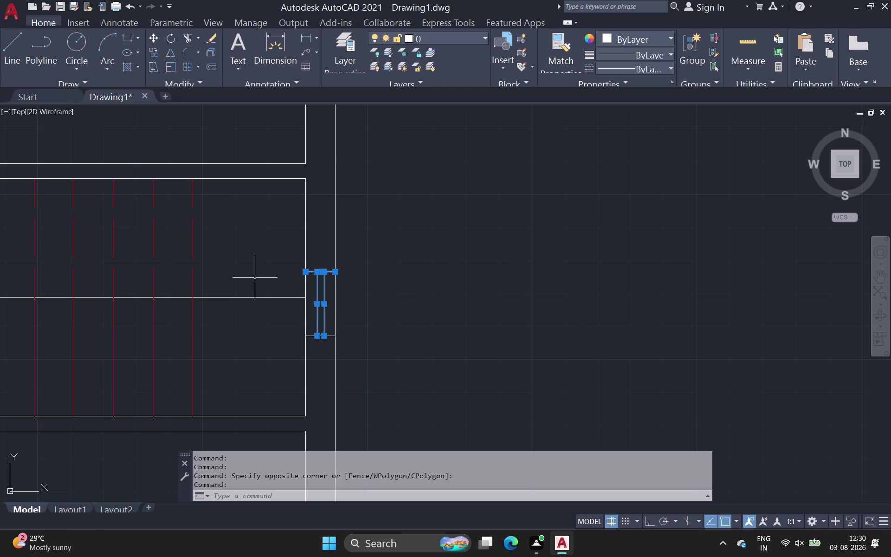
Add the window's bottom line to the selection and view the whole window.
scroll(up, 3)
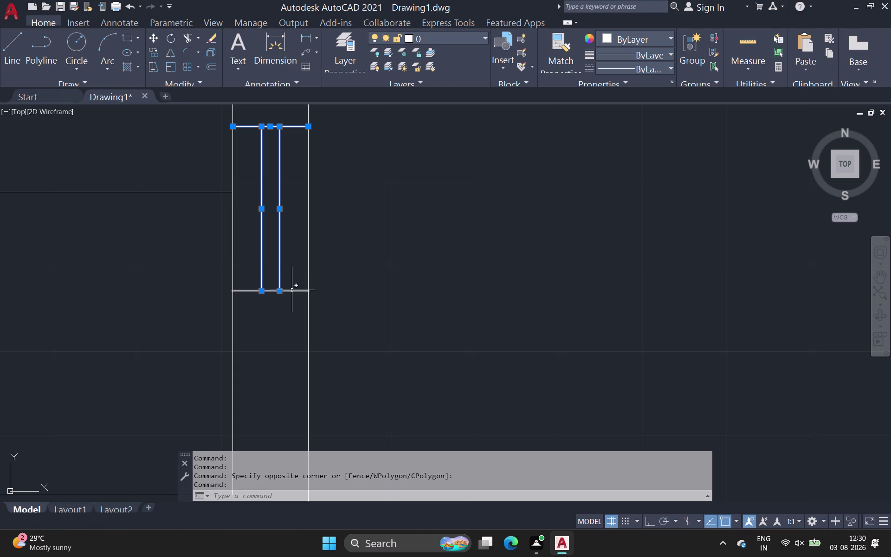
scroll(up, 3)
click(295, 277)
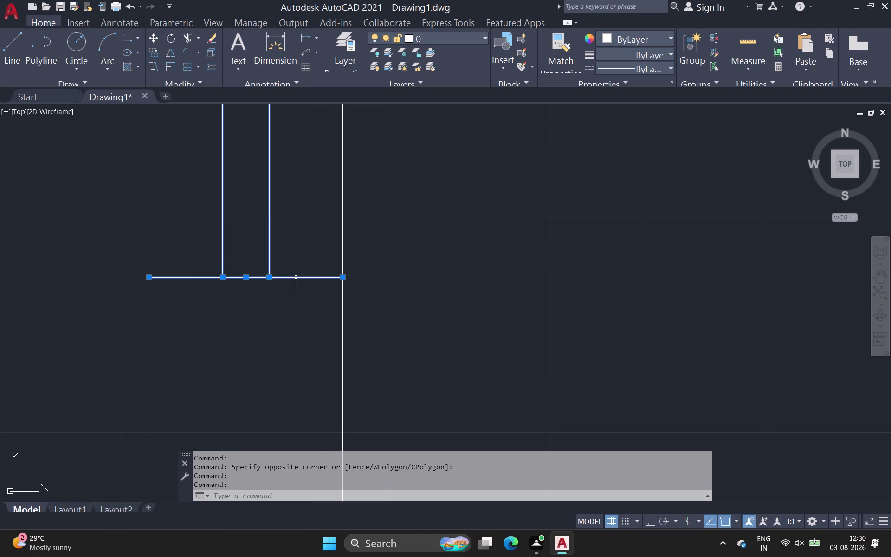
scroll(down, 3)
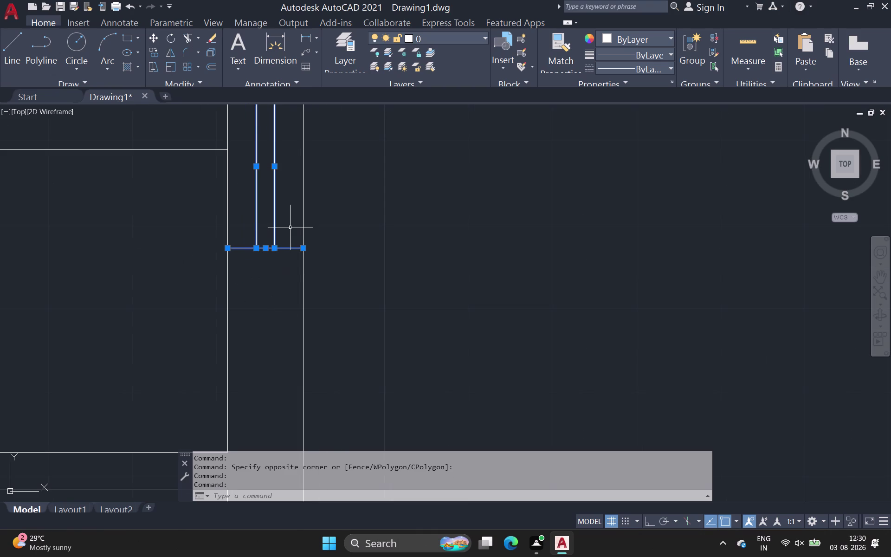
scroll(down, 3)
middle_drag(279, 304, 270, 346)
scroll(down, 3)
Start copying the window from its corner and place the first copy in the left wall.
key(c)
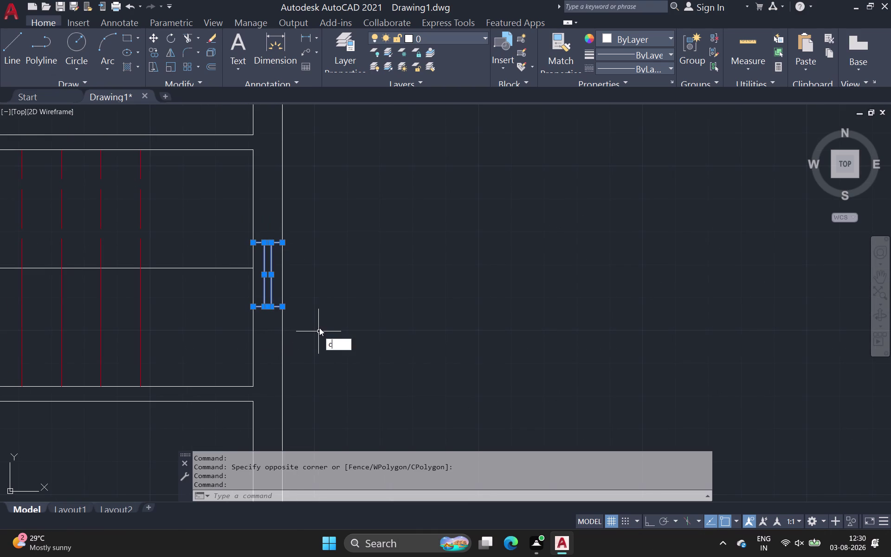
key(o)
key(Return)
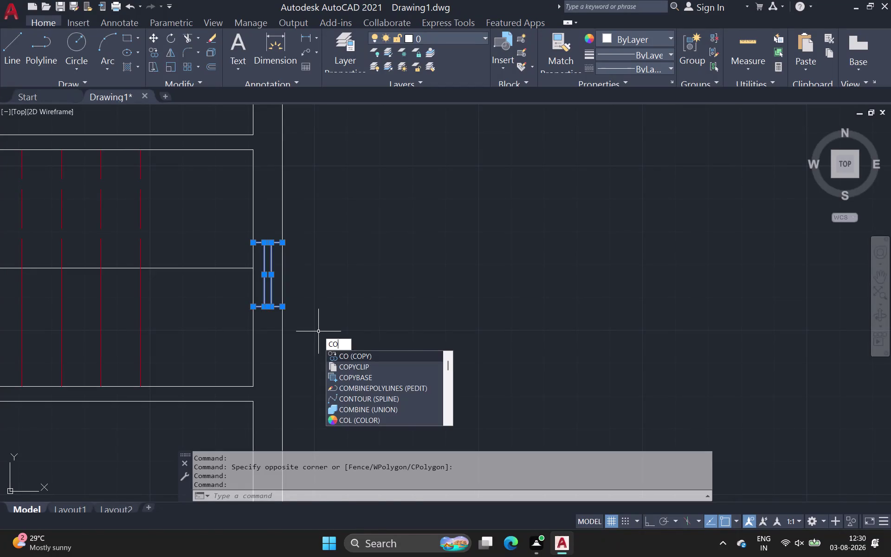
scroll(up, 3)
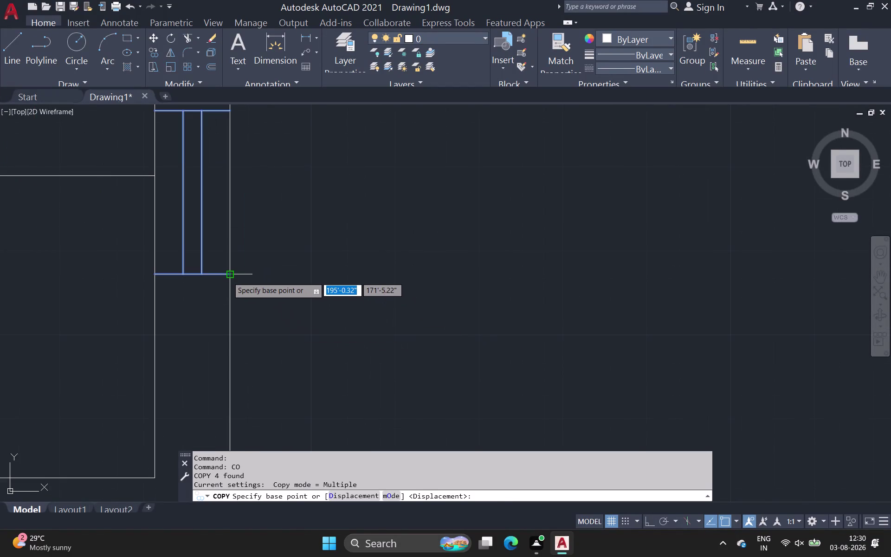
drag(229, 277, 228, 282)
scroll(down, 3)
middle_drag(100, 327, 314, 304)
scroll(down, 3)
middle_drag(175, 318, 306, 297)
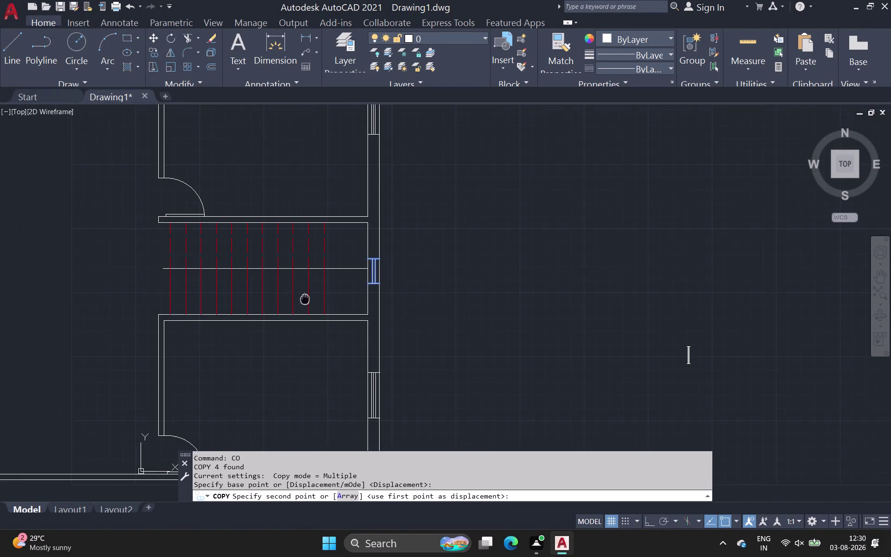
middle_drag(306, 298, 307, 297)
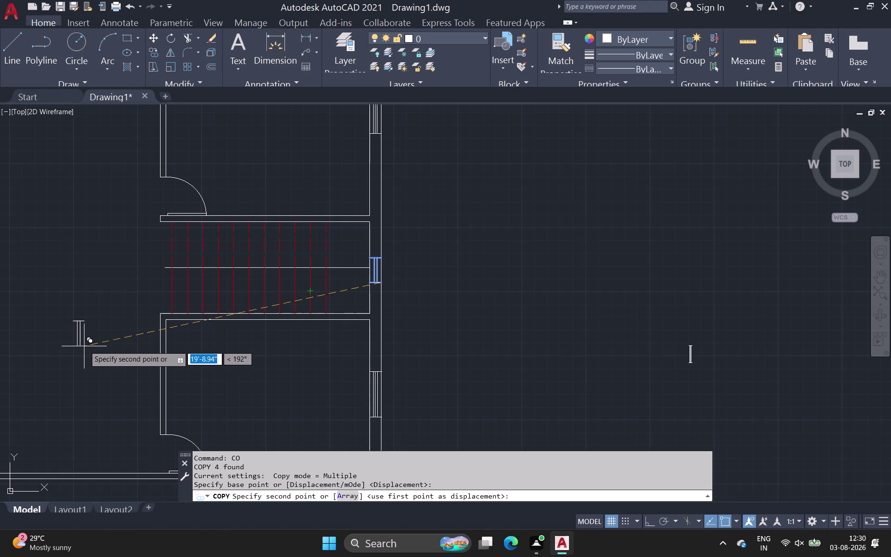
scroll(down, 3)
middle_drag(87, 346, 309, 273)
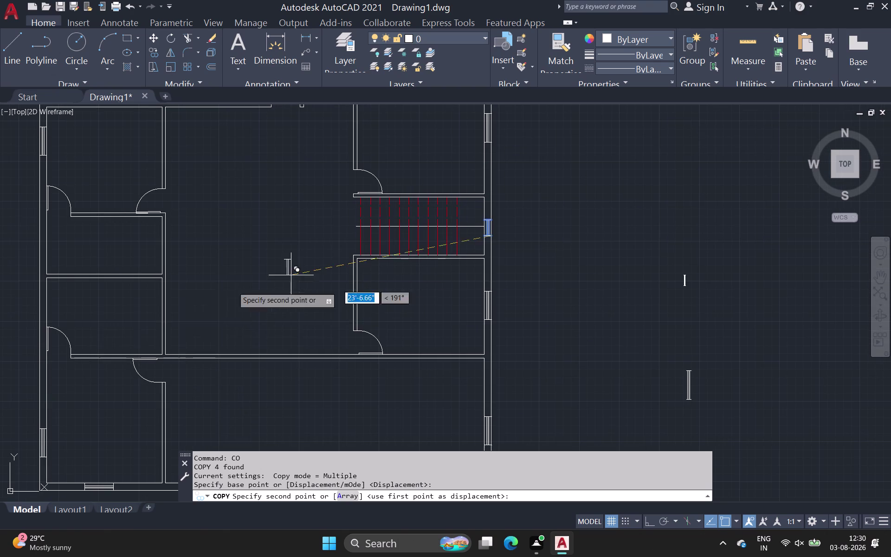
scroll(up, 3)
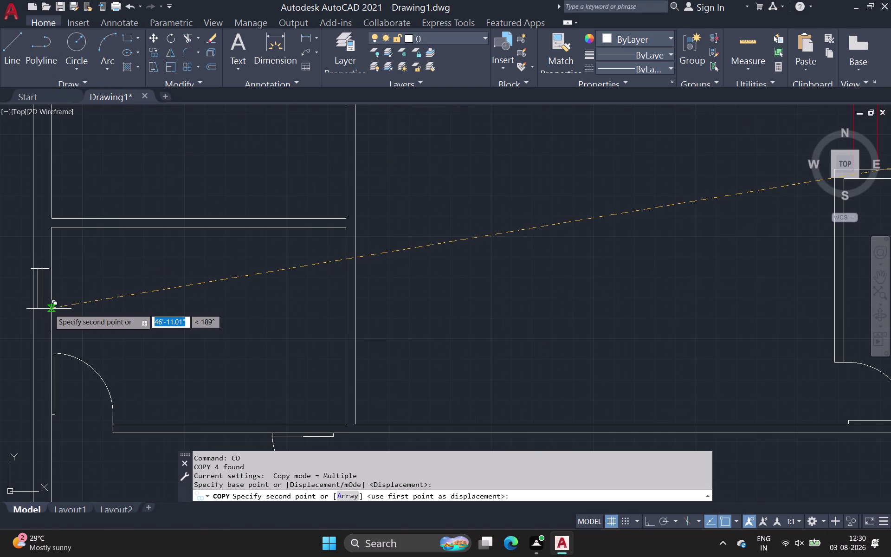
scroll(up, 3)
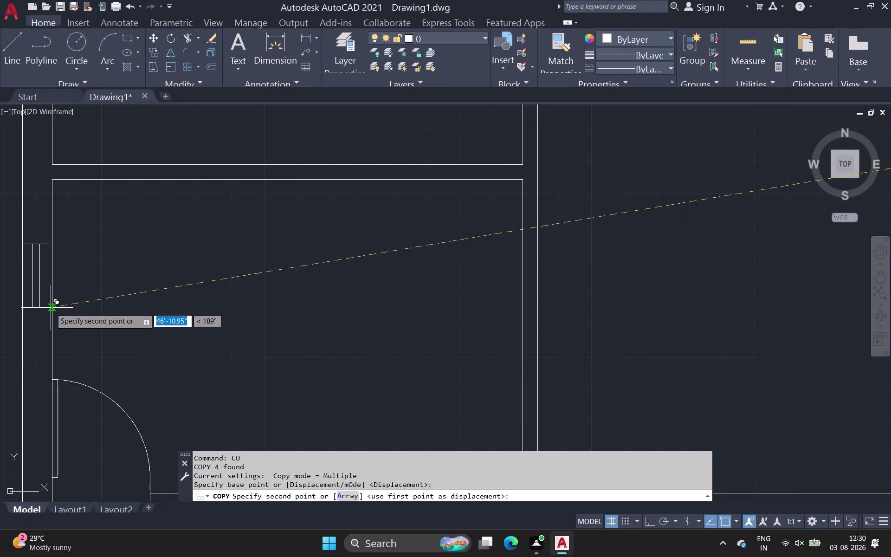
click(51, 310)
Place two more window copies in the left and upper-left walls.
scroll(down, 3)
middle_drag(80, 289, 104, 403)
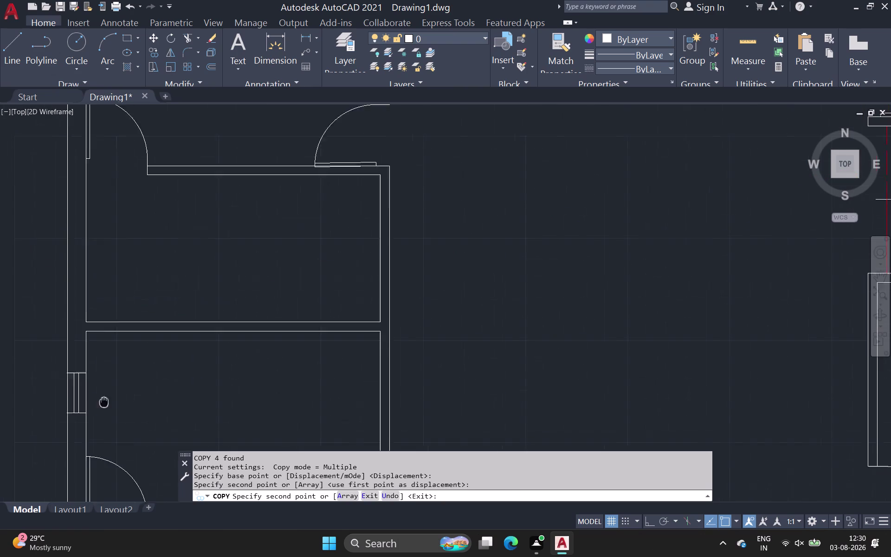
middle_drag(104, 403, 106, 422)
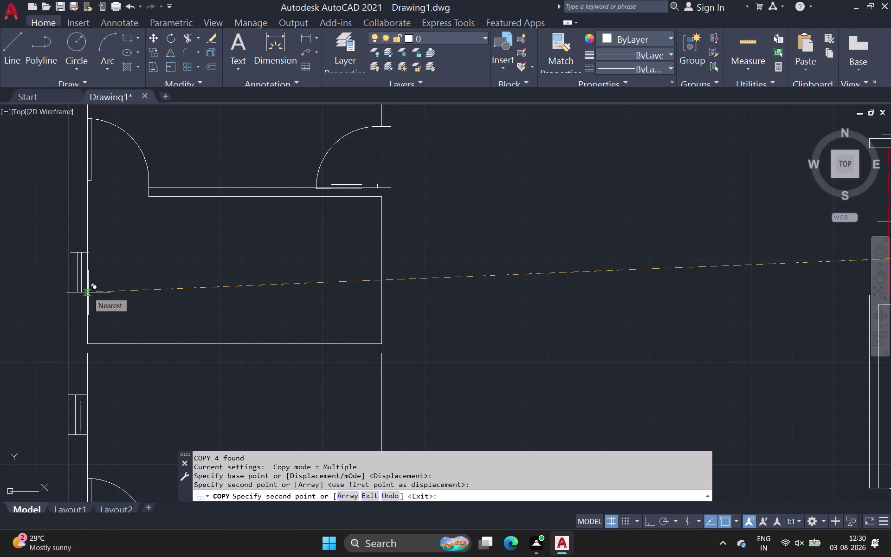
click(89, 292)
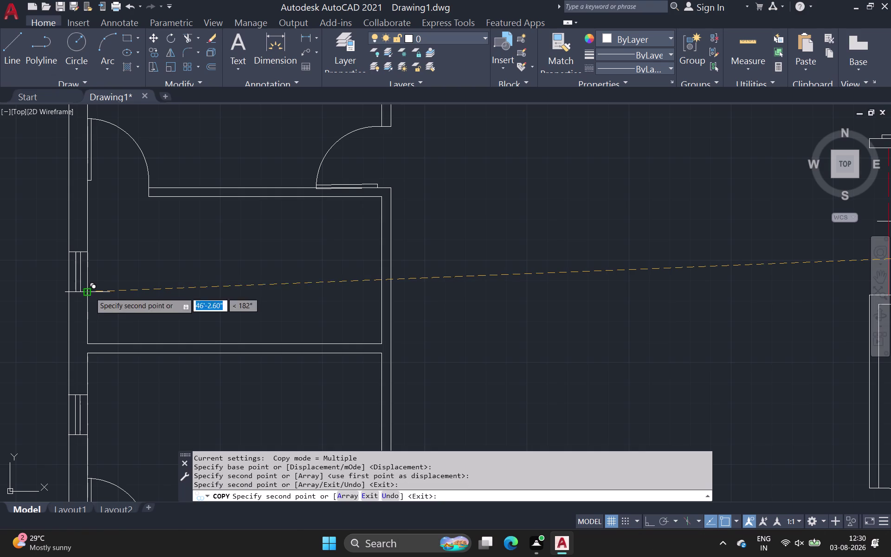
middle_drag(163, 281, 153, 394)
scroll(down, 3)
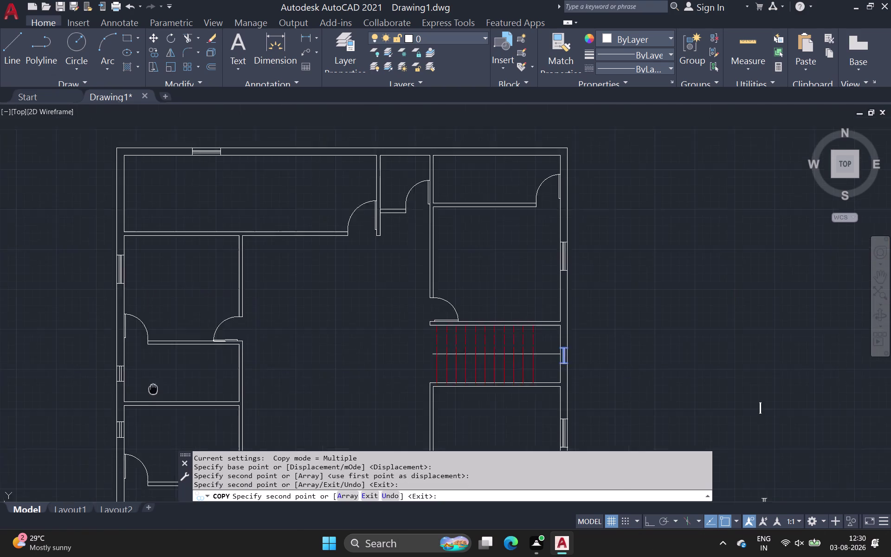
middle_drag(153, 393, 151, 396)
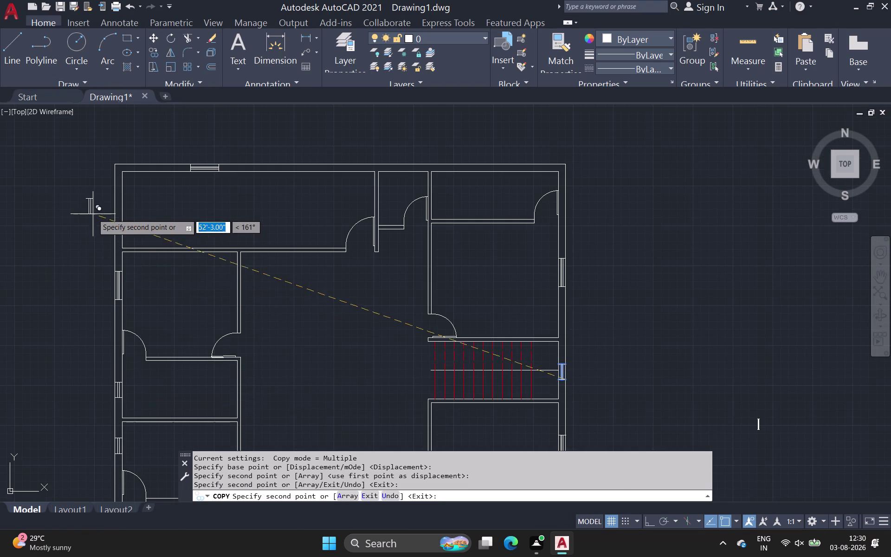
scroll(up, 3)
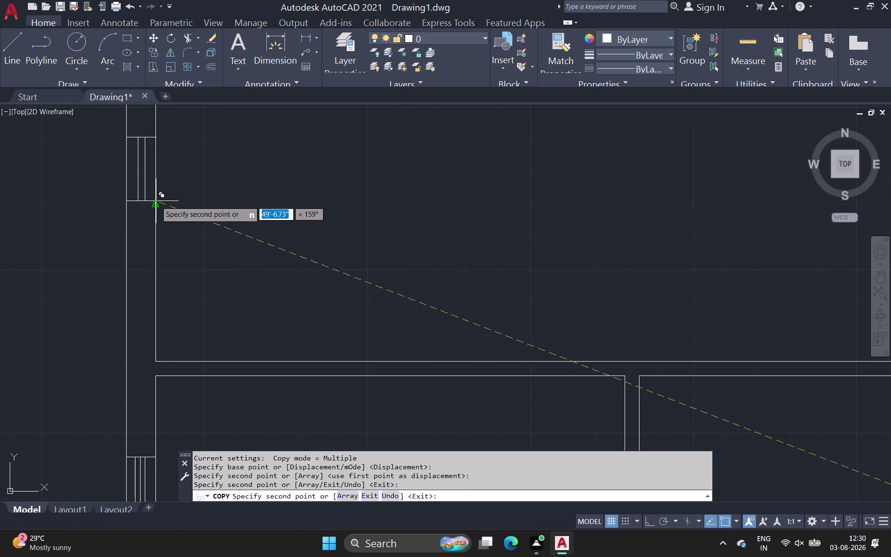
click(156, 201)
Drop a spare window copy above the top wall and end copying.
scroll(down, 3)
middle_drag(223, 196, 198, 221)
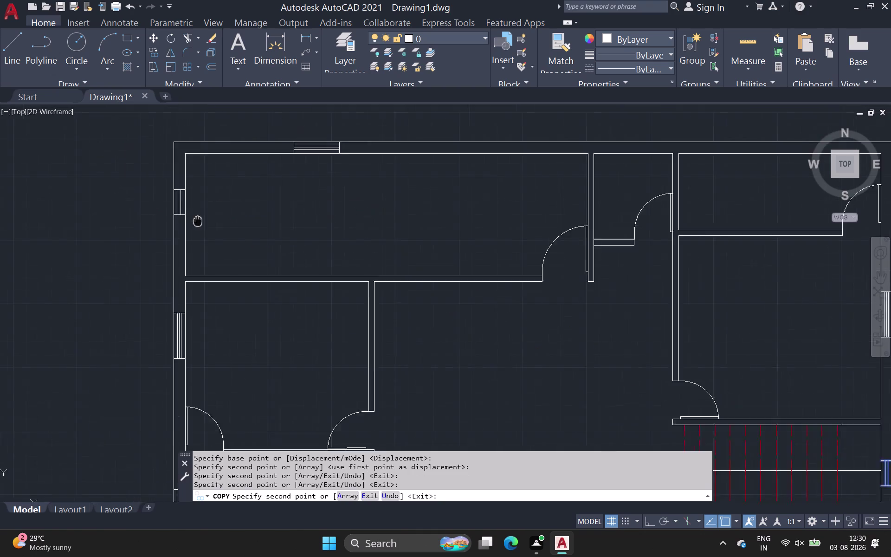
middle_drag(198, 220, 21, 257)
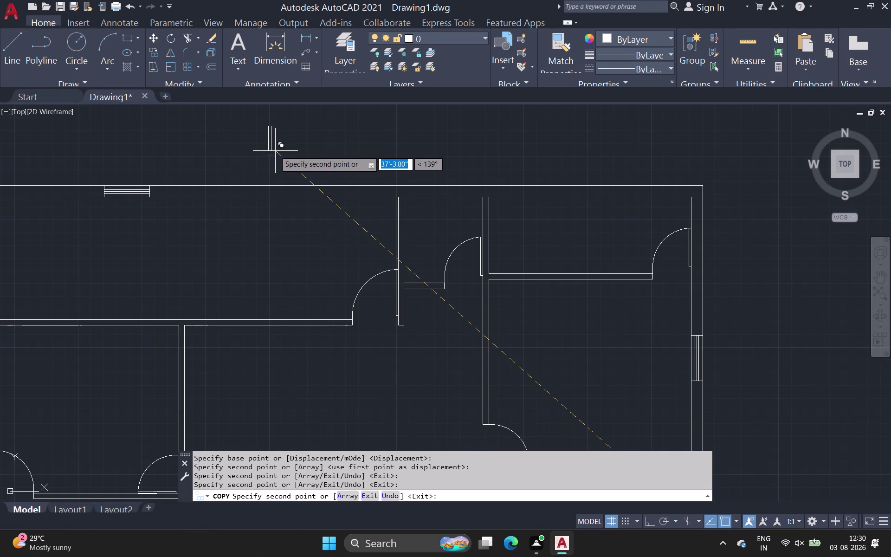
click(276, 149)
key(Escape)
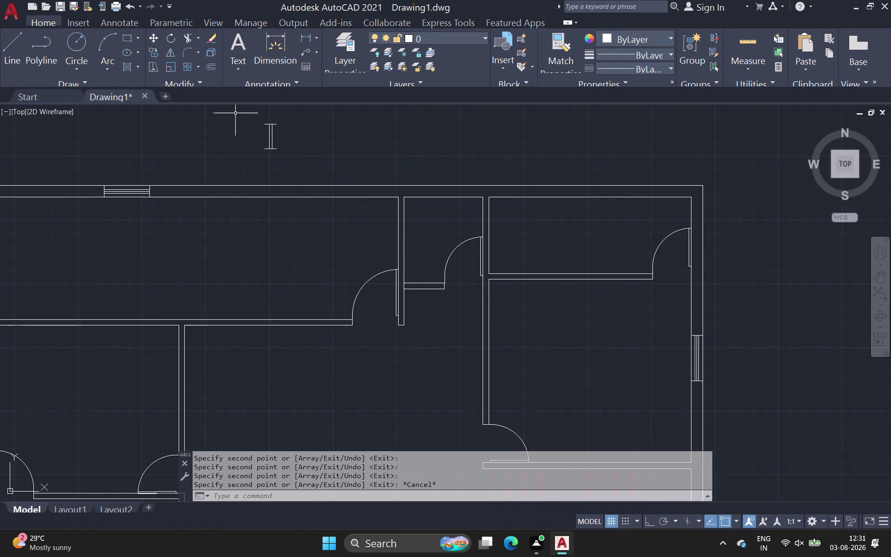
Rotate the spare window 90 degrees about its bottom corner using RO.
drag(247, 109, 254, 126)
click(335, 174)
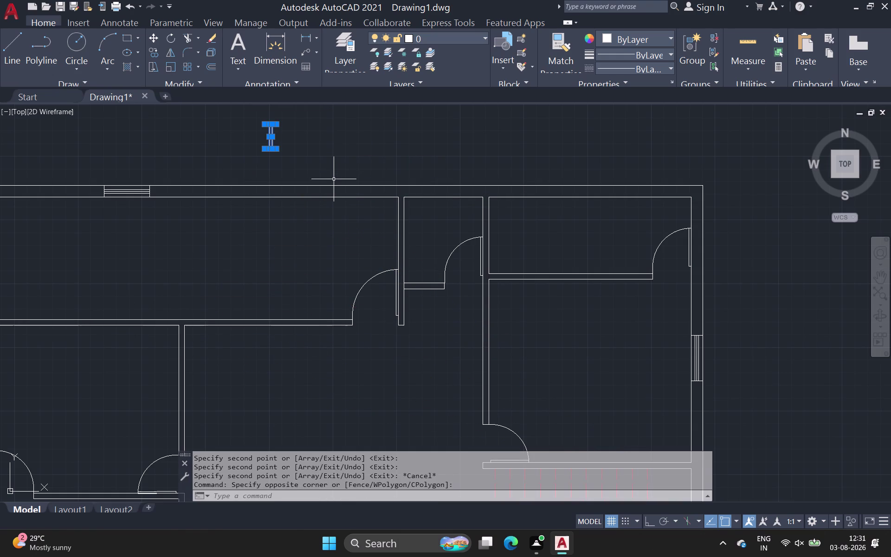
key(r)
key(o)
key(space)
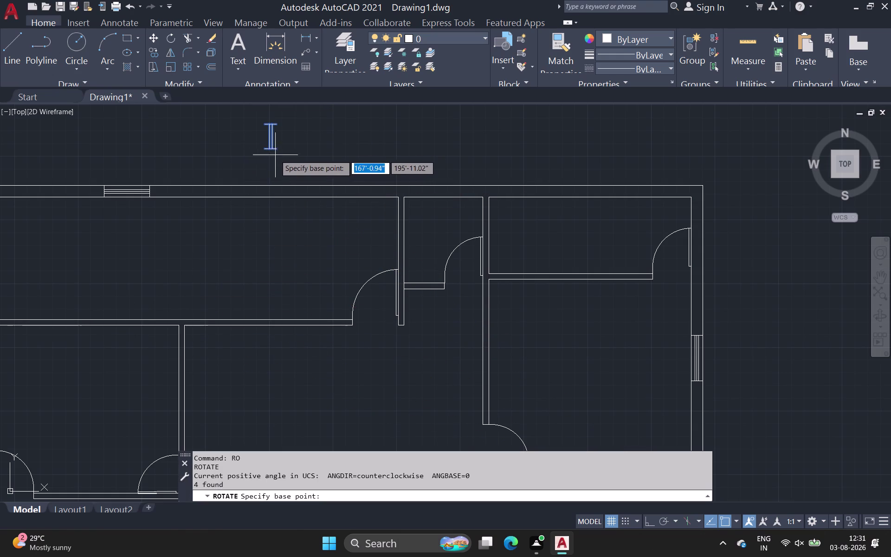
scroll(up, 3)
middle_drag(264, 161, 240, 310)
scroll(down, 3)
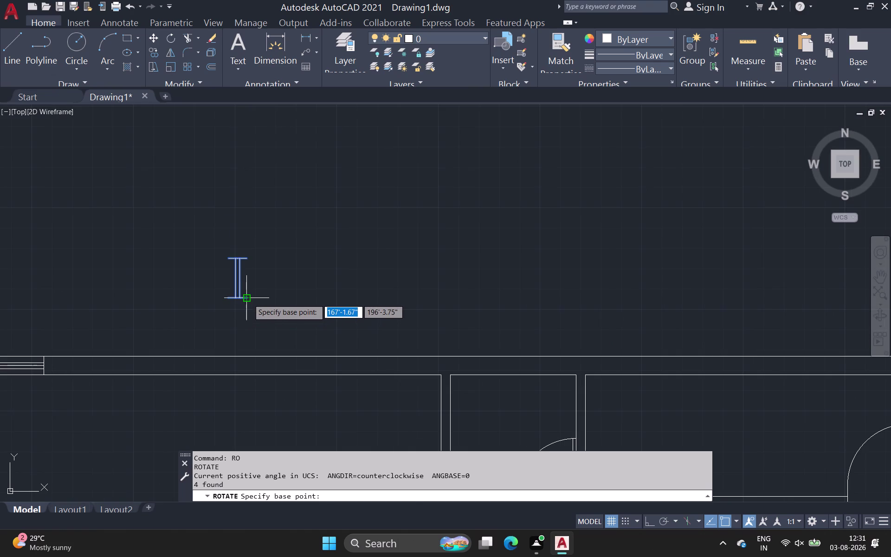
drag(249, 299, 253, 296)
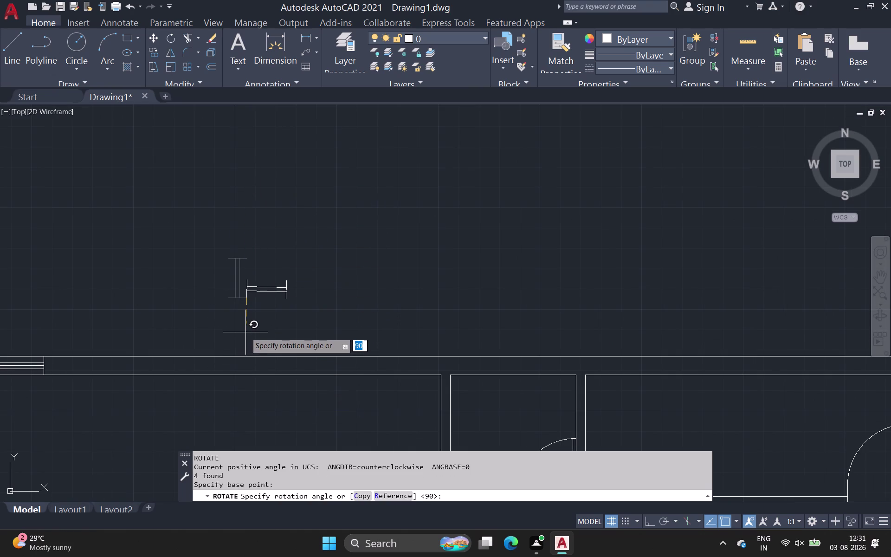
scroll(up, 3)
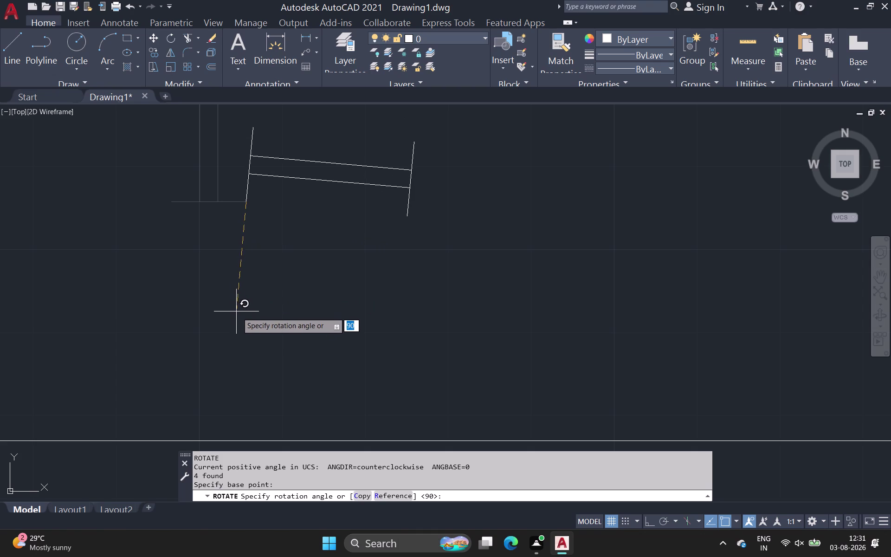
click(246, 366)
Select the now-horizontal spare window.
middle_drag(200, 187, 199, 219)
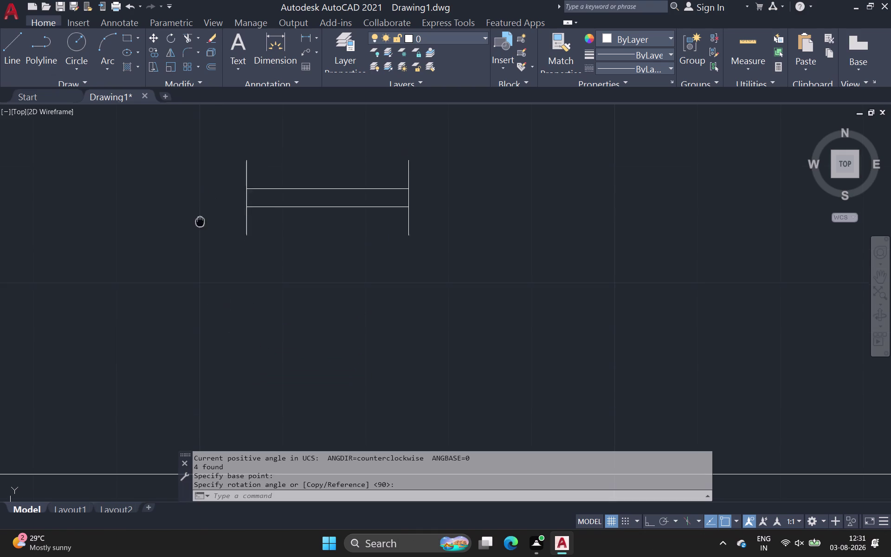
middle_drag(199, 218, 211, 309)
drag(202, 212, 207, 223)
click(494, 367)
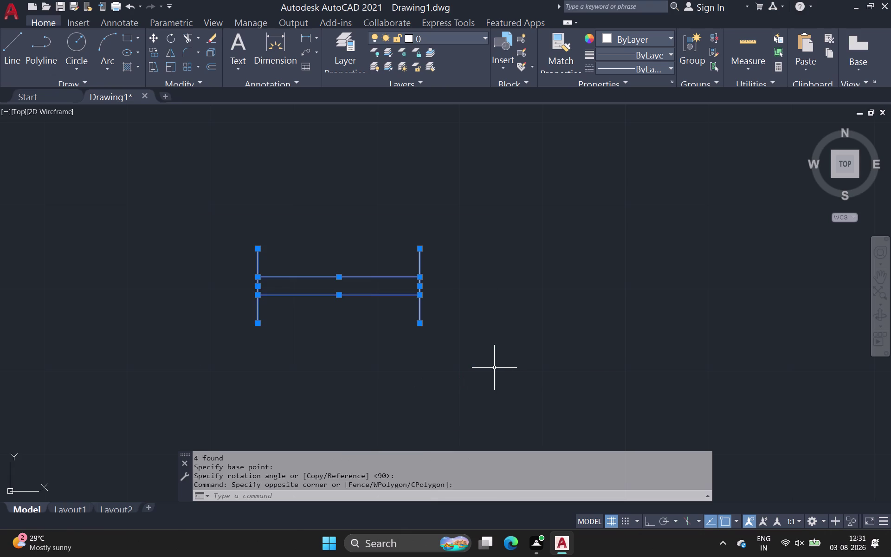
Copy the horizontal window from its bottom-left corner into a top wall.
text(co)
key(space)
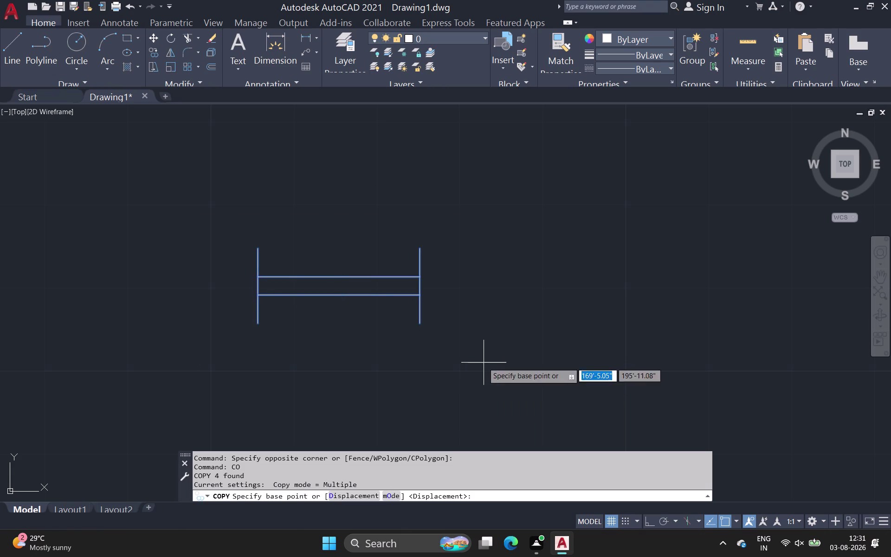
scroll(up, 3)
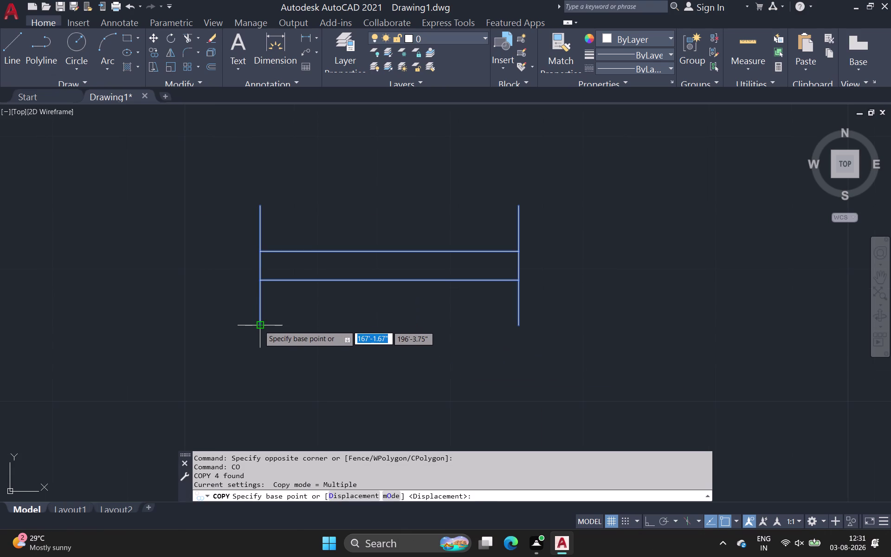
click(259, 325)
scroll(down, 3)
middle_drag(267, 390, 268, 215)
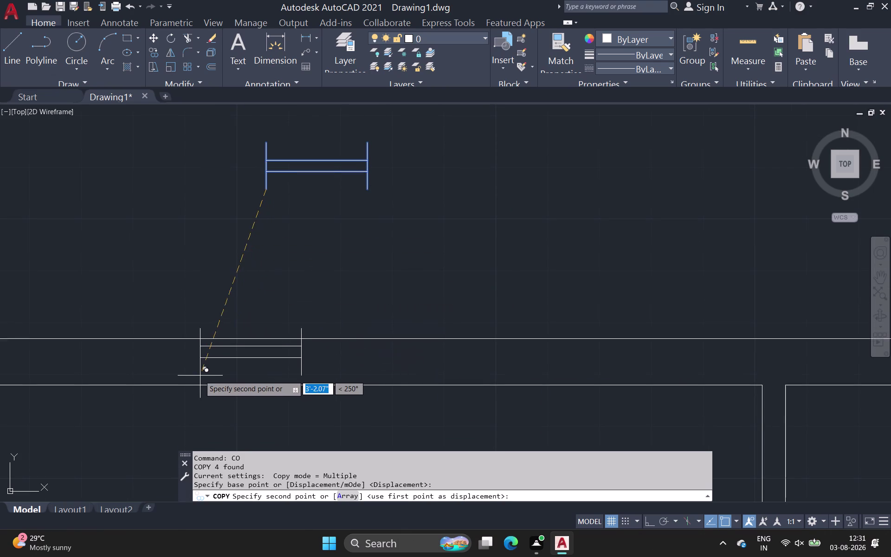
scroll(down, 3)
middle_drag(198, 375, 13, 295)
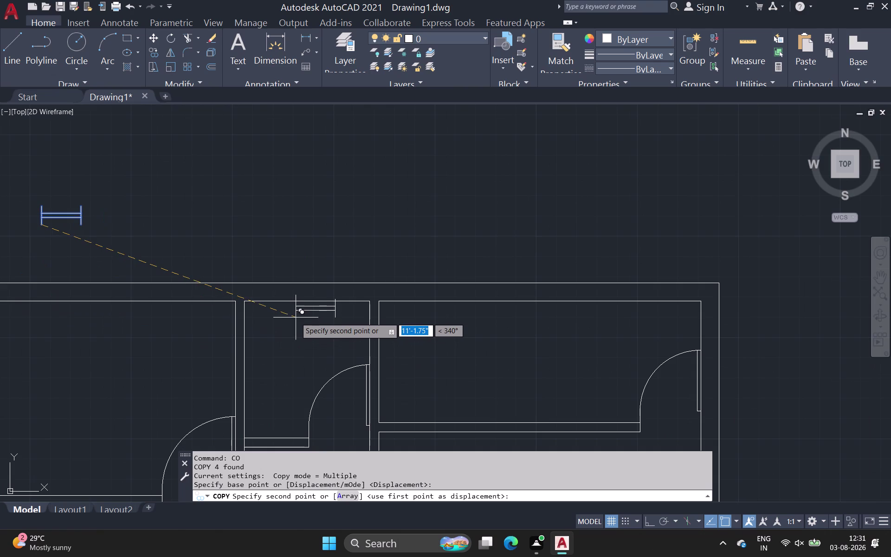
scroll(up, 3)
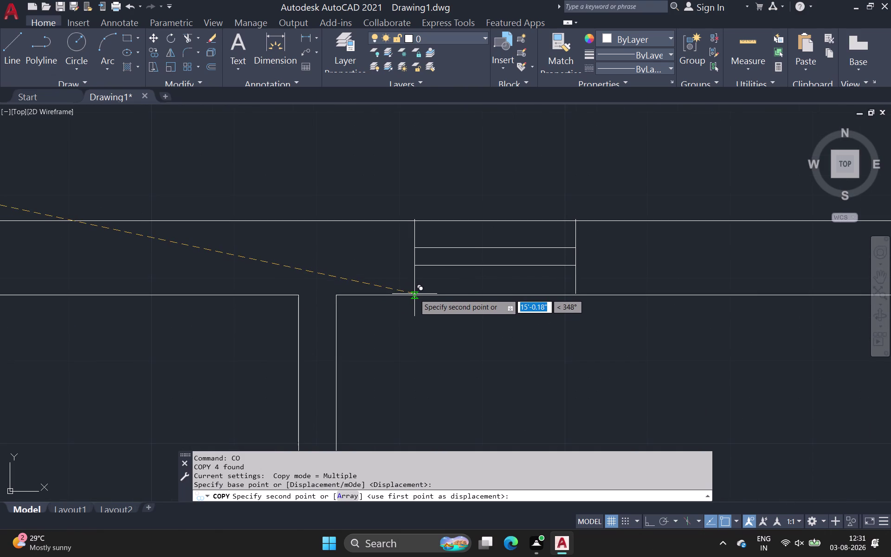
click(414, 296)
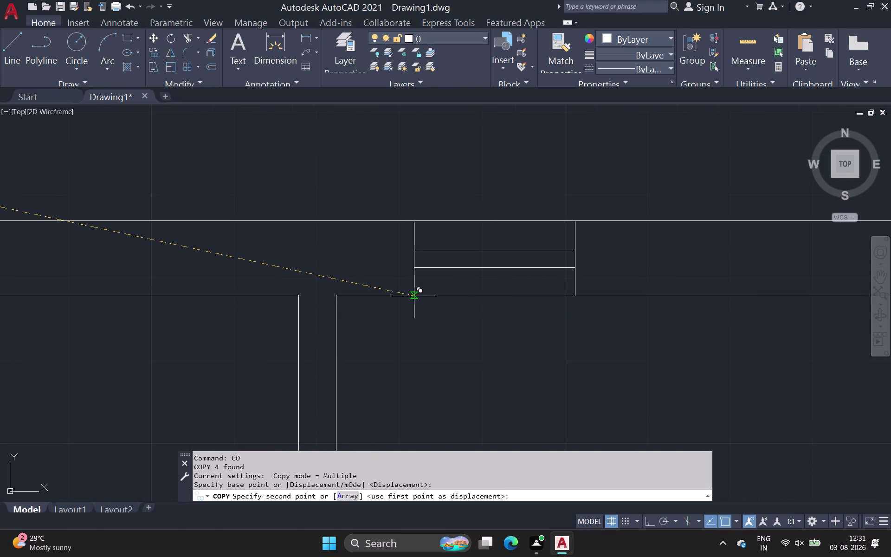
Place a window copy in the bottom exterior wall.
scroll(down, 3)
middle_drag(434, 311, 303, 229)
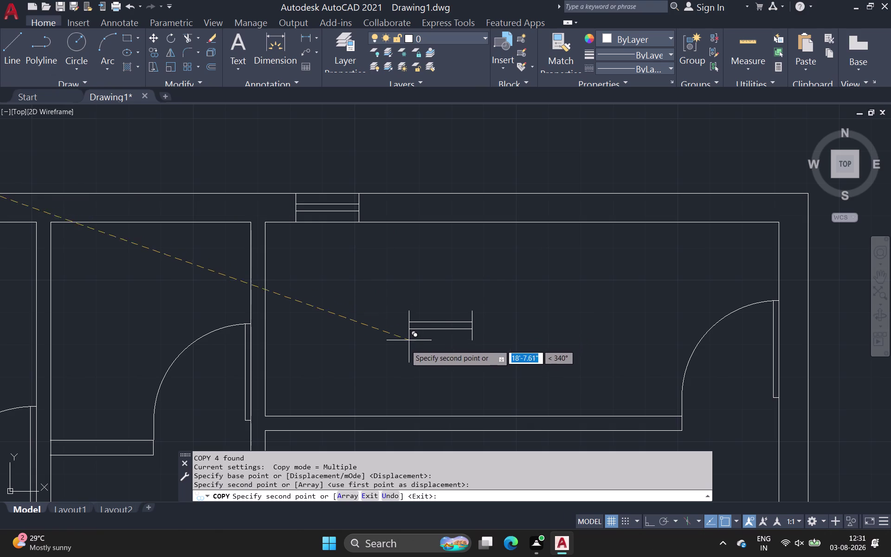
middle_drag(403, 346, 181, 191)
scroll(down, 3)
scroll(down, 3)
middle_drag(222, 302, 210, 129)
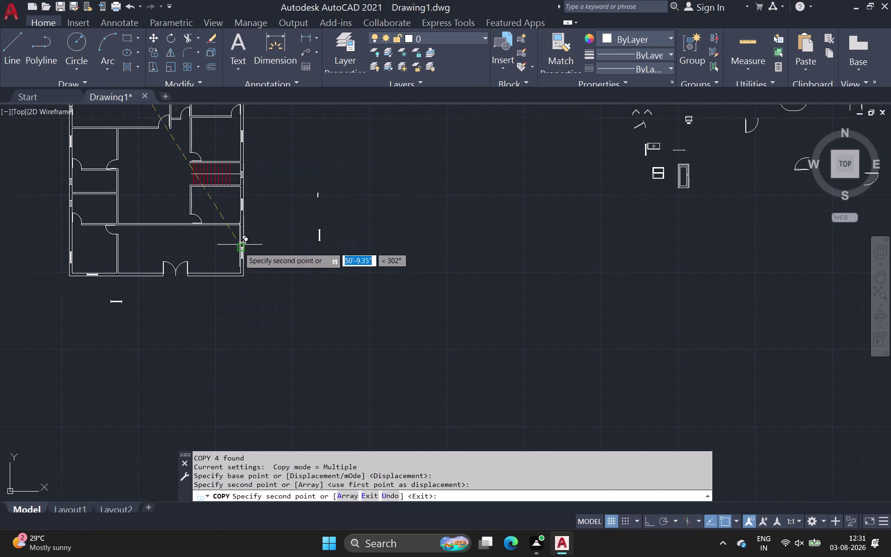
scroll(up, 3)
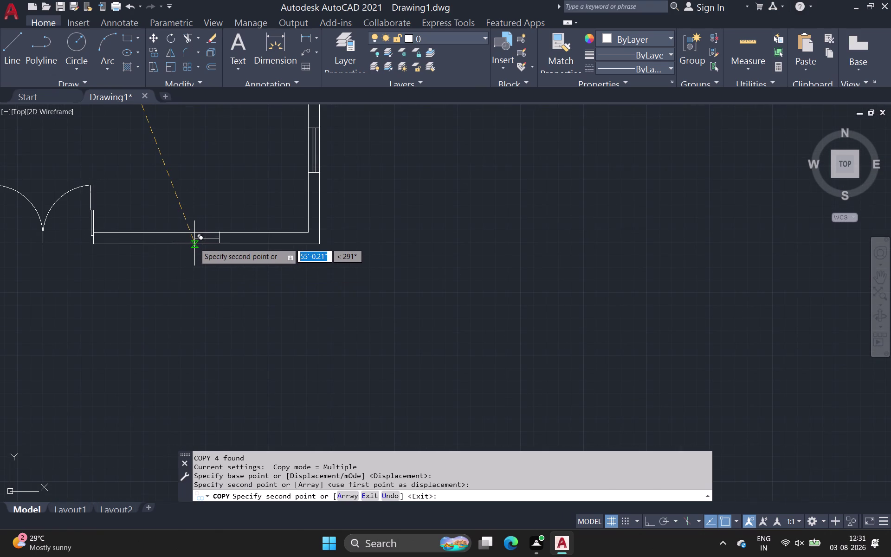
scroll(up, 3)
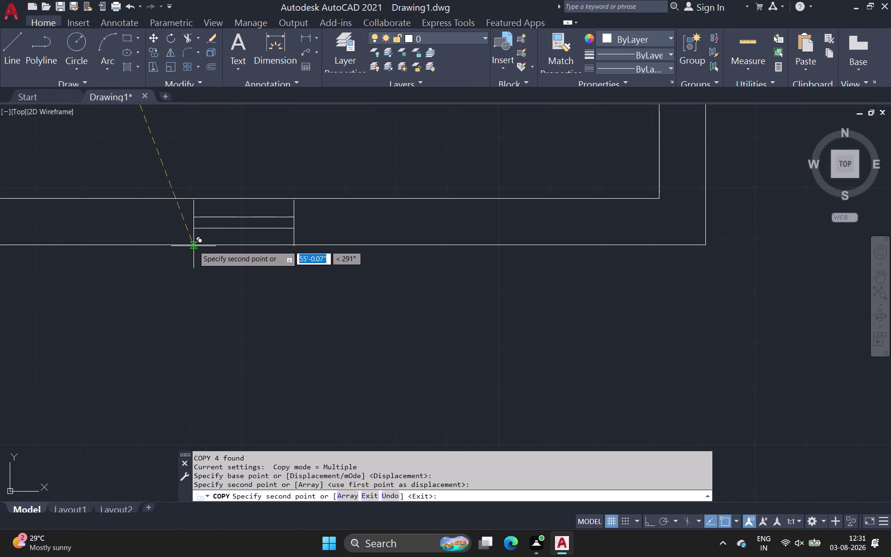
click(194, 245)
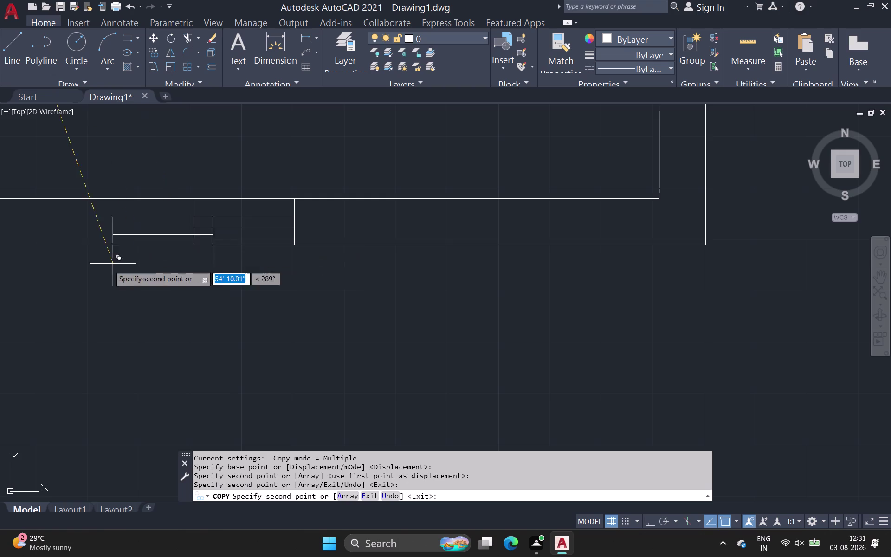
Place another window copy in the bottom wall, view the whole plan, and end copying.
scroll(down, 3)
middle_drag(98, 277, 415, 210)
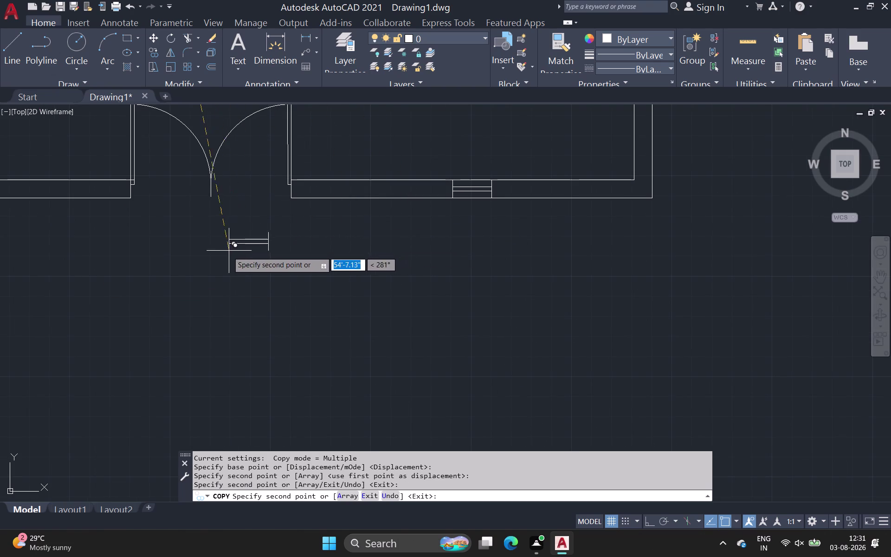
scroll(down, 3)
middle_drag(227, 253, 338, 222)
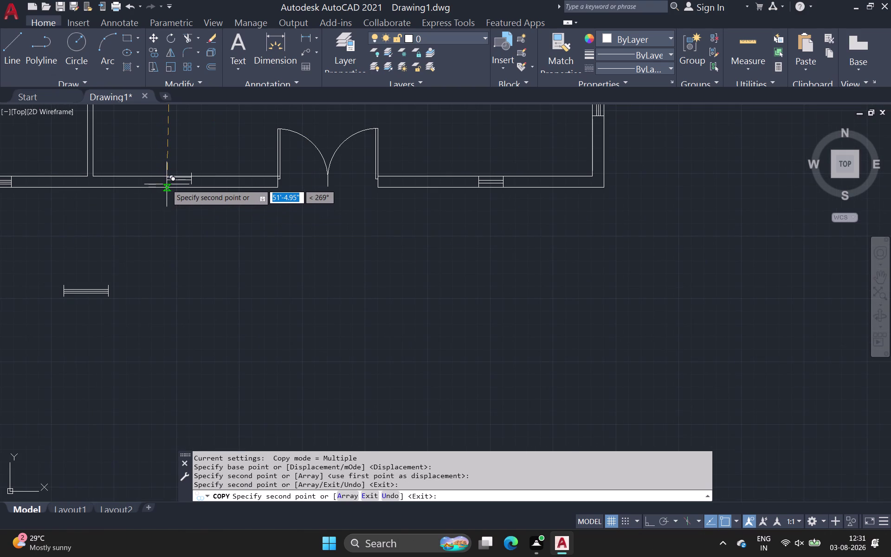
scroll(up, 3)
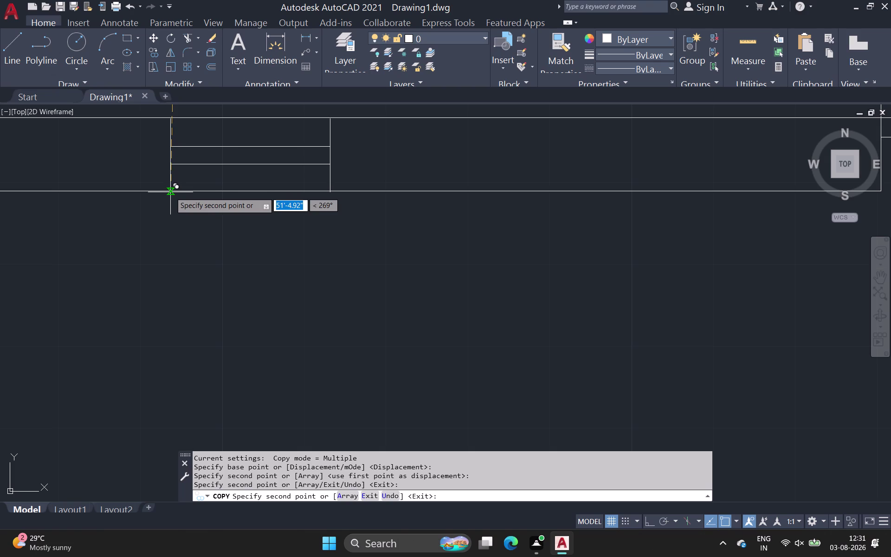
click(171, 192)
scroll(down, 3)
middle_drag(354, 258, 354, 260)
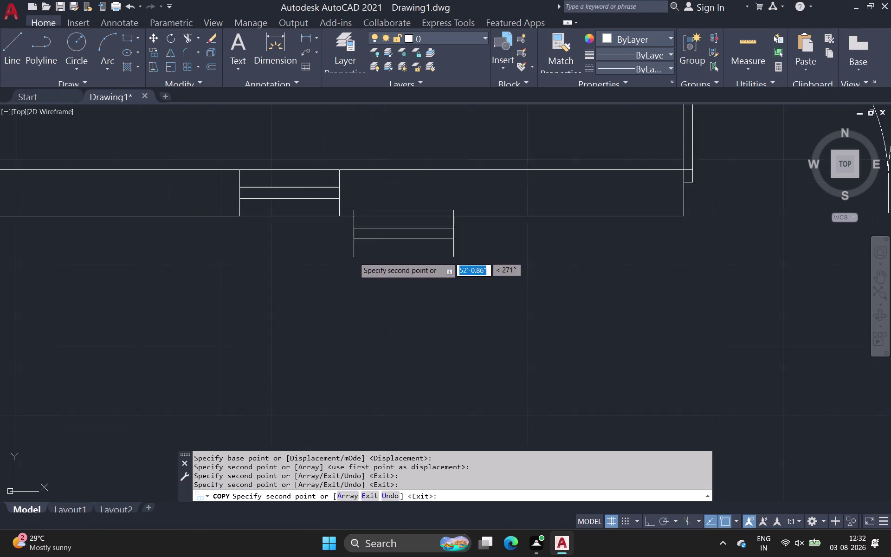
middle_drag(355, 259, 618, 286)
scroll(down, 3)
middle_drag(280, 307, 443, 288)
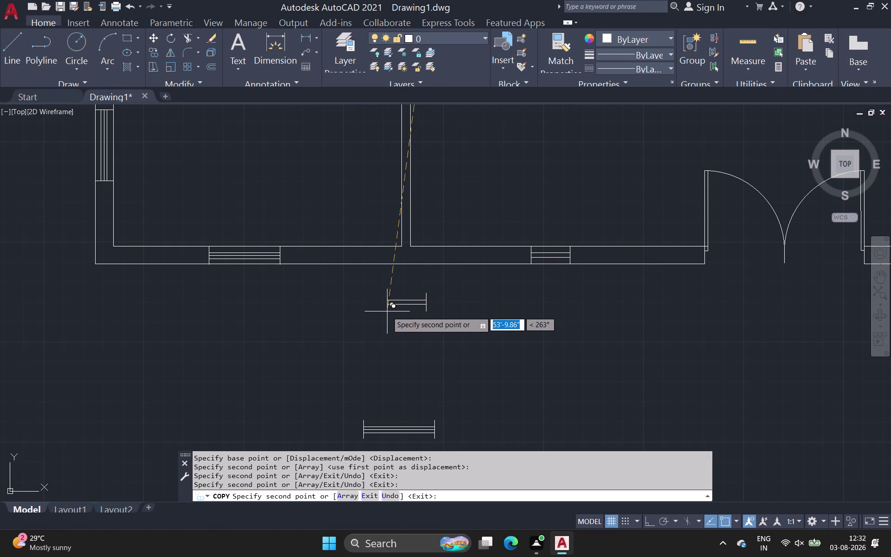
scroll(down, 3)
middle_click(372, 316)
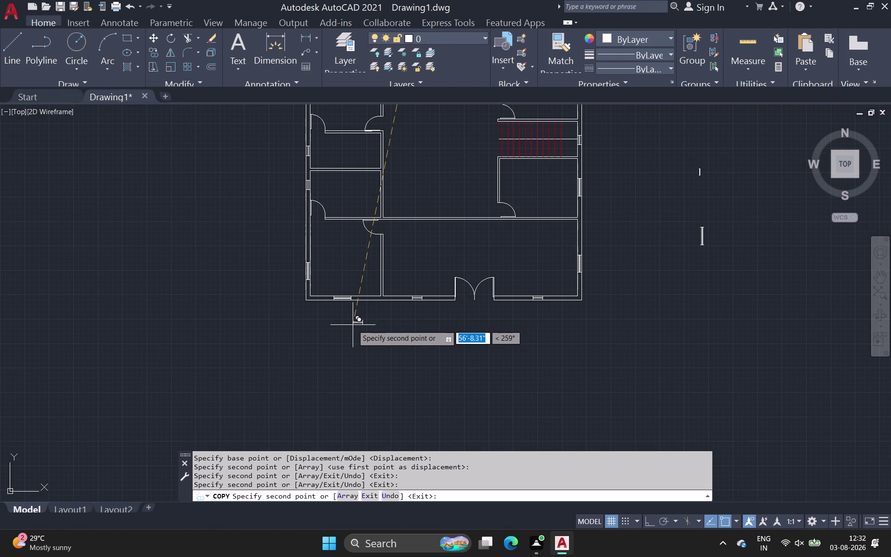
middle_drag(347, 325, 258, 359)
scroll(down, 3)
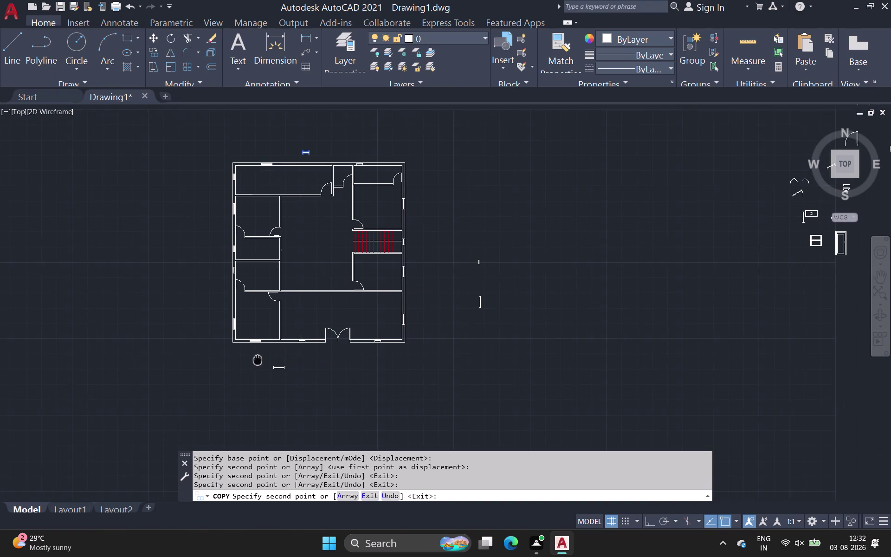
middle_drag(258, 359, 258, 358)
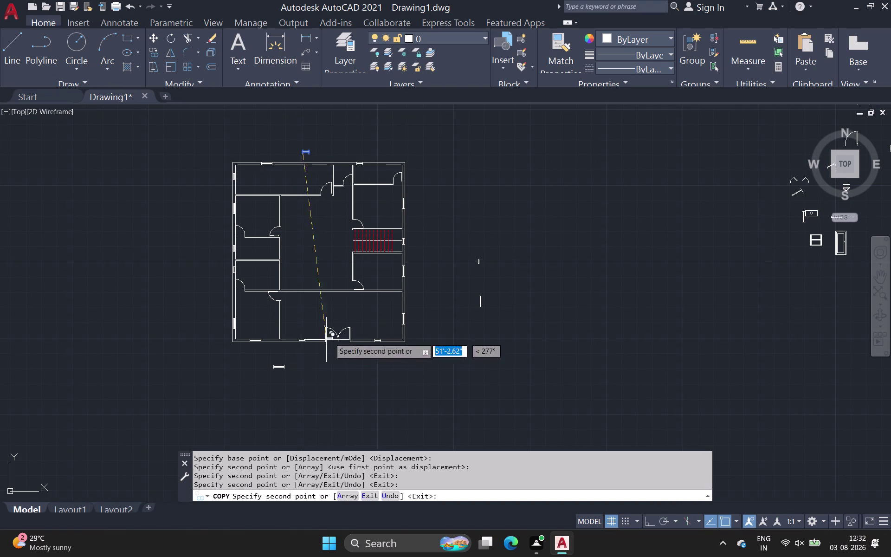
key(Escape)
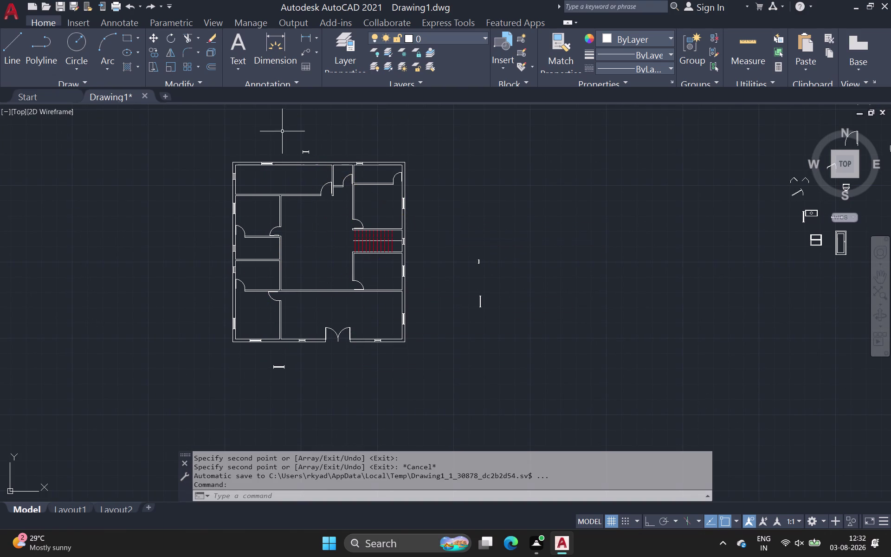
Switch the linetype to dashed ACAD_ISO02W100 and turn on Ortho mode.
click(652, 67)
click(650, 117)
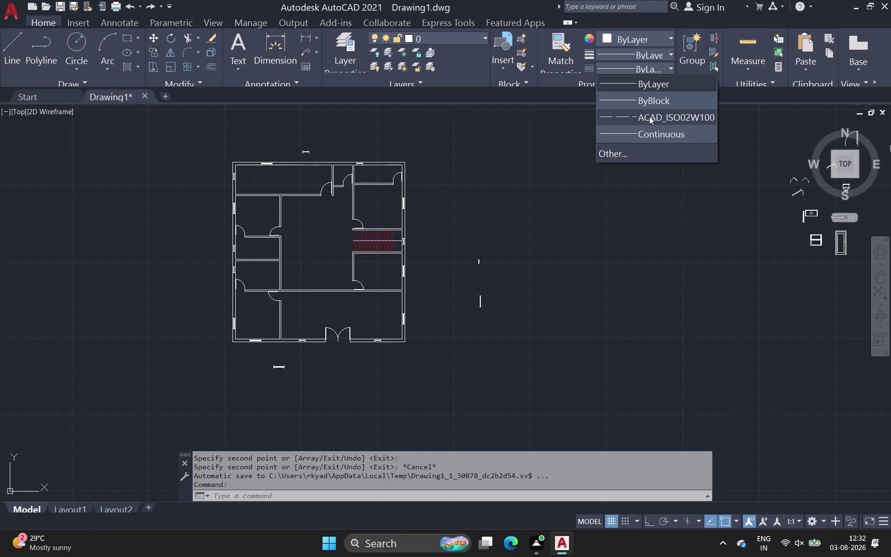
click(8, 57)
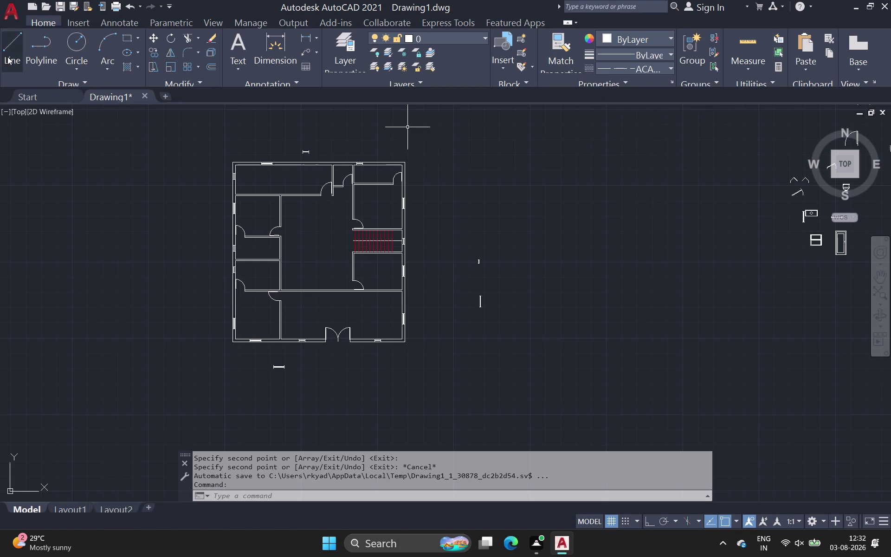
click(473, 210)
click(553, 212)
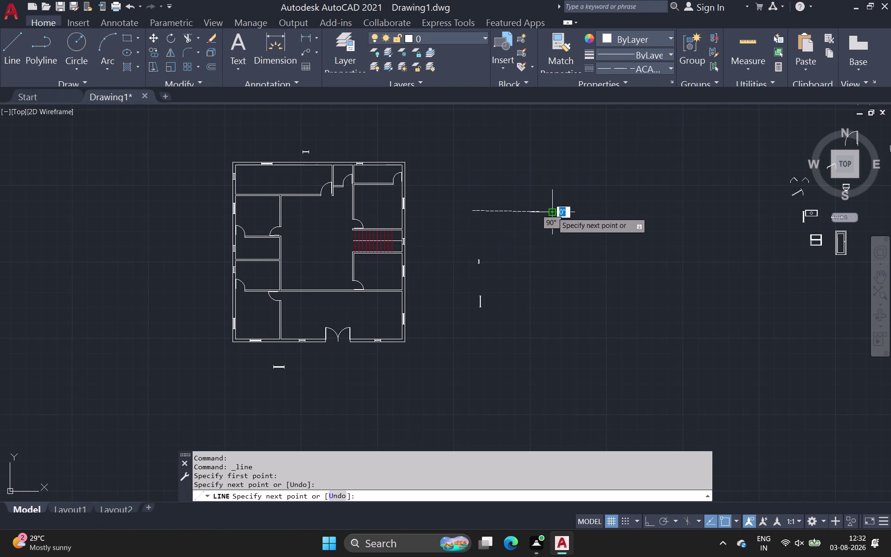
key(Escape)
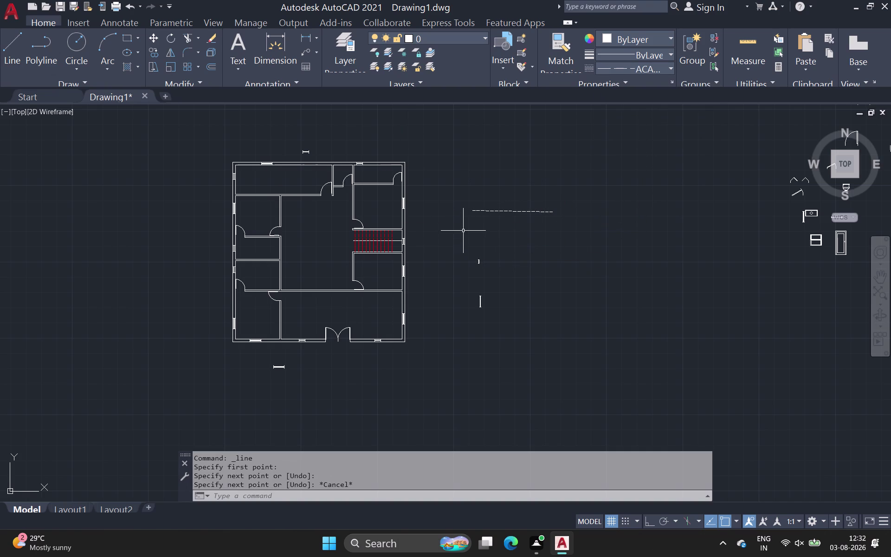
click(653, 520)
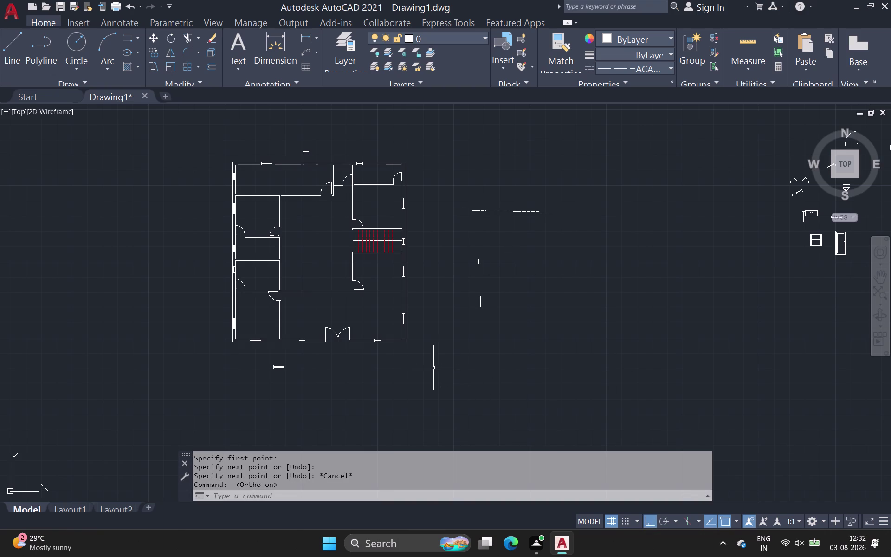
Draw a dashed bracket outline outside the right wall beside the window.
scroll(up, 3)
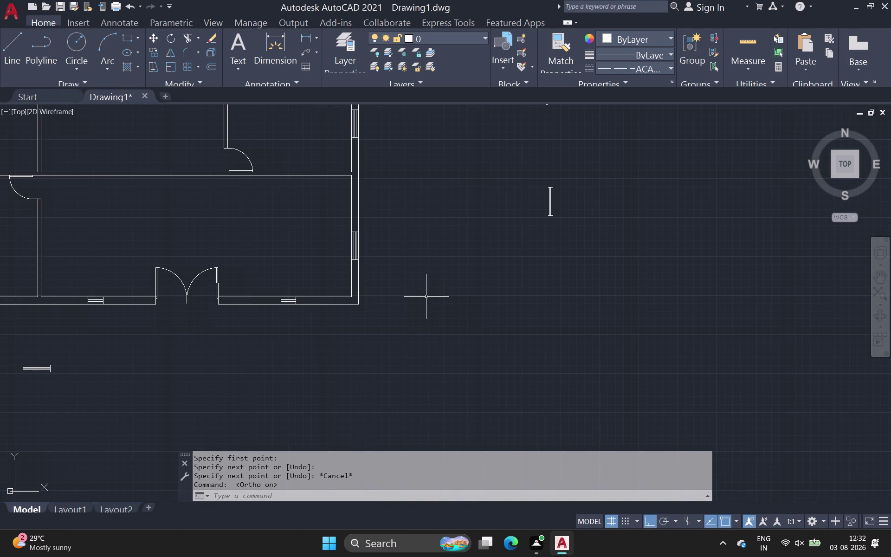
scroll(up, 3)
middle_drag(429, 260, 429, 392)
scroll(down, 3)
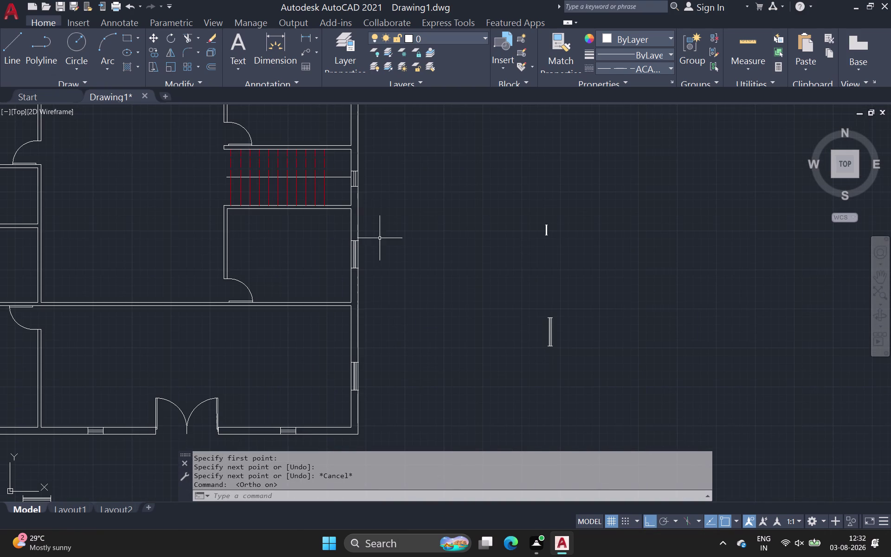
scroll(up, 3)
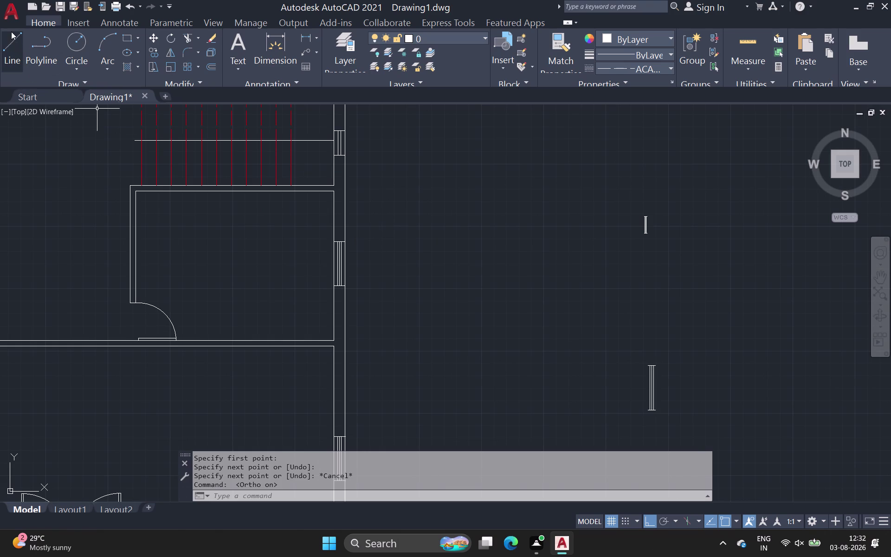
drag(10, 40, 14, 44)
scroll(up, 3)
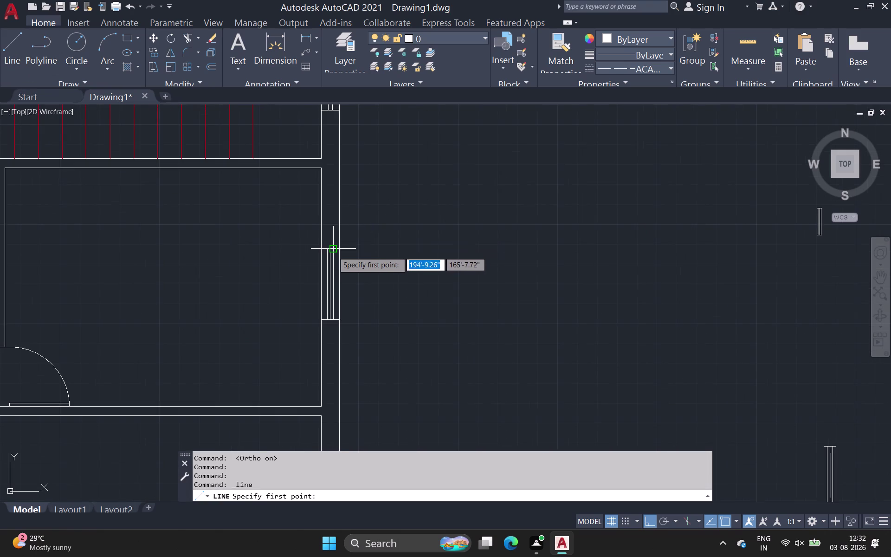
scroll(up, 3)
scroll(up, 3)
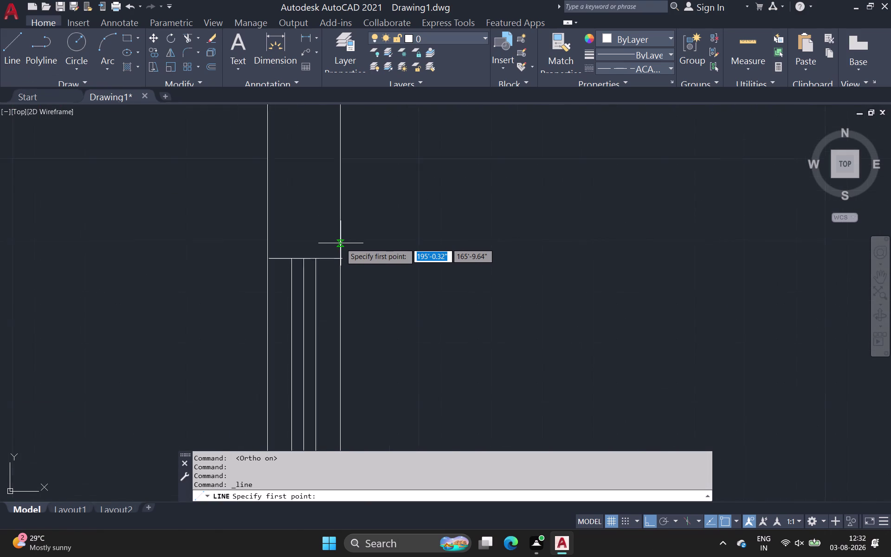
scroll(up, 3)
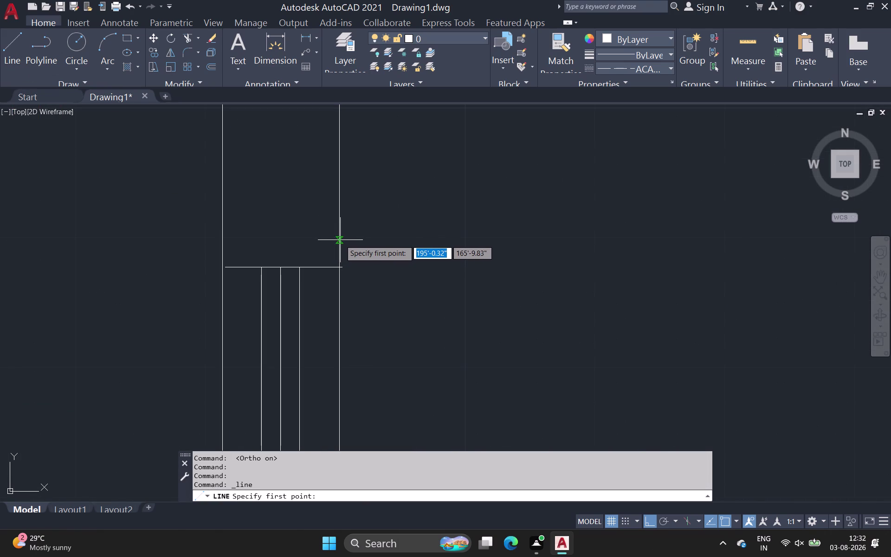
click(340, 241)
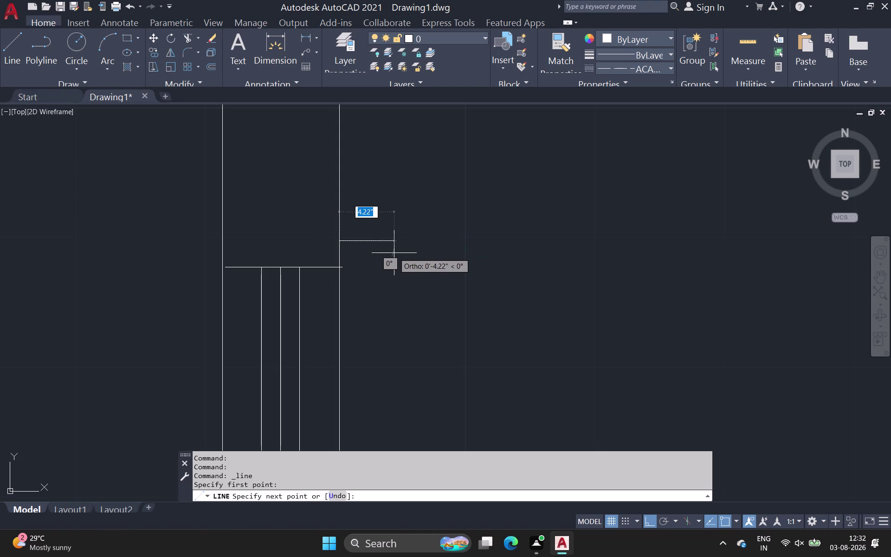
click(386, 253)
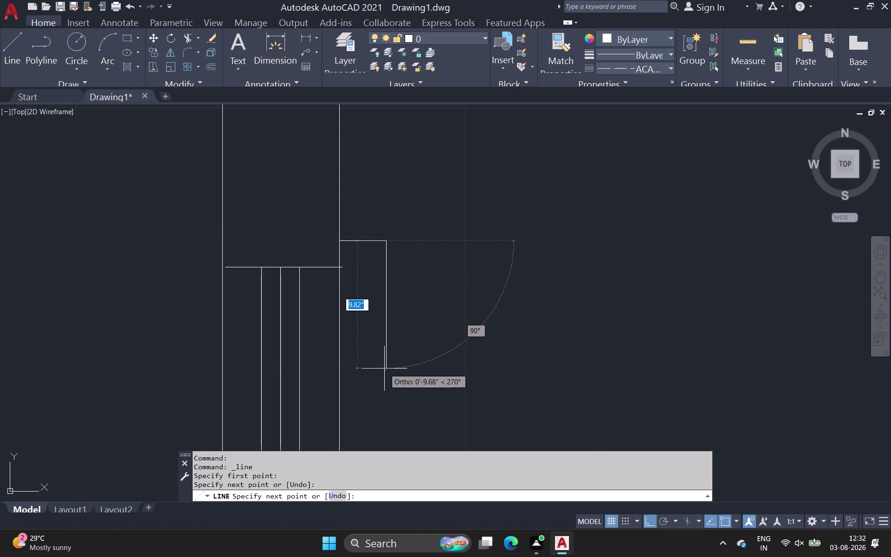
scroll(down, 3)
scroll(down, 3)
middle_drag(397, 318, 390, 328)
middle_drag(388, 363, 409, 181)
scroll(down, 3)
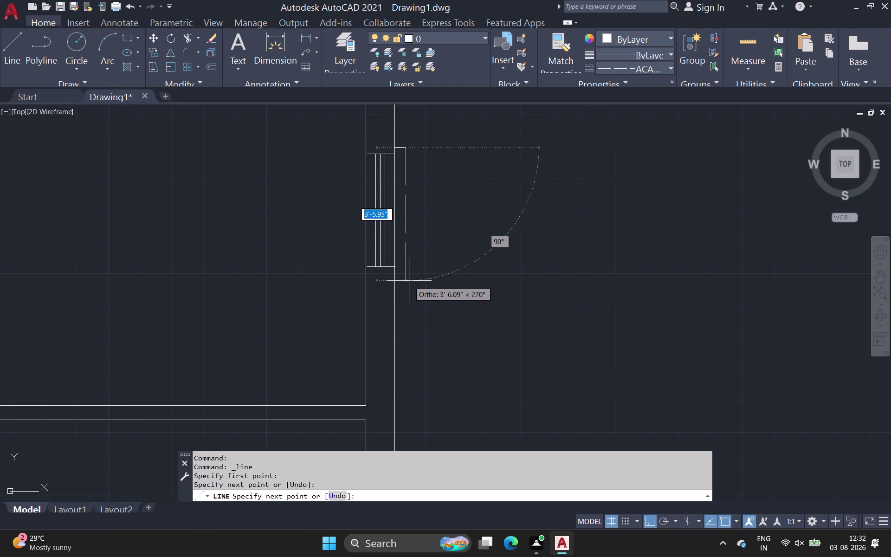
click(410, 280)
click(397, 281)
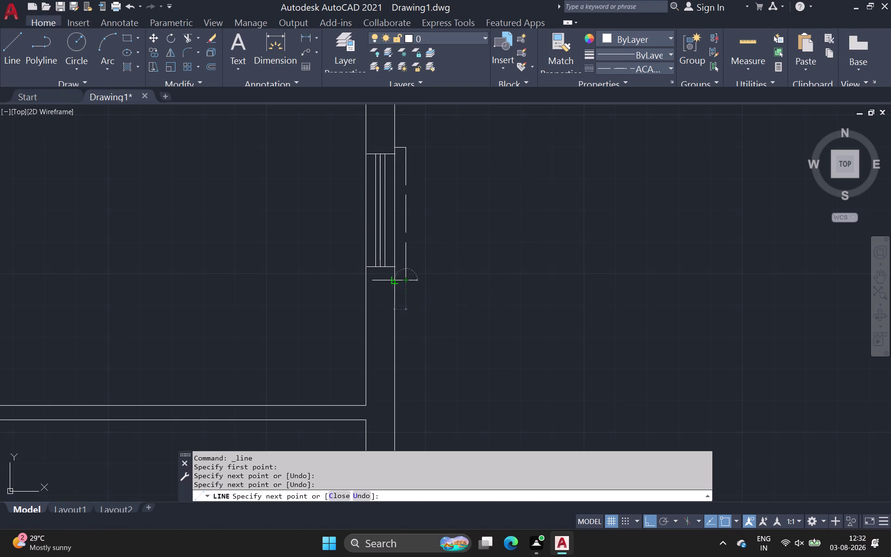
key(Escape)
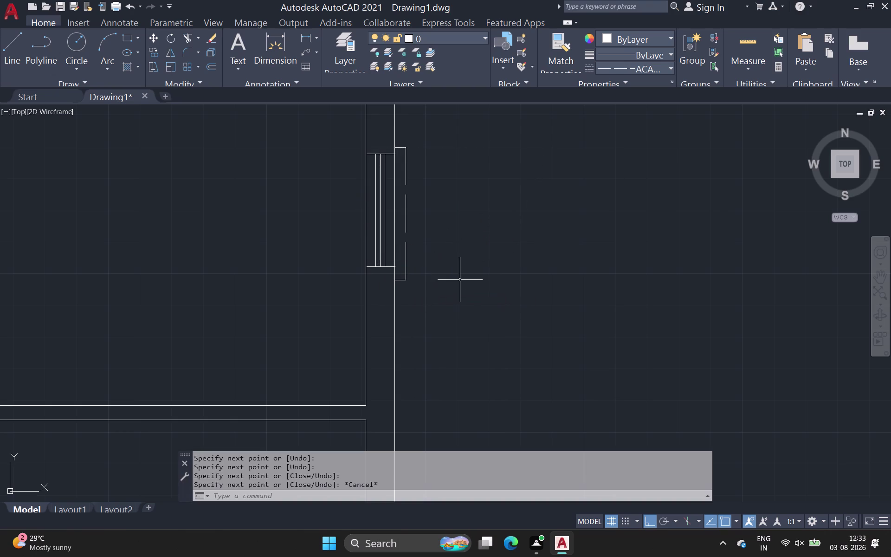
Select the outline's three edges and start a copy, then cancel it.
click(406, 218)
scroll(up, 3)
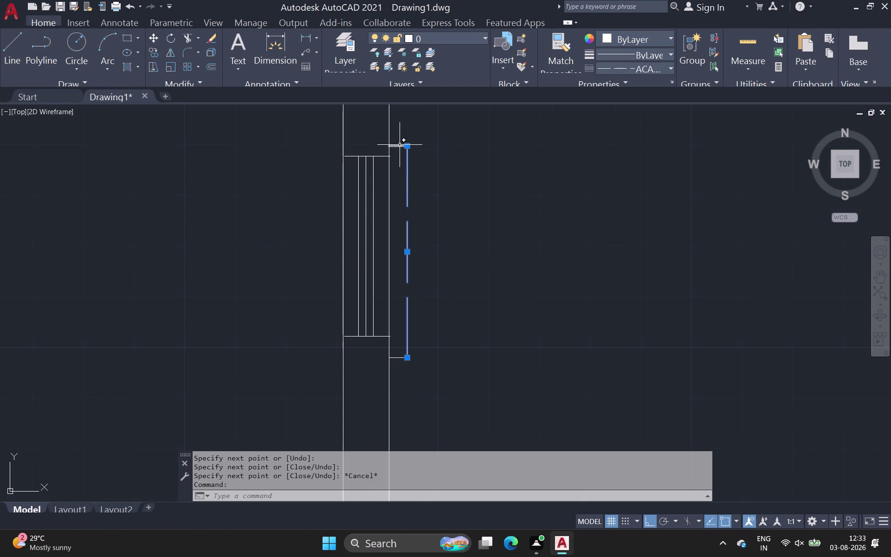
click(400, 146)
scroll(up, 3)
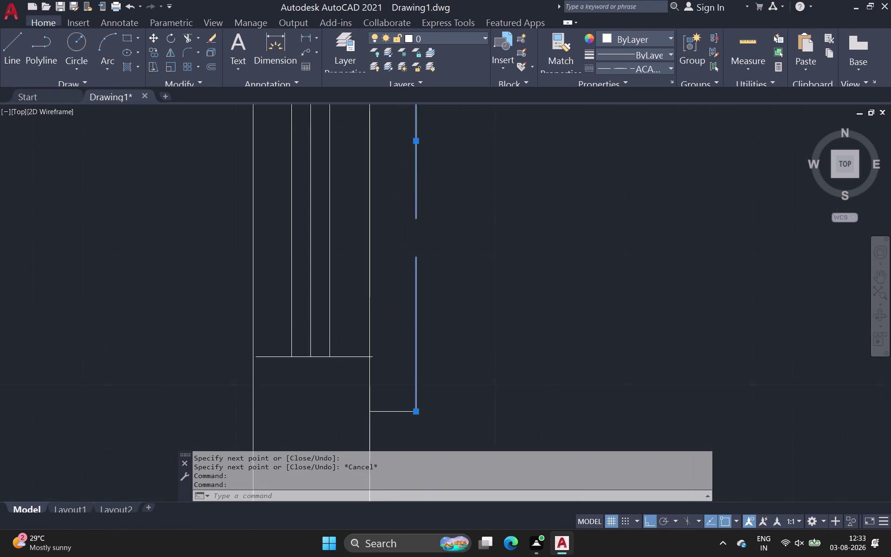
scroll(down, 3)
middle_drag(392, 376, 420, 211)
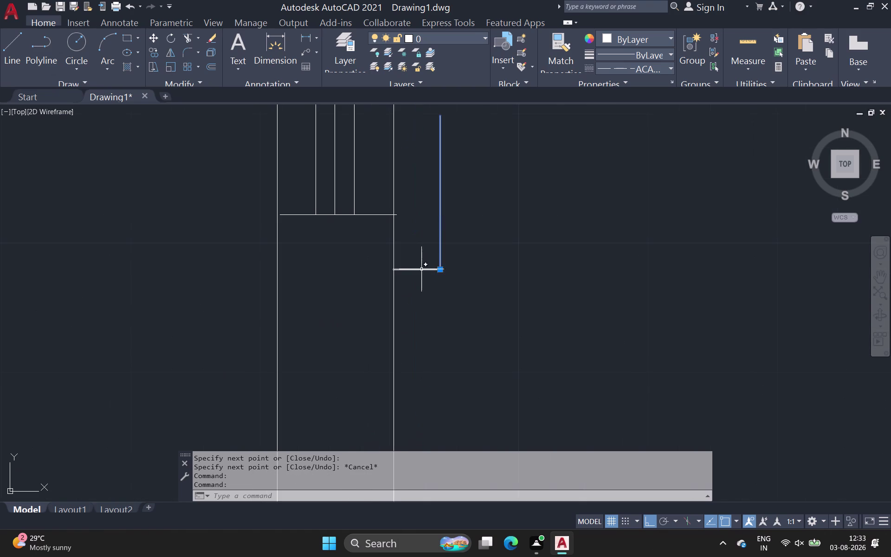
click(421, 269)
key(c)
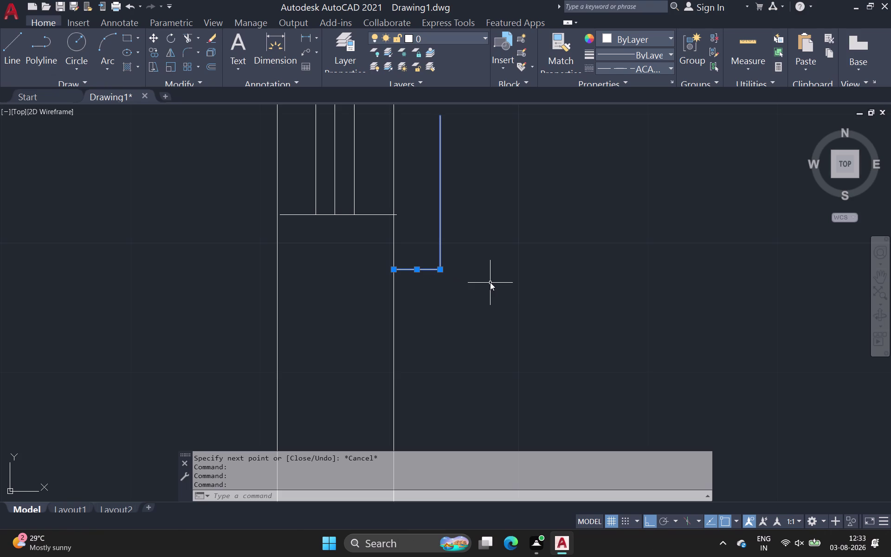
key(o)
key(space)
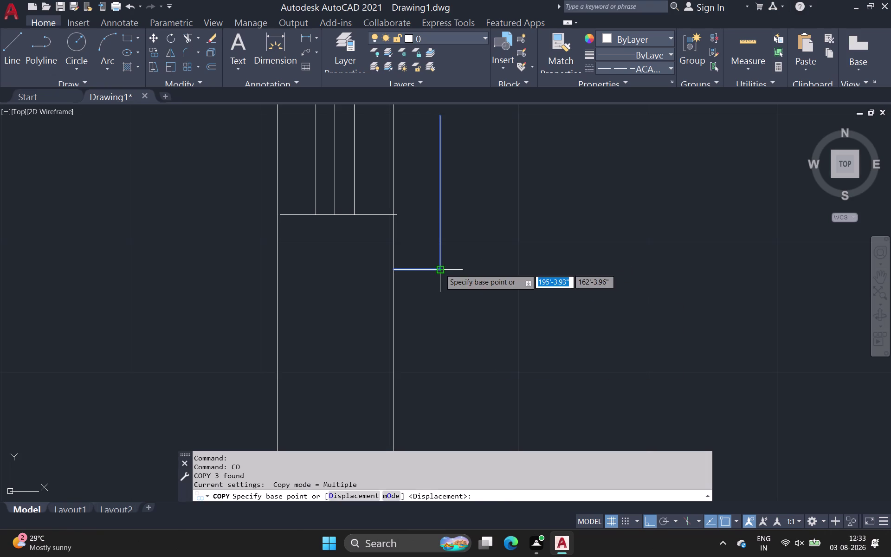
click(440, 268)
key(Escape)
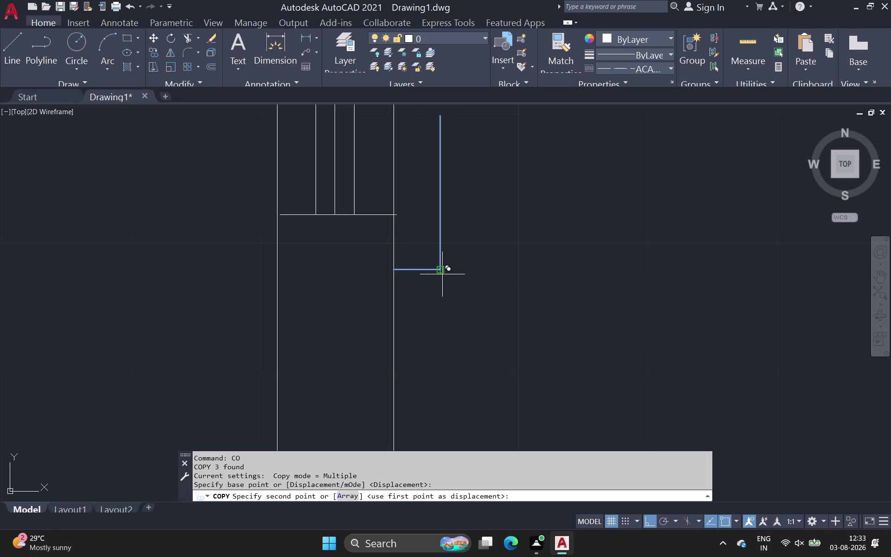
Reselect the outline's top, long and bottom edges.
scroll(down, 3)
middle_drag(455, 240, 463, 326)
scroll(down, 3)
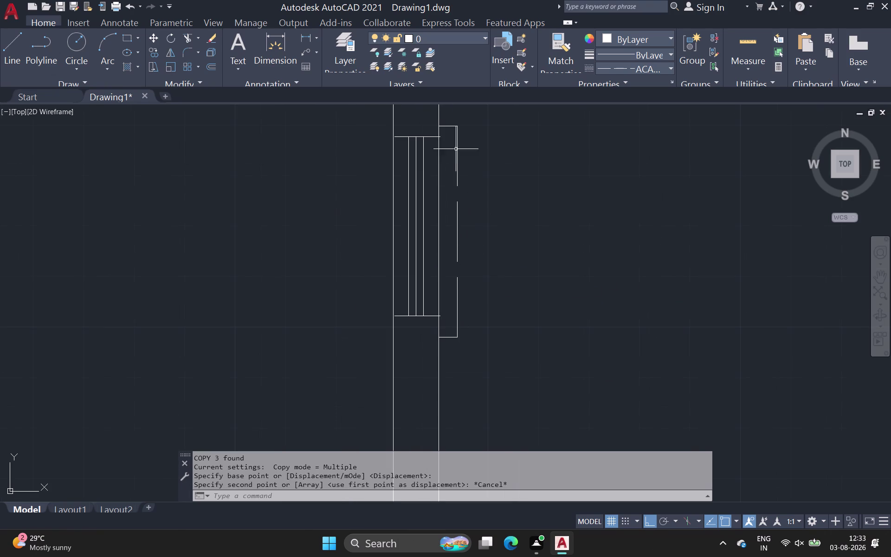
click(452, 127)
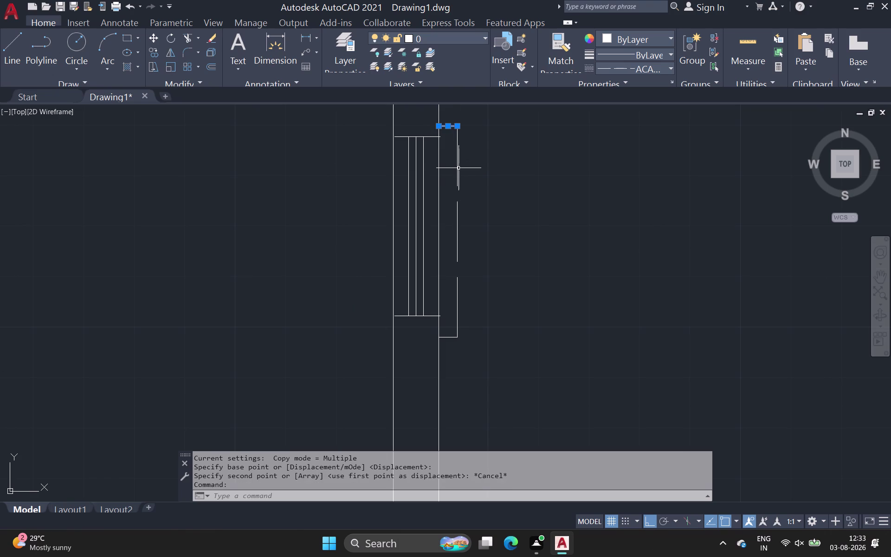
click(458, 168)
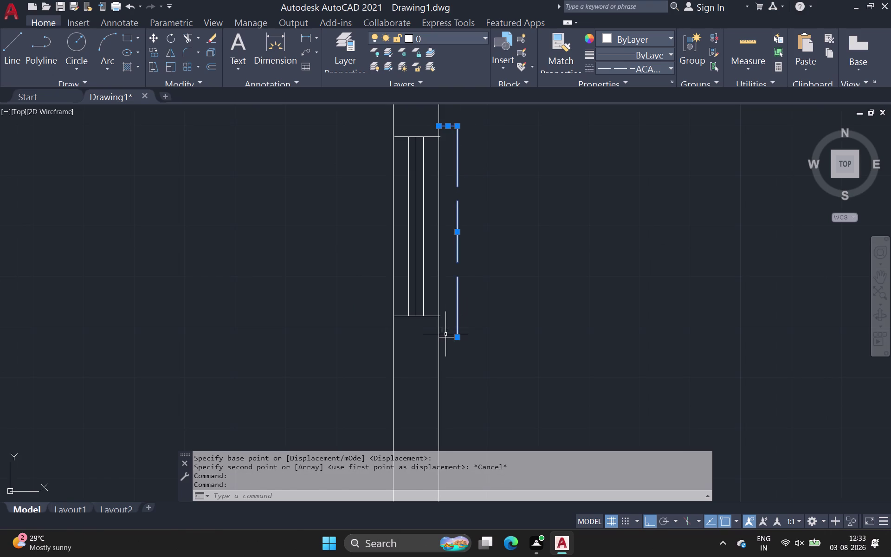
click(446, 339)
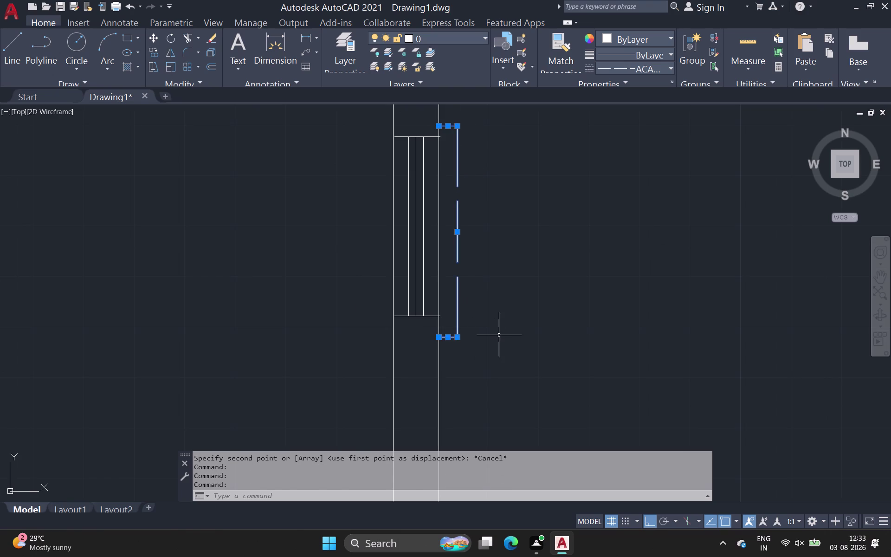
Copy the dashed bracket outline to the right of the wall.
key(c)
key(o)
key(space)
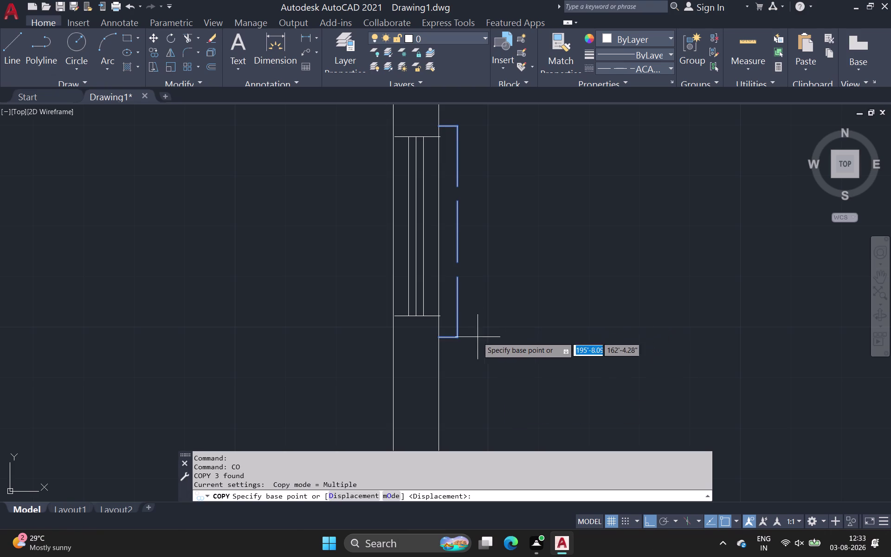
click(456, 339)
click(599, 329)
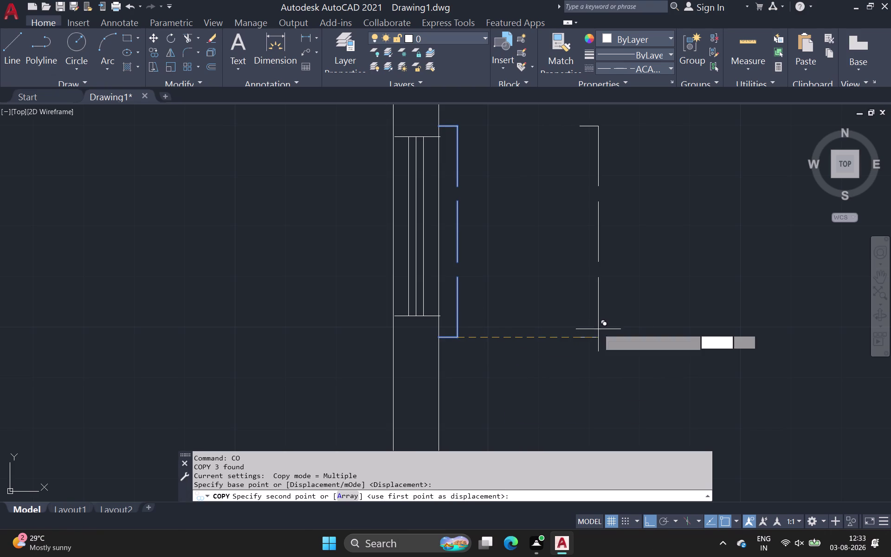
key(Escape)
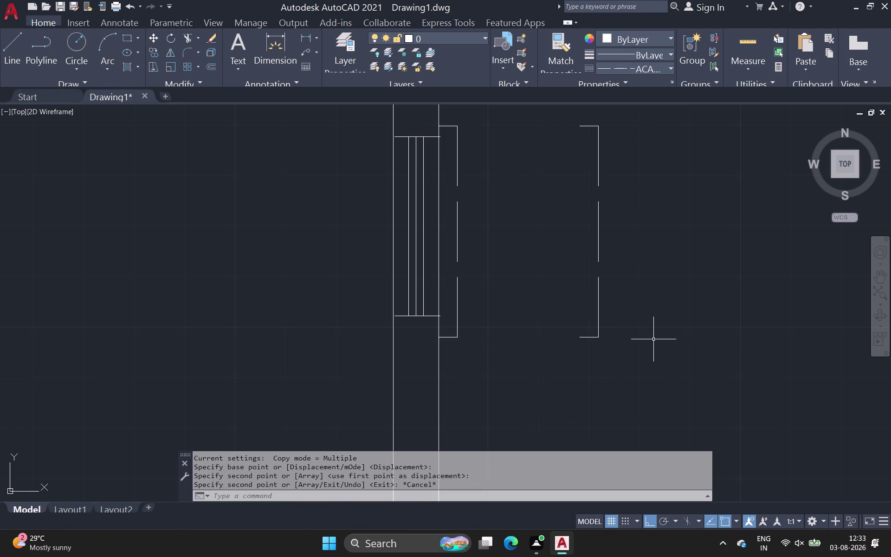
Join the copied outline's three lines into a single polyline.
drag(568, 113, 576, 119)
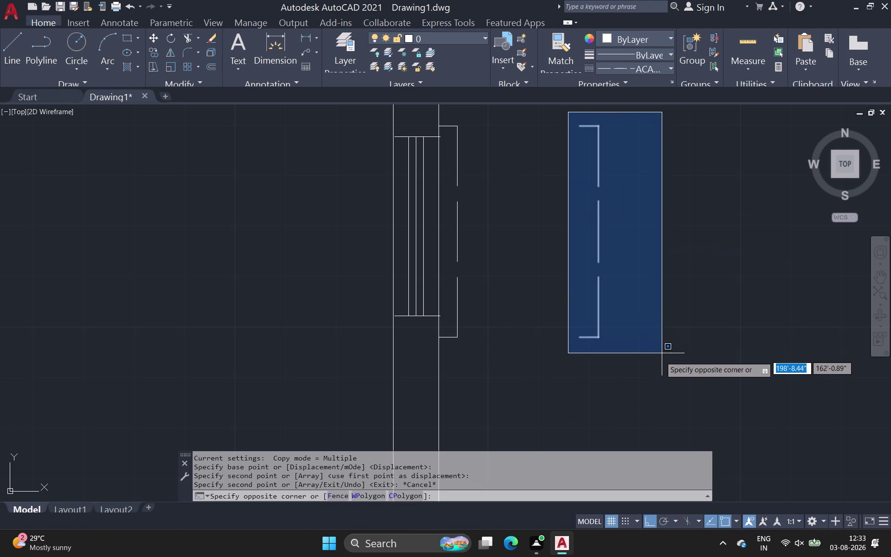
click(659, 358)
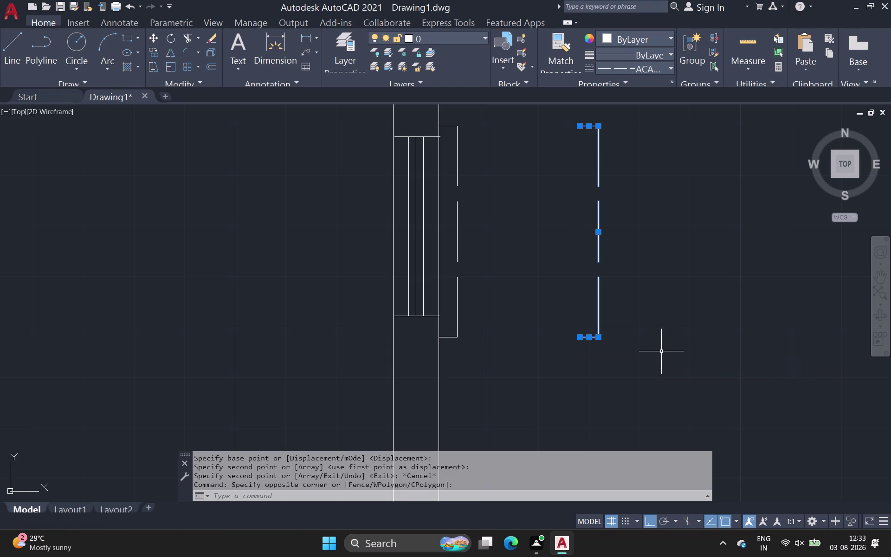
text(j)
text(oin)
key(space)
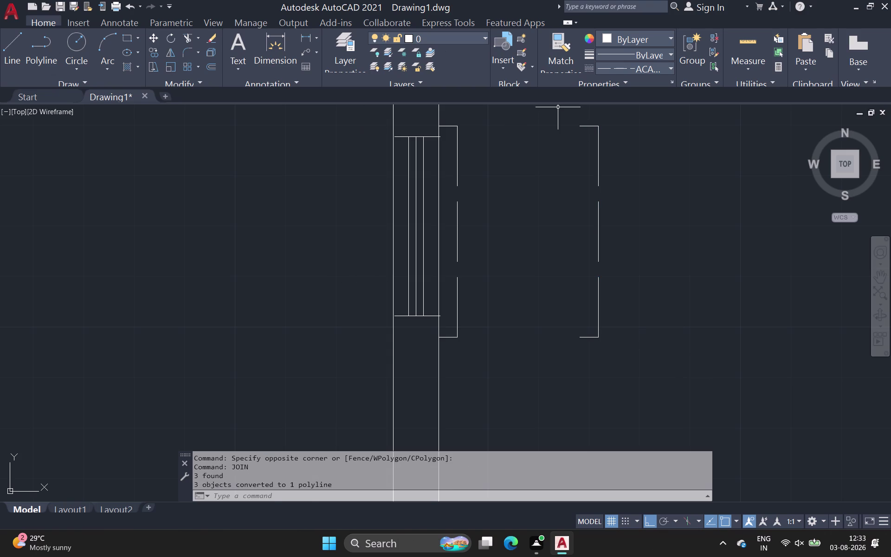
drag(558, 108, 565, 123)
click(651, 374)
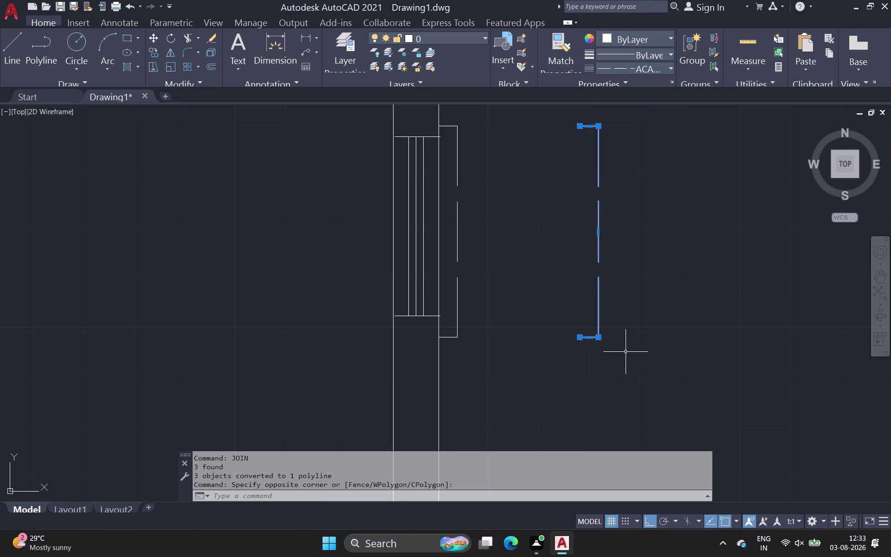
Mirror the window frame piece with MI, keeping the original.
key(m)
key(i)
key(Return)
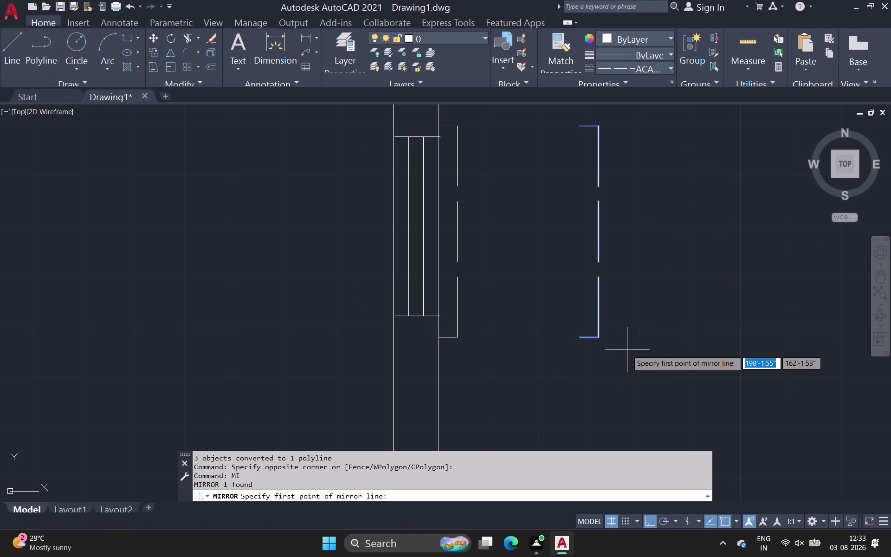
click(599, 339)
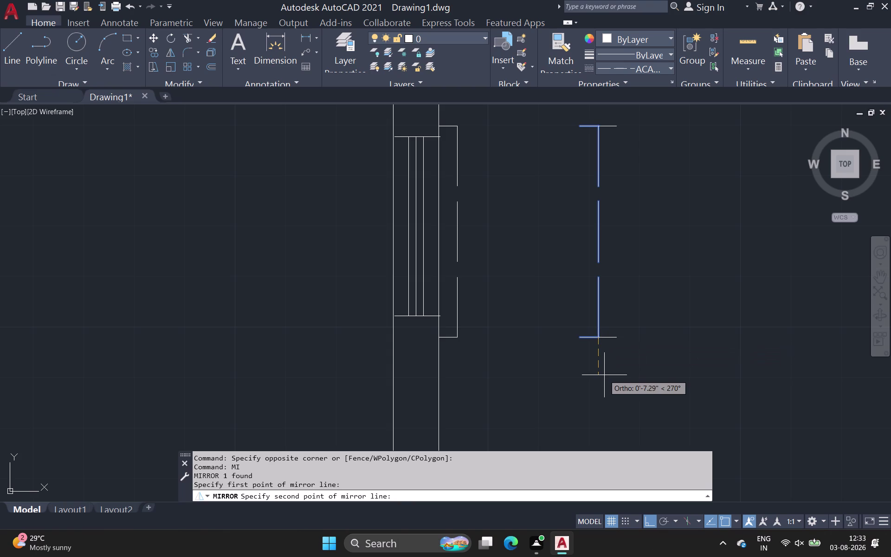
click(605, 377)
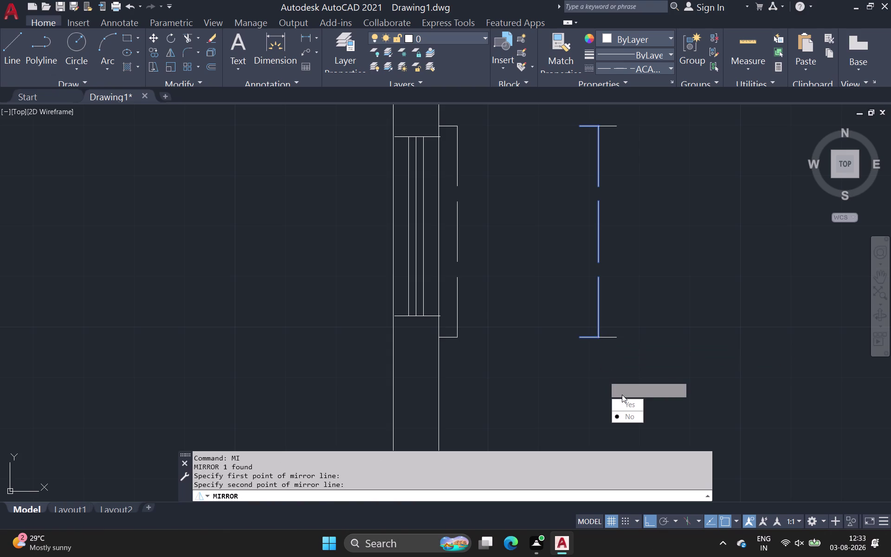
drag(630, 416, 605, 376)
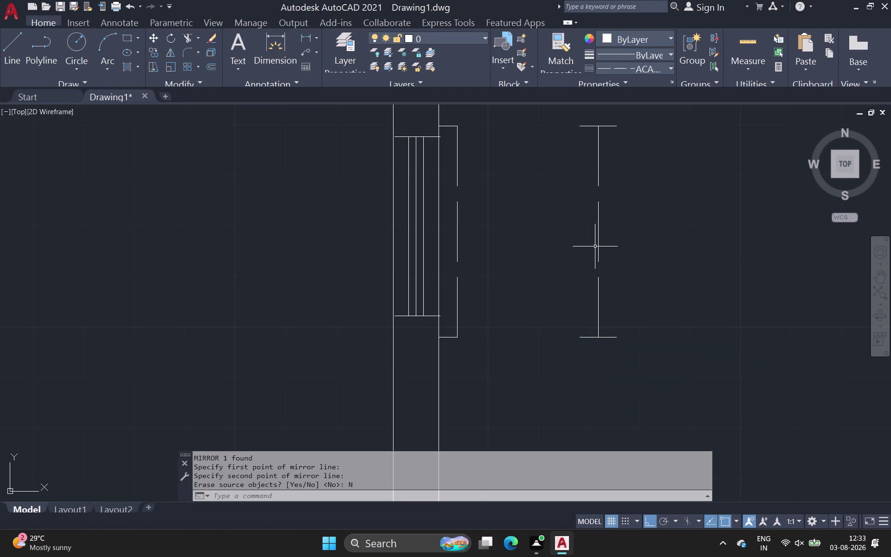
Move the mirrored frame piece to the right of the original.
click(598, 245)
key(m)
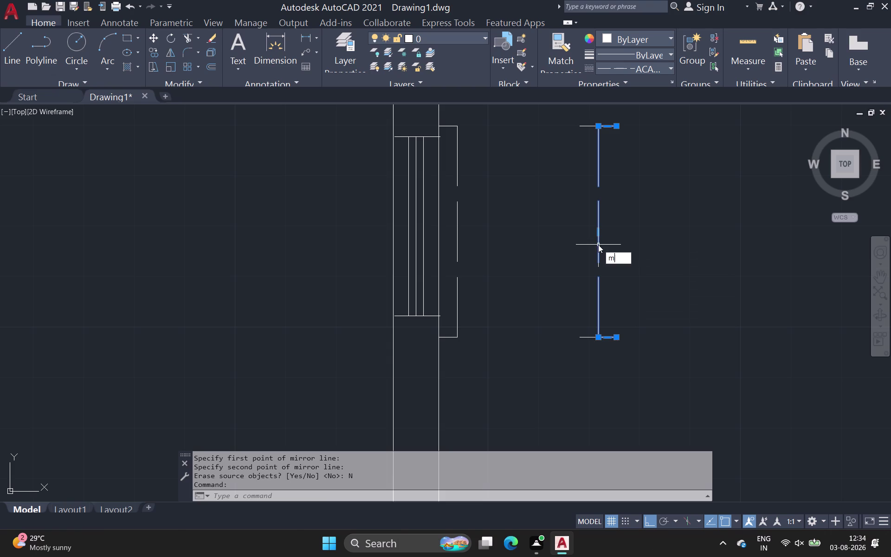
key(space)
drag(601, 244, 617, 241)
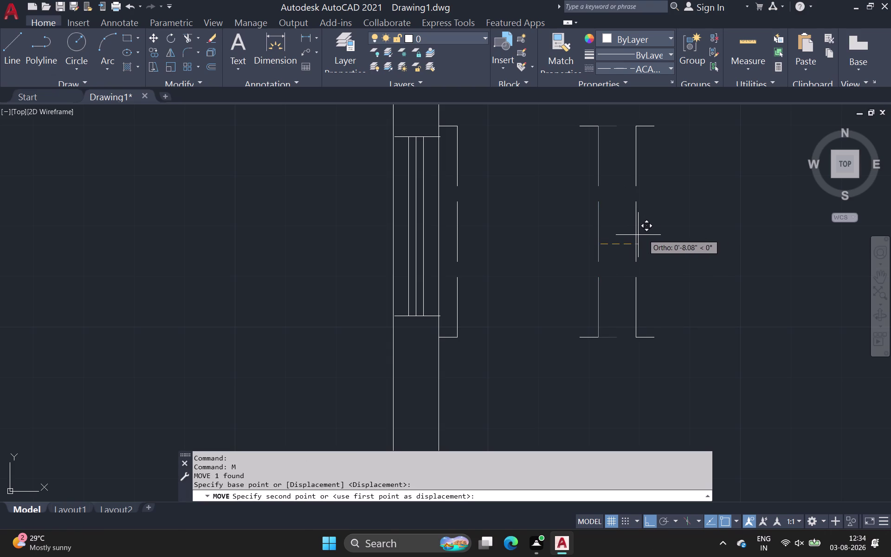
click(655, 232)
key(space)
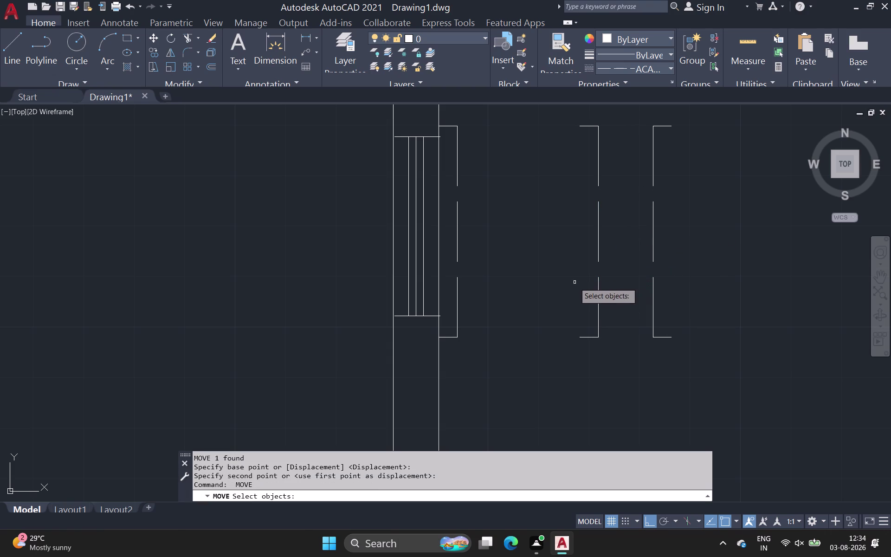
key(Escape)
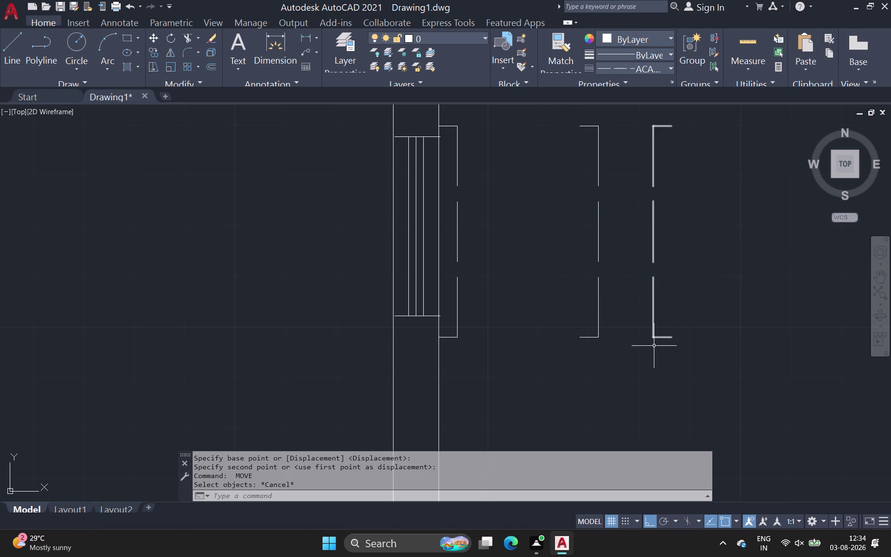
Shift the mirrored piece further right again.
middle_drag(650, 351, 568, 239)
scroll(down, 3)
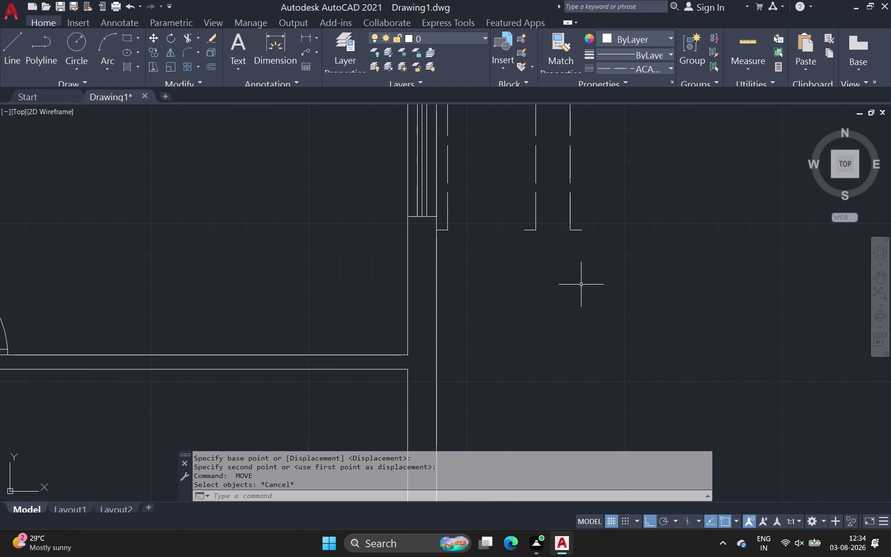
middle_drag(581, 285, 578, 314)
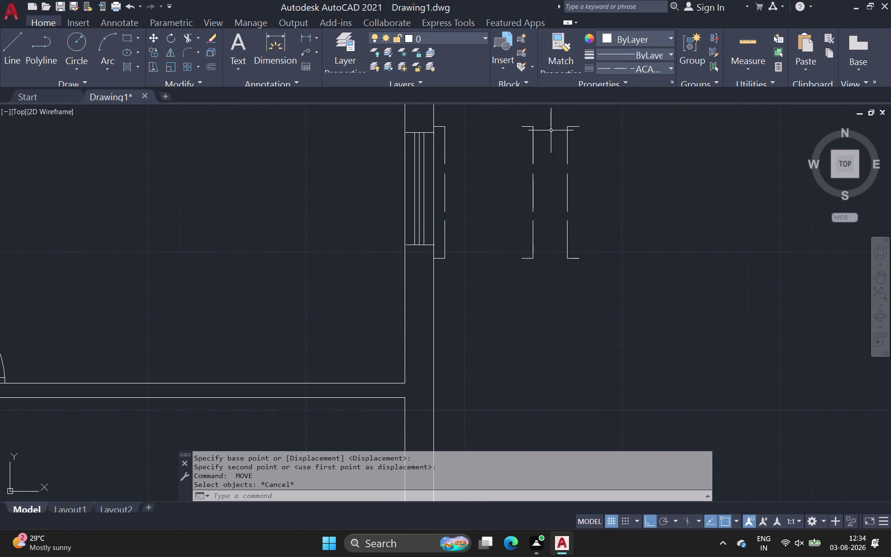
click(567, 195)
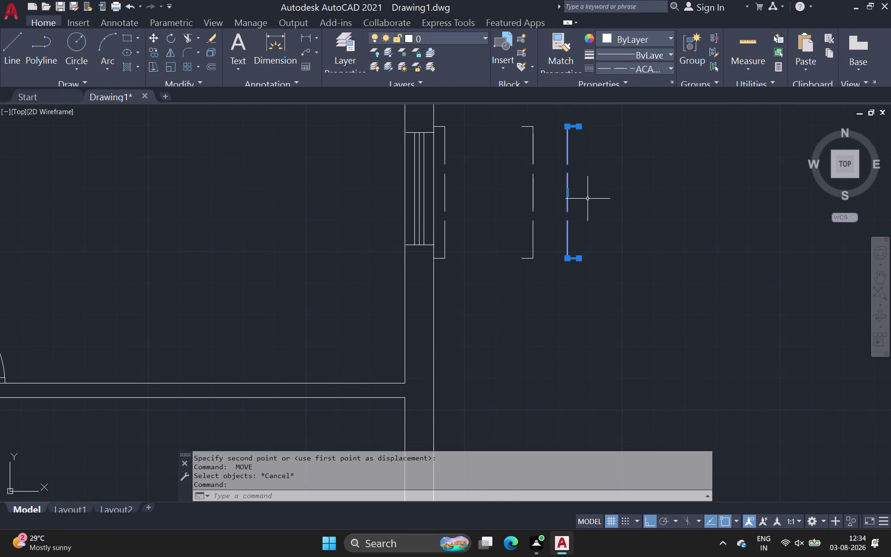
key(space)
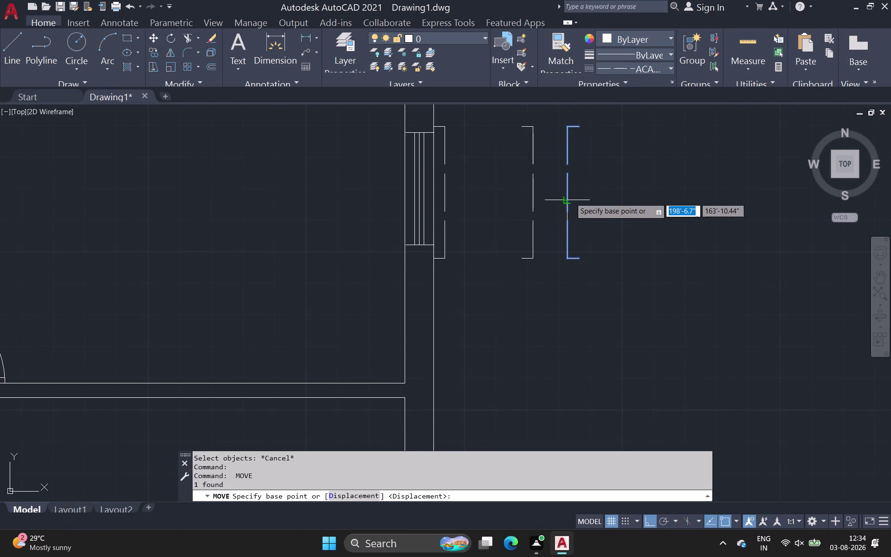
drag(571, 197, 586, 198)
click(686, 189)
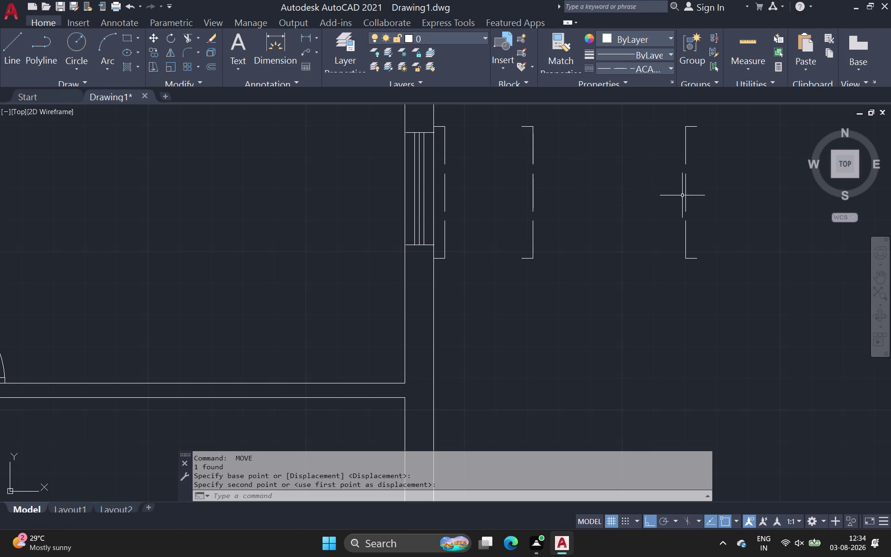
Copy the rightmost frame piece to two positions further right.
text(c)
text(o)
key(space)
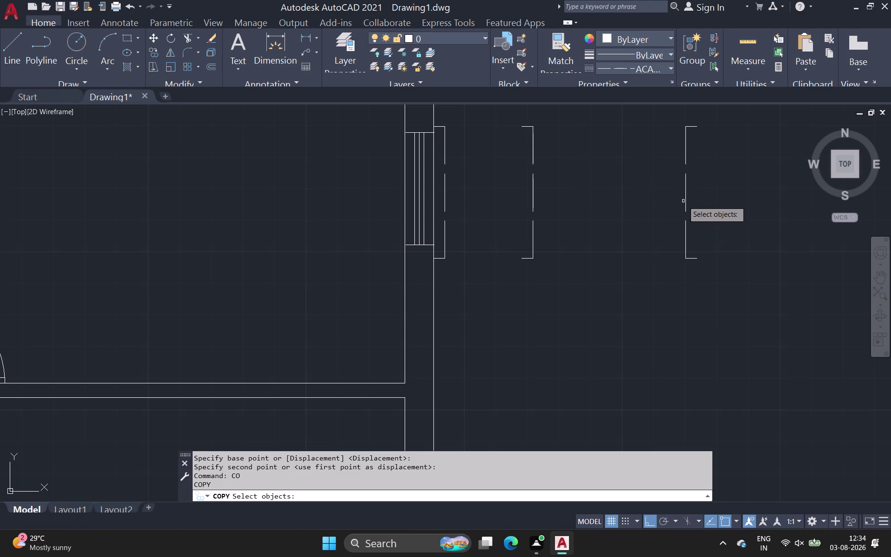
click(685, 199)
key(space)
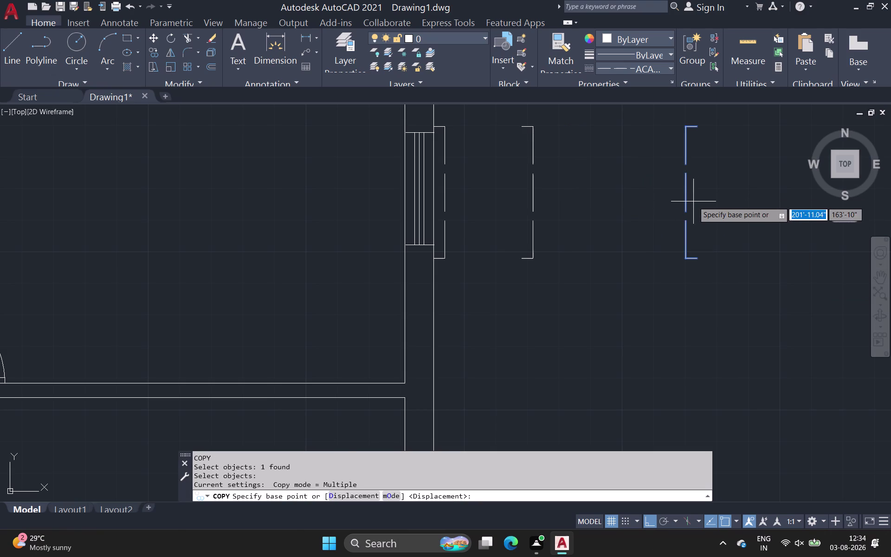
click(686, 203)
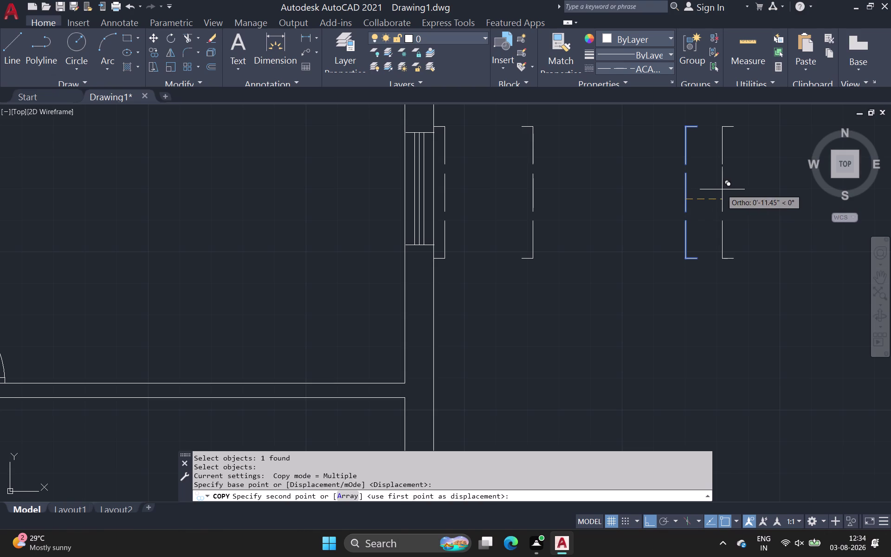
click(791, 189)
scroll(down, 3)
middle_drag(775, 213, 620, 232)
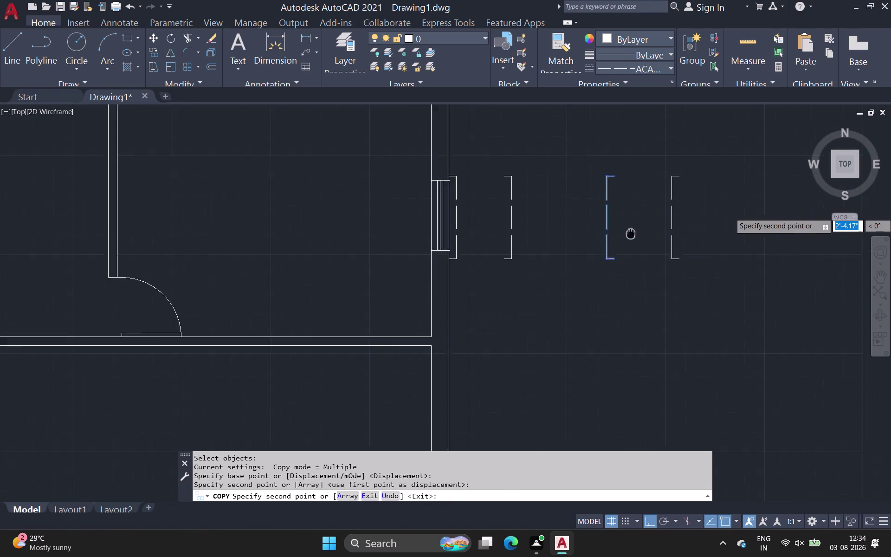
middle_drag(620, 233, 422, 224)
click(487, 206)
key(Escape)
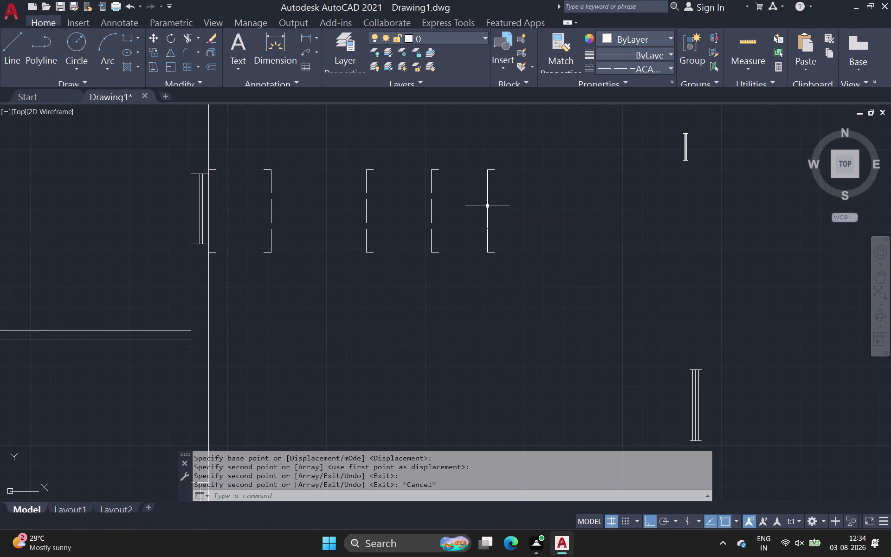
Select the rightmost frame piece and begin rotating it with RO.
click(480, 158)
click(529, 266)
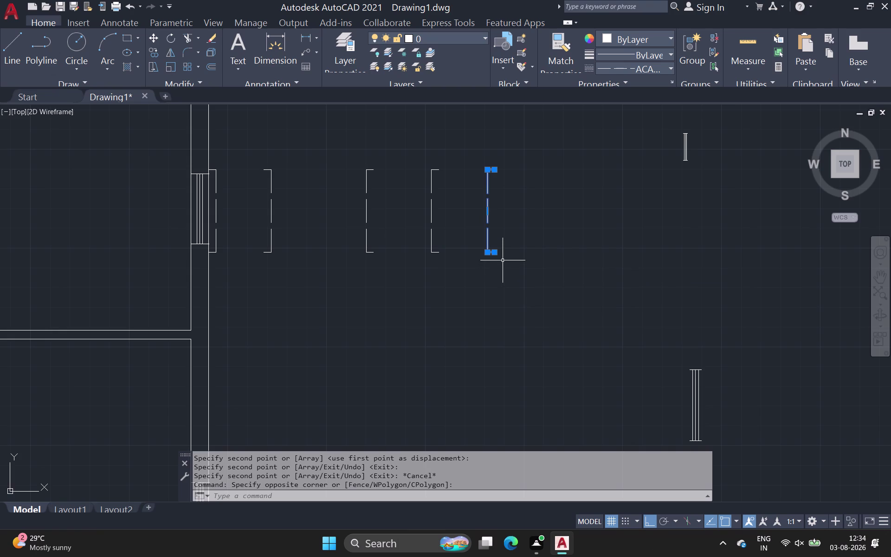
key(e)
key(BackSpace)
key(r)
key(o)
key(space)
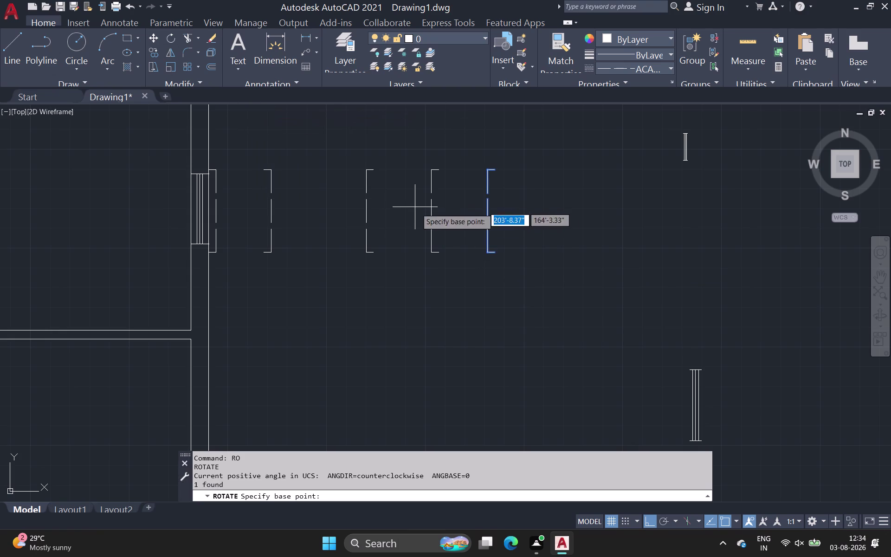
Rotate the rightmost frame piece 270 degrees about its bottom corner so it lies horizontally.
drag(488, 254, 488, 255)
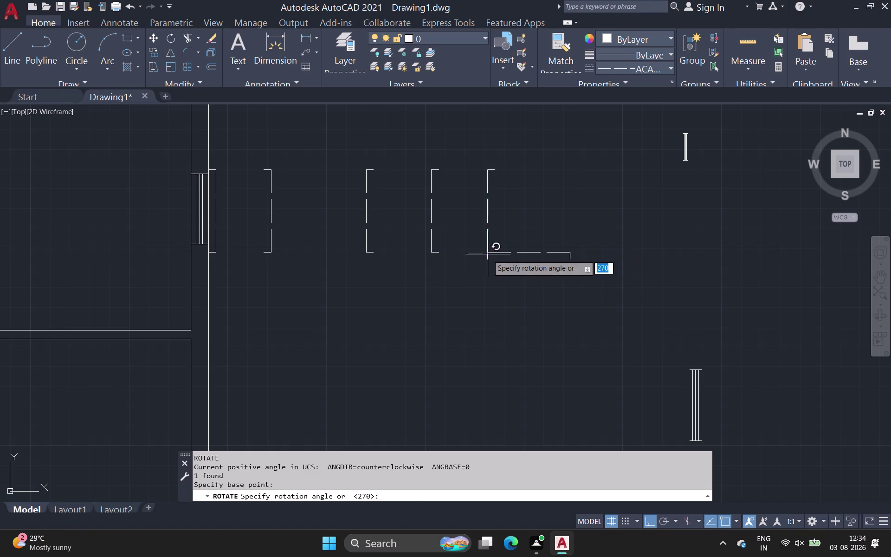
drag(488, 255, 465, 240)
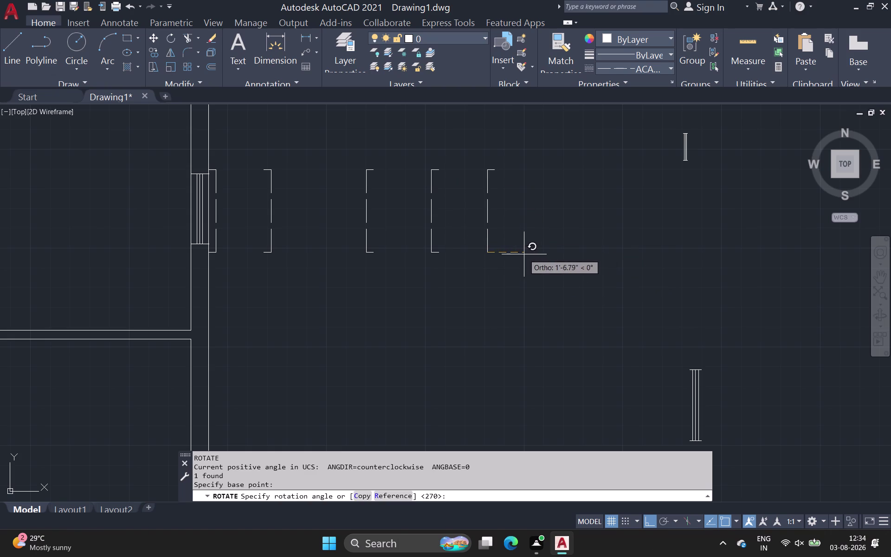
click(484, 286)
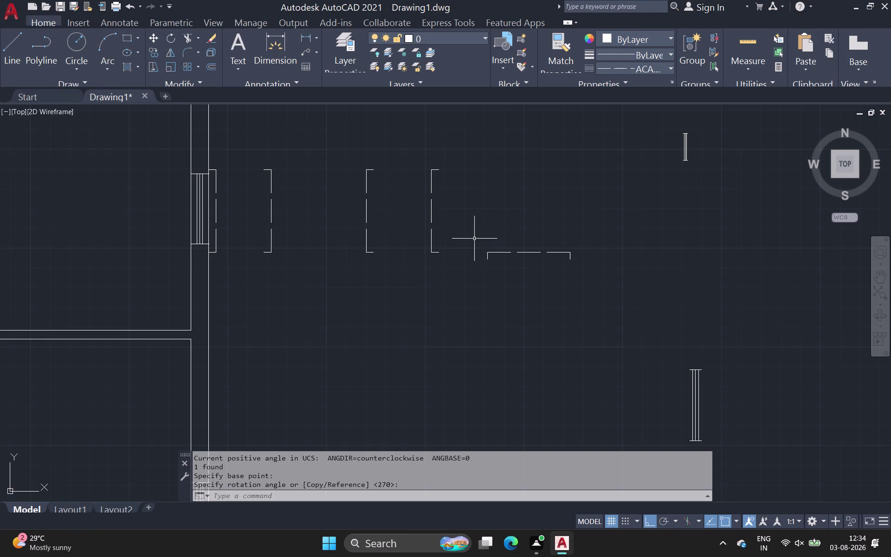
Mirror the rotated piece across a horizontal line, keeping the original.
drag(473, 240, 507, 258)
click(636, 284)
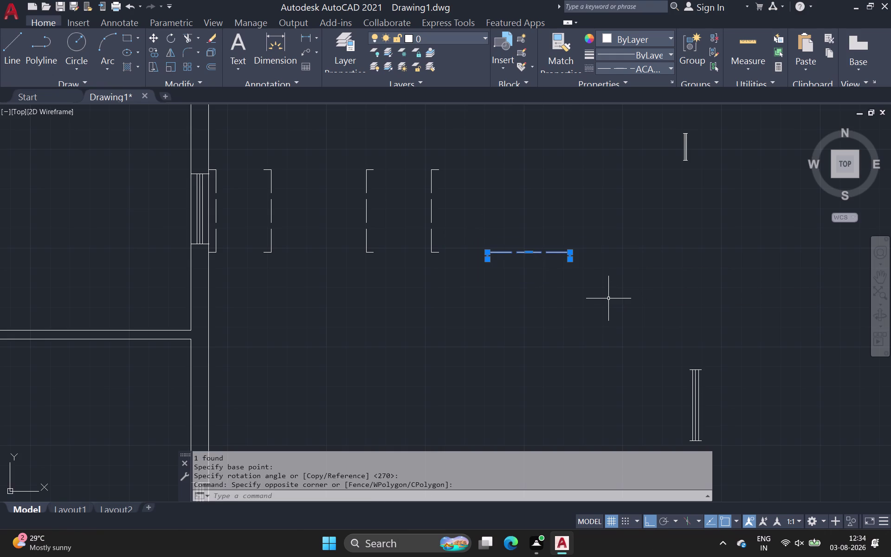
key(m)
key(i)
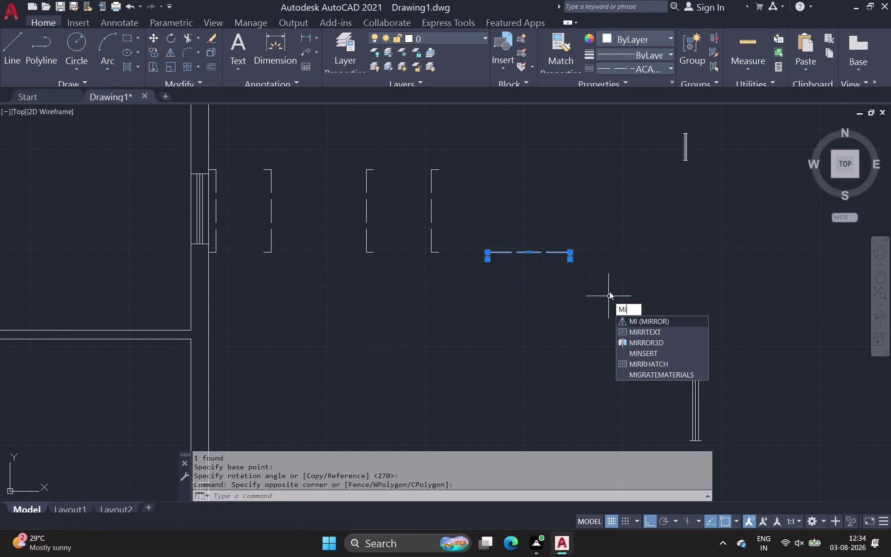
key(Return)
click(571, 254)
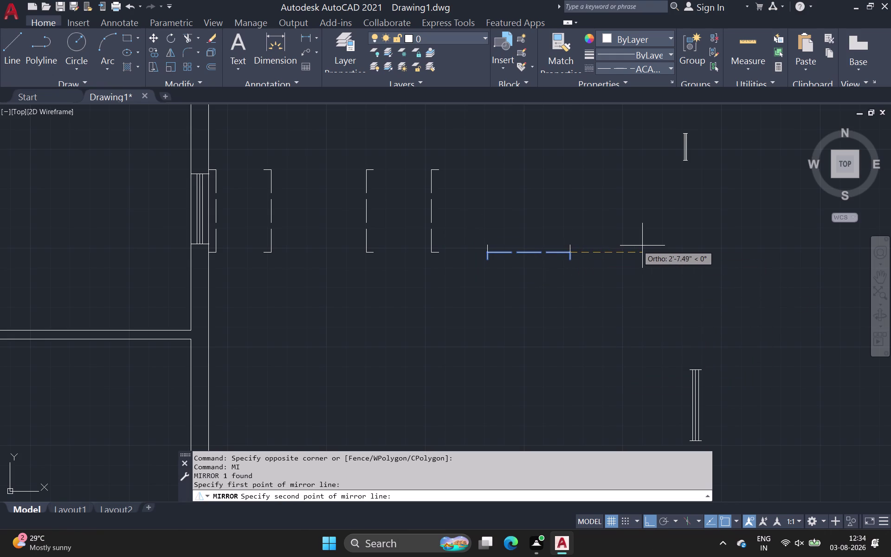
click(669, 247)
drag(700, 288, 669, 247)
scroll(up, 3)
click(558, 250)
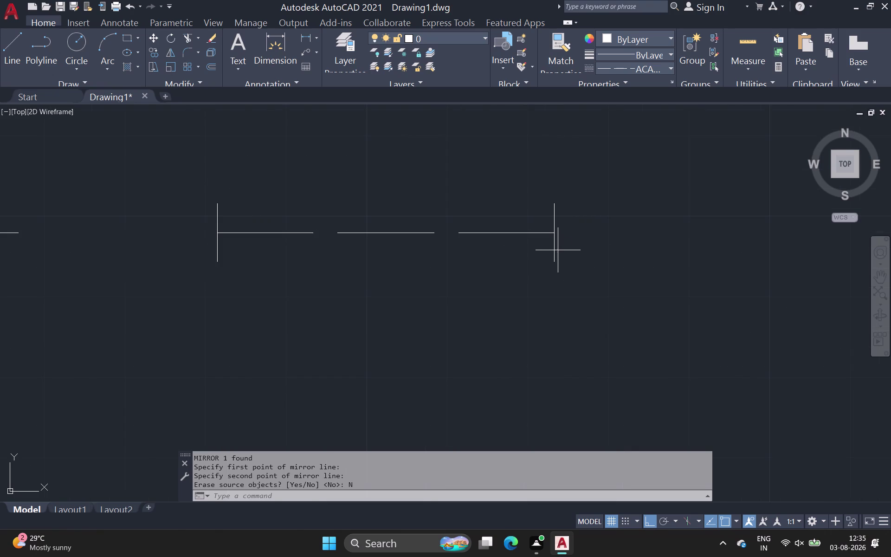
Move the upper mirrored outline straight down below its other half.
click(553, 249)
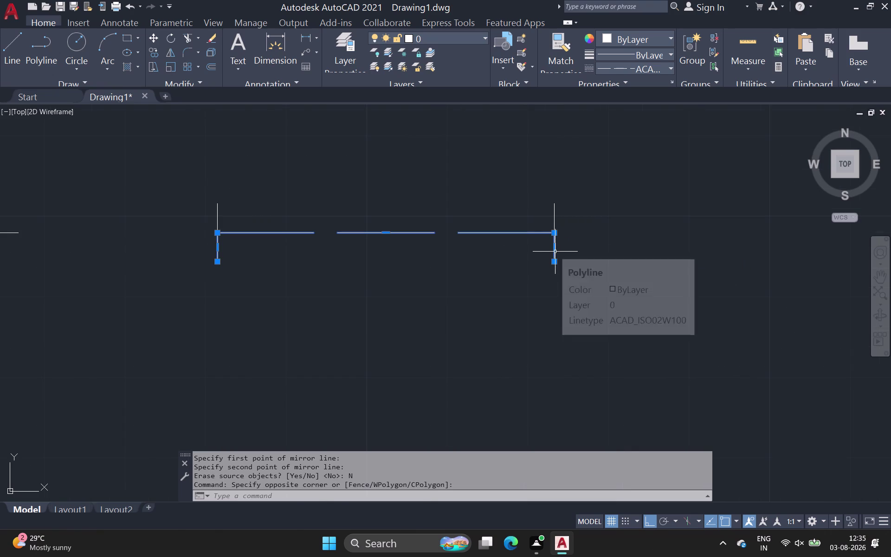
key(m)
key(space)
drag(557, 249, 558, 270)
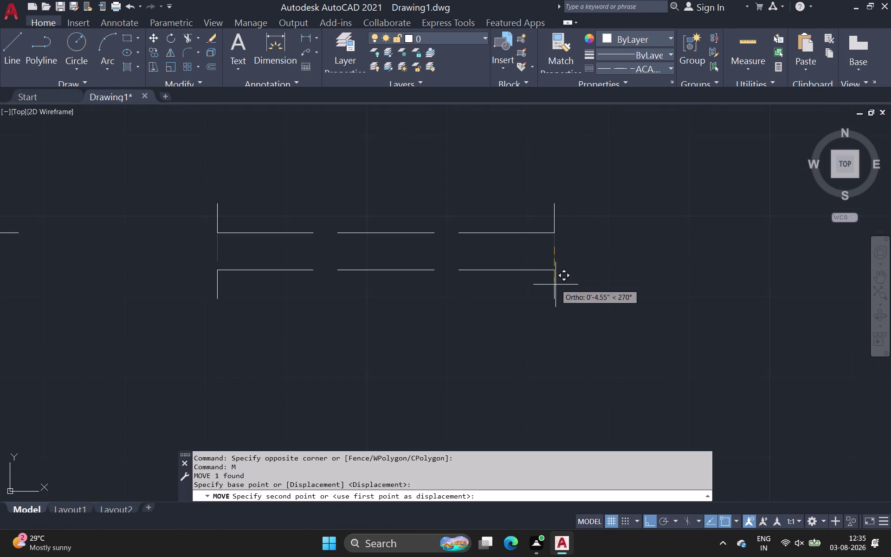
click(556, 285)
Pan along the plan's right wall and back to the window pieces.
scroll(down, 3)
middle_drag(485, 302, 557, 235)
middle_drag(351, 328, 436, 326)
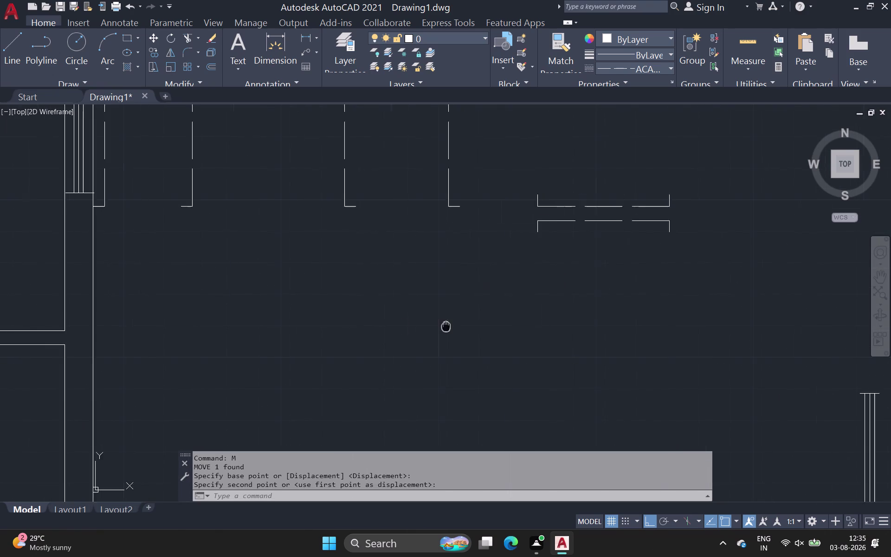
middle_drag(436, 326, 491, 342)
scroll(down, 3)
middle_drag(353, 316, 398, 387)
scroll(up, 3)
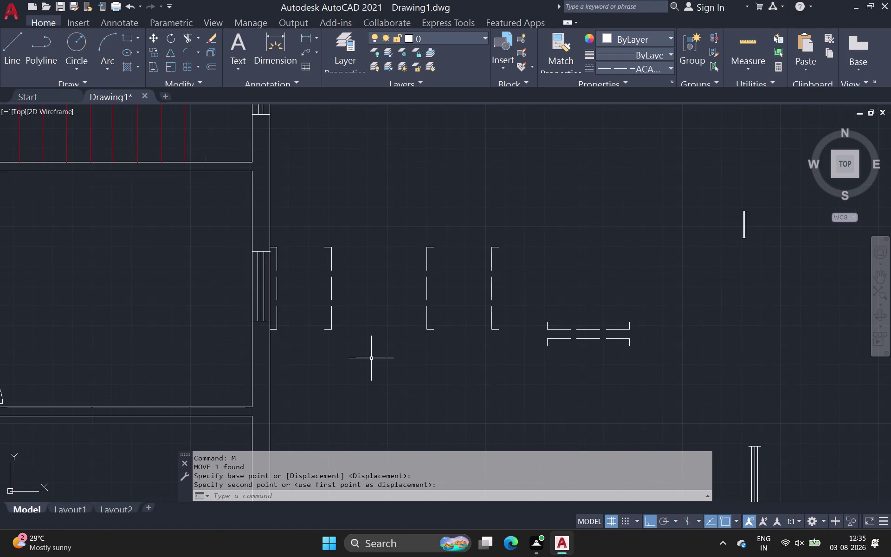
scroll(down, 3)
middle_drag(356, 387, 342, 439)
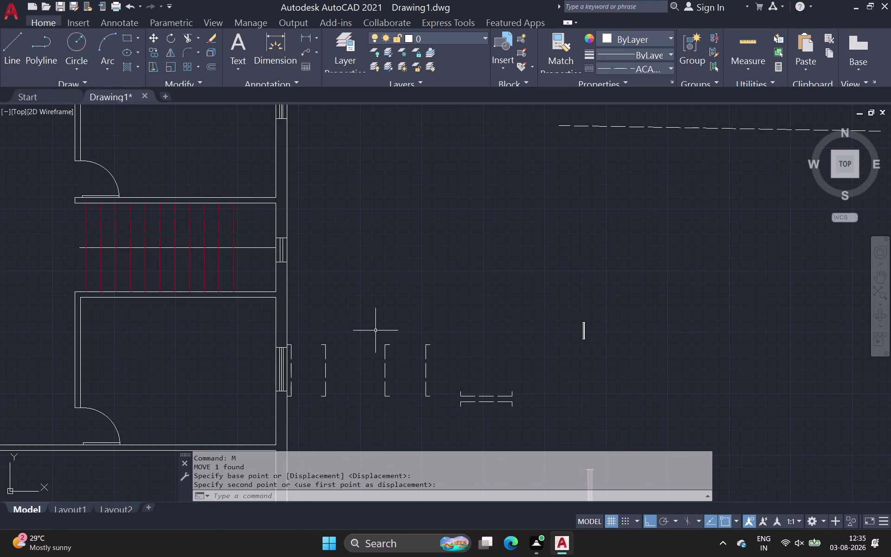
scroll(down, 3)
middle_drag(407, 336, 396, 302)
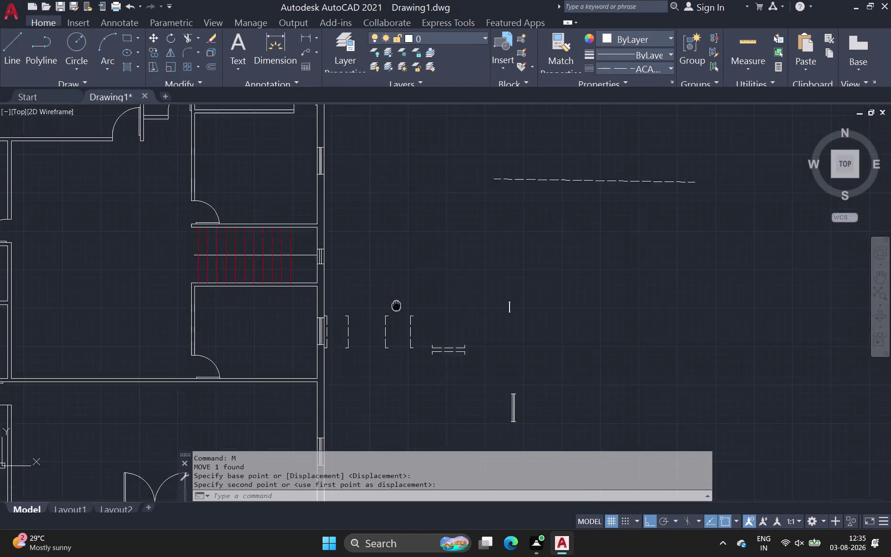
middle_drag(397, 302, 366, 196)
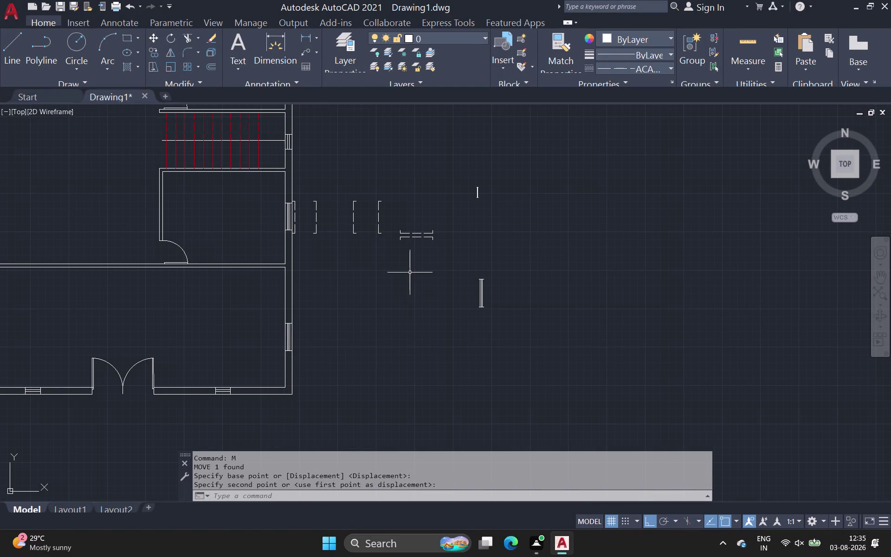
scroll(up, 3)
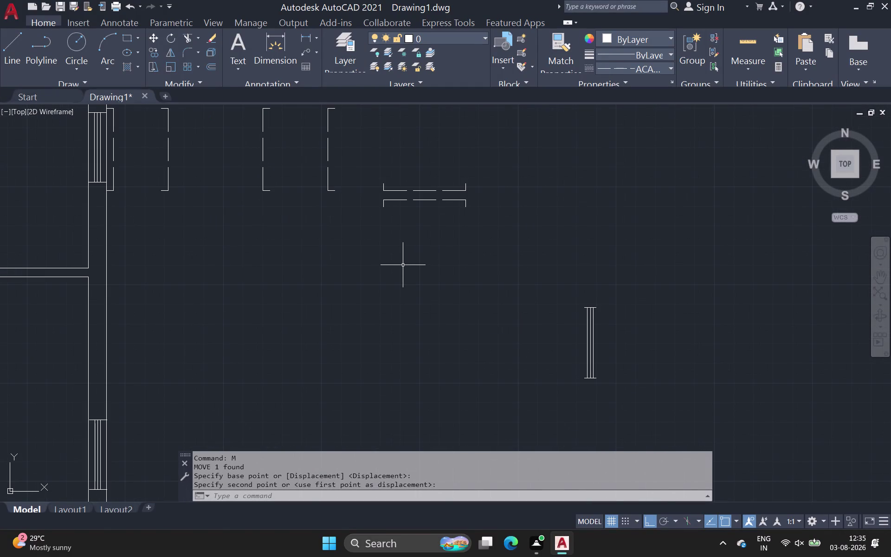
middle_drag(394, 266, 398, 276)
middle_drag(397, 276, 404, 309)
scroll(down, 3)
middle_drag(293, 341, 351, 263)
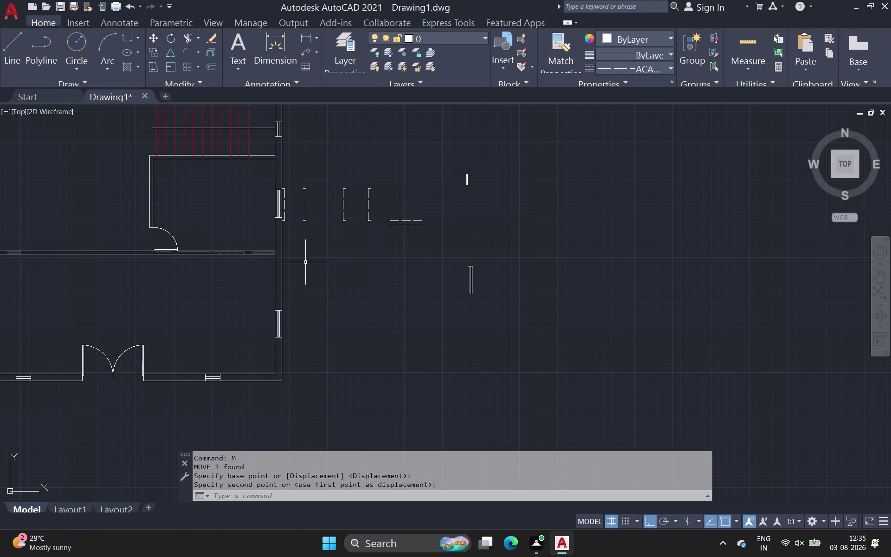
Start copying the window-selected bracket with CO from a base point on the bracket.
click(295, 179)
click(332, 250)
key(c)
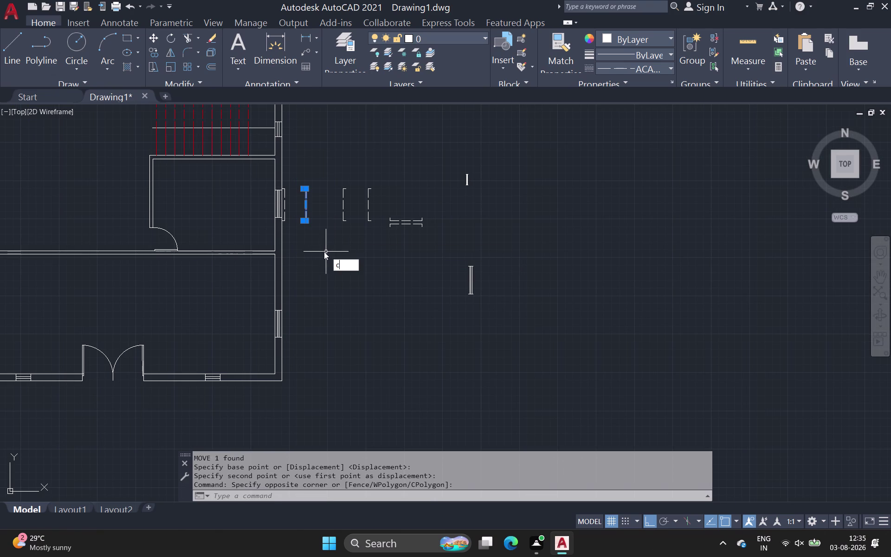
key(o)
key(space)
scroll(up, 3)
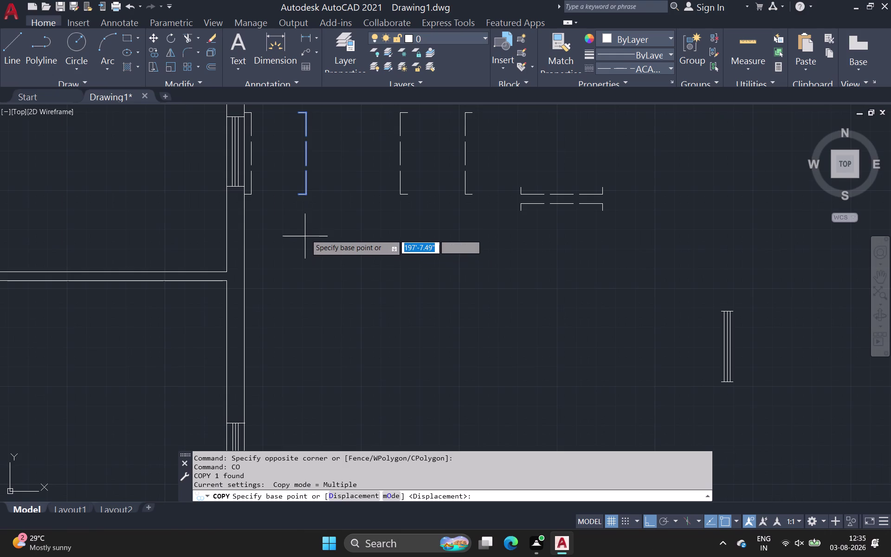
click(308, 196)
Turn Ortho off and place the first bracket copy at a right-wall window.
scroll(down, 3)
middle_drag(298, 350, 303, 325)
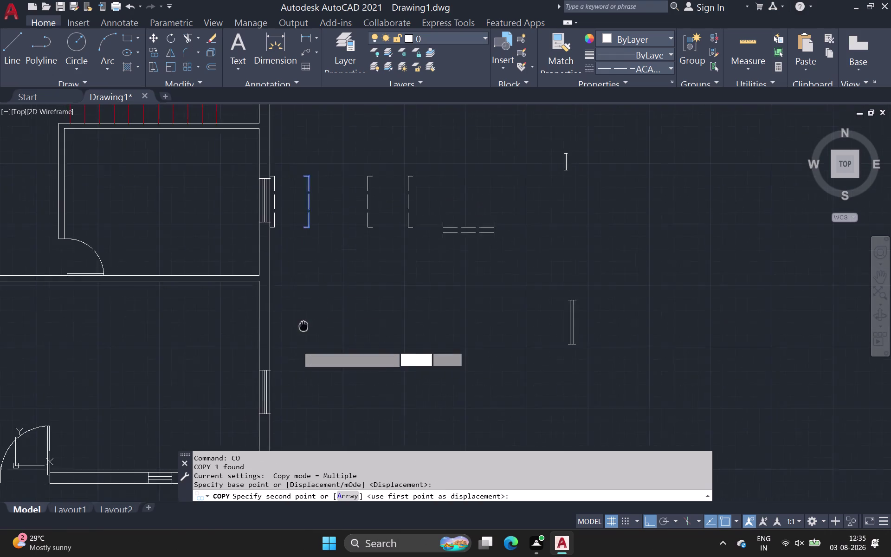
middle_drag(303, 325, 322, 196)
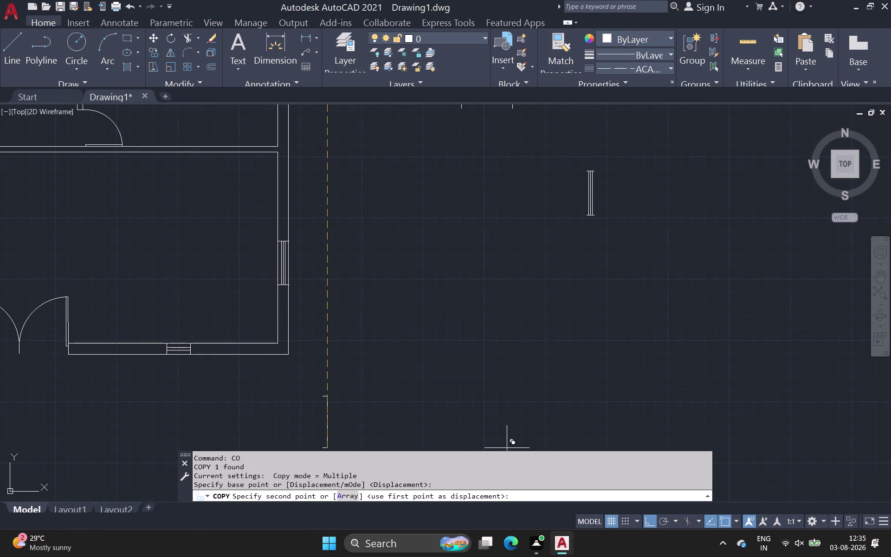
click(653, 518)
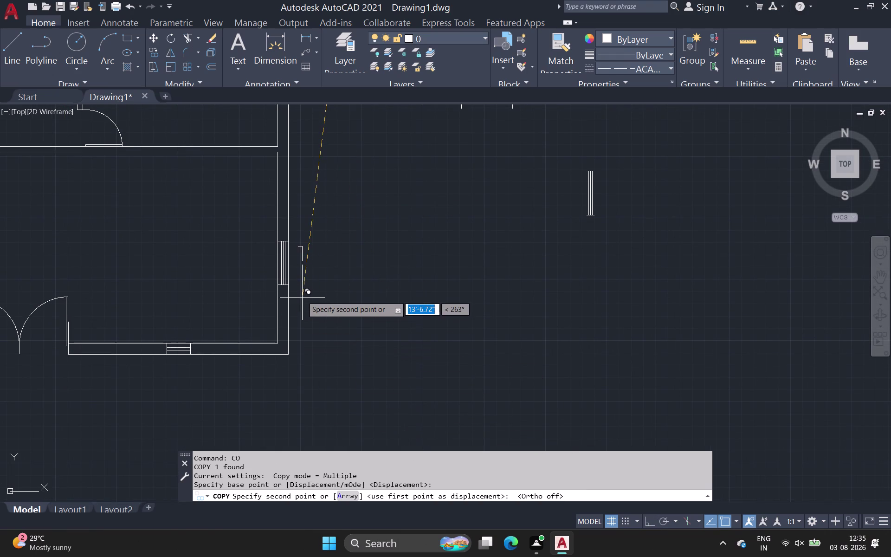
scroll(up, 3)
scroll(up, 3)
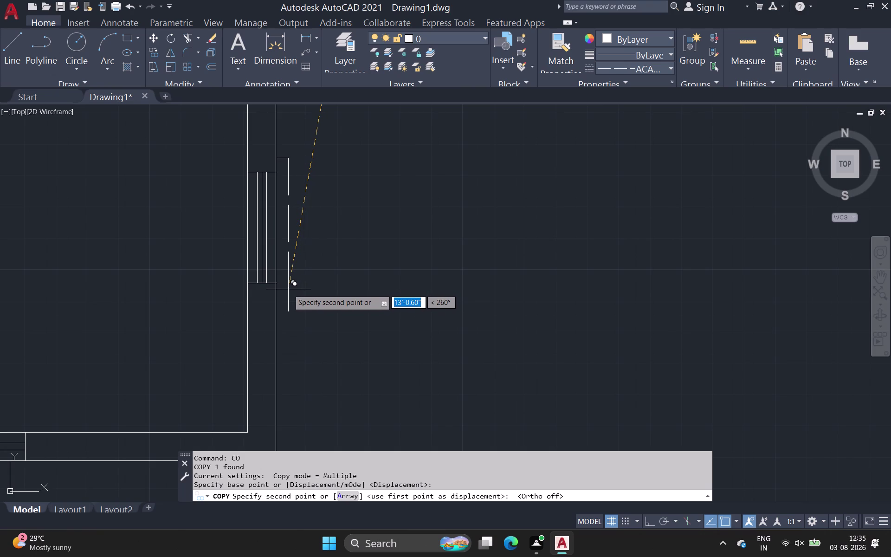
click(288, 289)
Place another bracket copy at the next right-wall window, then end copying.
middle_drag(355, 258, 361, 337)
scroll(down, 3)
scroll(down, 3)
scroll(down, 3)
middle_drag(342, 274, 304, 480)
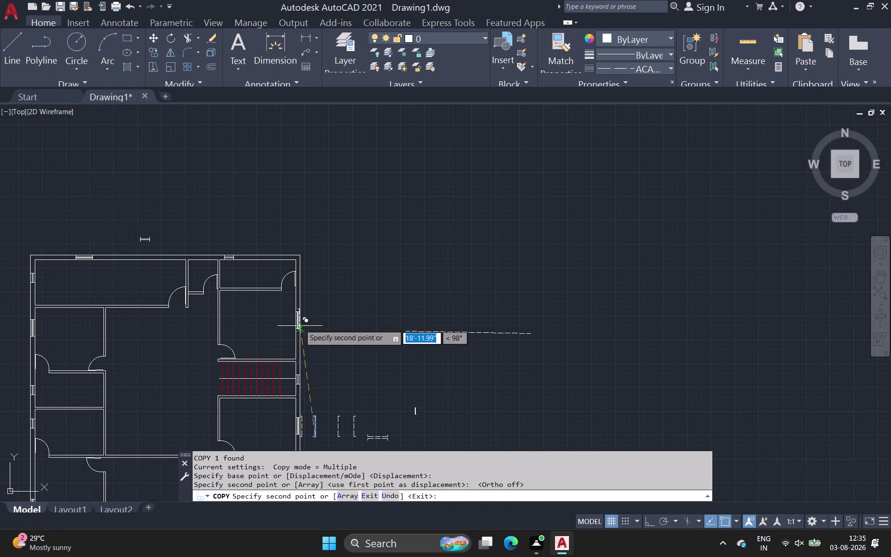
scroll(up, 3)
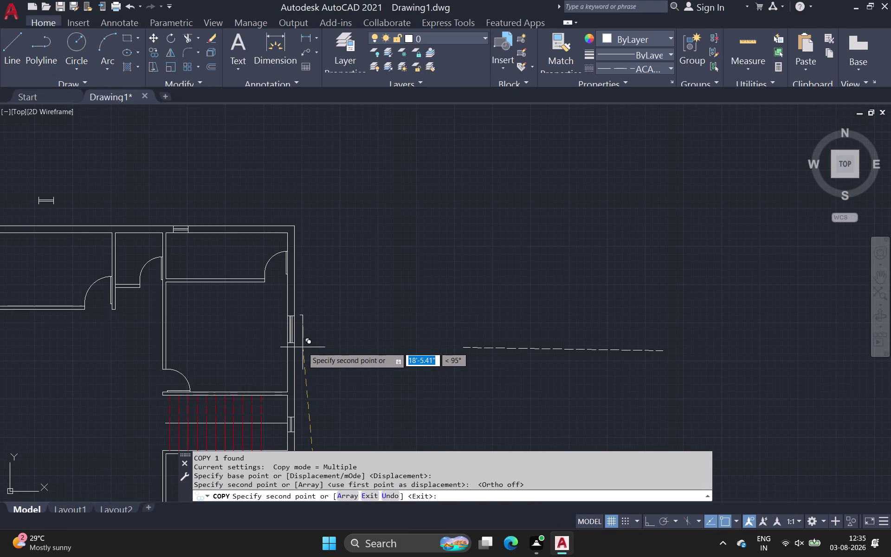
scroll(up, 3)
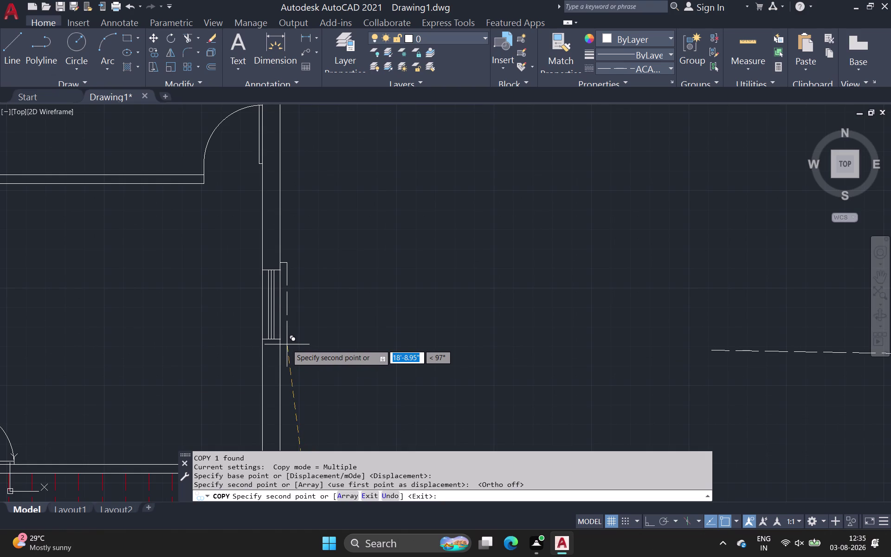
click(287, 345)
scroll(down, 3)
middle_drag(332, 294, 345, 297)
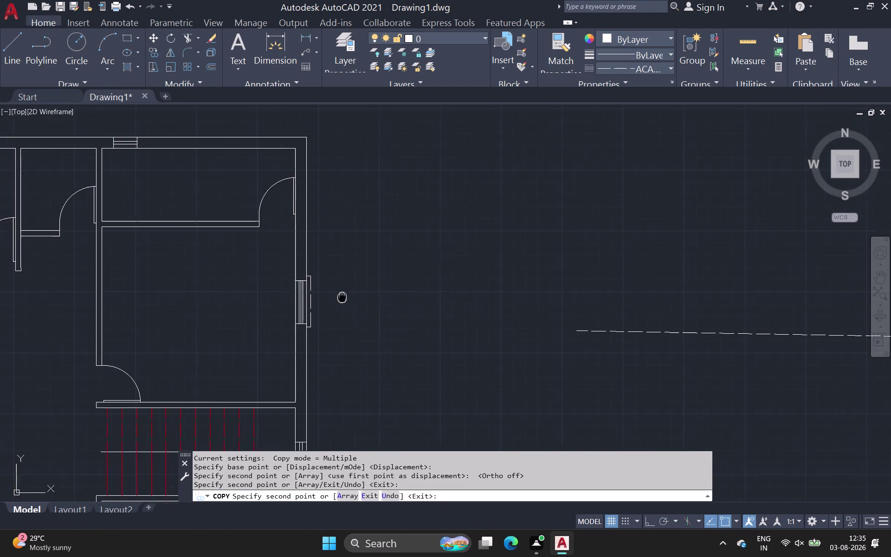
middle_drag(345, 296, 478, 278)
scroll(down, 3)
middle_drag(172, 364, 286, 196)
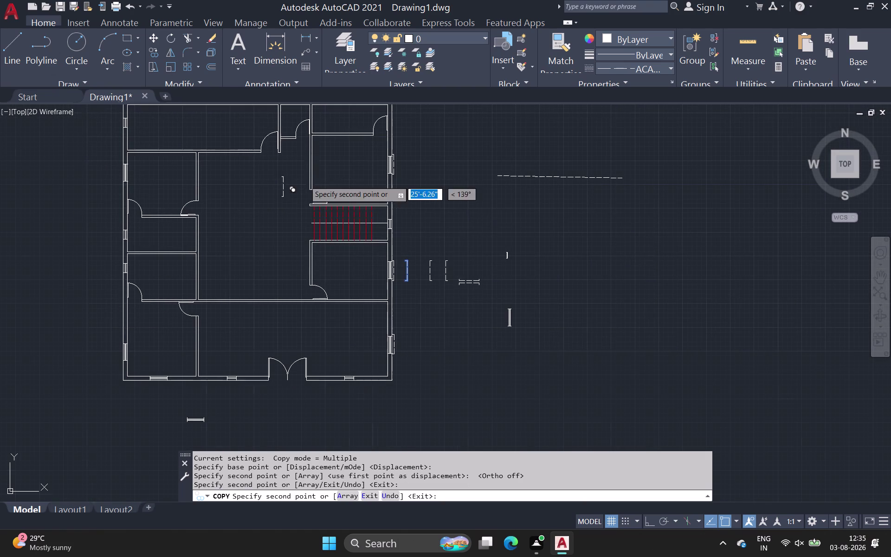
key(Escape)
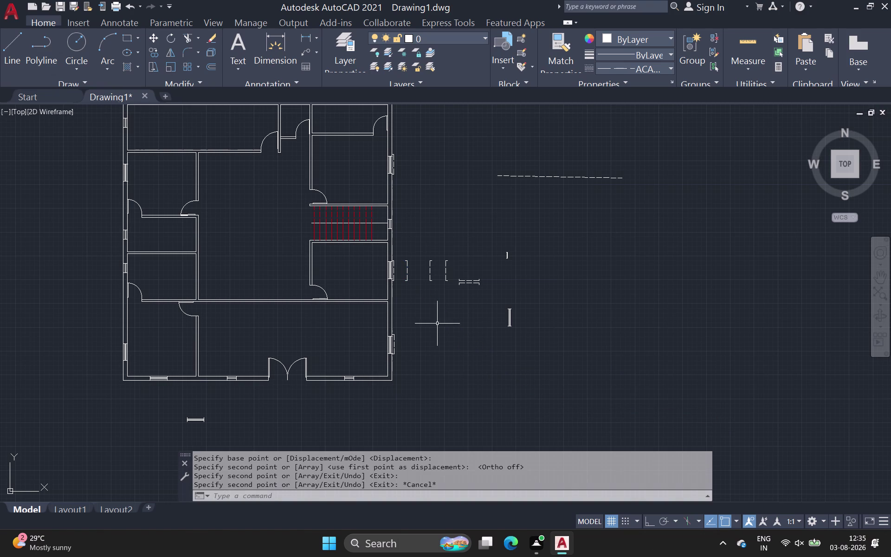
Copy the opposite-facing bracket to a window in the left outer wall.
click(425, 251)
click(439, 305)
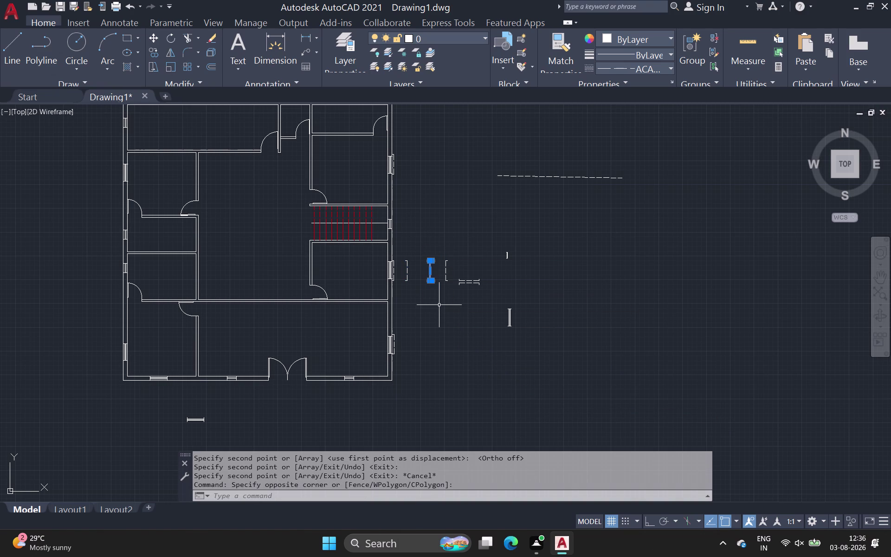
key(space)
scroll(up, 3)
scroll(up, 3)
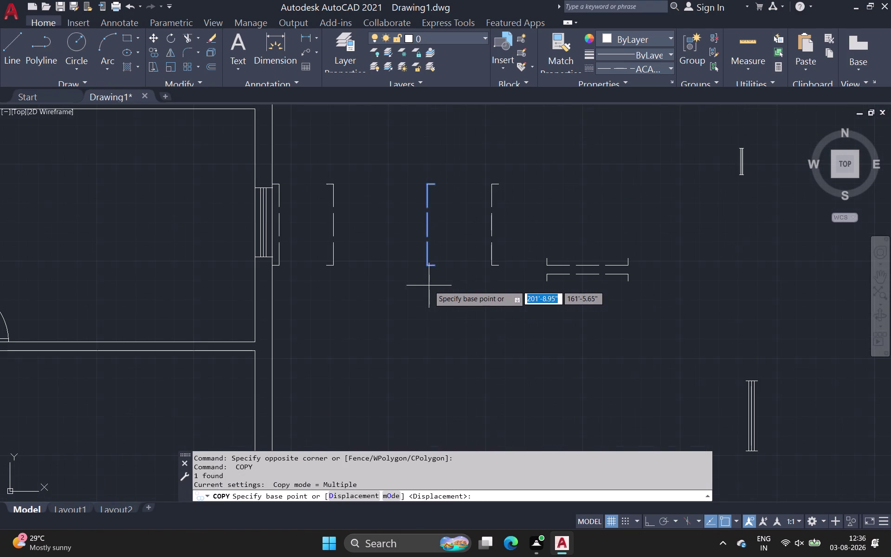
click(436, 267)
scroll(down, 3)
middle_drag(233, 369, 464, 212)
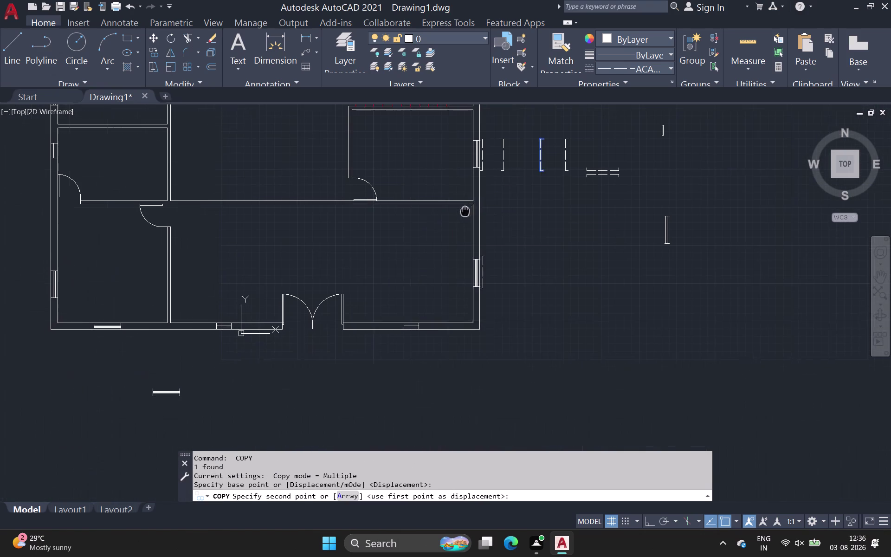
scroll(up, 3)
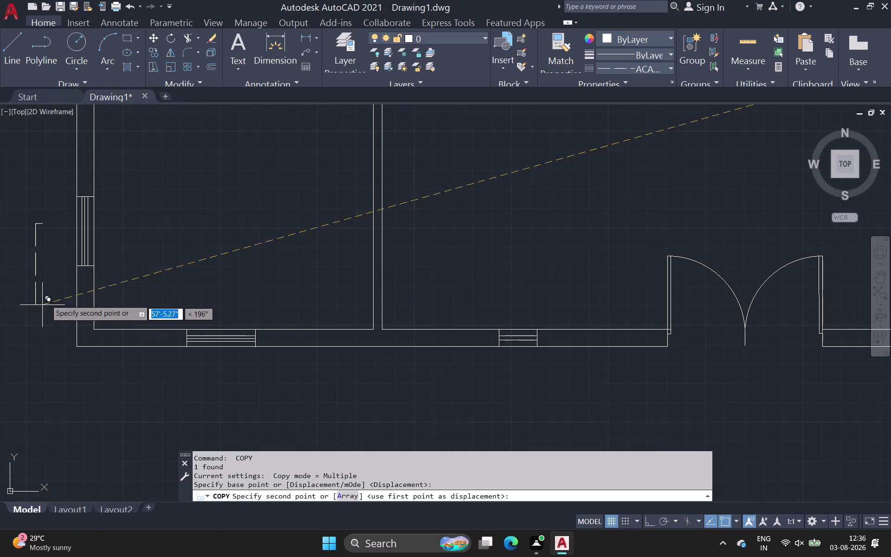
click(76, 272)
Place another bracket copy at the next left-wall window, then end copying.
middle_drag(40, 223, 39, 438)
scroll(down, 3)
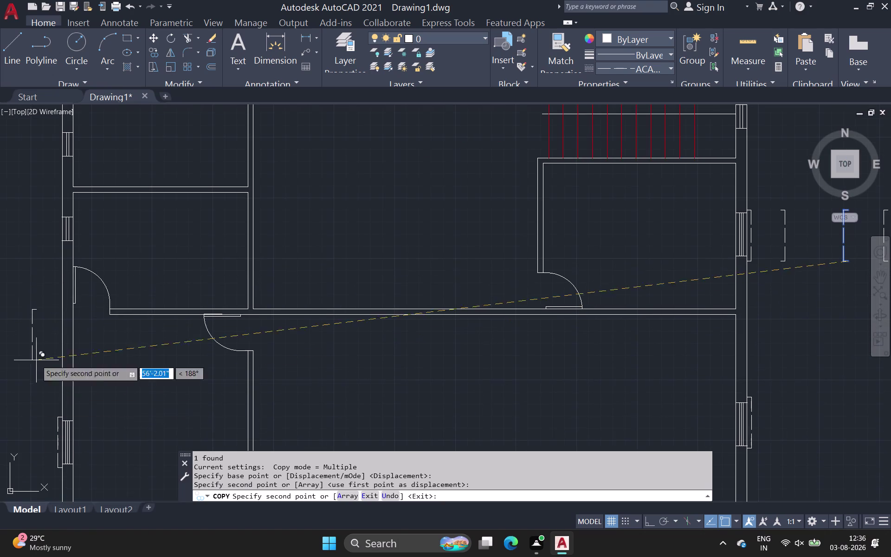
middle_drag(37, 196, 39, 493)
scroll(down, 3)
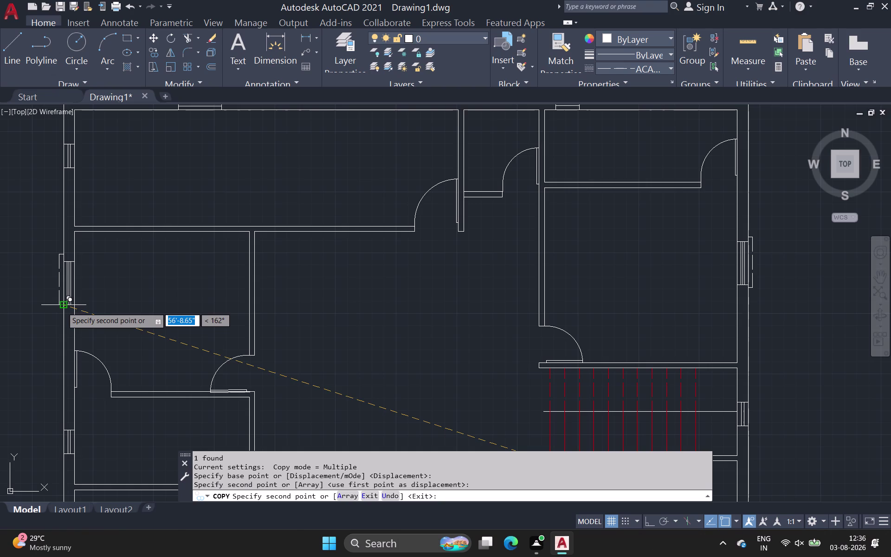
click(62, 308)
middle_drag(38, 239, 33, 388)
scroll(down, 3)
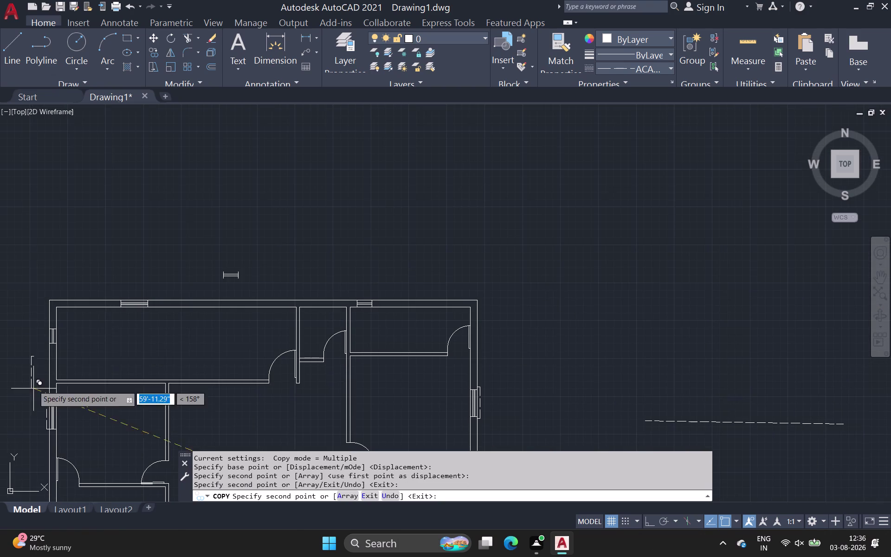
key(Escape)
Pan back across the plan to the window pieces.
middle_drag(192, 373, 168, 360)
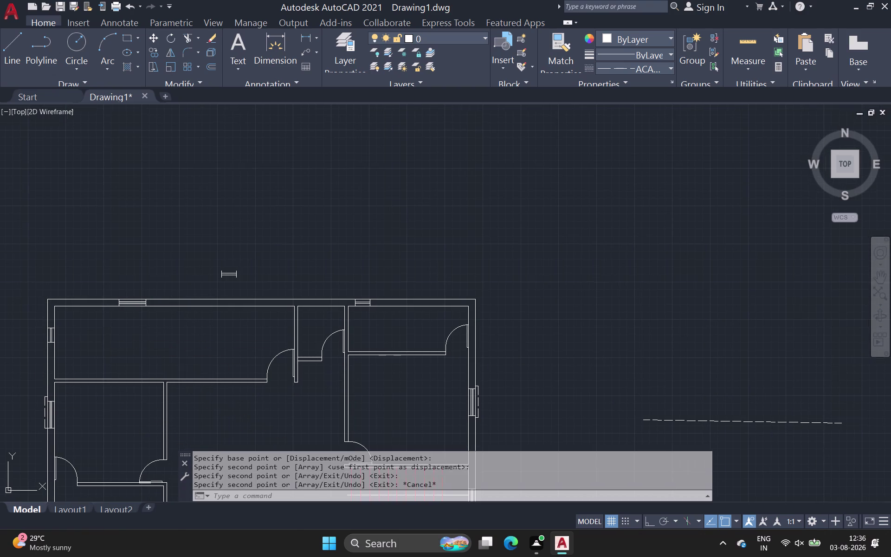
middle_drag(168, 360, 78, 232)
scroll(down, 3)
middle_drag(495, 470, 418, 337)
middle_drag(469, 355, 319, 223)
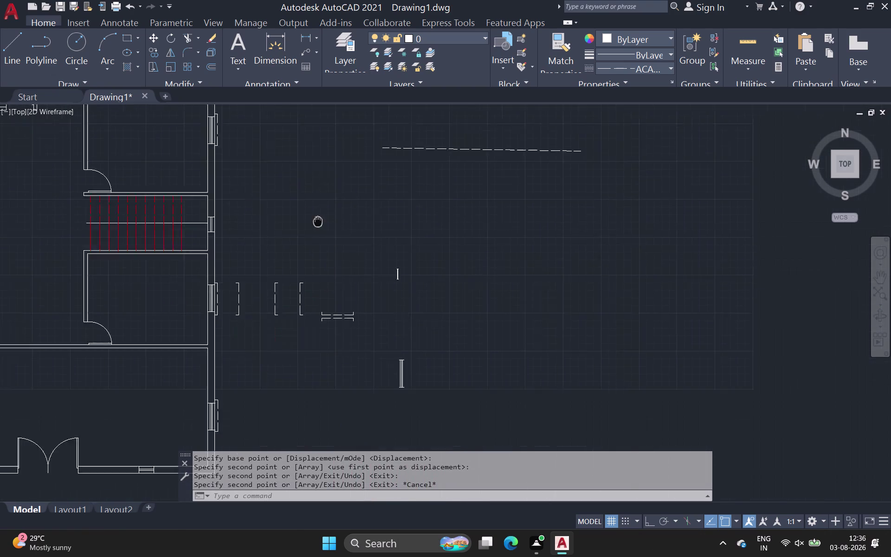
middle_drag(319, 223, 313, 183)
scroll(down, 3)
scroll(up, 3)
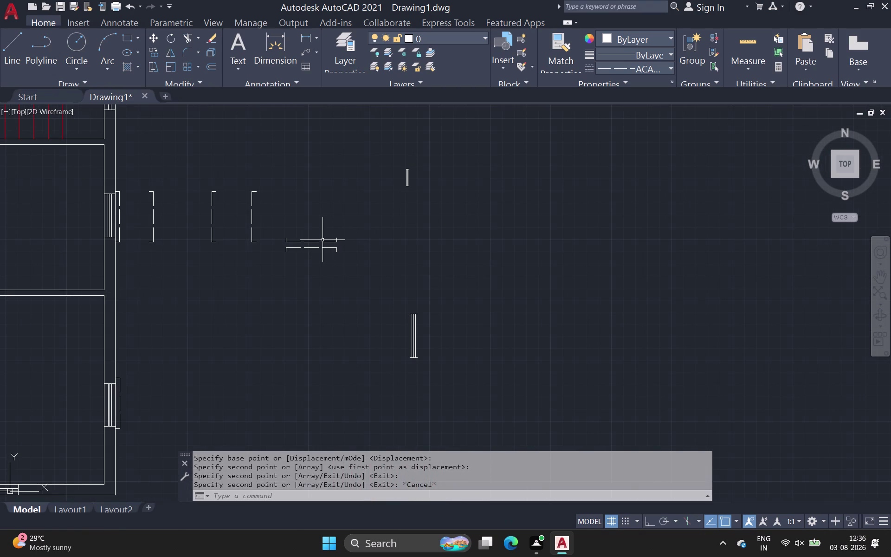
Copy the small window symbol onto the floor plan's bottom outer wall.
click(321, 242)
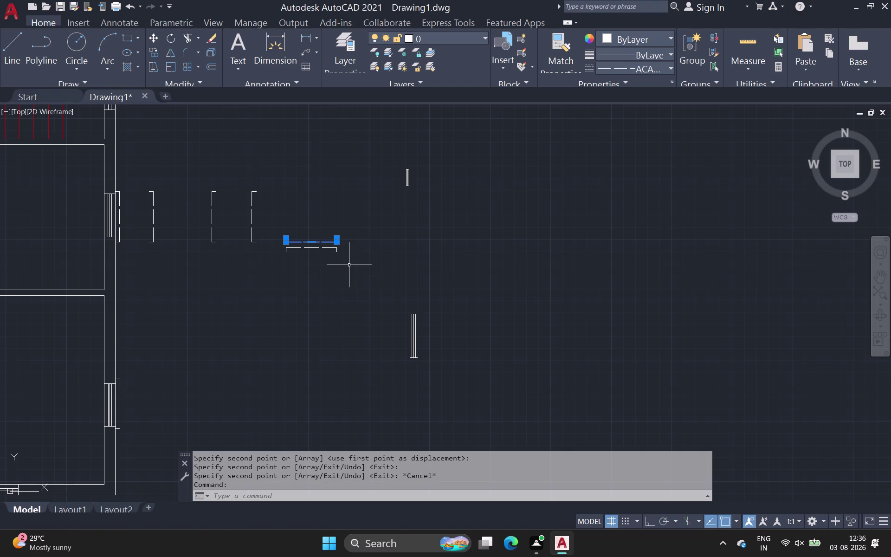
key(space)
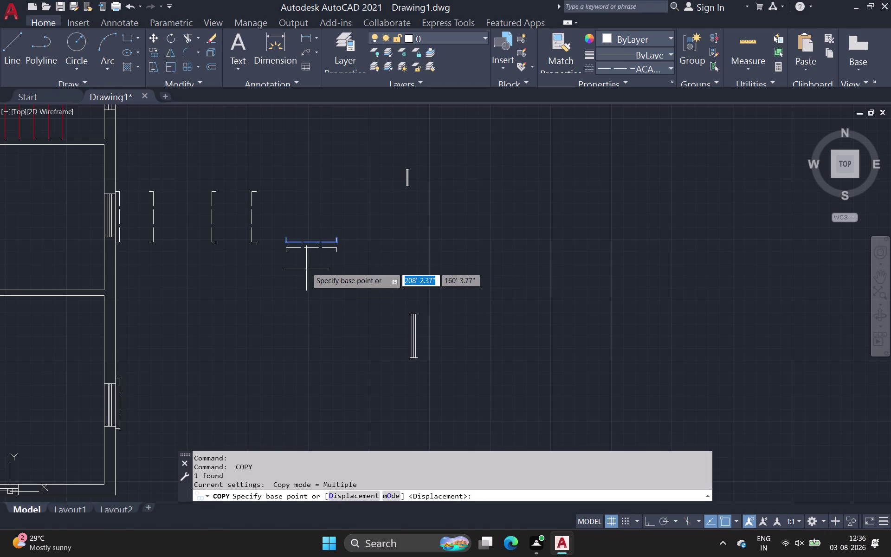
click(312, 244)
middle_drag(222, 330, 225, 329)
scroll(down, 3)
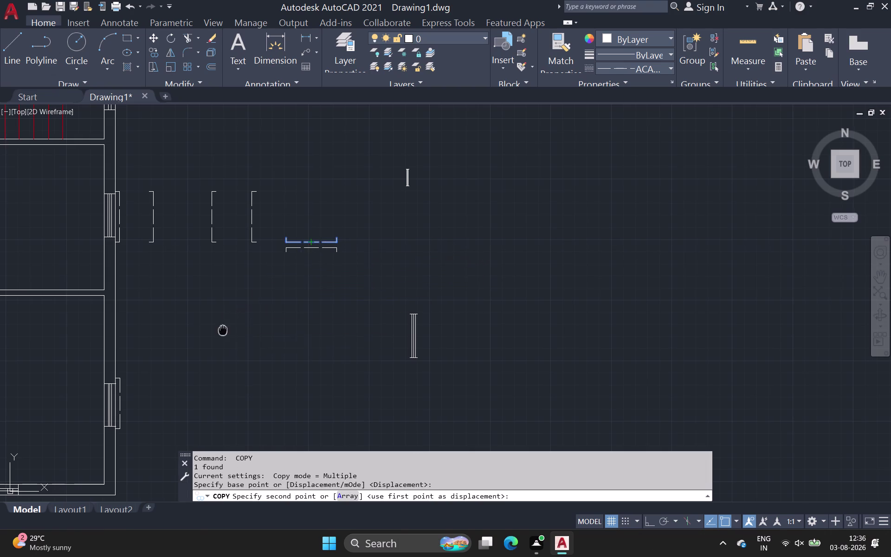
middle_drag(225, 328, 464, 188)
middle_drag(42, 312, 74, 313)
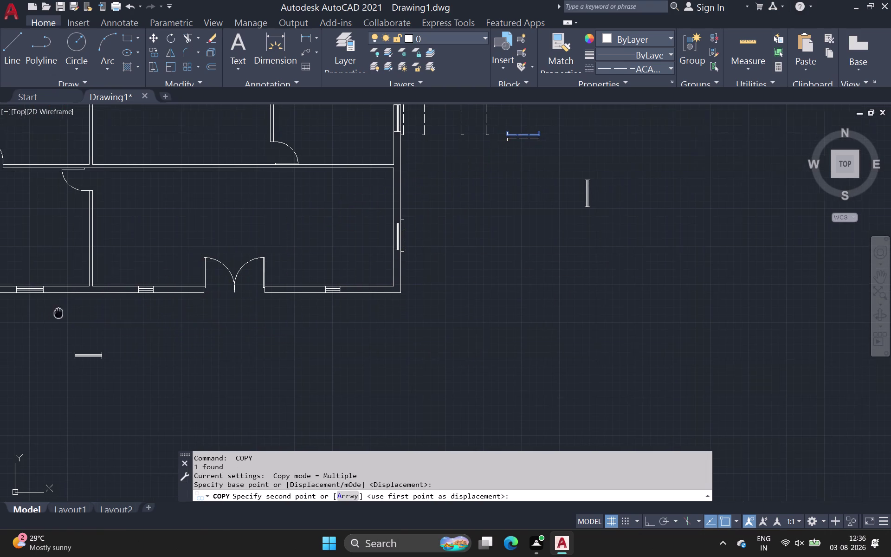
middle_drag(73, 313, 172, 308)
scroll(up, 3)
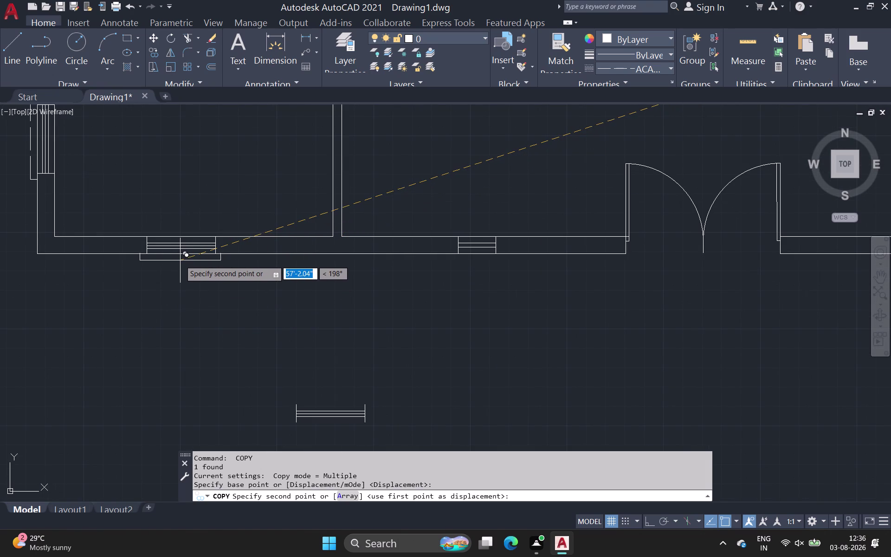
click(181, 260)
scroll(down, 3)
middle_drag(308, 316, 0, 293)
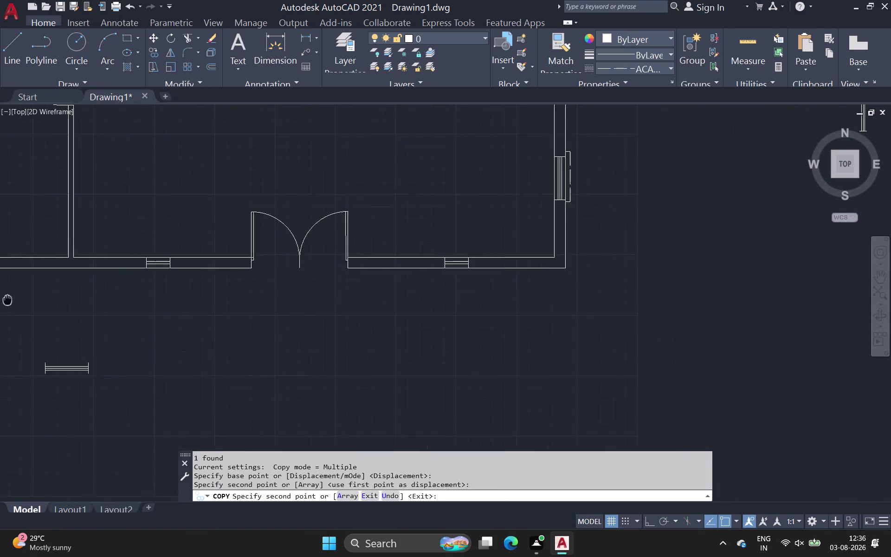
middle_drag(0, 293, 0, 290)
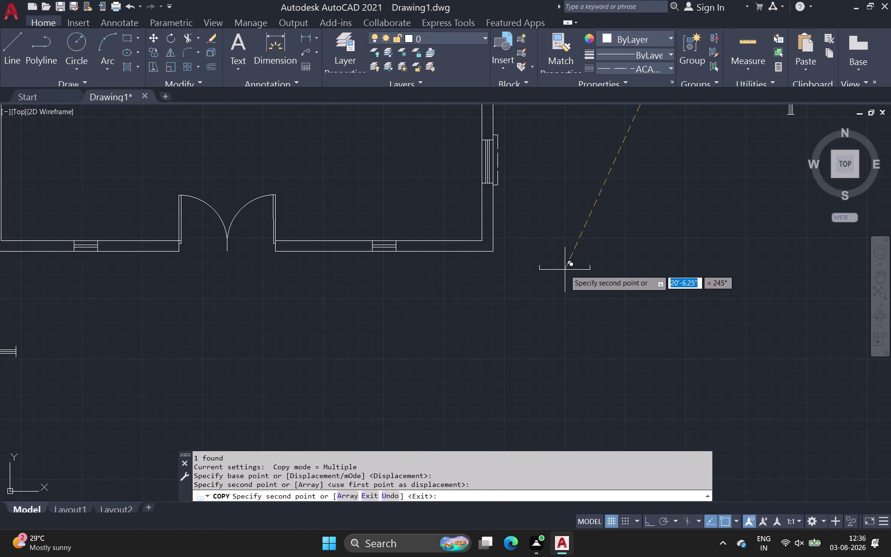
key(space)
Copy the window symbol again onto the plan's top outer wall.
middle_drag(627, 231, 309, 387)
scroll(down, 3)
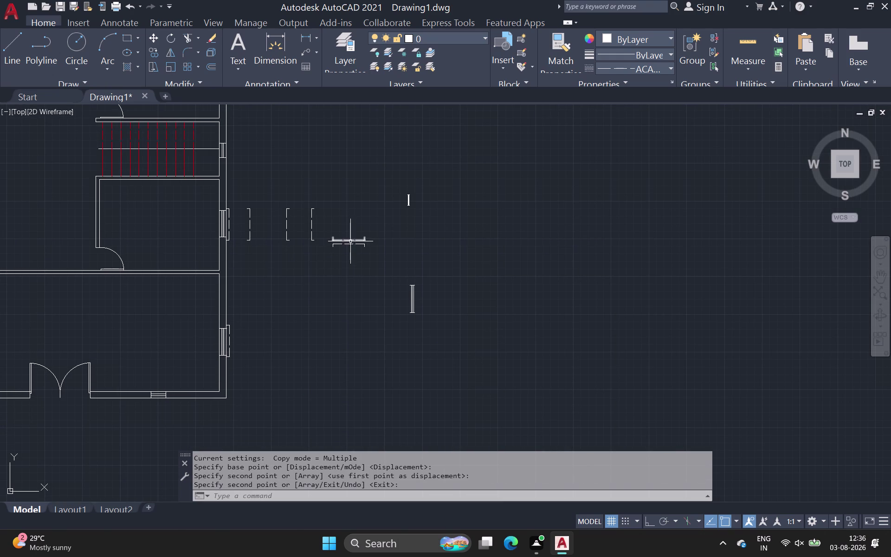
click(350, 244)
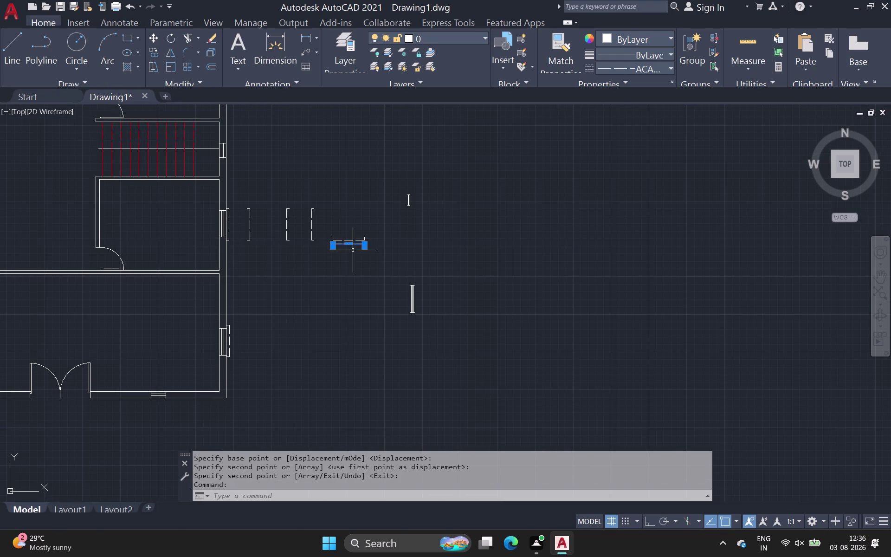
key(space)
scroll(down, 3)
middle_drag(330, 267, 327, 285)
scroll(down, 3)
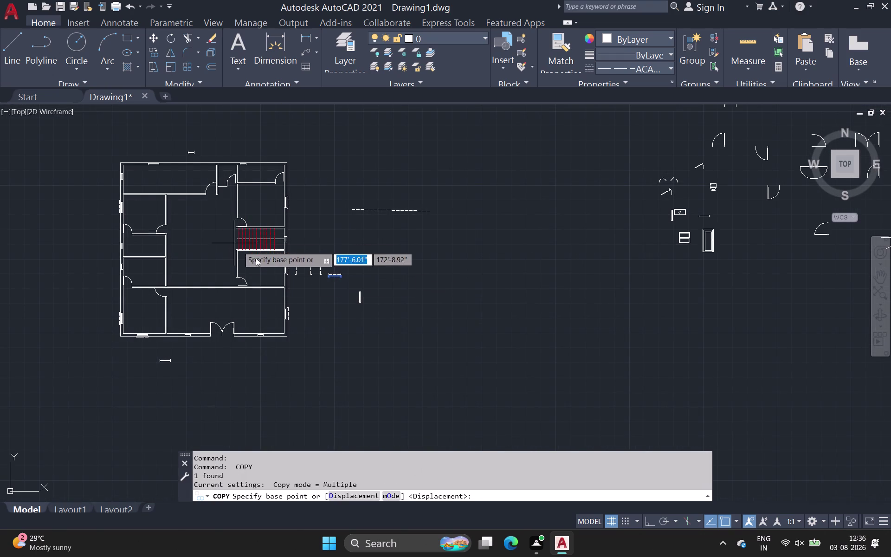
scroll(up, 3)
scroll(up, 3)
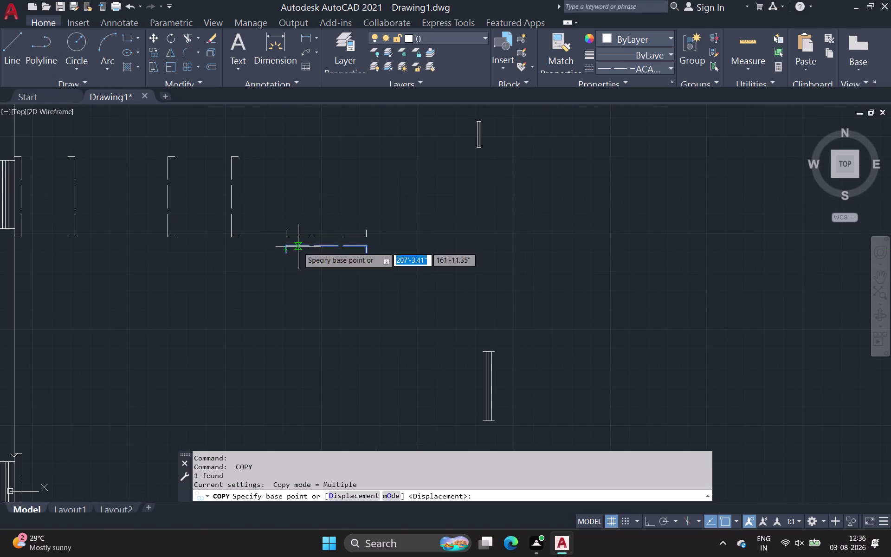
click(328, 247)
middle_drag(261, 249, 436, 380)
scroll(down, 3)
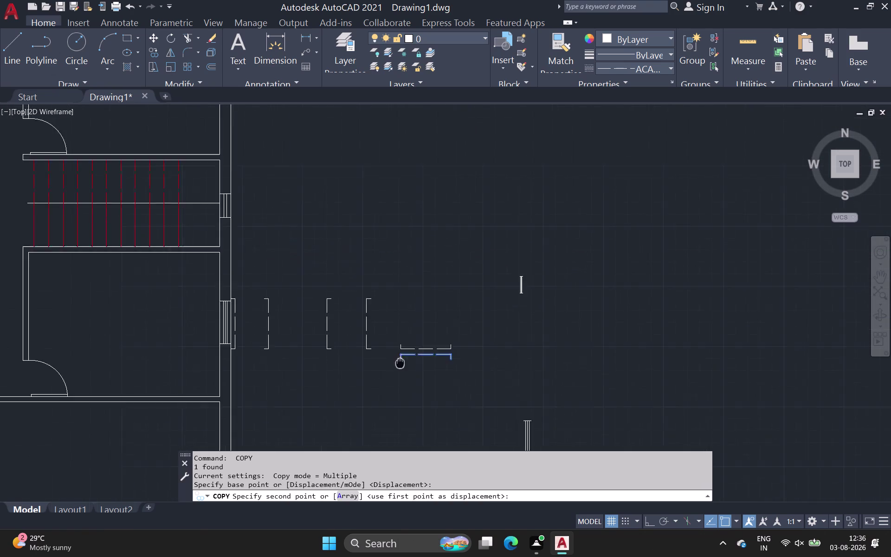
middle_drag(436, 380, 523, 409)
scroll(down, 3)
middle_drag(258, 238, 426, 398)
scroll(down, 3)
scroll(up, 3)
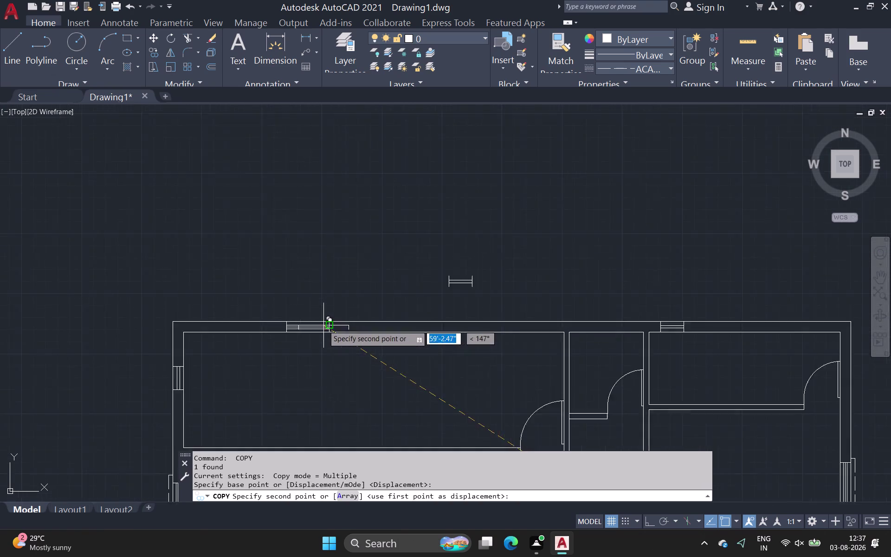
scroll(up, 3)
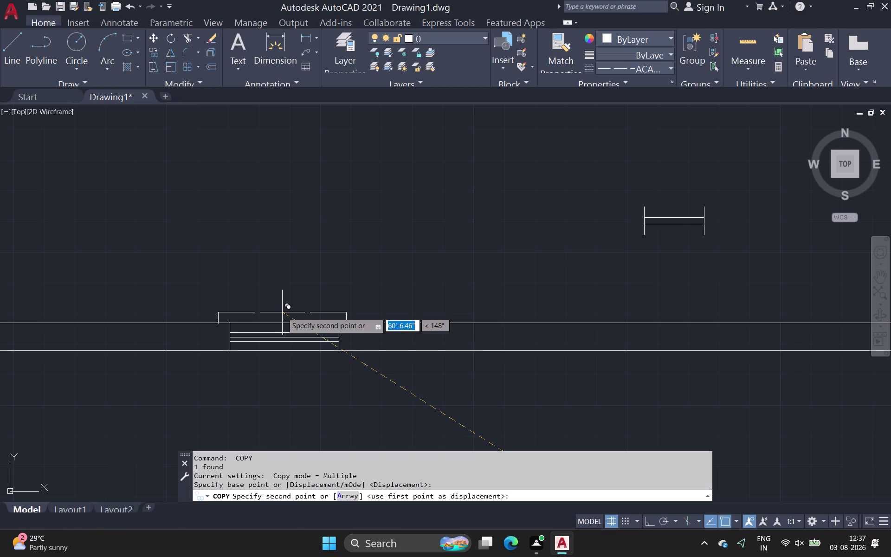
click(284, 312)
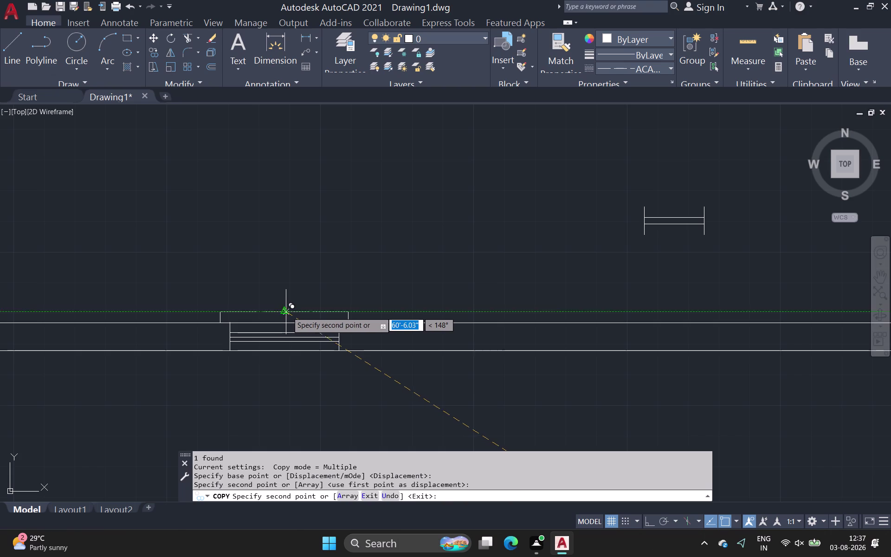
scroll(down, 3)
middle_drag(421, 287, 92, 233)
middle_drag(353, 292, 205, 246)
scroll(down, 3)
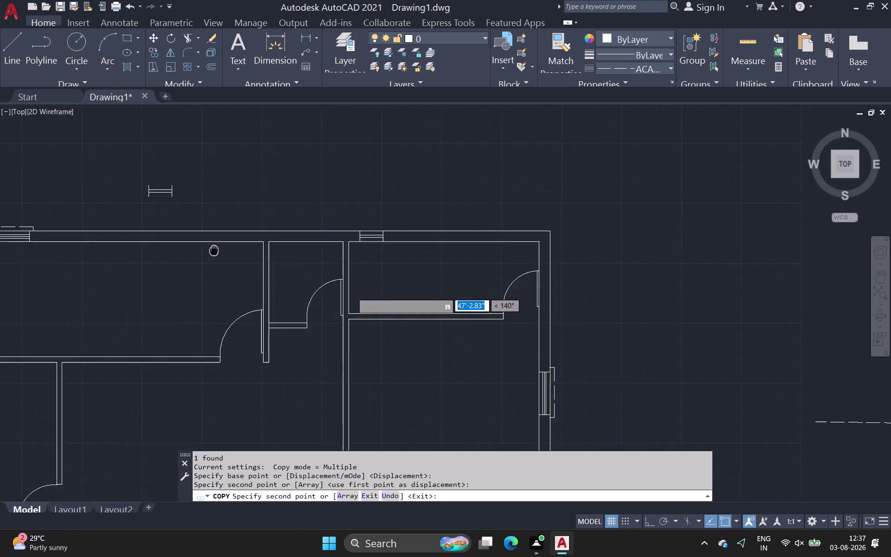
middle_drag(206, 247, 179, 238)
scroll(down, 3)
Cancel COPY and erase the five spare bracket symbols right of the plan.
middle_drag(594, 353, 211, 237)
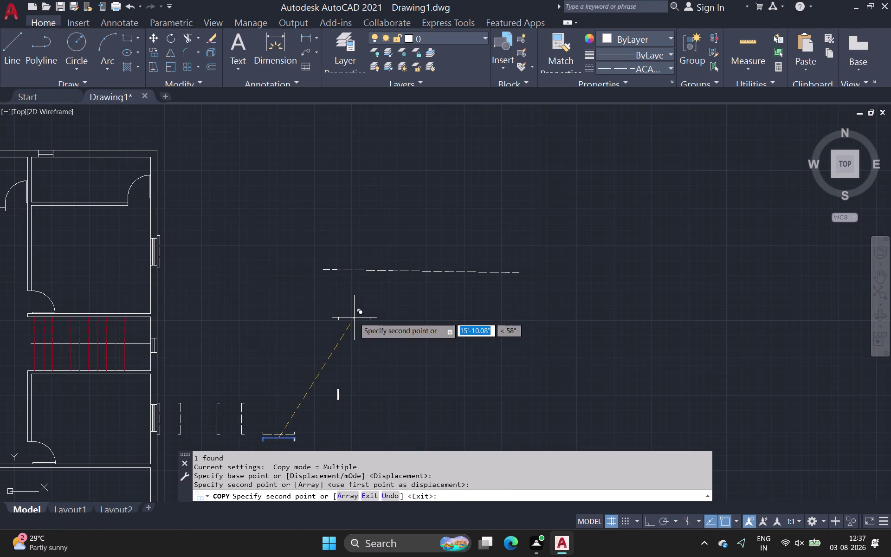
key(Escape)
scroll(down, 3)
middle_drag(351, 329, 318, 268)
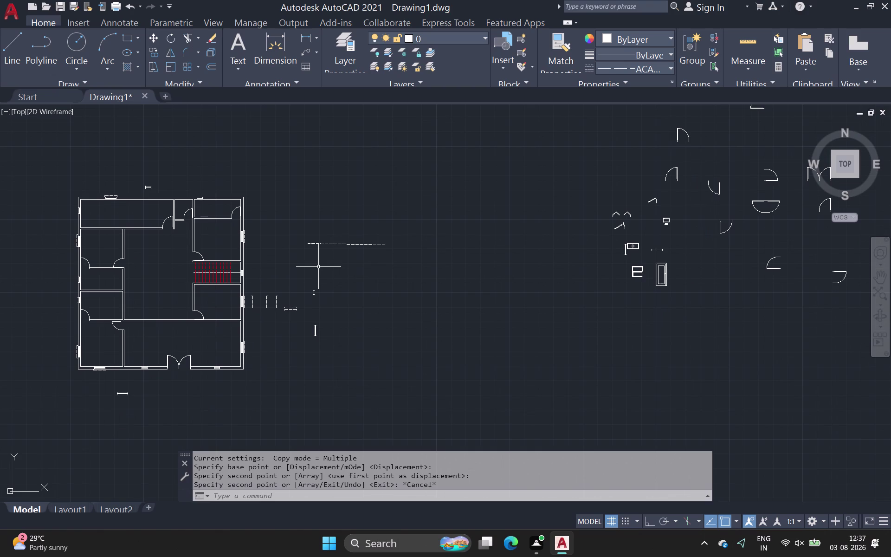
scroll(up, 3)
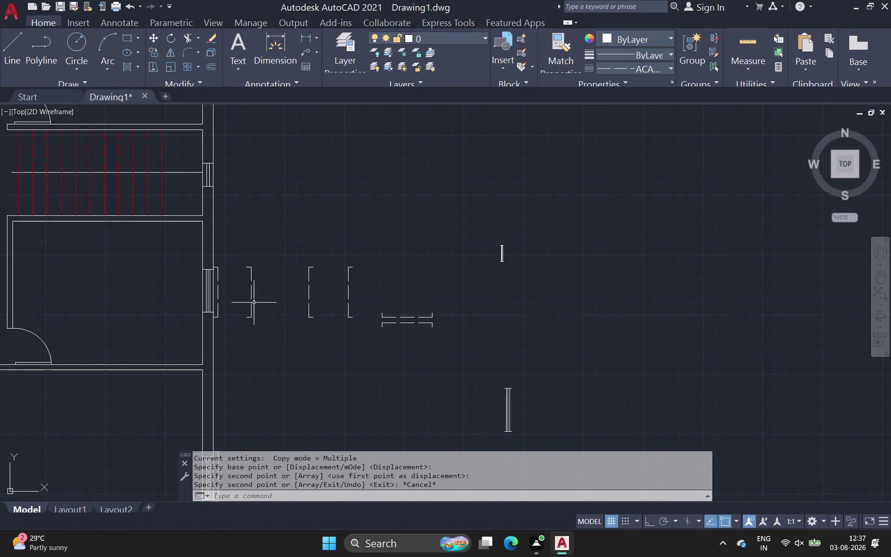
drag(241, 252, 240, 261)
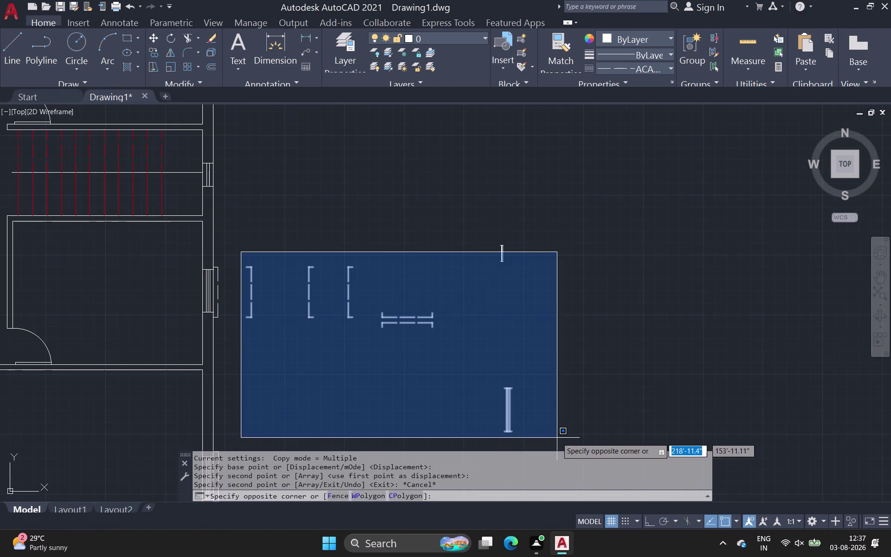
click(462, 367)
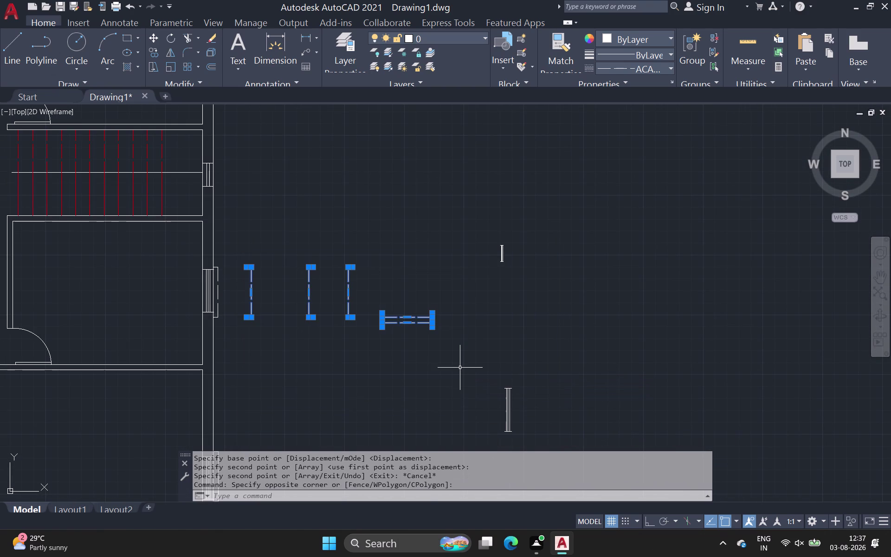
key(Delete)
middle_drag(422, 373, 455, 339)
scroll(down, 3)
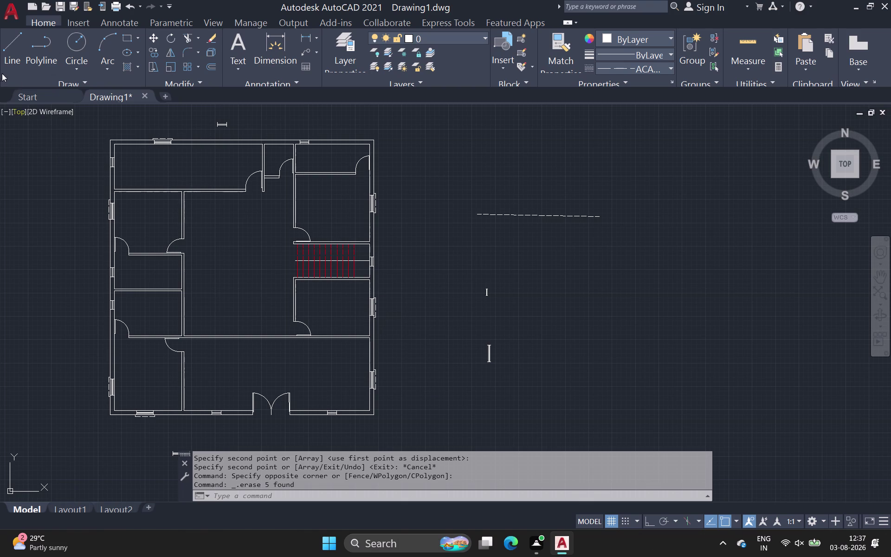
Draw a three-line bracket against the right wall beside the stair window, with Ortho on.
click(18, 55)
scroll(up, 3)
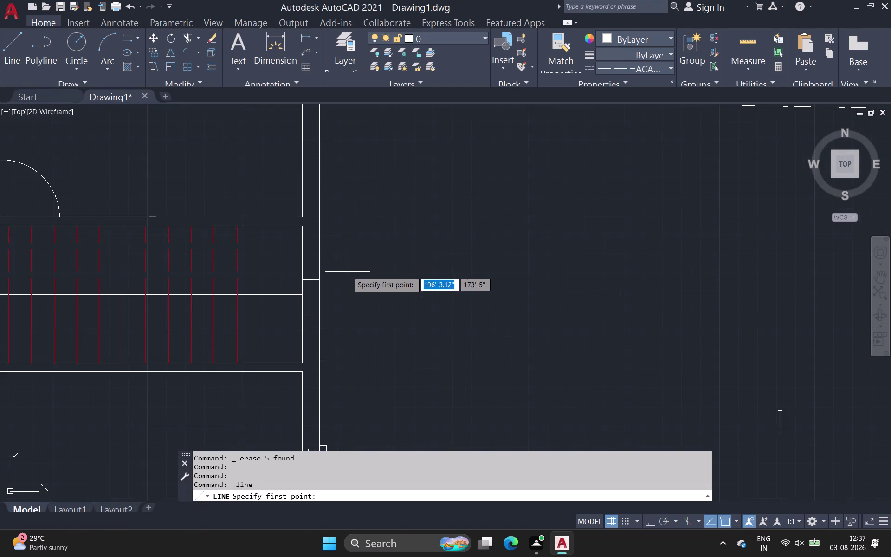
scroll(up, 3)
scroll(up, 3)
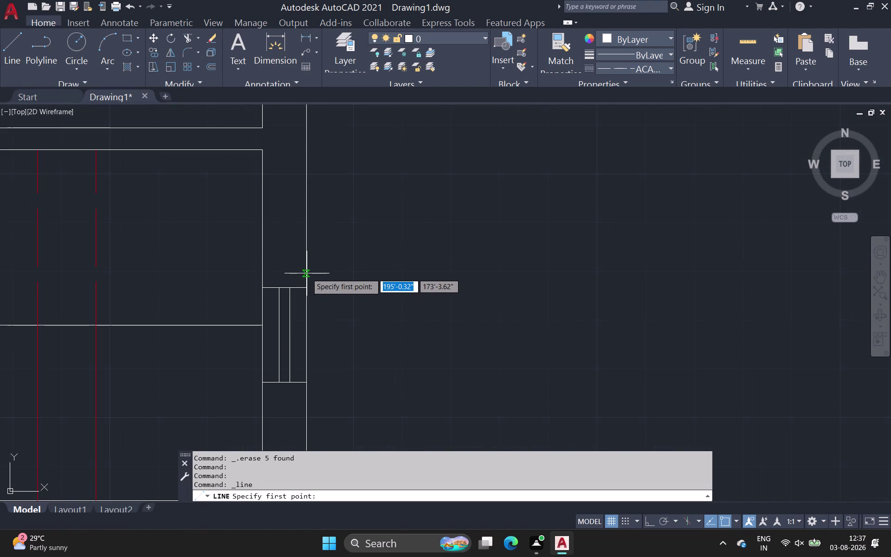
click(306, 266)
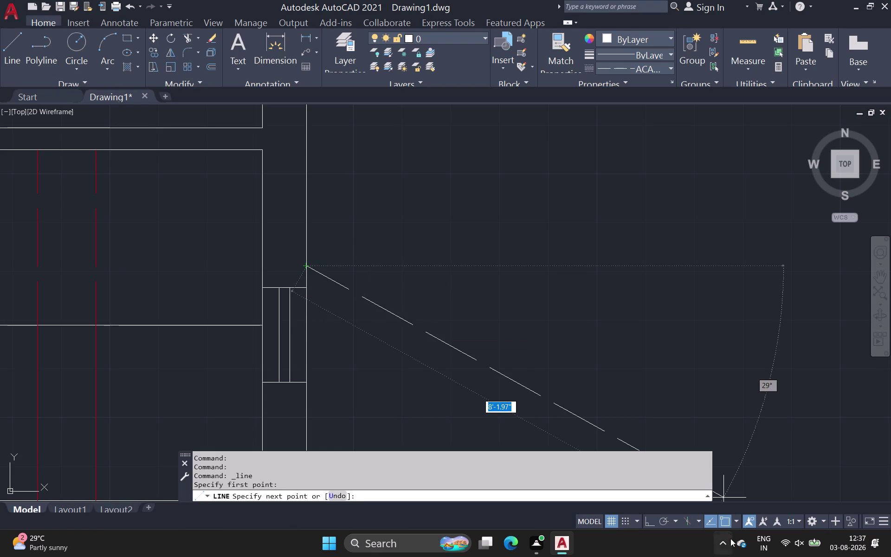
click(645, 516)
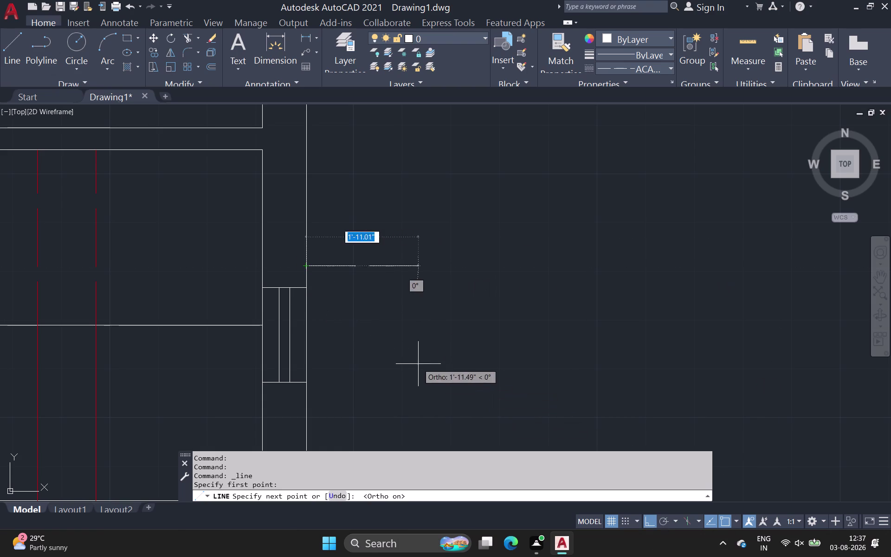
click(340, 281)
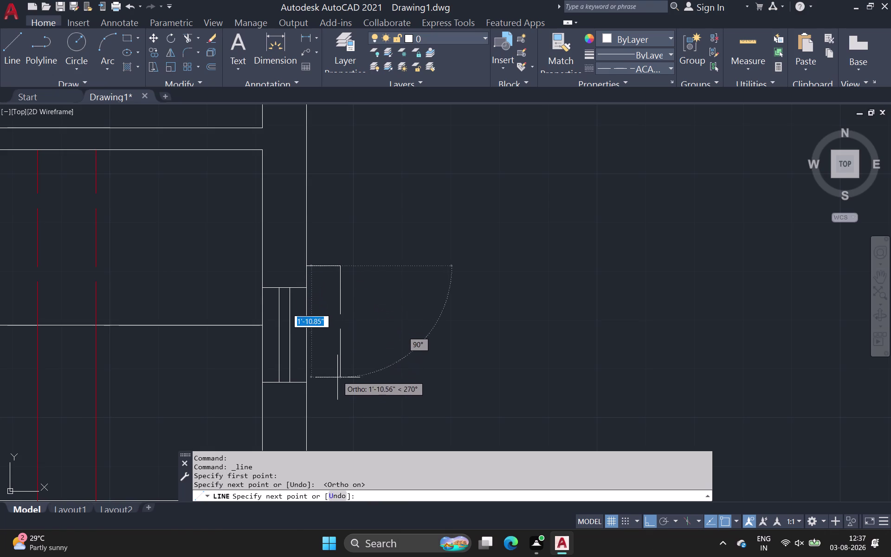
click(340, 419)
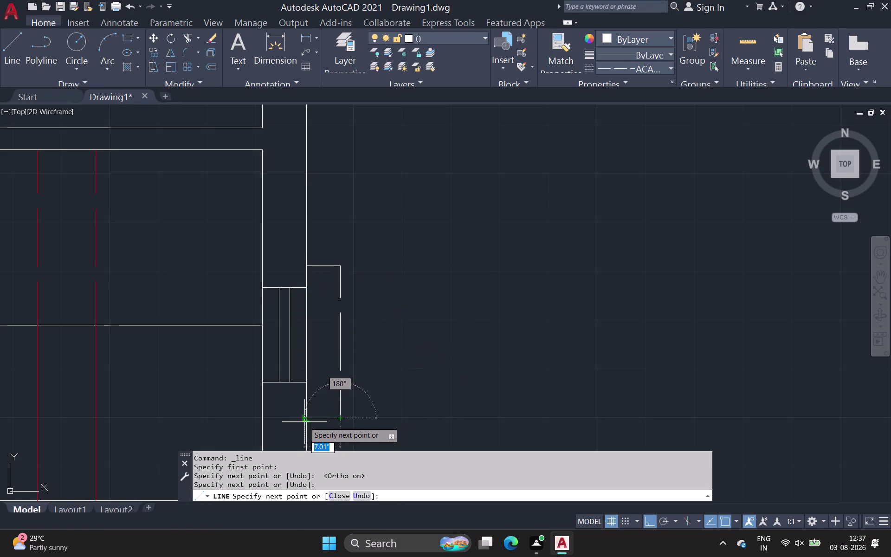
click(309, 420)
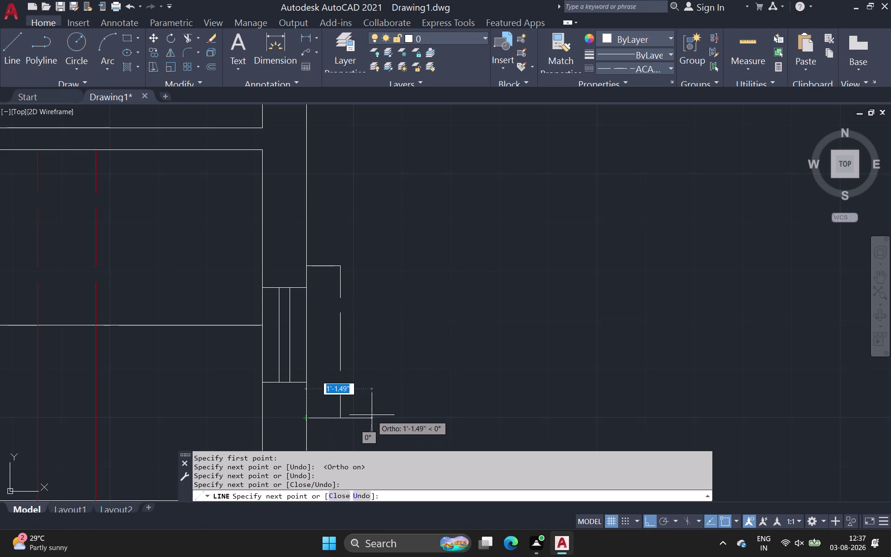
key(Escape)
Select the bracket's top, vertical and bottom lines.
click(333, 266)
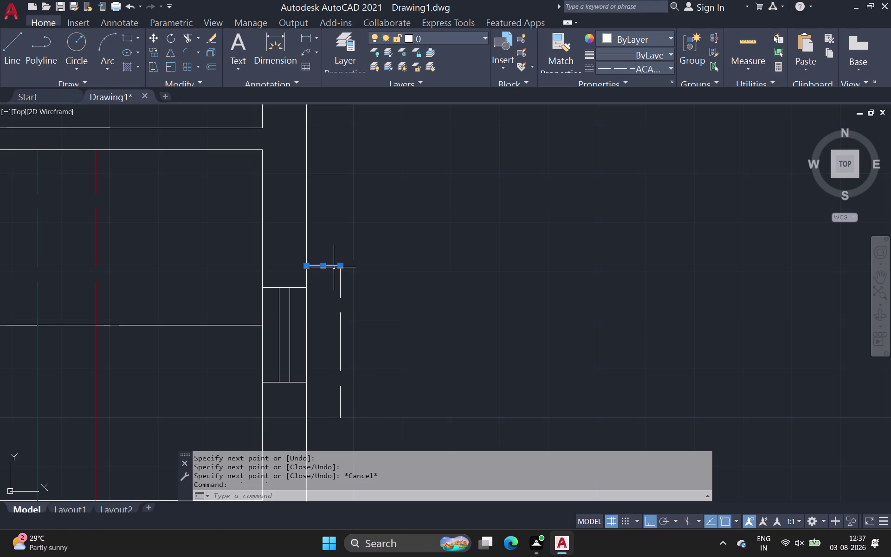
click(341, 290)
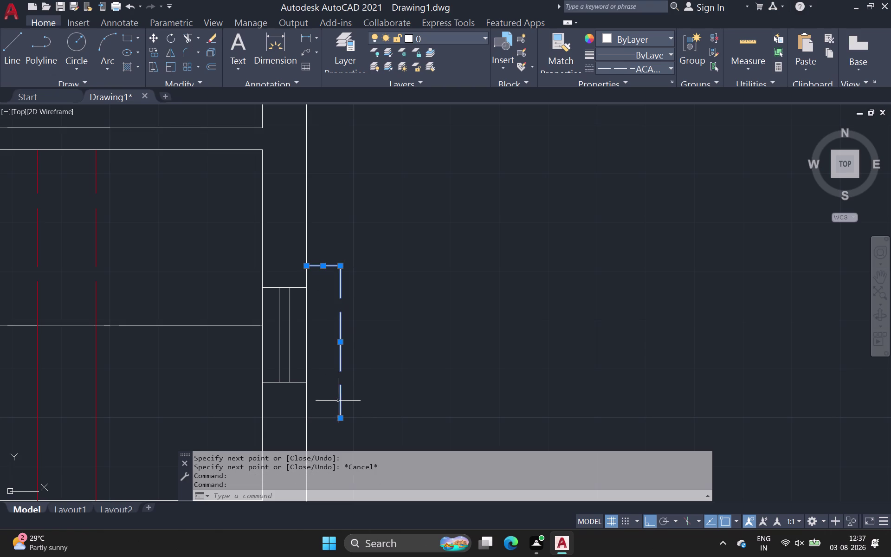
click(330, 418)
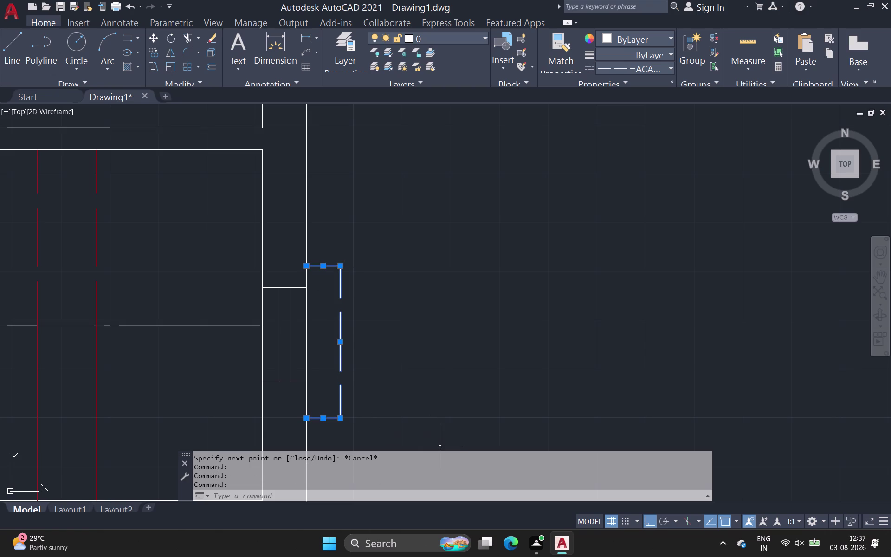
scroll(down, 3)
middle_drag(439, 437, 455, 322)
scroll(down, 3)
scroll(down, 3)
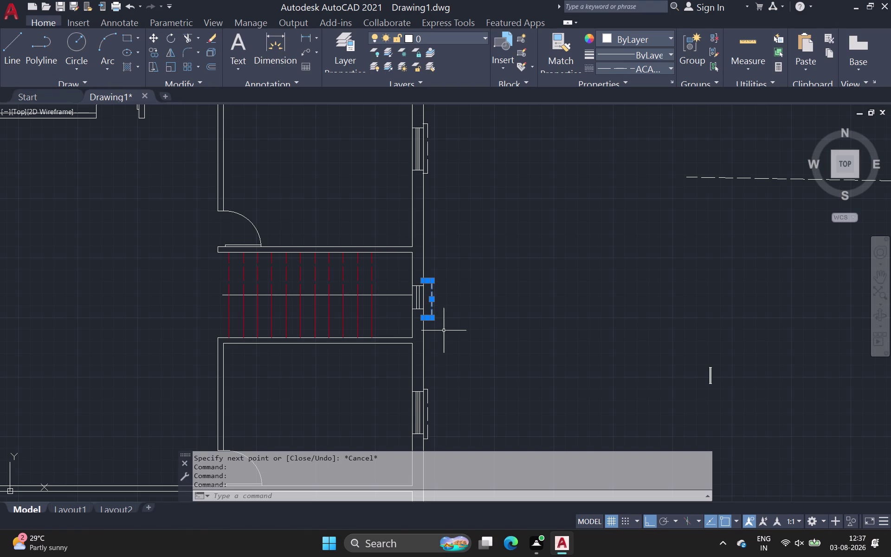
Join the three bracket lines into one polyline and copy it to the right.
key(j)
key(o)
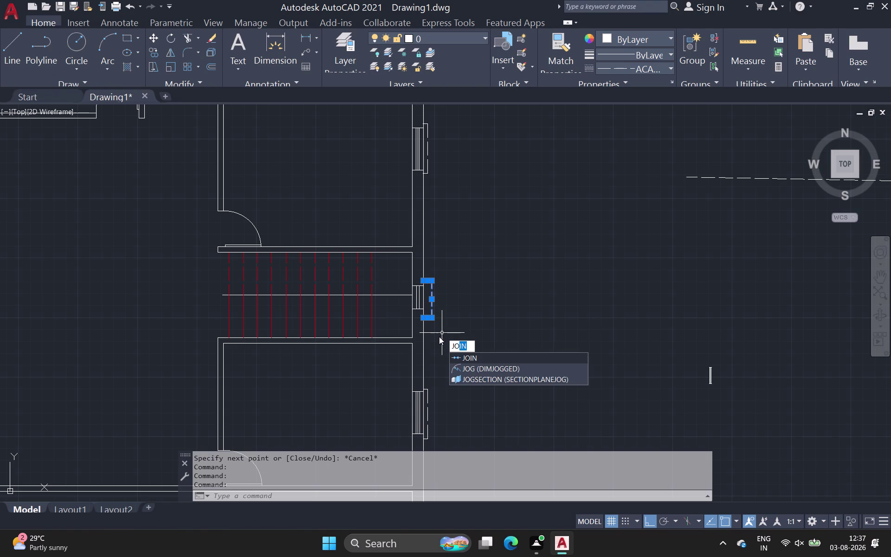
click(467, 360)
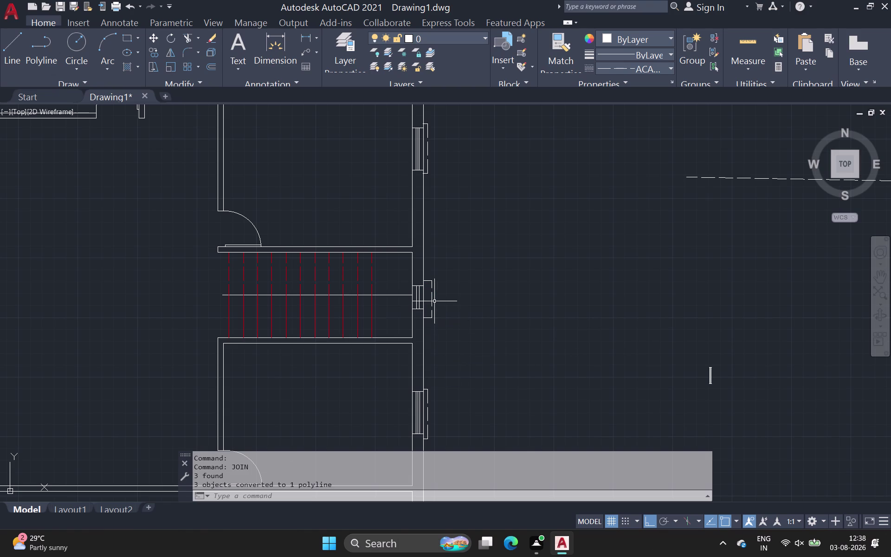
click(432, 301)
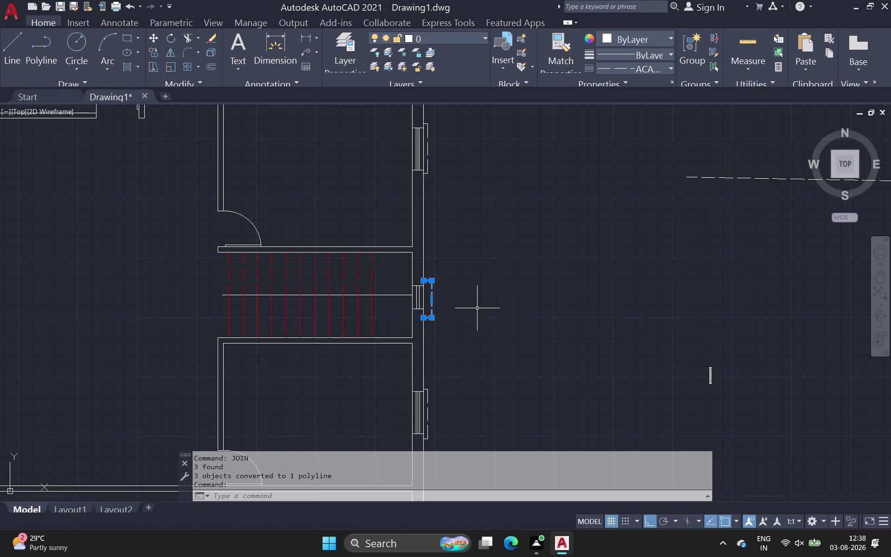
key(c)
key(o)
key(space)
drag(433, 301, 449, 301)
click(486, 301)
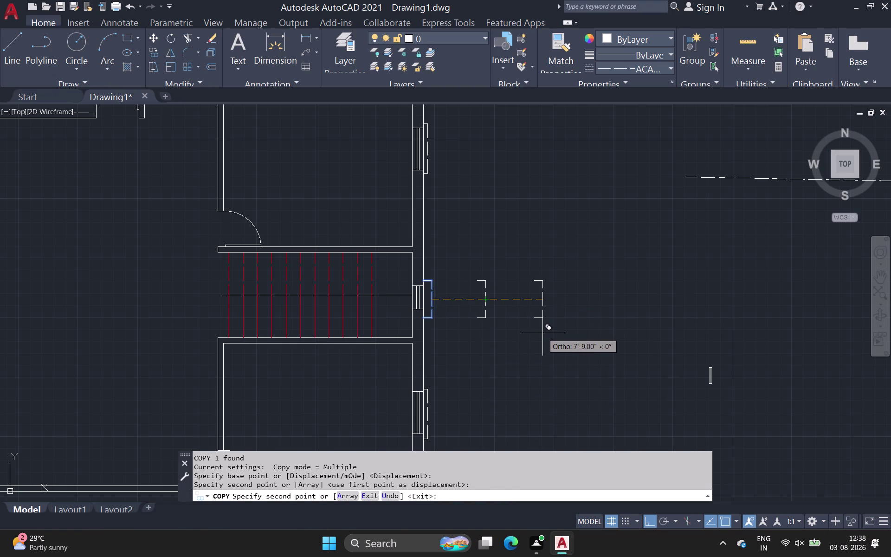
key(Escape)
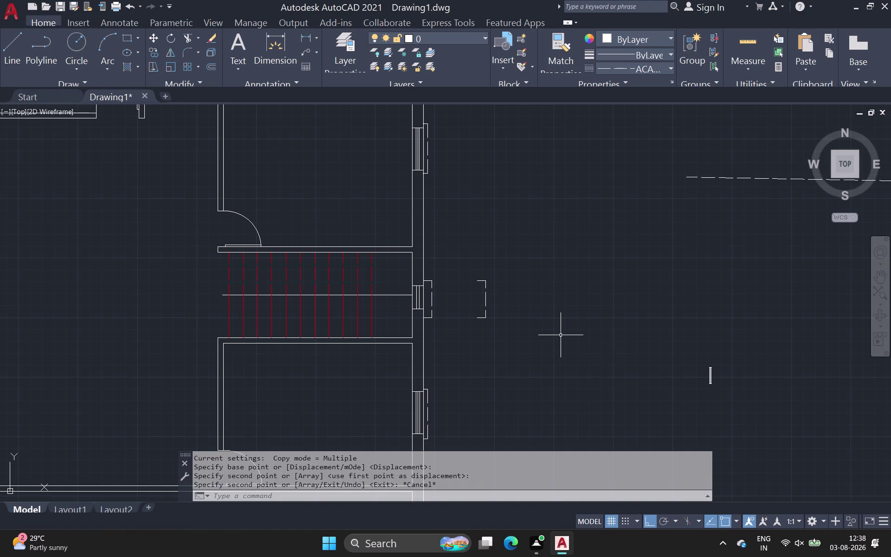
Mirror the copied bracket about a vertical line, keeping the source, into a back-to-back pair.
drag(476, 271, 483, 288)
click(520, 340)
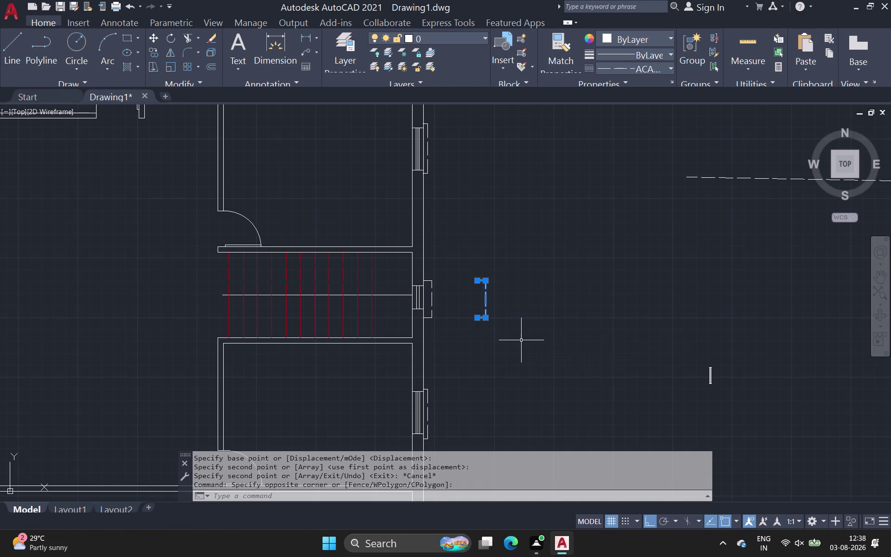
key(m)
key(i)
key(space)
drag(487, 318, 488, 329)
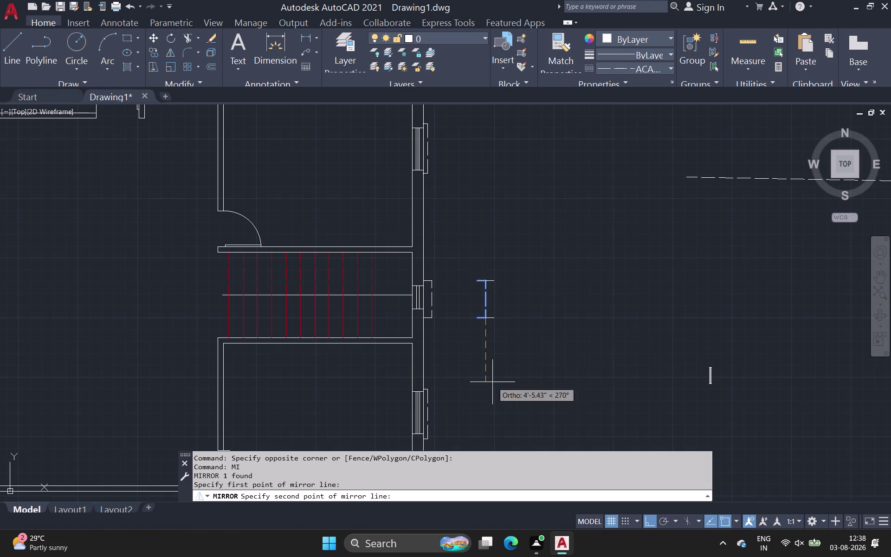
click(492, 376)
drag(523, 415, 494, 377)
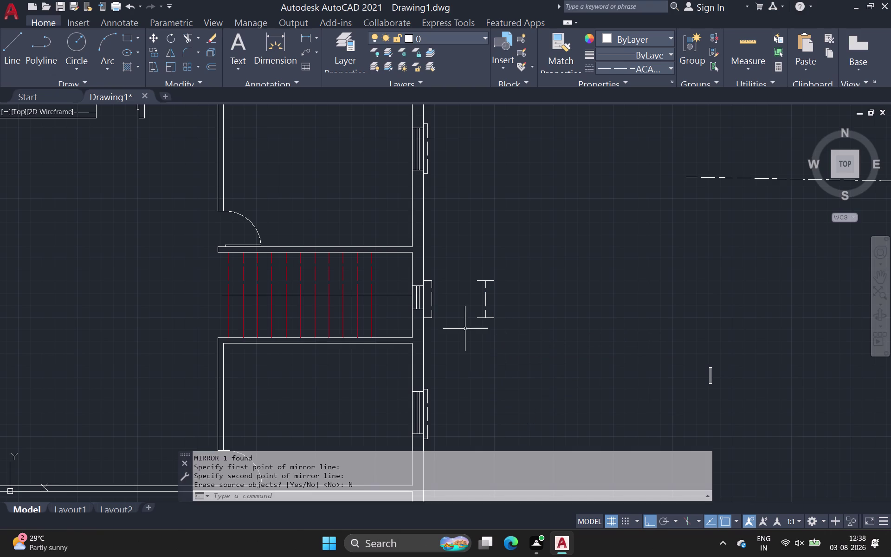
scroll(up, 3)
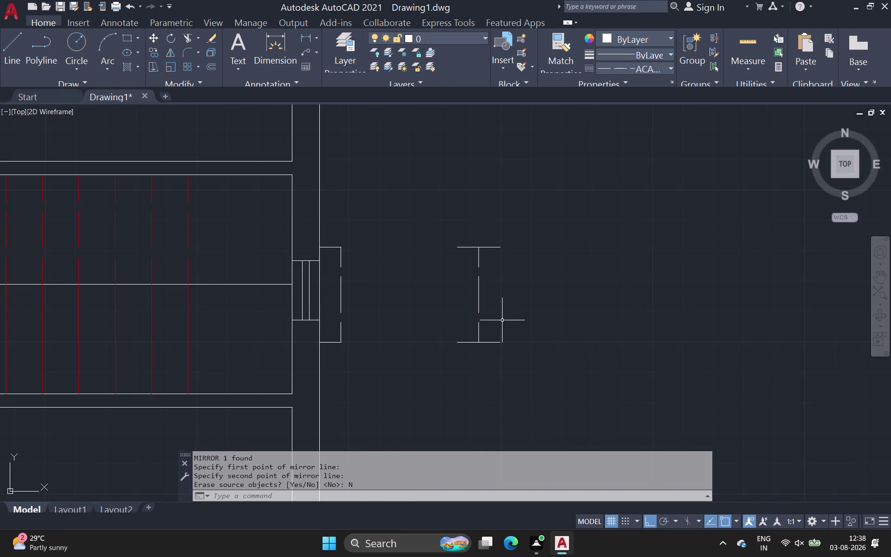
scroll(down, 3)
middle_drag(507, 318, 510, 313)
scroll(up, 3)
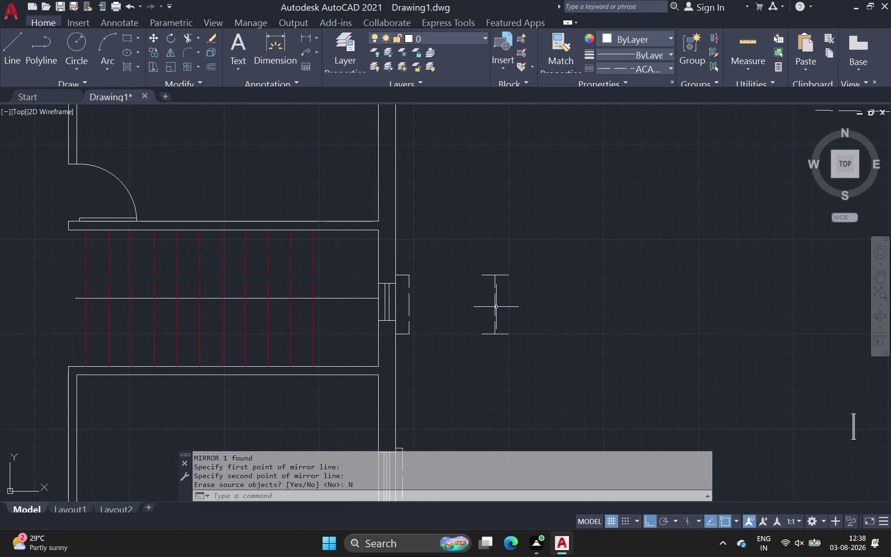
Move the mirrored bracket further right to separate the pair.
click(495, 307)
text(m)
key(space)
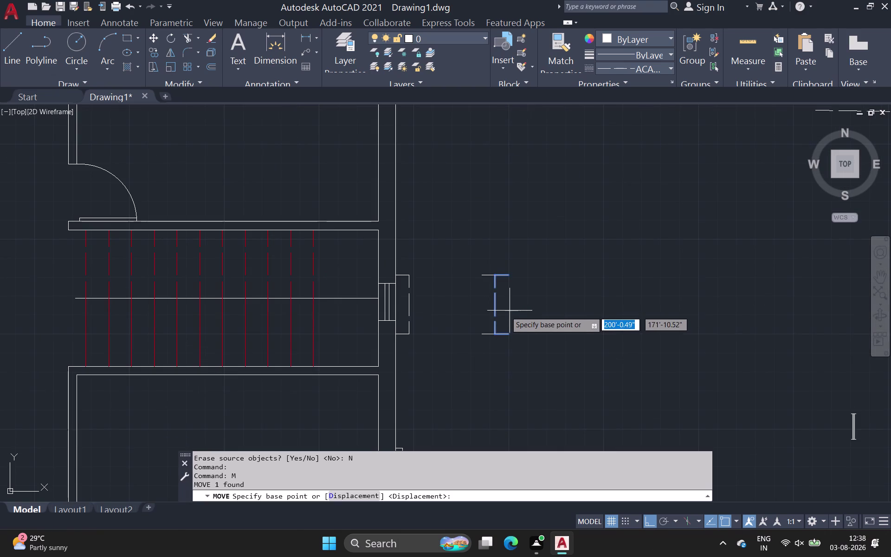
click(496, 309)
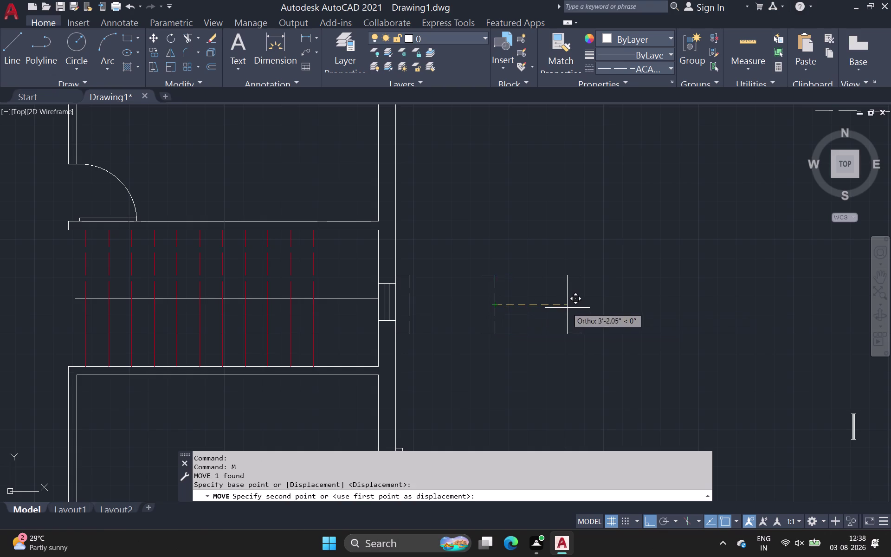
click(567, 307)
key(space)
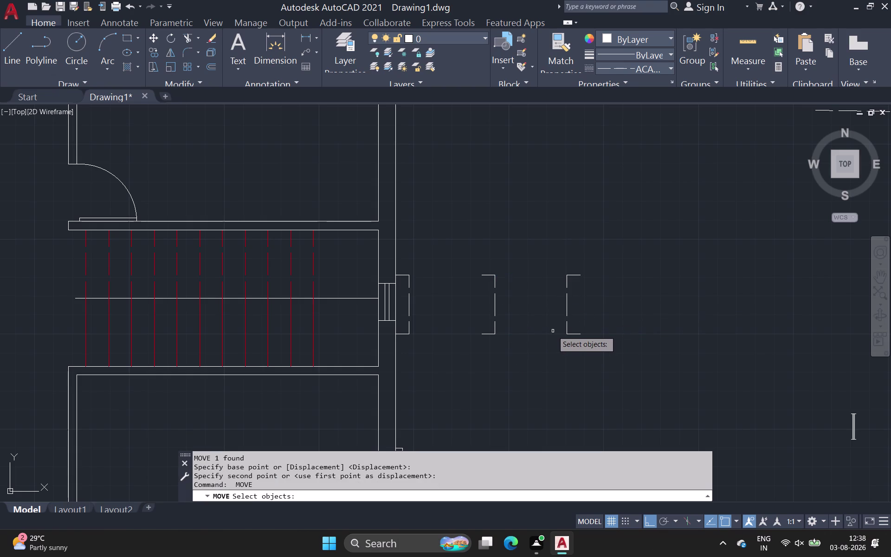
Copy the right bracket once more further right and select the new third bracket.
key(c)
key(o)
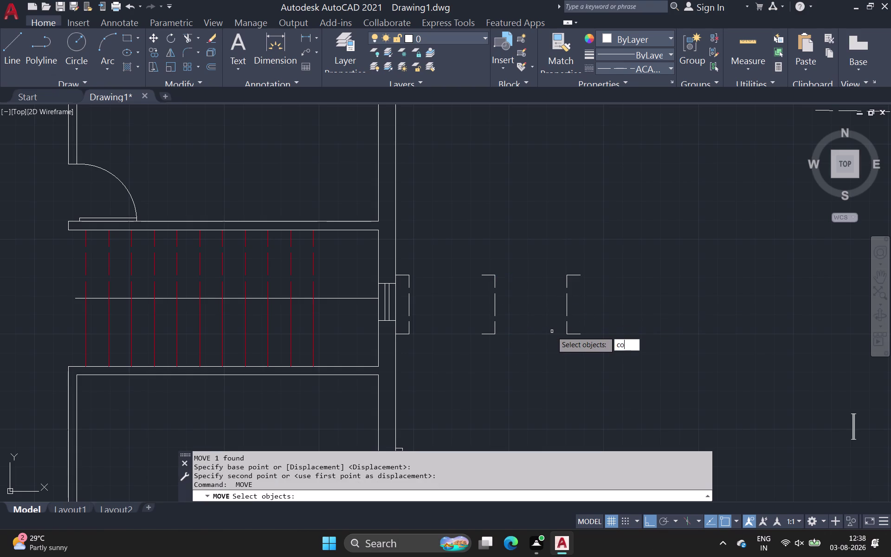
key(space)
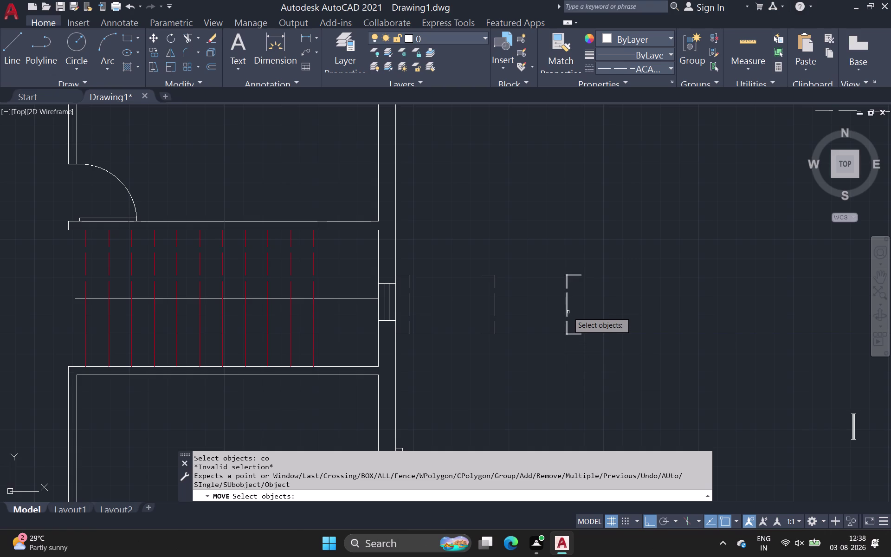
click(569, 312)
key(Escape)
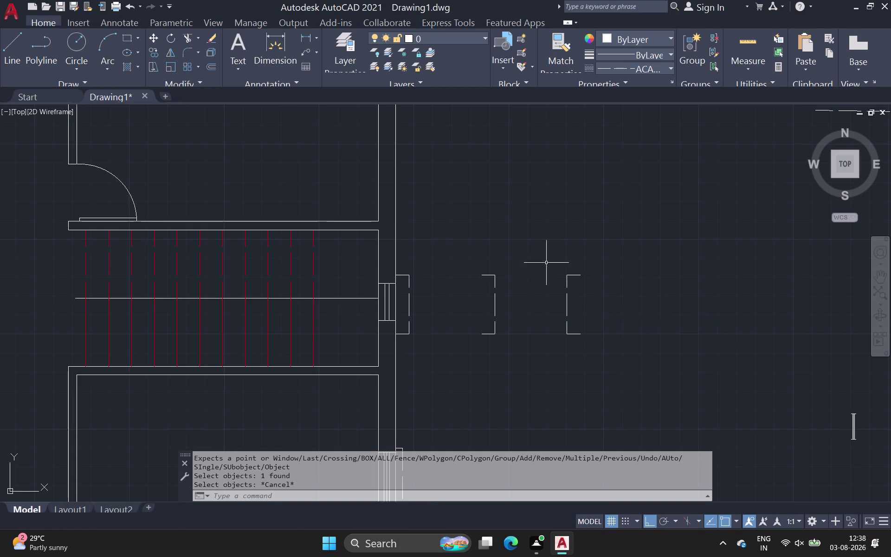
drag(552, 257, 601, 304)
click(644, 396)
key(c)
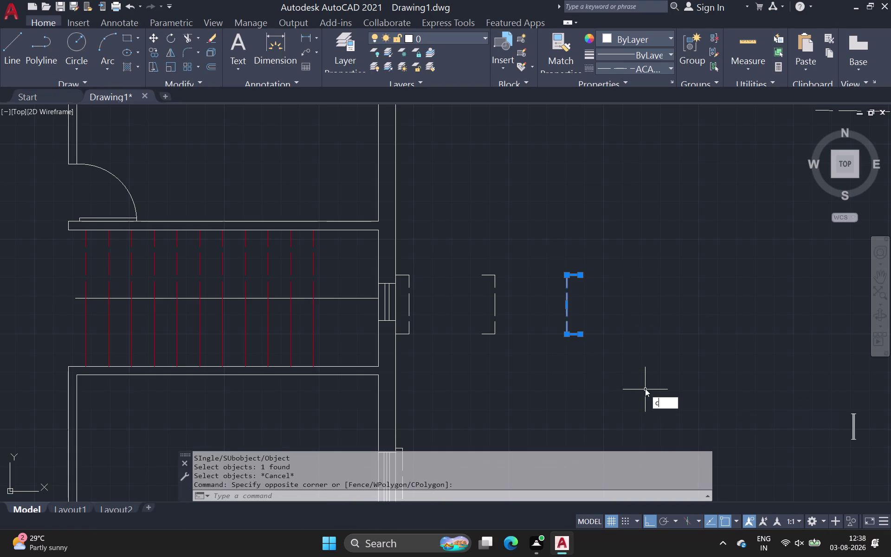
text(o)
key(space)
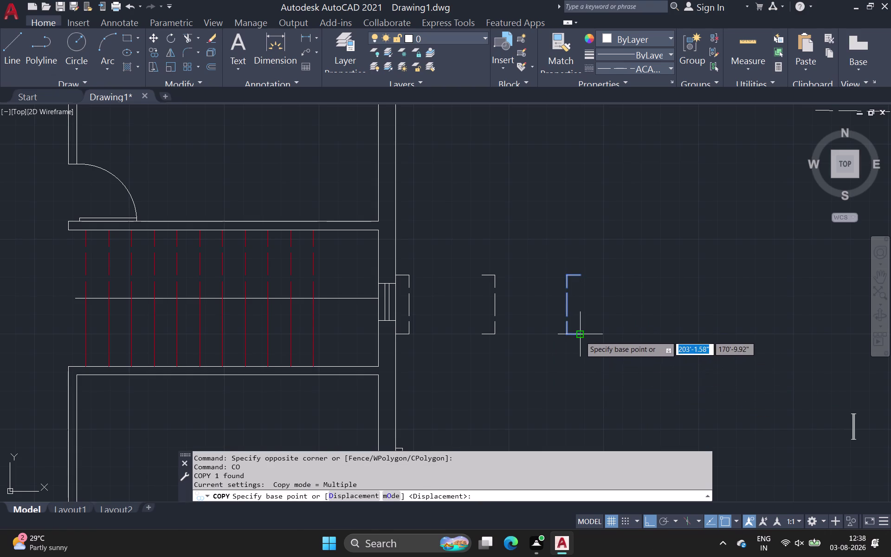
drag(580, 337, 605, 342)
click(664, 342)
key(space)
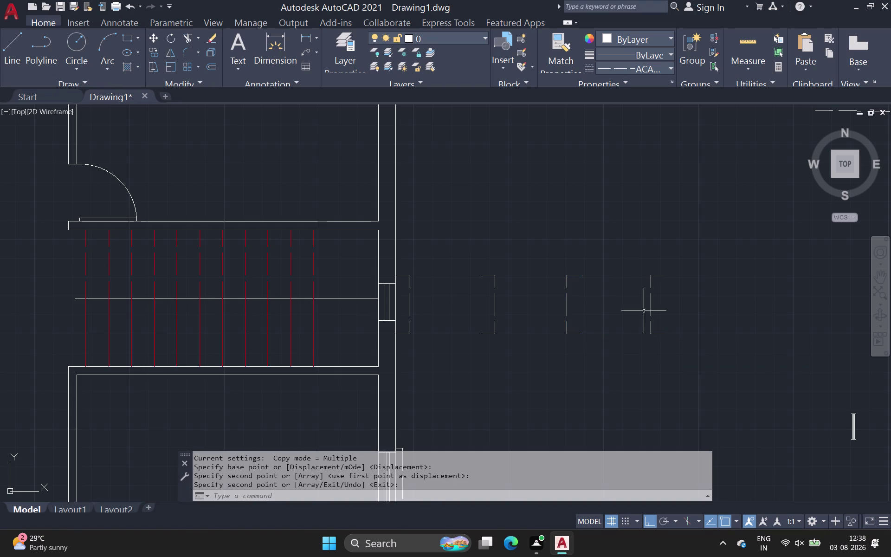
drag(634, 251, 651, 312)
click(698, 354)
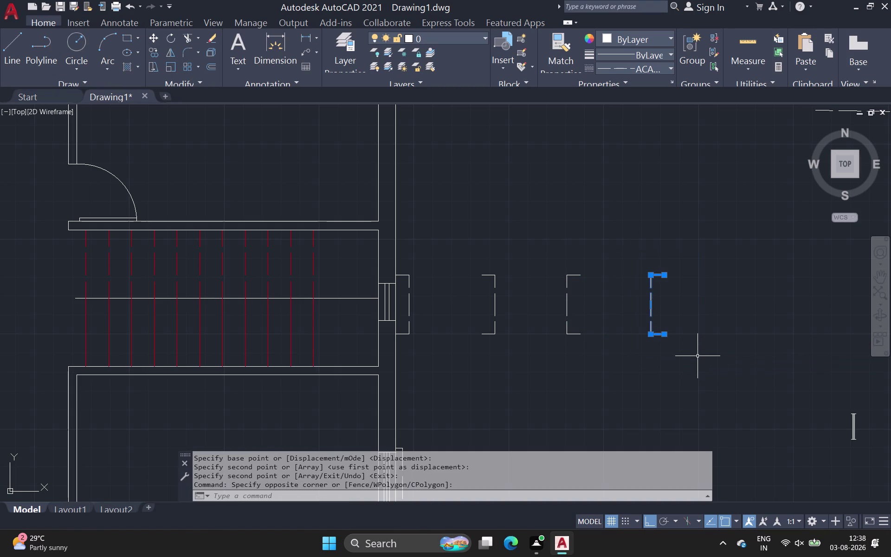
Rotate the third bracket 270° about its corner so it lies horizontally.
key(r)
key(o)
key(space)
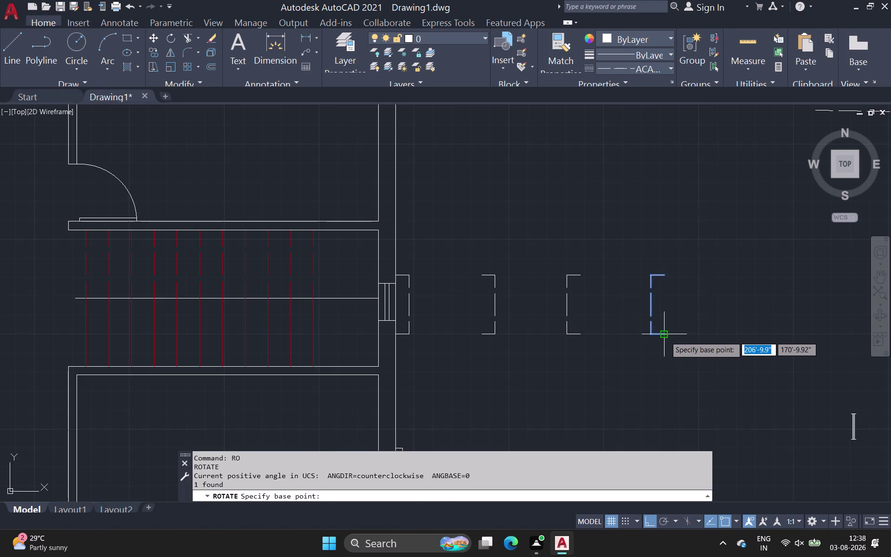
click(665, 337)
click(619, 383)
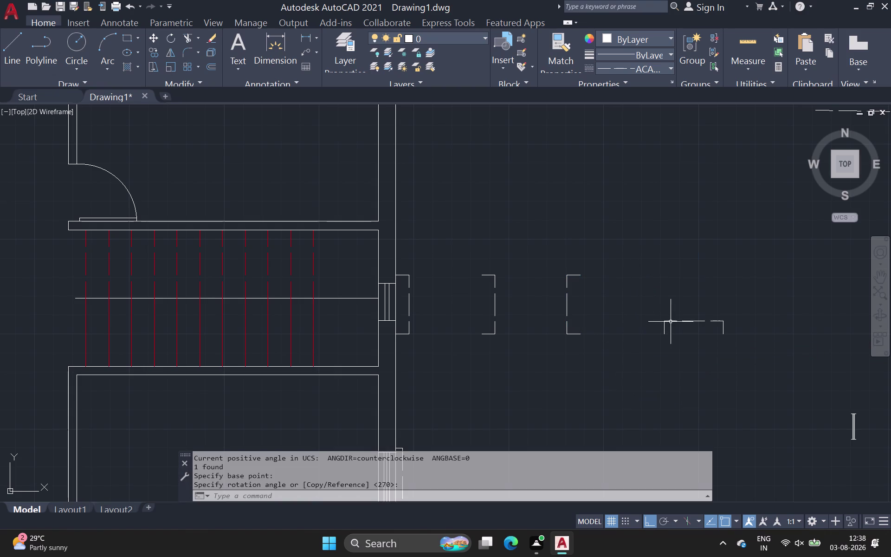
drag(645, 305, 652, 319)
Mirror the rotated bracket horizontally, keeping the original.
click(809, 384)
key(m)
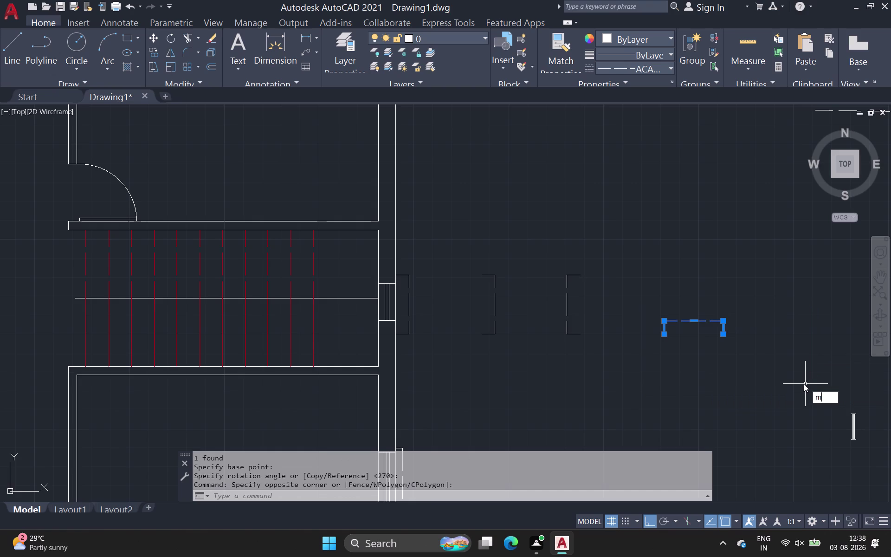
key(i)
key(space)
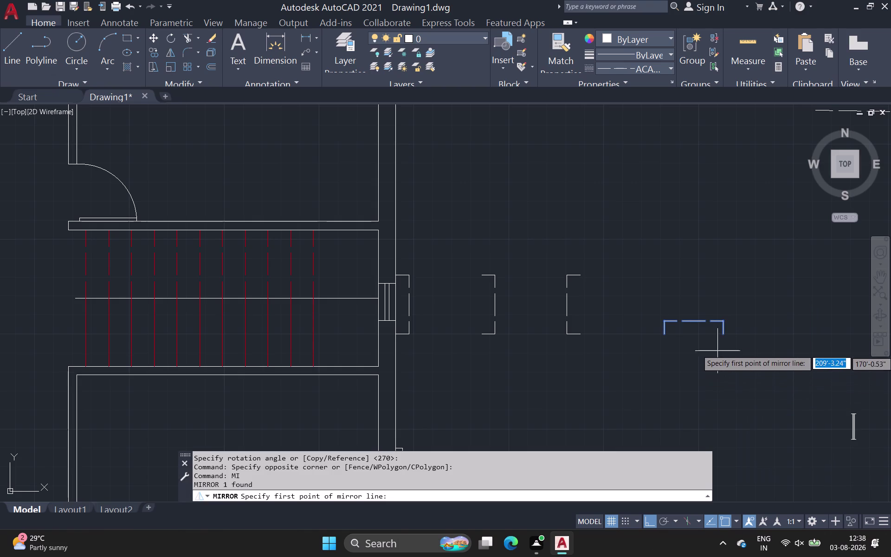
drag(724, 333, 745, 336)
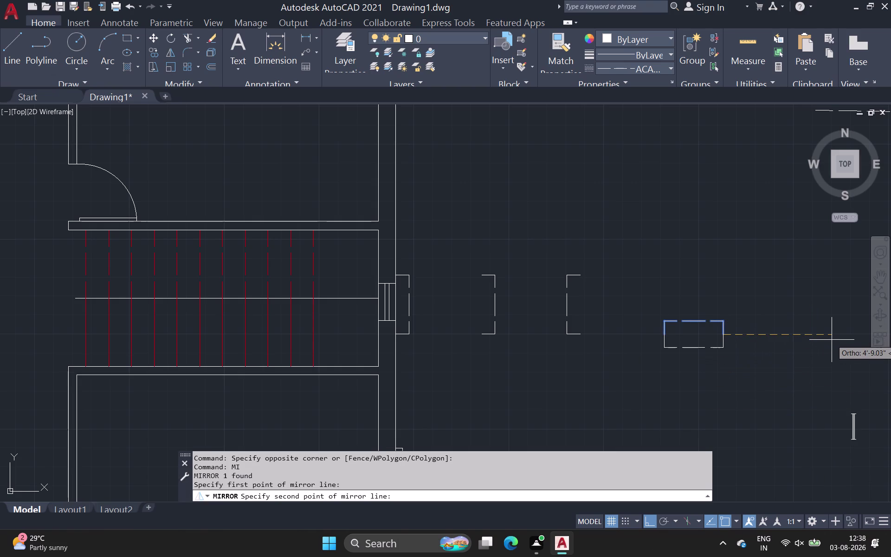
click(788, 290)
drag(815, 332, 789, 291)
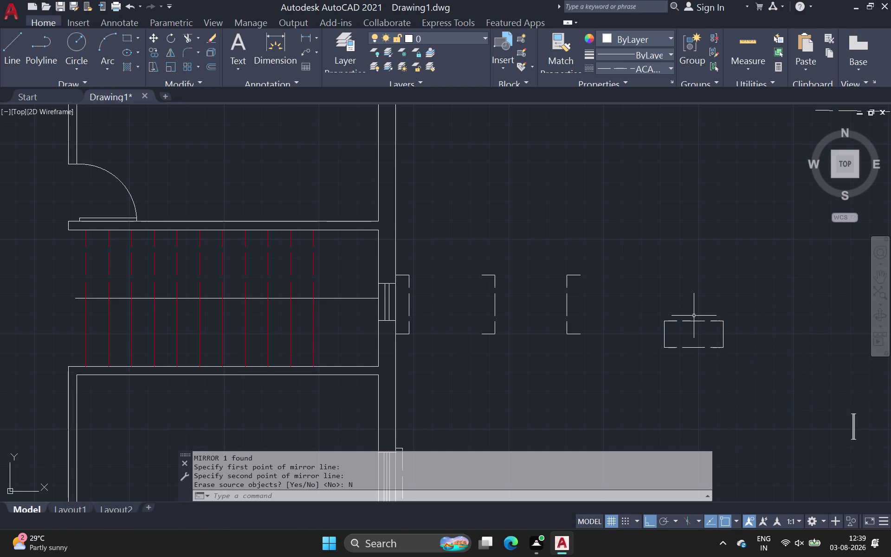
click(694, 322)
Move the mirrored piece up to close the square outline.
key(m)
key(space)
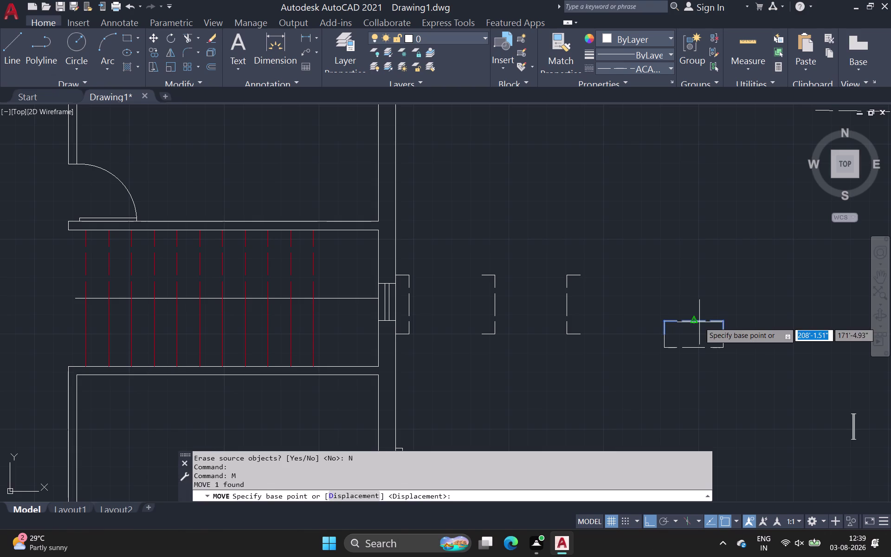
drag(700, 323, 698, 298)
click(693, 262)
key(Escape)
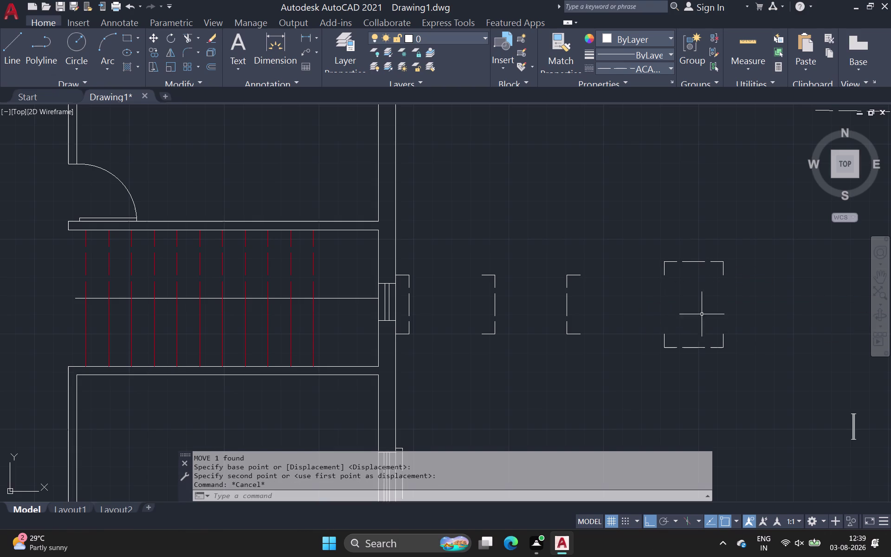
scroll(down, 3)
middle_drag(569, 349, 683, 220)
middle_drag(651, 328, 571, 314)
middle_drag(578, 325, 542, 409)
scroll(down, 3)
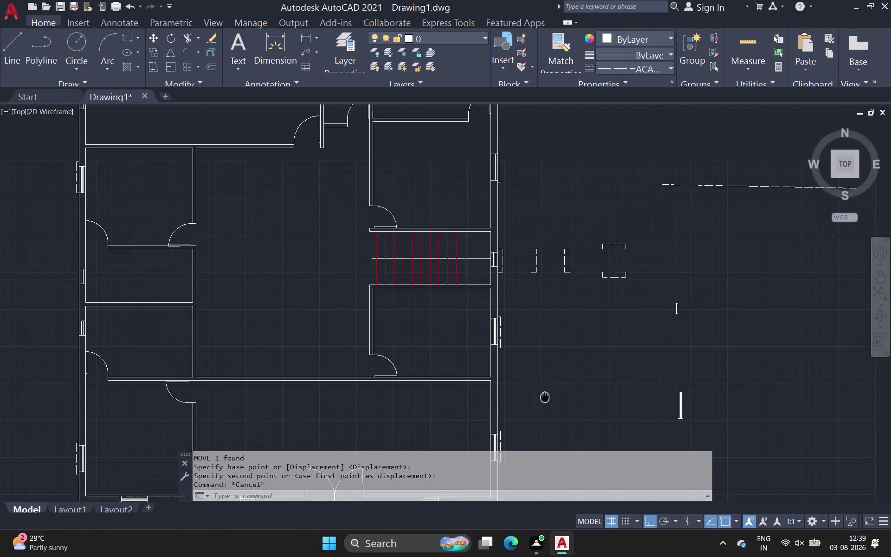
middle_drag(542, 409, 539, 419)
middle_drag(540, 410, 548, 335)
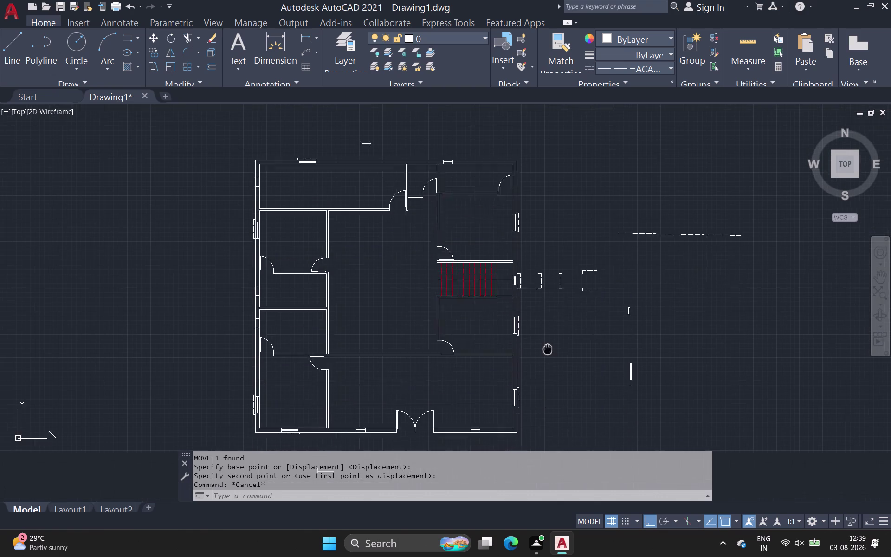
middle_drag(548, 334, 538, 281)
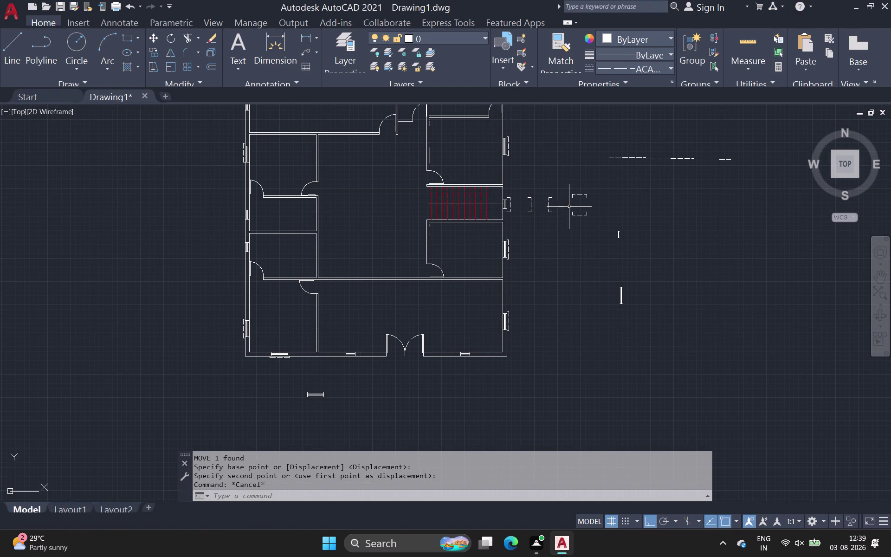
click(580, 215)
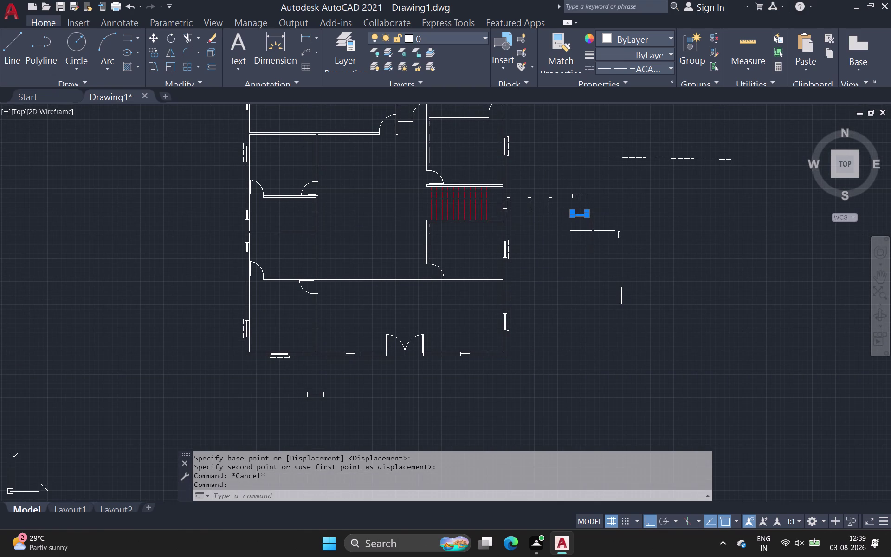
Start copying the window outline with CO, pick its base point, and turn Ortho off.
key(c)
text(o)
key(space)
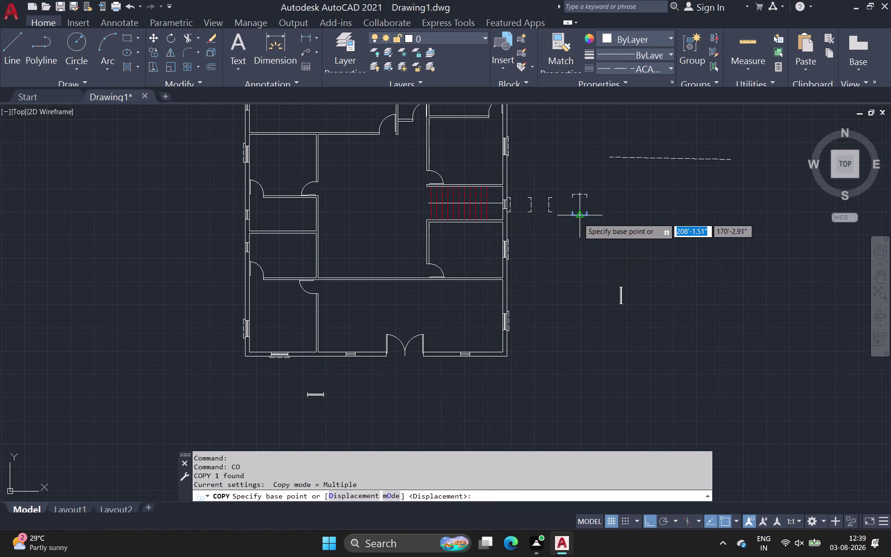
click(577, 215)
scroll(up, 3)
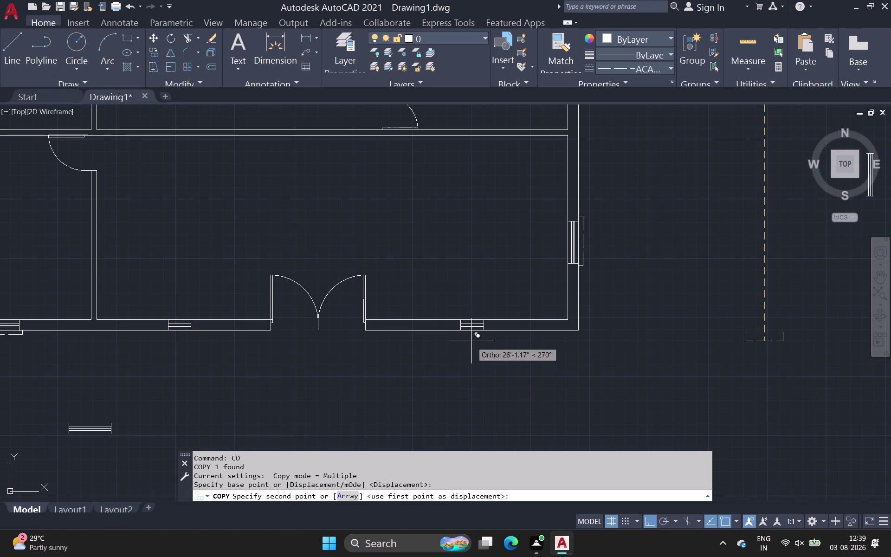
scroll(up, 3)
middle_drag(709, 307, 86, 370)
scroll(down, 3)
scroll(down, 3)
scroll(down, 3)
middle_drag(302, 327, 369, 264)
click(650, 523)
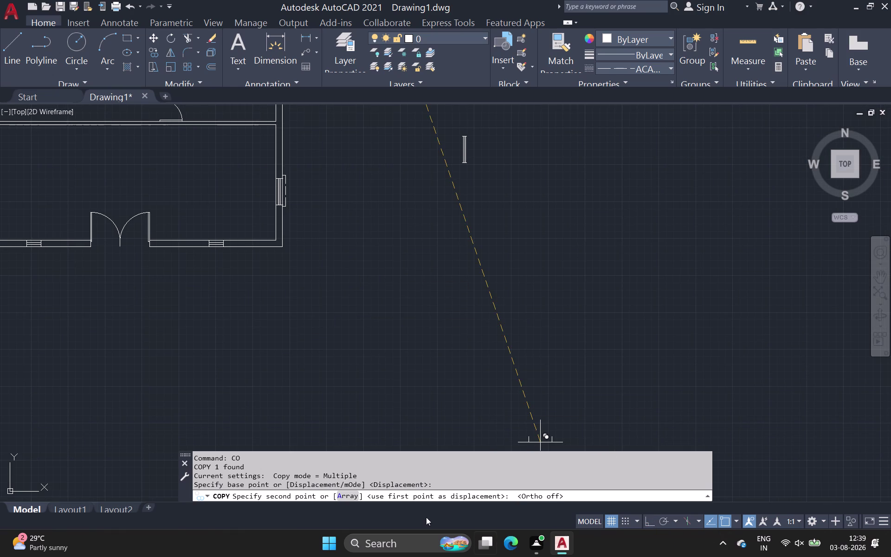
scroll(down, 3)
middle_drag(474, 383, 505, 228)
middle_drag(217, 200, 385, 387)
scroll(down, 3)
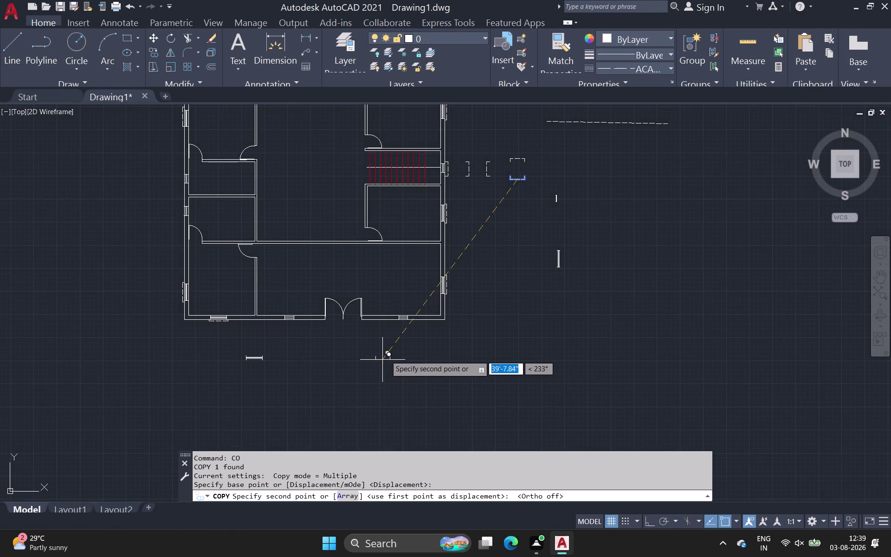
scroll(up, 3)
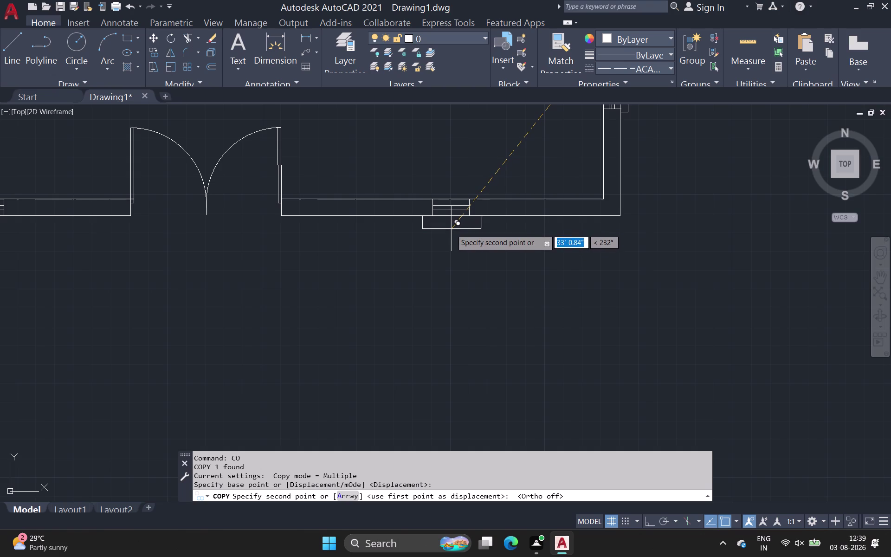
Place outline copies at the bottom-wall windows right and left of the door.
click(451, 230)
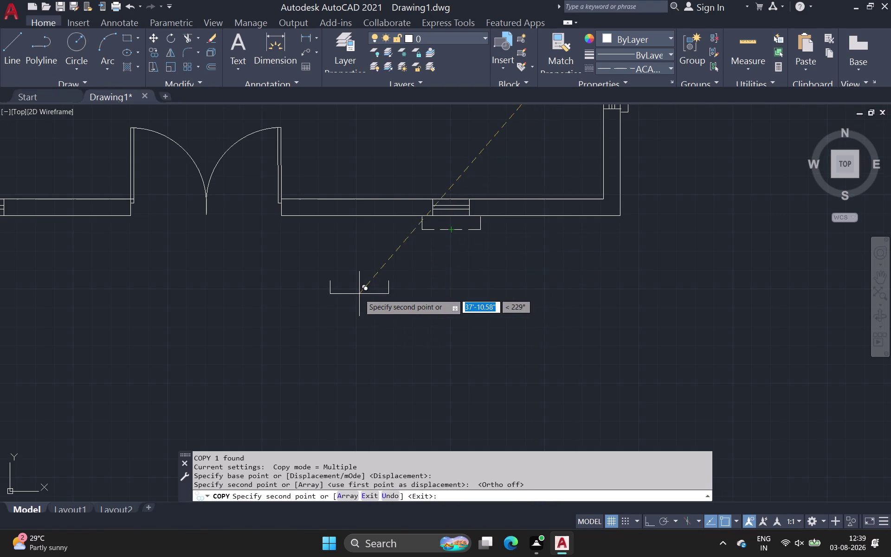
scroll(down, 3)
middle_drag(359, 295, 442, 287)
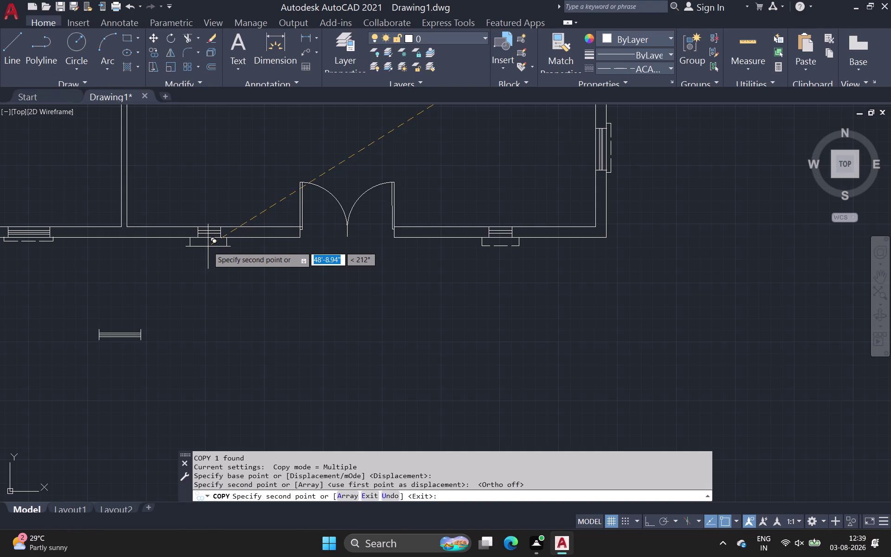
click(207, 246)
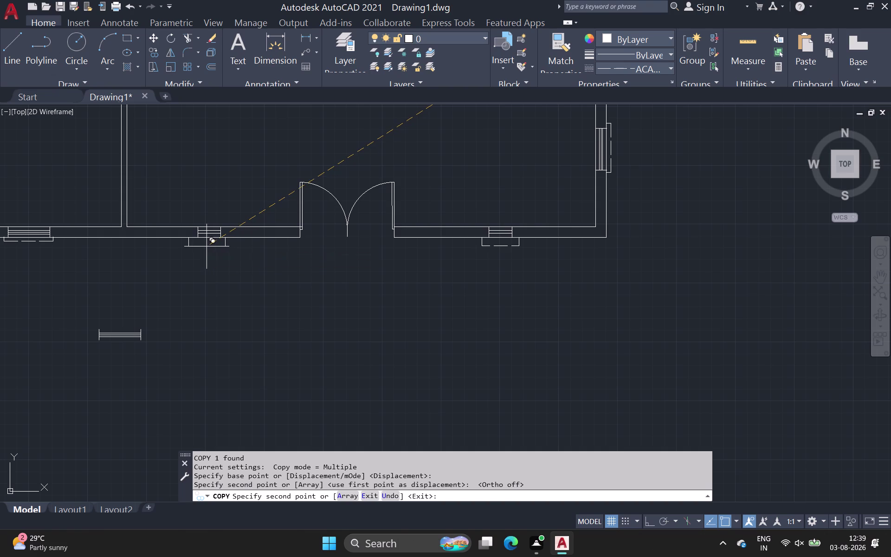
scroll(down, 3)
middle_drag(195, 340, 307, 321)
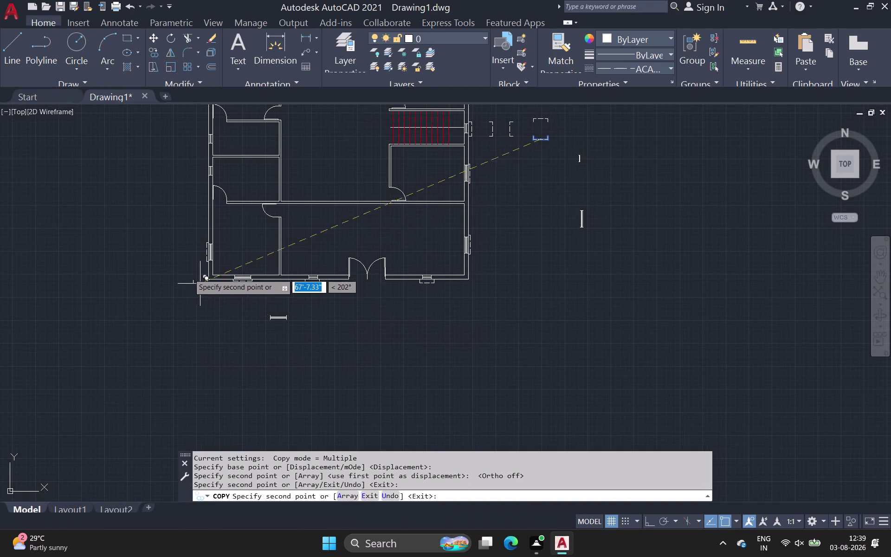
middle_drag(155, 231, 144, 306)
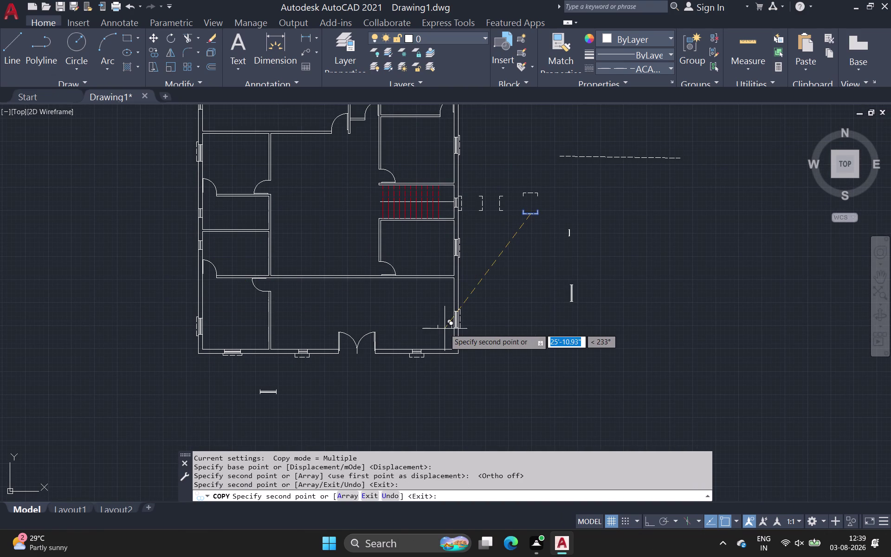
key(Escape)
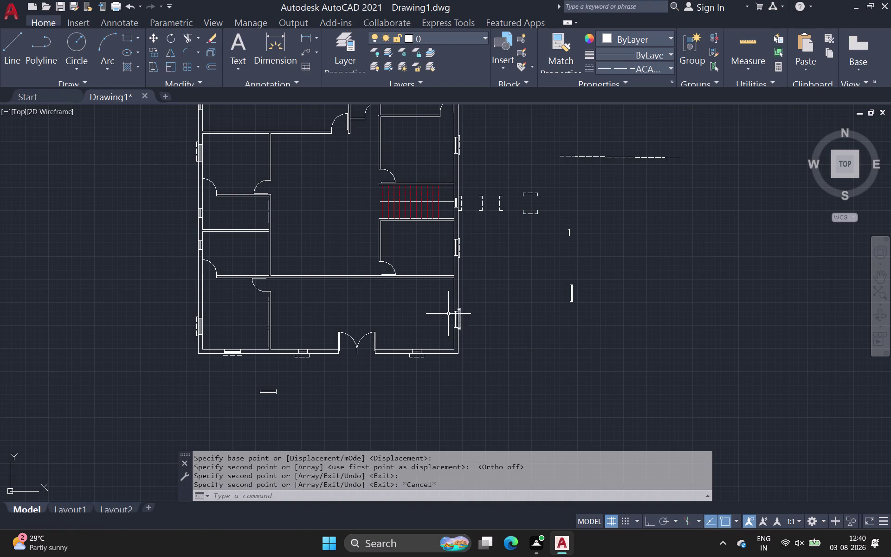
Select the upright bracket outline, start COPY and pick its base point.
middle_drag(448, 311, 322, 414)
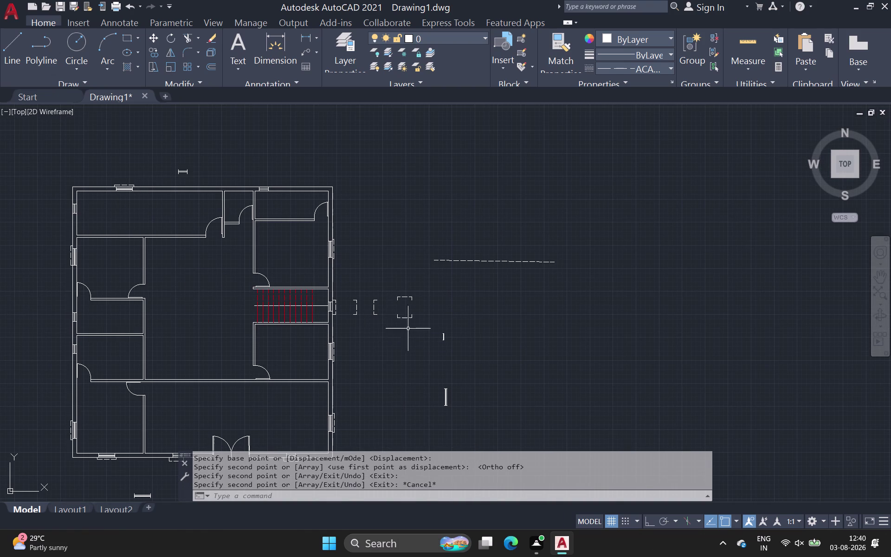
click(375, 306)
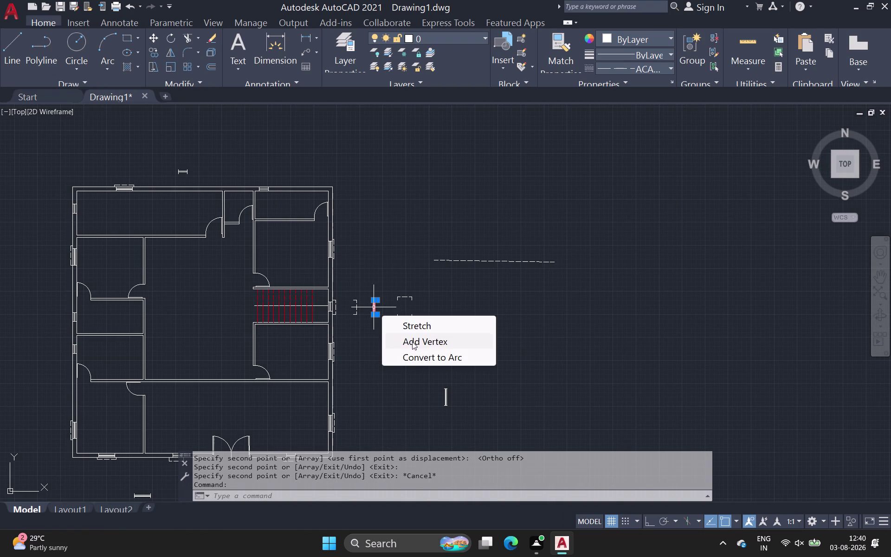
key(space)
drag(413, 346, 490, 310)
key(space)
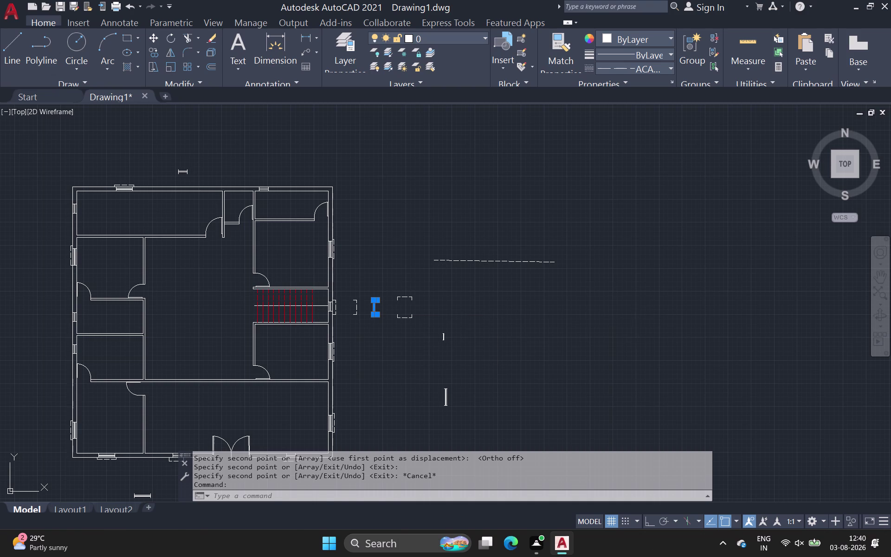
scroll(up, 3)
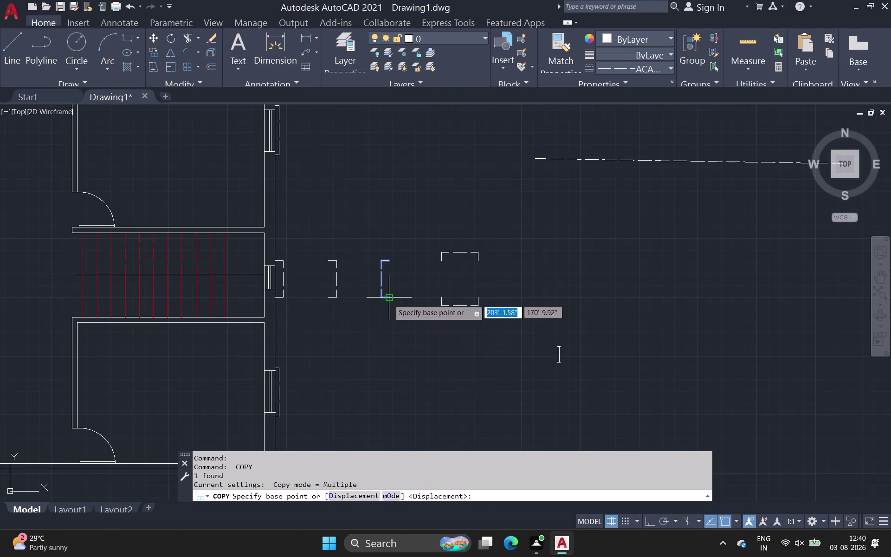
click(388, 300)
Place bracket copies at the lower, middle and upper left-wall windows.
scroll(down, 3)
middle_drag(73, 293, 545, 308)
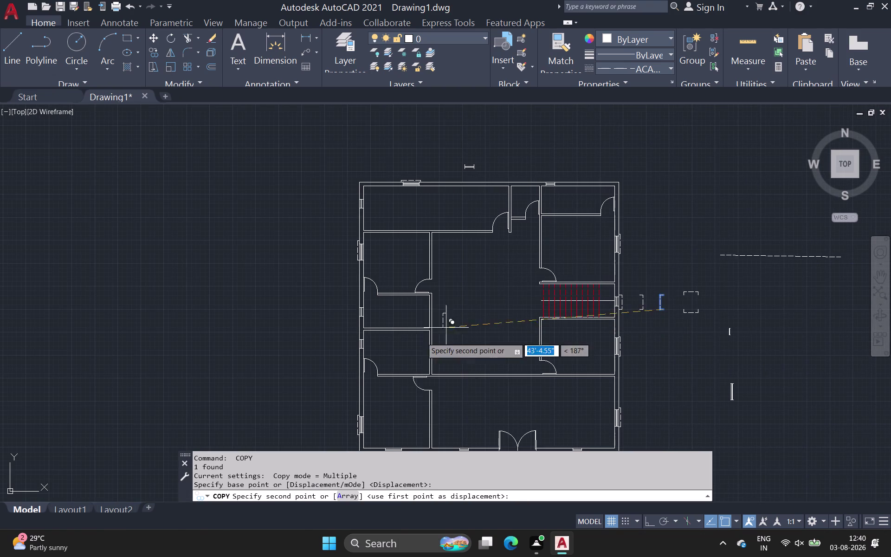
scroll(up, 3)
scroll(up, 3)
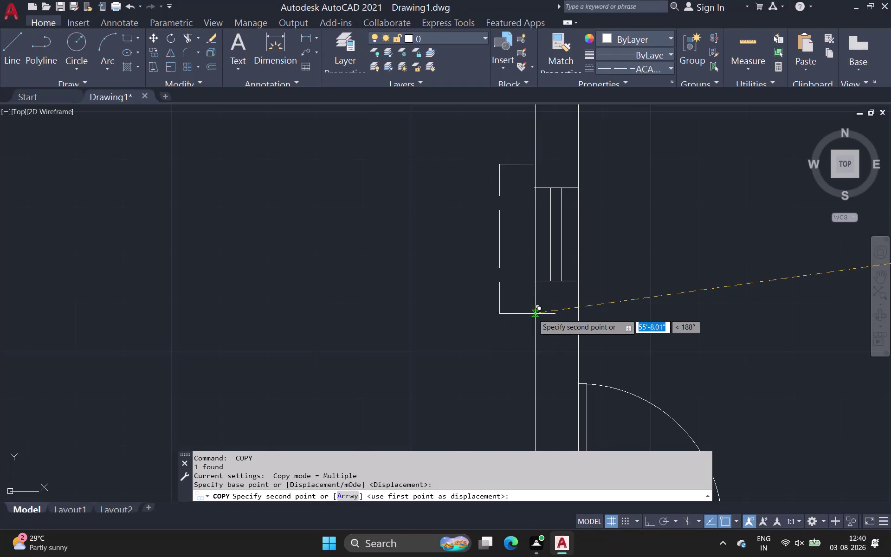
click(536, 312)
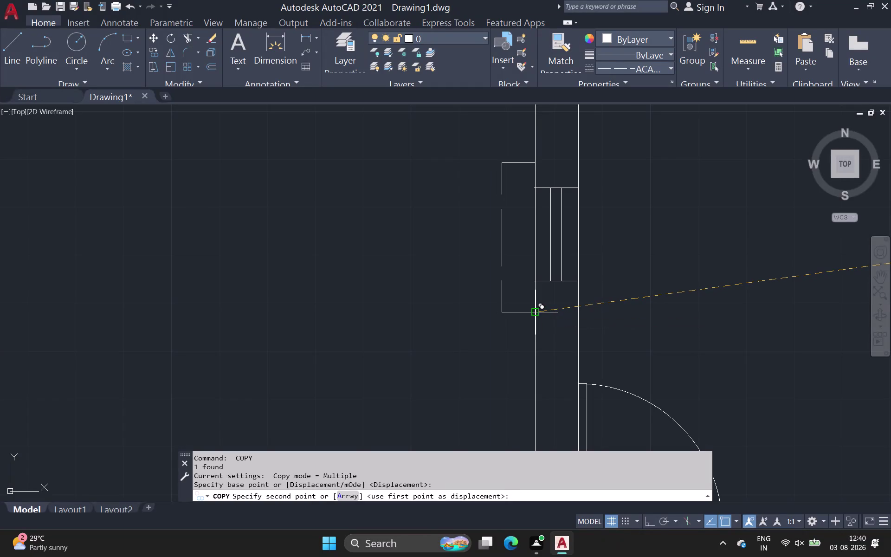
middle_drag(451, 284, 253, 556)
scroll(down, 3)
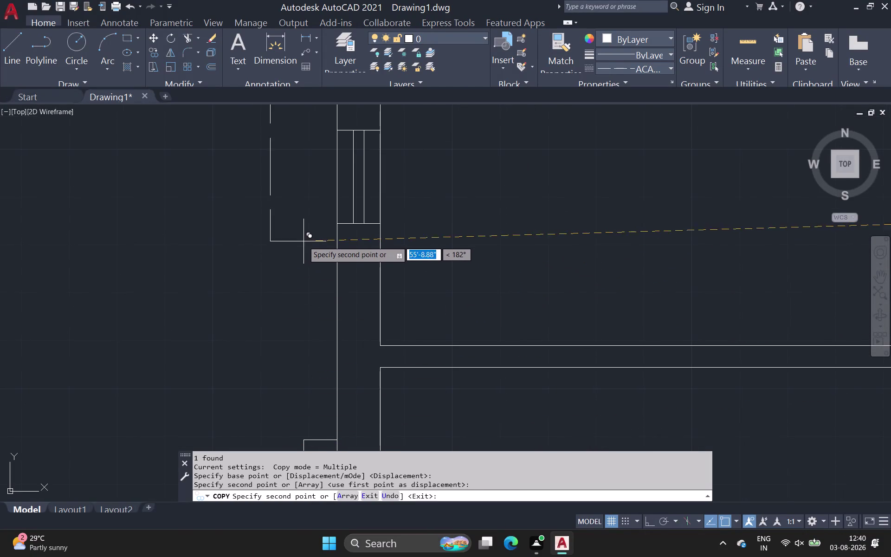
middle_drag(327, 258, 322, 312)
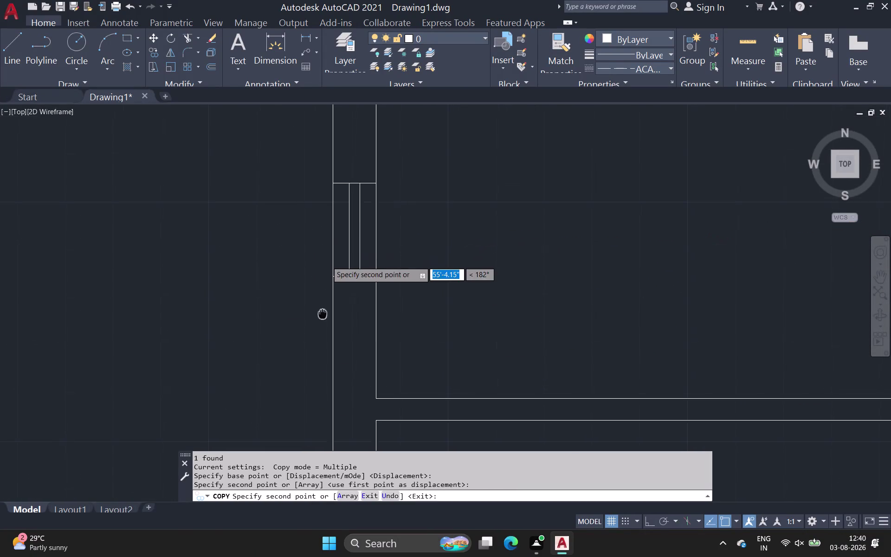
middle_drag(323, 312, 320, 320)
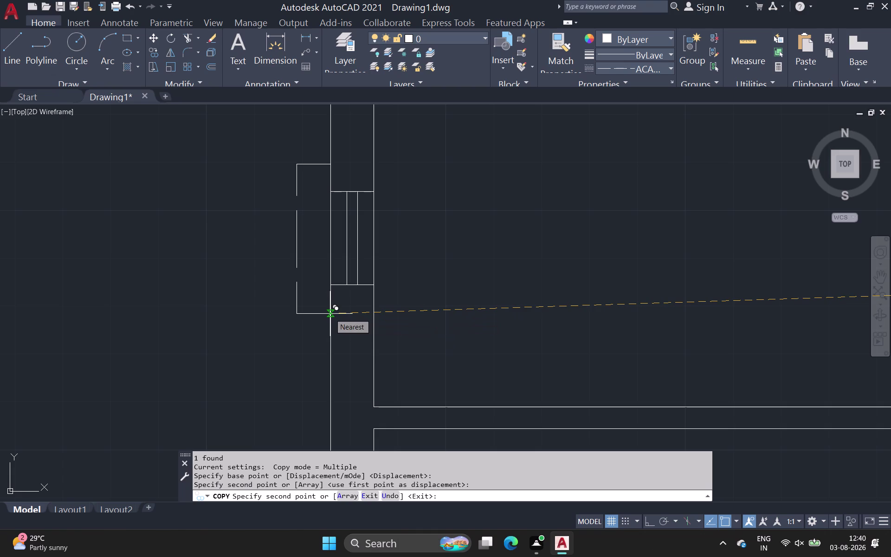
click(330, 313)
middle_drag(364, 279, 359, 534)
scroll(down, 3)
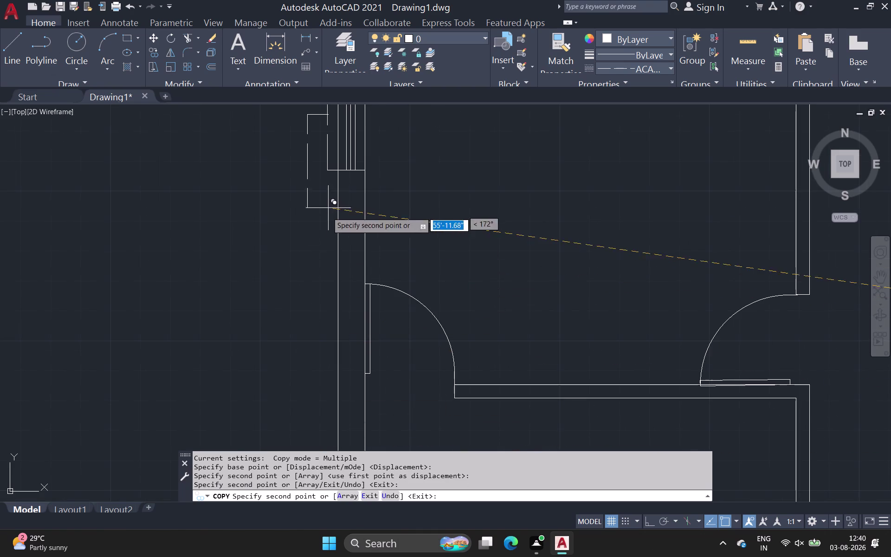
middle_drag(328, 214, 129, 416)
scroll(down, 3)
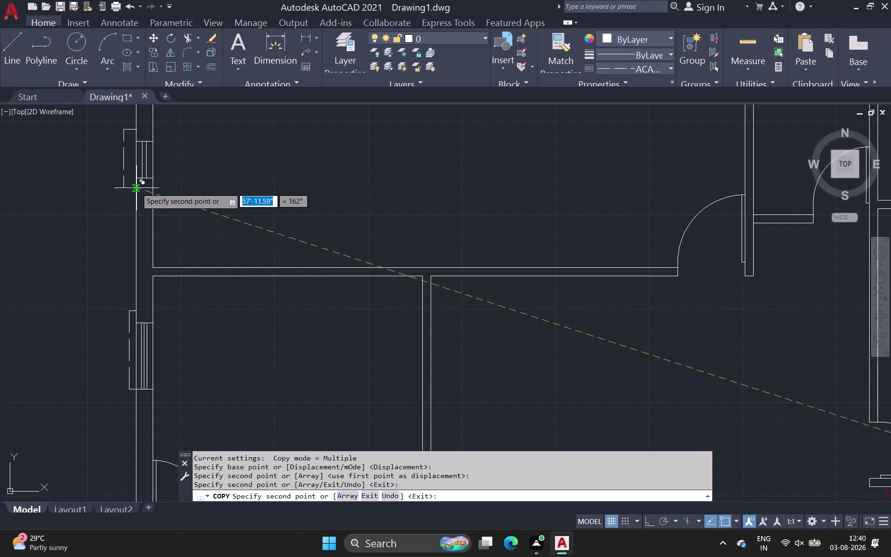
scroll(up, 3)
middle_drag(134, 192, 127, 334)
scroll(down, 3)
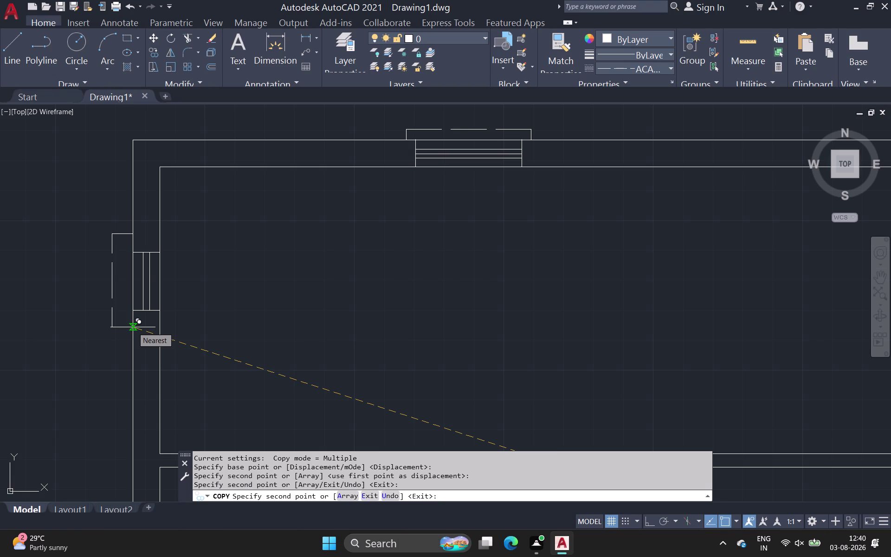
click(133, 327)
Add another bracket copy at the top-left room window and finish copying.
middle_drag(336, 298, 155, 343)
scroll(down, 3)
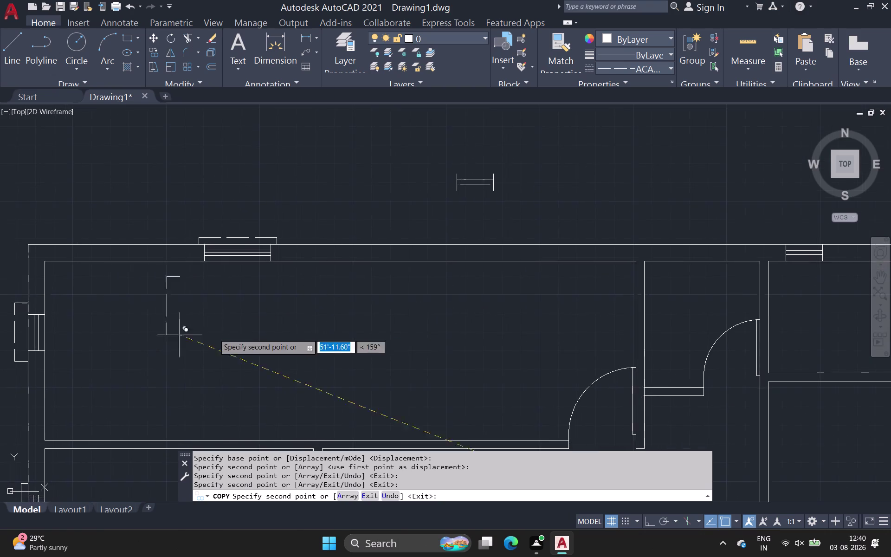
scroll(down, 3)
middle_drag(287, 325, 57, 297)
key(space)
middle_drag(567, 374, 189, 230)
scroll(down, 3)
click(296, 324)
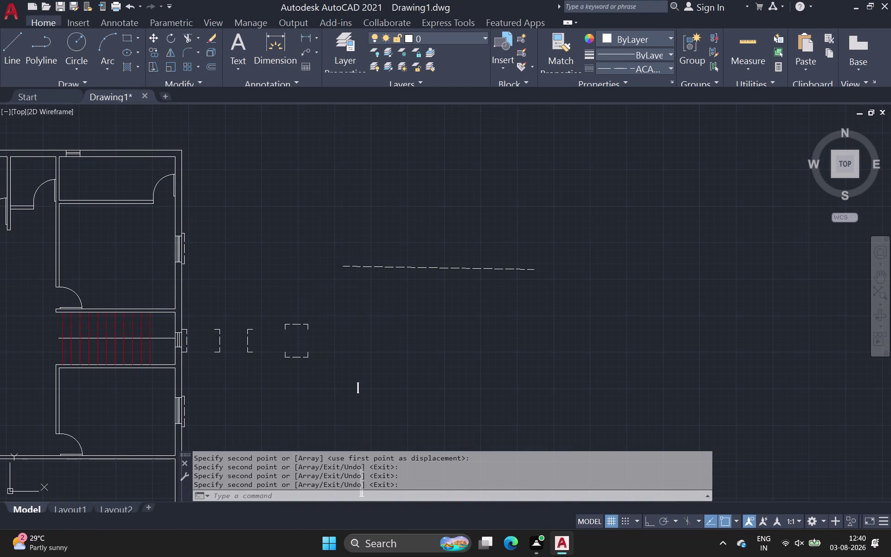
key(space)
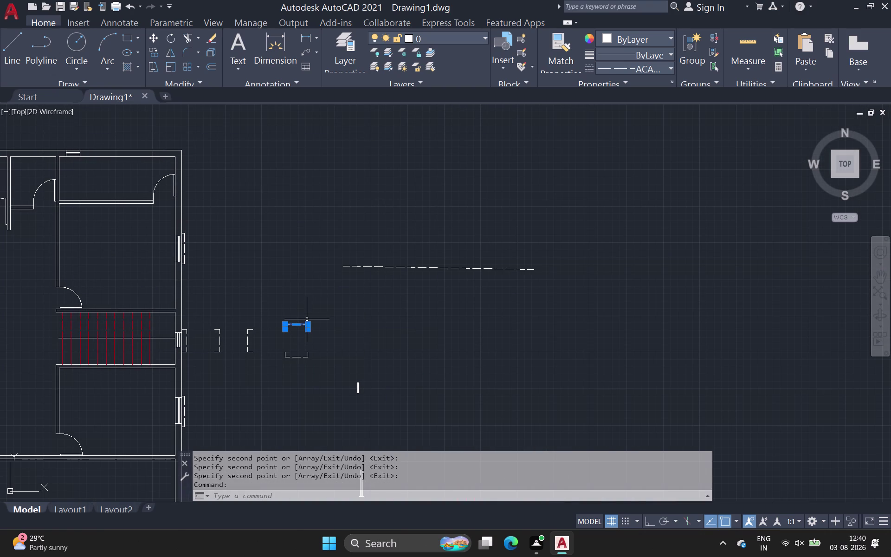
Copy the horizontal bracket outline onto a top-wall window, then cancel copying.
key(space)
scroll(up, 3)
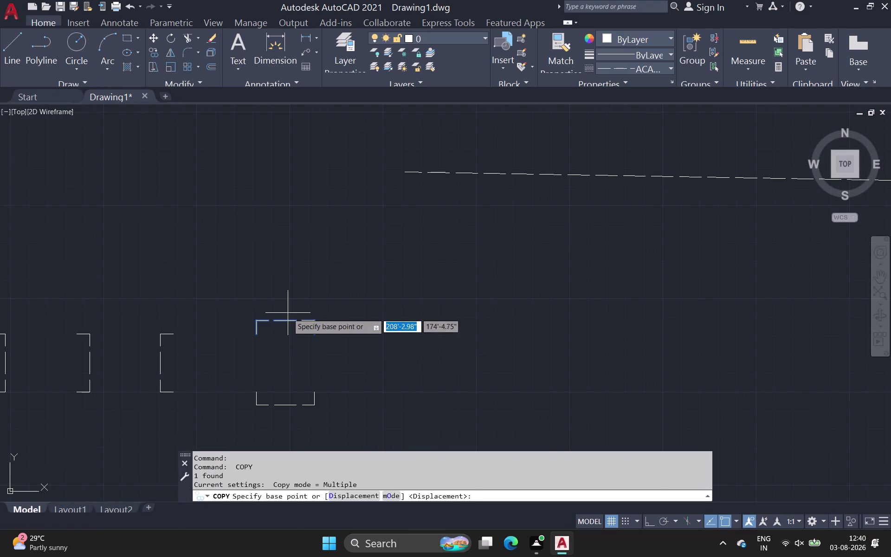
click(285, 321)
middle_drag(232, 256, 721, 481)
scroll(down, 3)
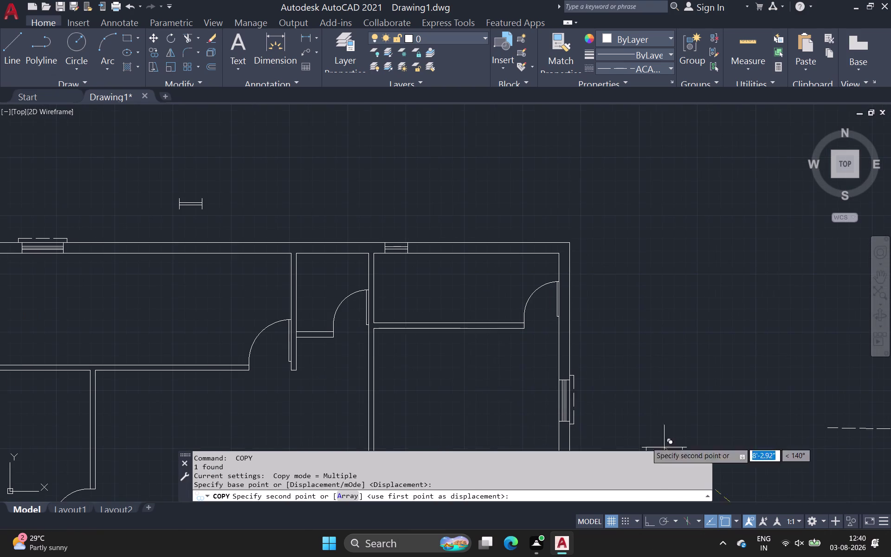
scroll(up, 3)
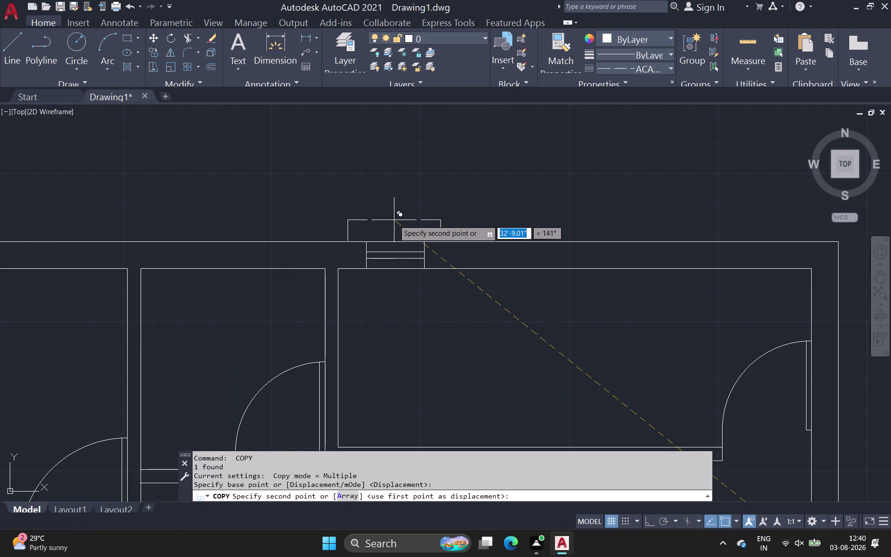
click(394, 220)
scroll(down, 3)
middle_drag(651, 265, 510, 211)
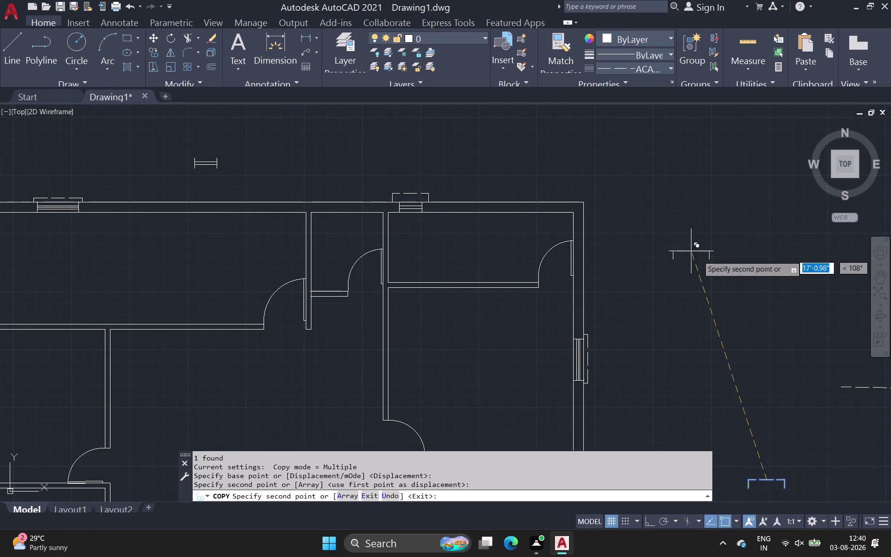
scroll(down, 3)
middle_drag(725, 288, 649, 208)
scroll(down, 3)
middle_drag(660, 246, 567, 195)
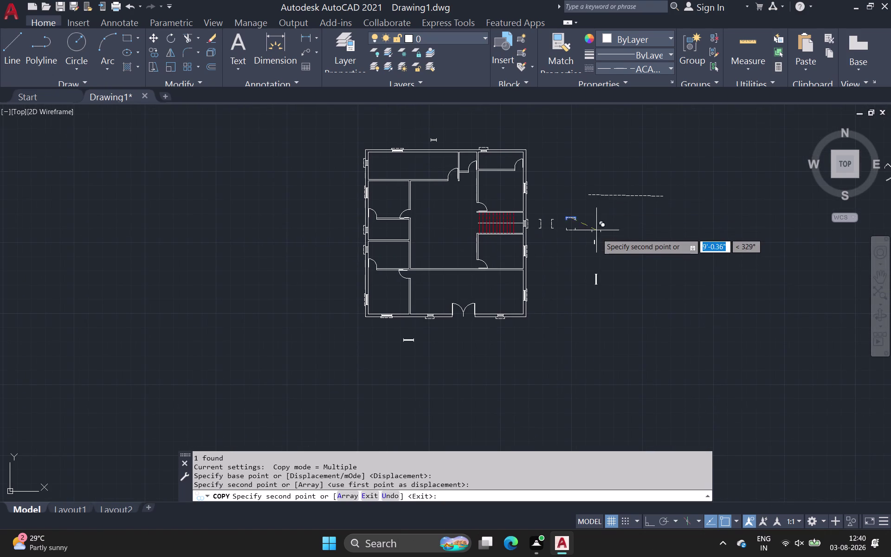
key(Escape)
Begin a selection box around the spare window pieces right of the plan.
scroll(up, 3)
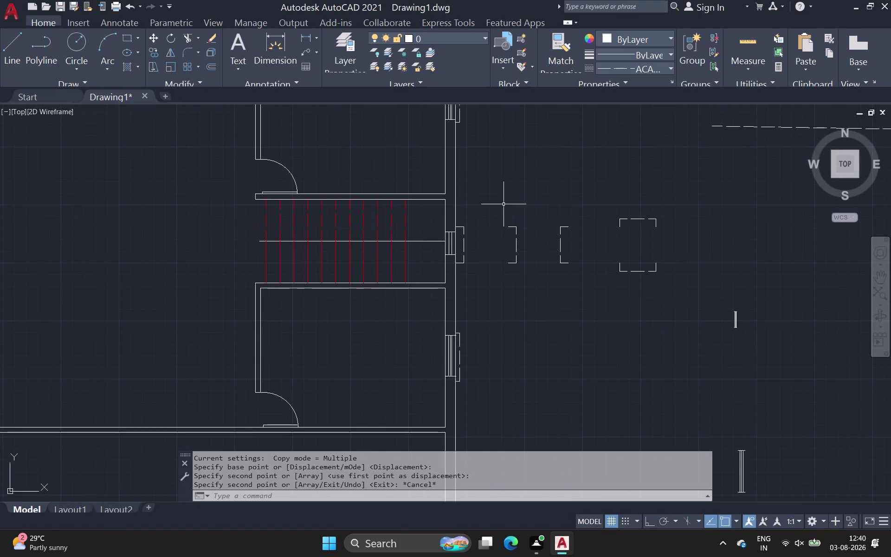
drag(482, 201, 507, 220)
scroll(down, 3)
middle_drag(814, 418, 758, 281)
click(778, 330)
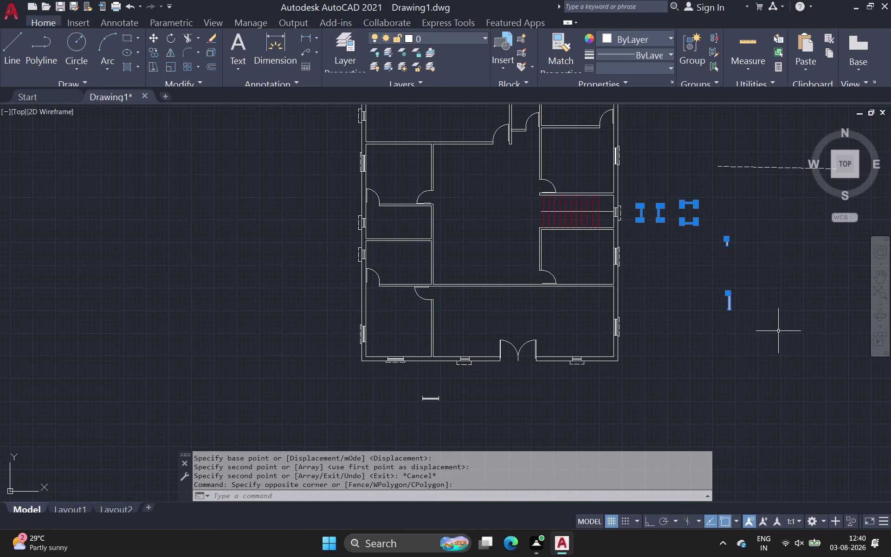
Erase the spare window pieces, the stray dashed line and the marks below the plan.
key(Delete)
middle_drag(768, 281, 604, 295)
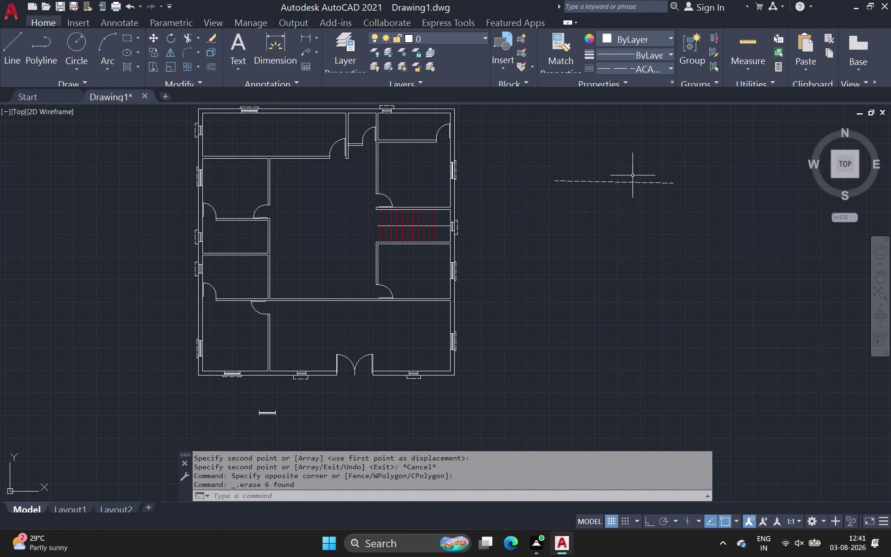
click(630, 181)
key(Delete)
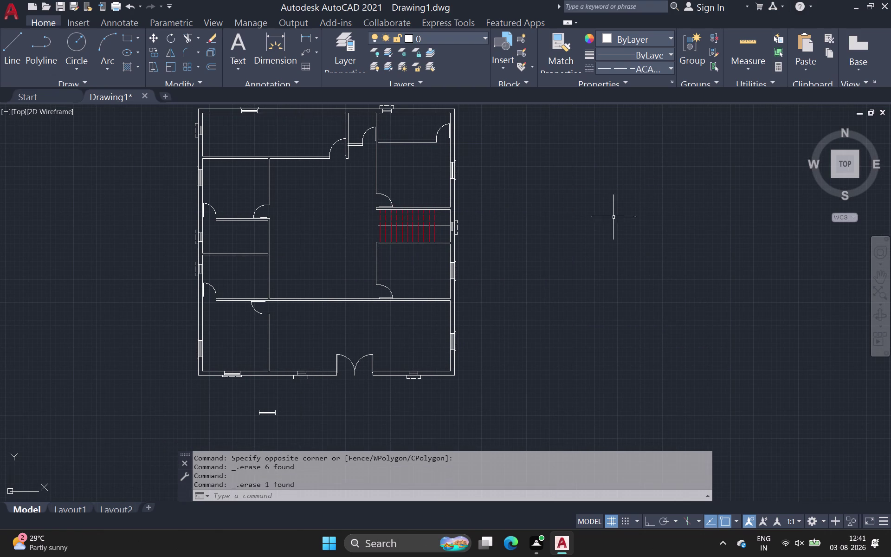
scroll(down, 3)
middle_drag(598, 244, 536, 228)
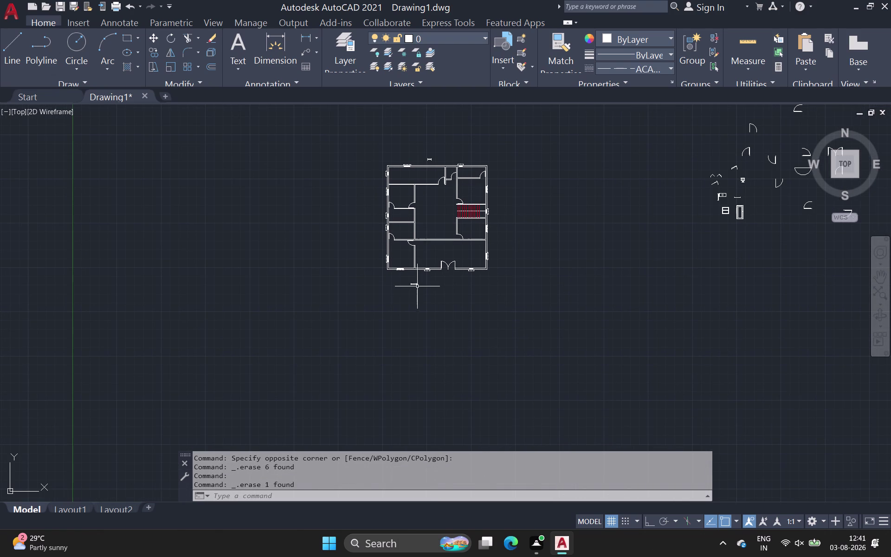
click(415, 286)
key(Delete)
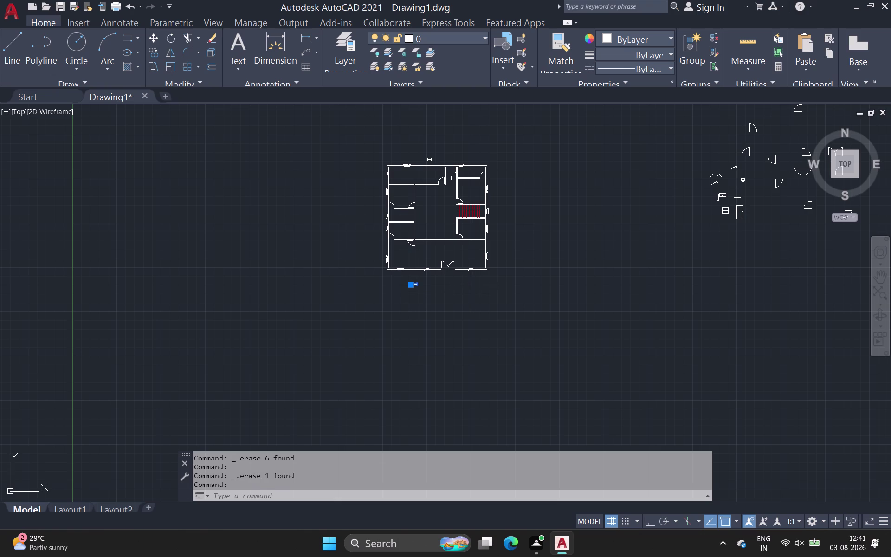
scroll(up, 3)
drag(395, 270, 411, 285)
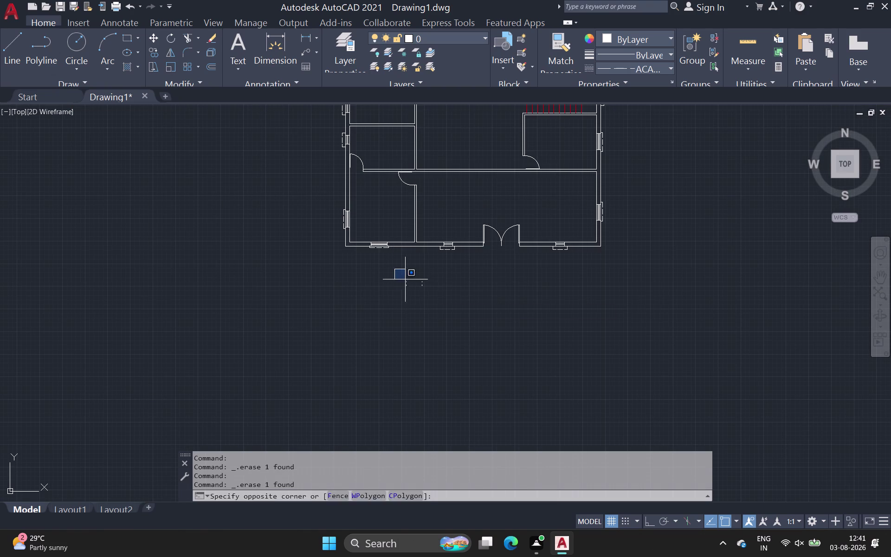
click(472, 305)
key(Delete)
Recentre the view over the floor plan's upper-left rooms.
middle_drag(470, 315, 469, 321)
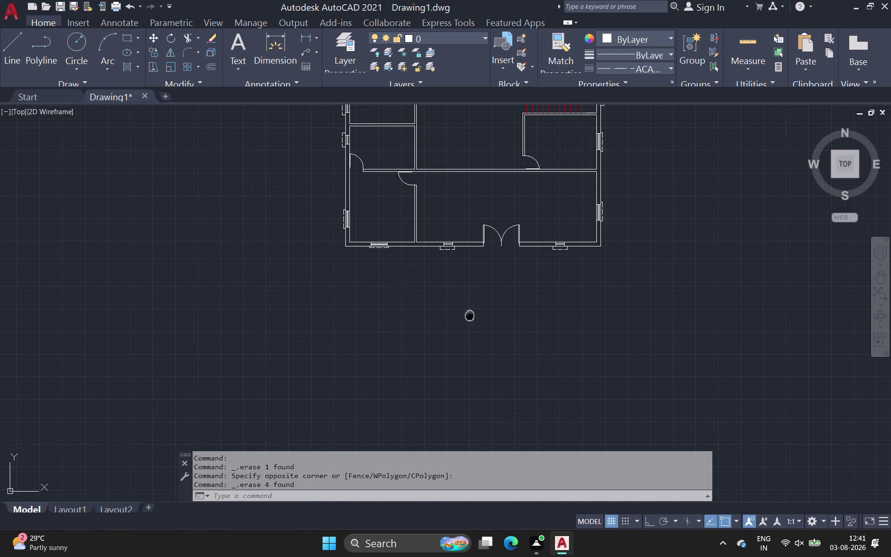
middle_drag(469, 322, 383, 393)
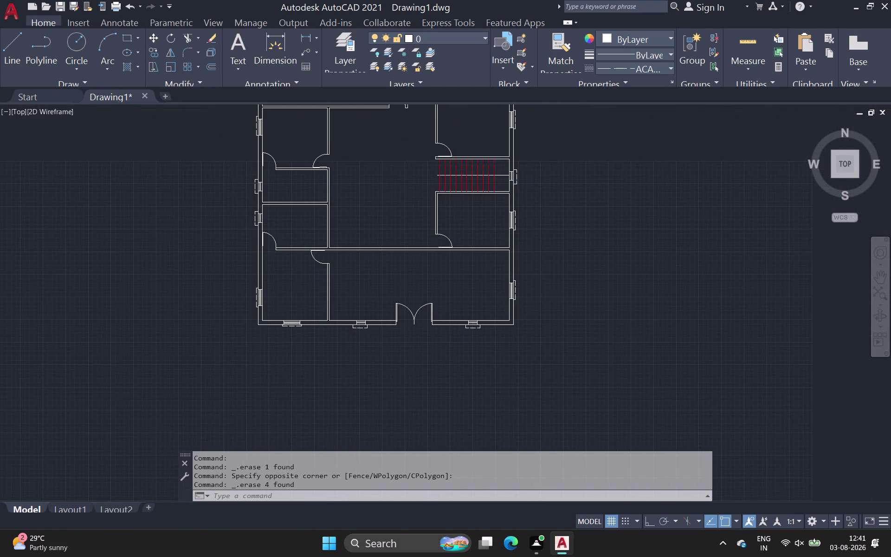
scroll(down, 3)
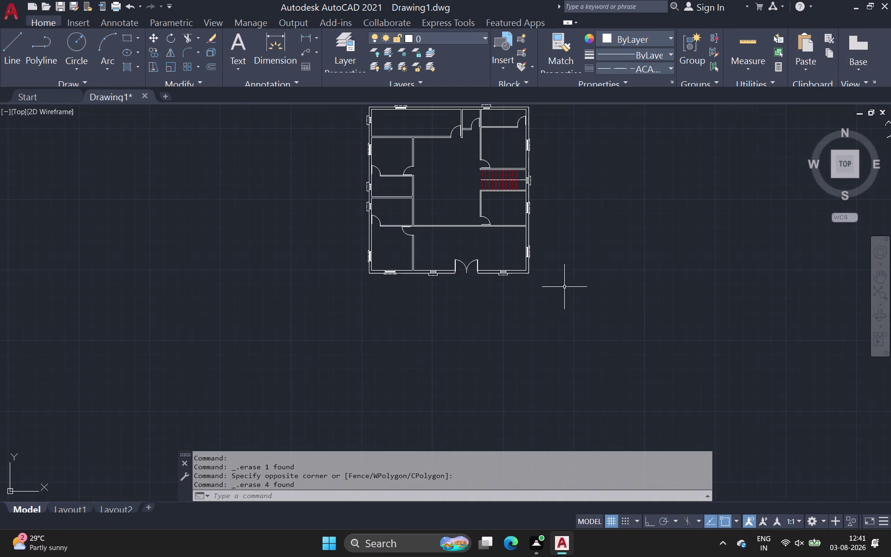
middle_drag(560, 297, 465, 389)
scroll(up, 3)
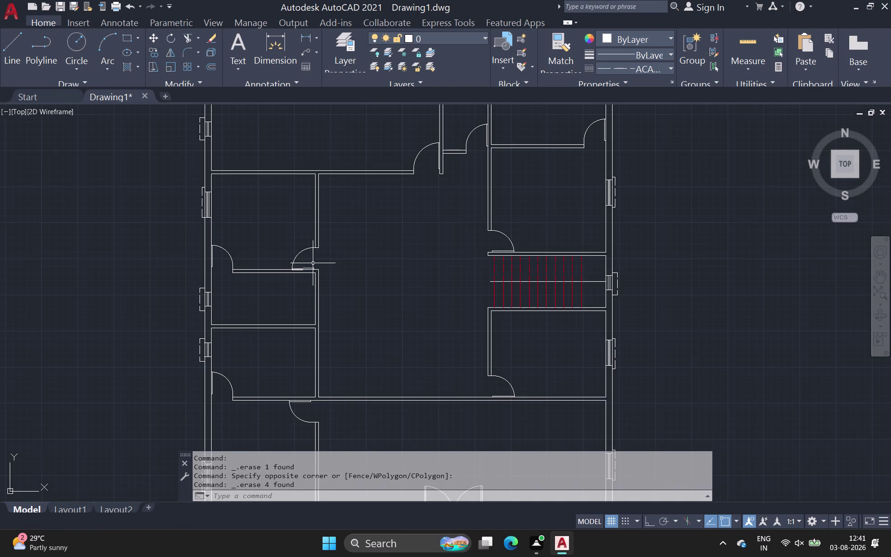
middle_drag(245, 234, 256, 232)
scroll(up, 3)
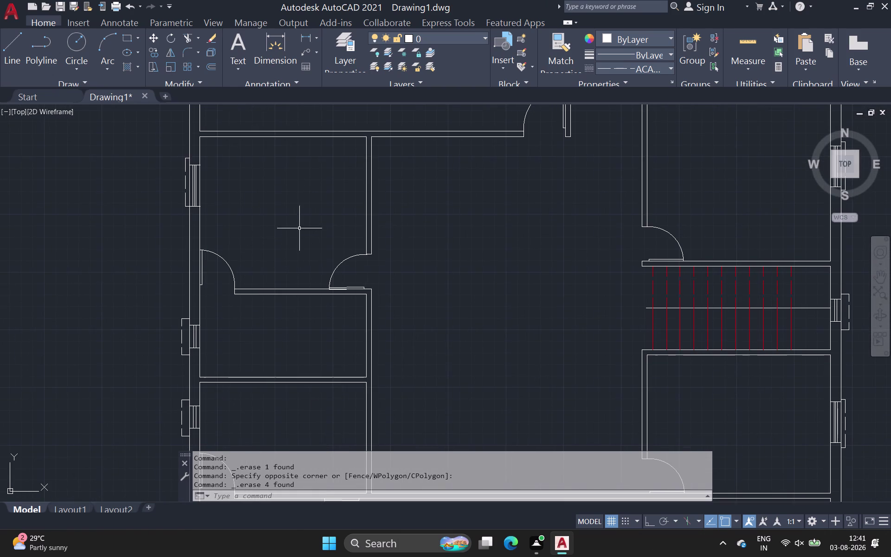
middle_drag(300, 221, 287, 342)
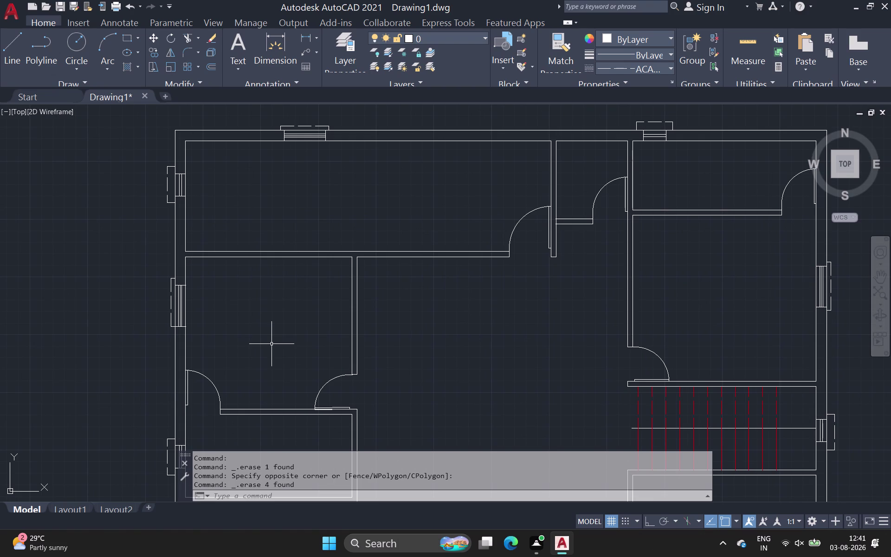
click(12, 39)
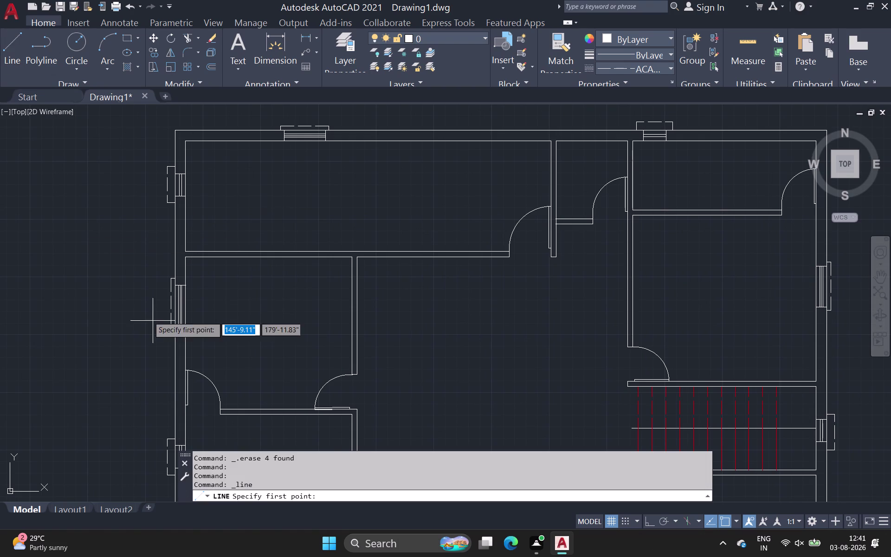
Start a line at the left-wall window corner, turn Ortho on, then cancel it.
scroll(up, 3)
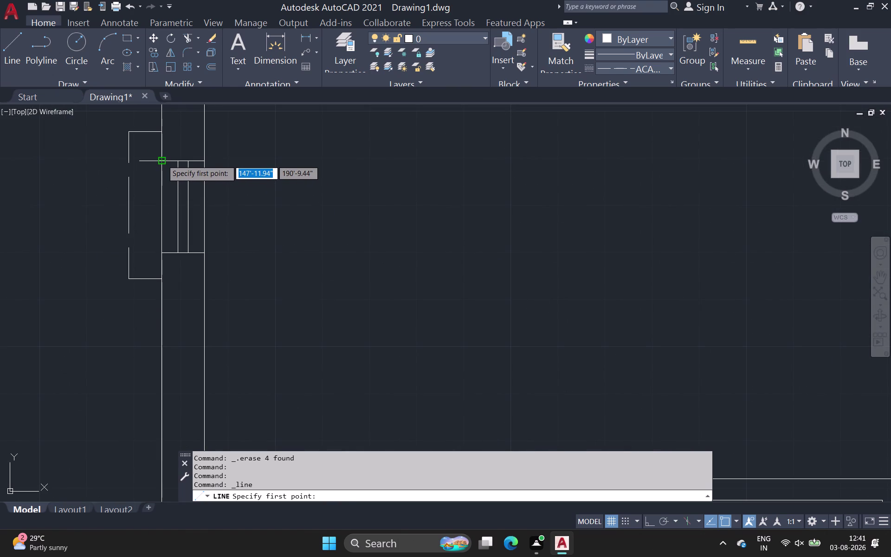
drag(162, 159, 168, 159)
click(205, 161)
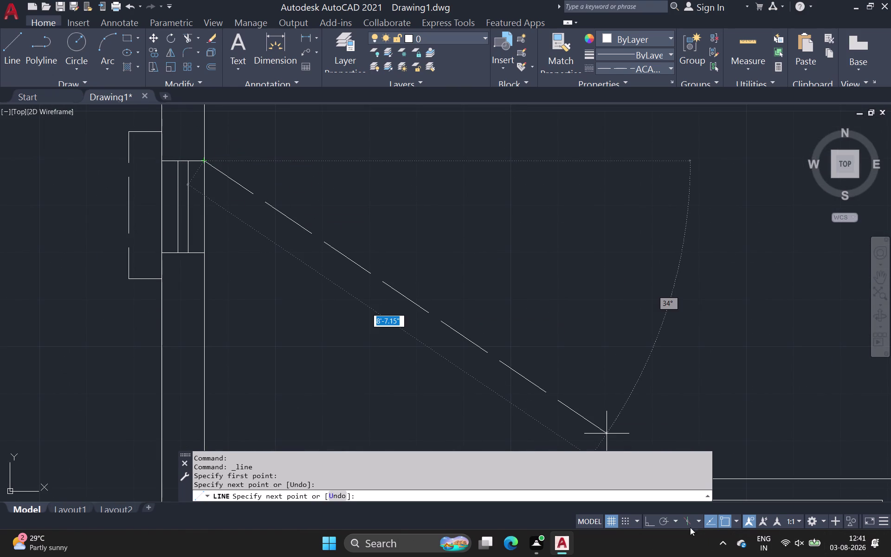
click(649, 517)
scroll(down, 3)
middle_drag(561, 370, 589, 556)
key(Escape)
Set the Properties panel Linetype from dashed to ByLayer.
scroll(down, 3)
middle_drag(460, 351, 459, 351)
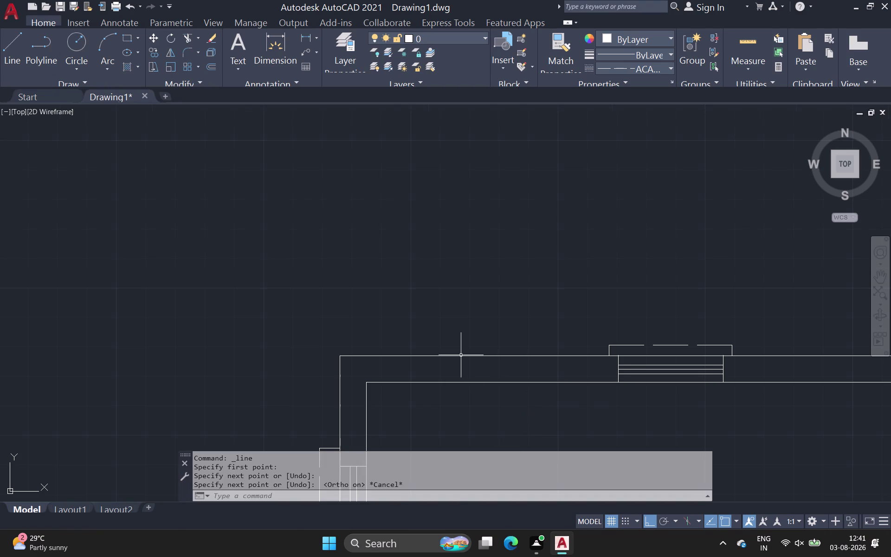
middle_drag(459, 351, 214, 145)
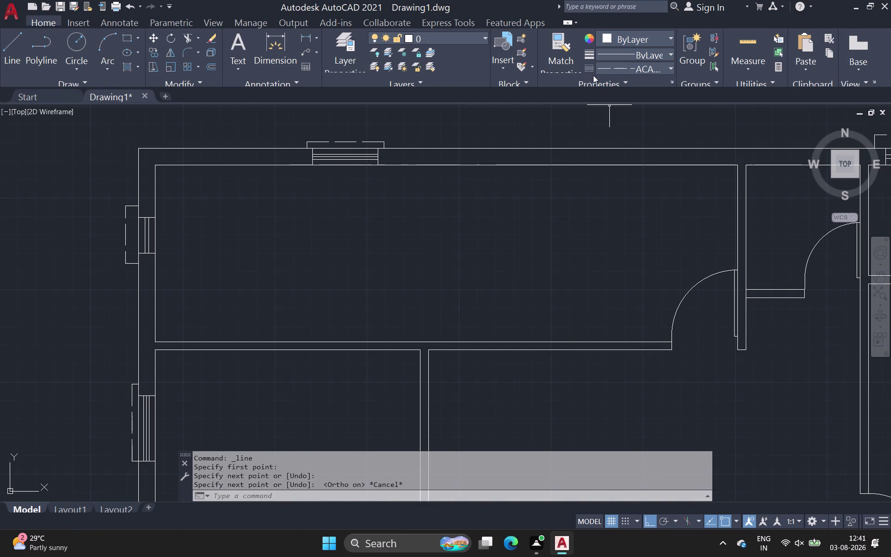
click(635, 65)
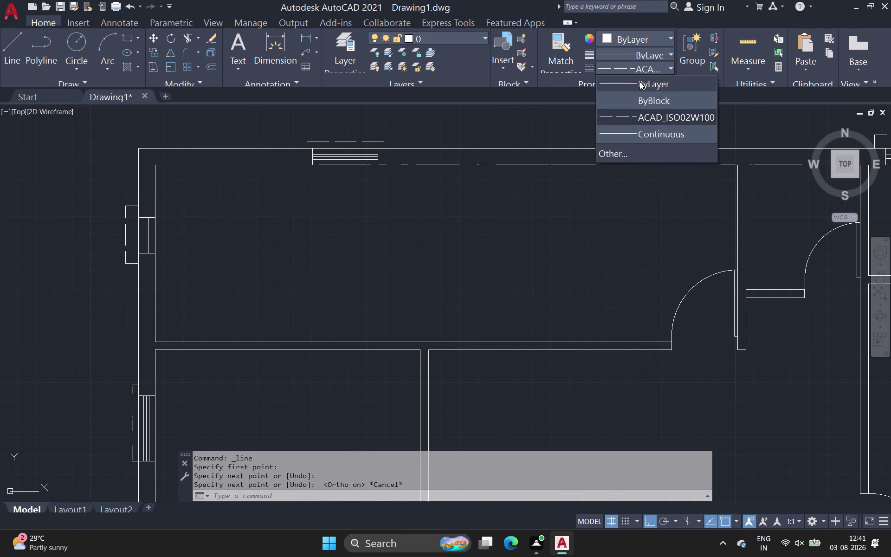
click(639, 82)
middle_drag(643, 109, 334, 215)
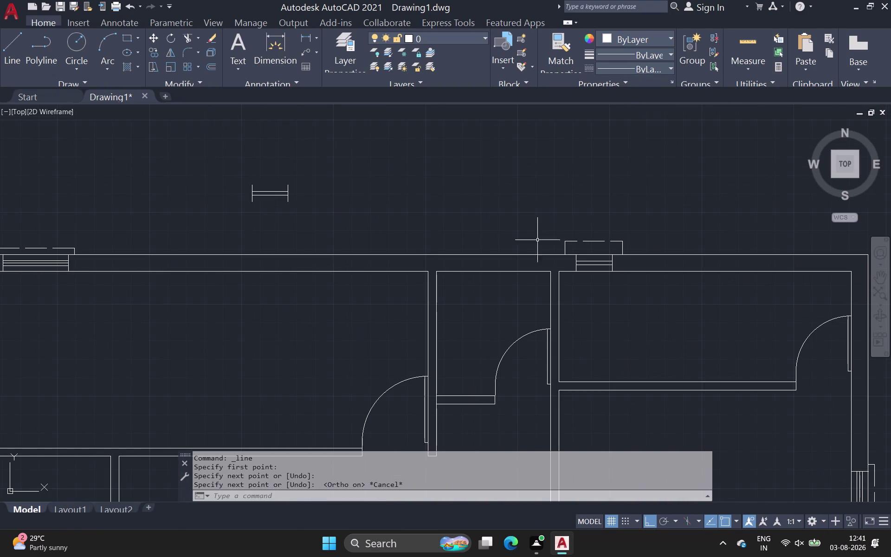
drag(9, 37, 14, 57)
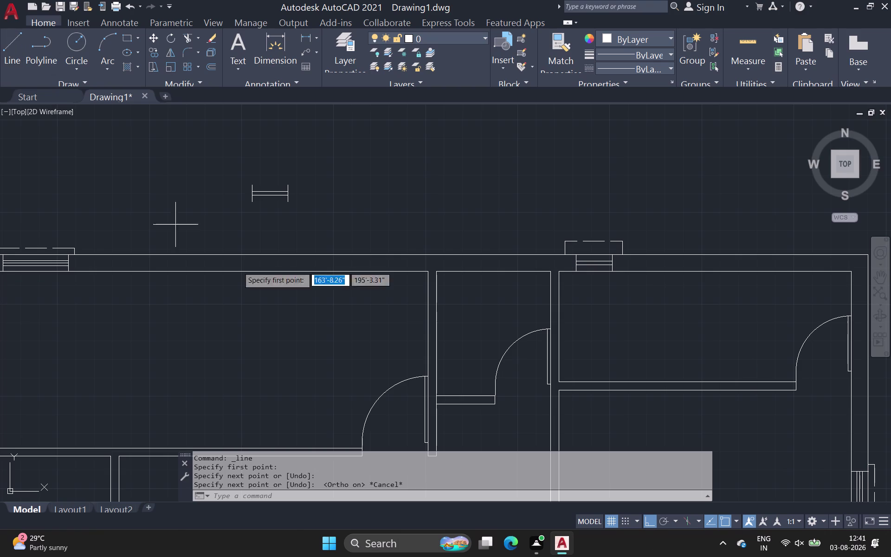
Draw a short line above the top wall and restart LINE.
drag(348, 185, 353, 185)
click(479, 195)
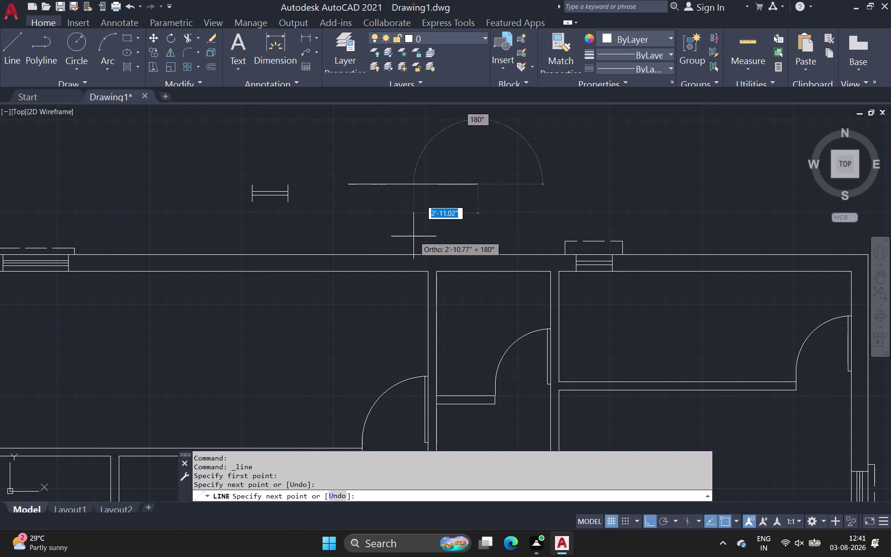
key(space)
key(space)
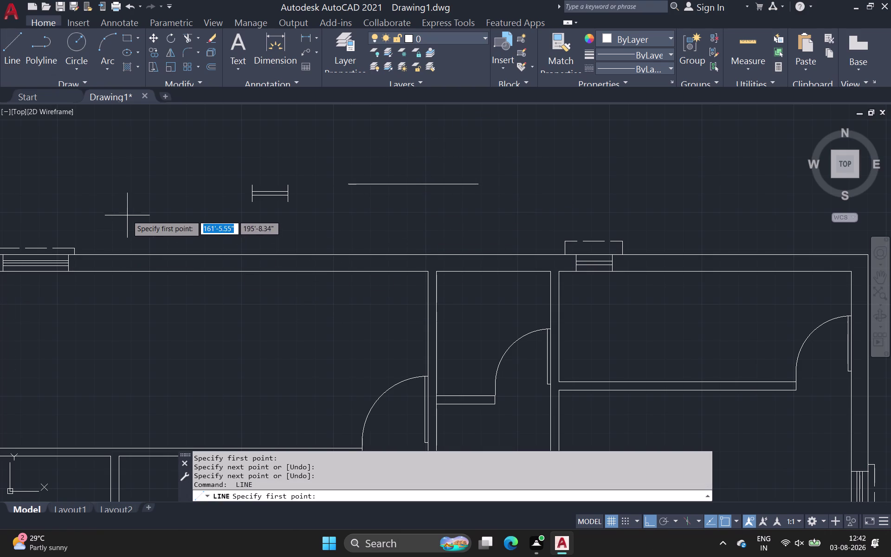
Start a line at the left wall window, running to the inner wall edge and past the window.
scroll(down, 3)
middle_drag(132, 212, 718, 309)
scroll(up, 3)
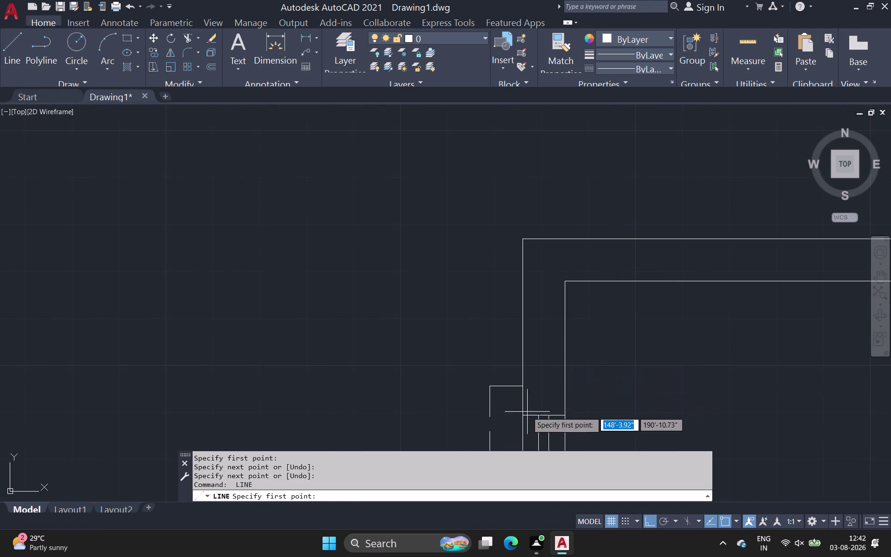
drag(522, 414, 528, 419)
click(565, 418)
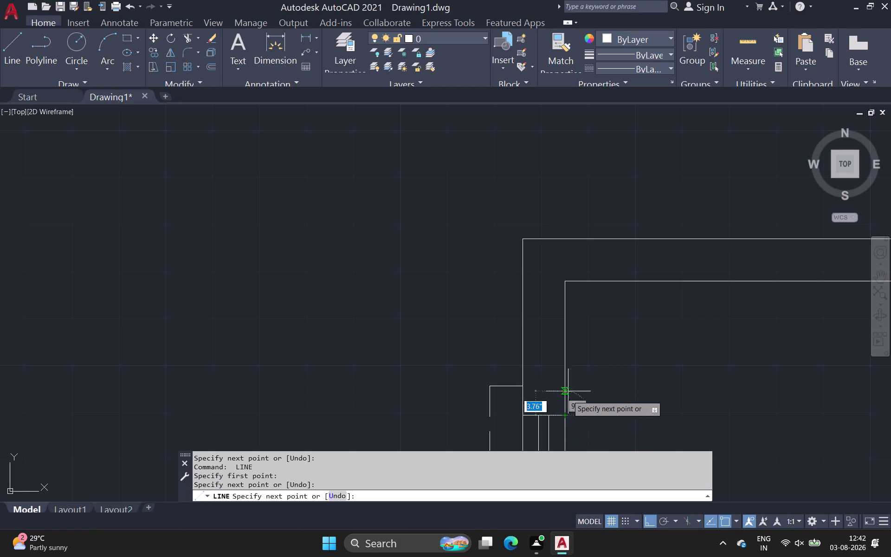
click(564, 282)
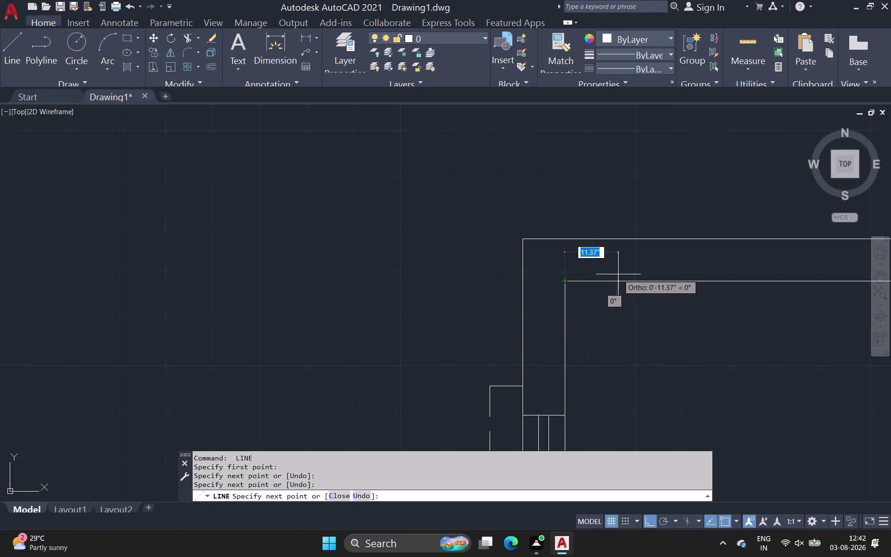
middle_drag(617, 275, 30, 204)
scroll(down, 3)
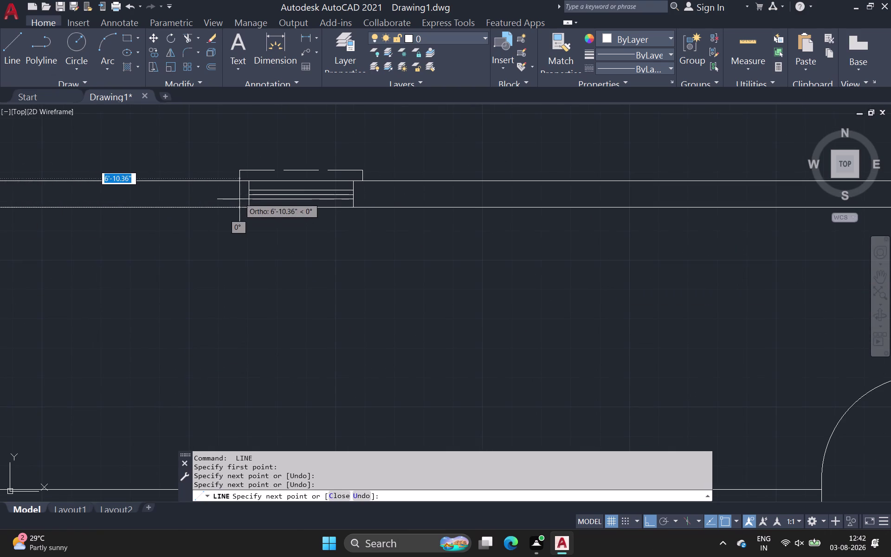
scroll(up, 3)
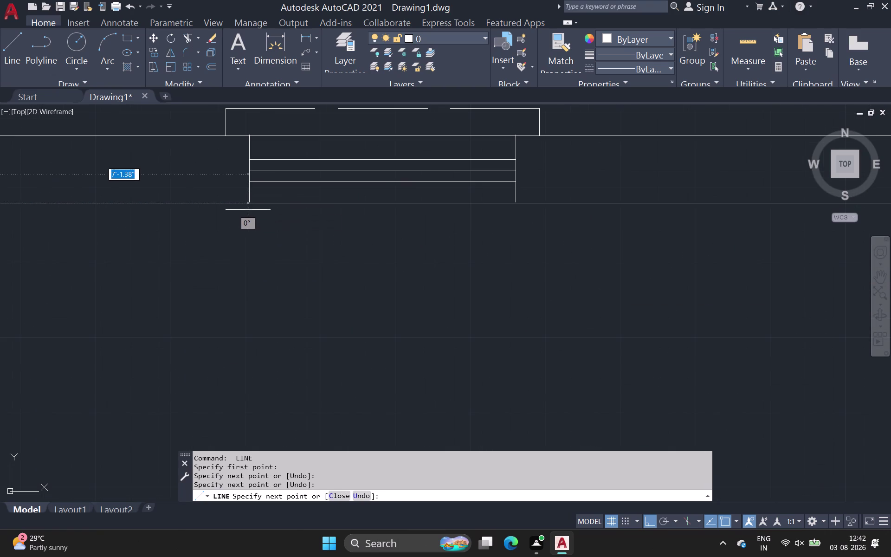
click(249, 204)
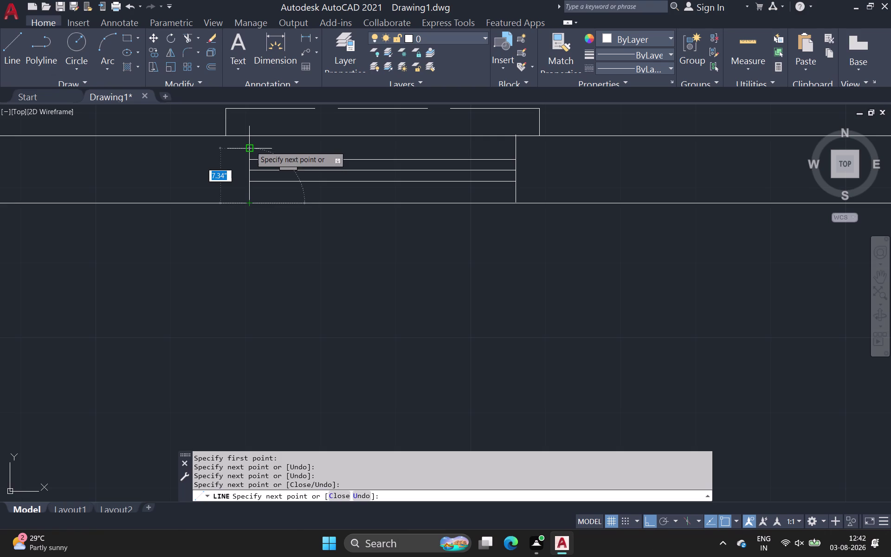
click(246, 134)
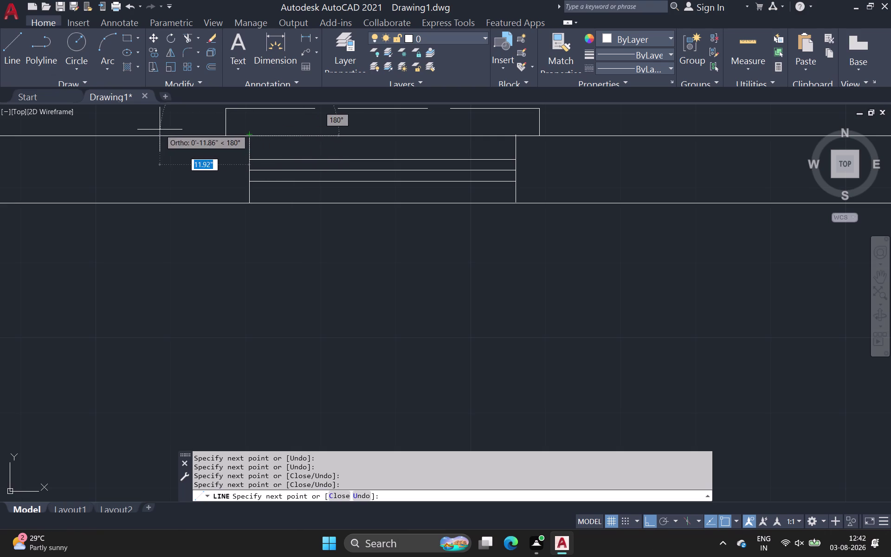
Continue the wall line to the window frame edge and finish it.
middle_drag(145, 137, 593, 181)
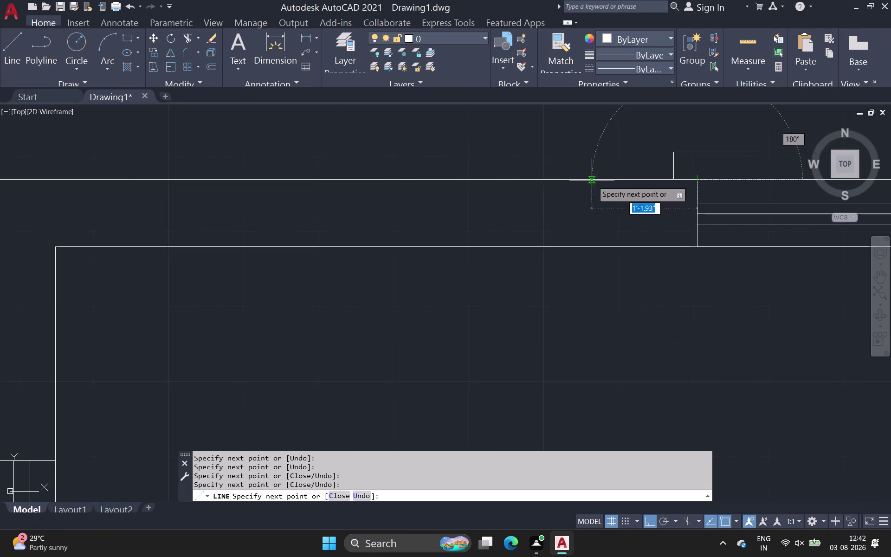
middle_drag(59, 170, 397, 200)
scroll(down, 3)
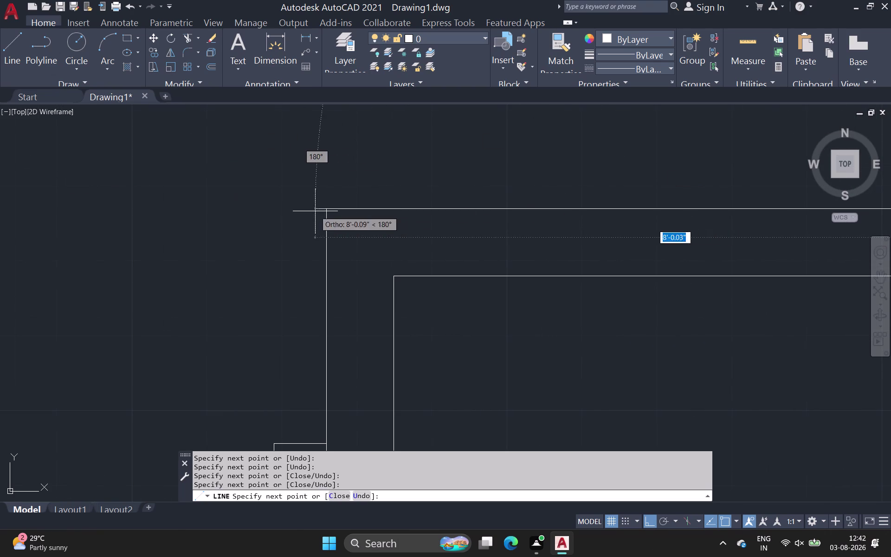
click(328, 209)
scroll(down, 3)
middle_drag(314, 253, 350, 167)
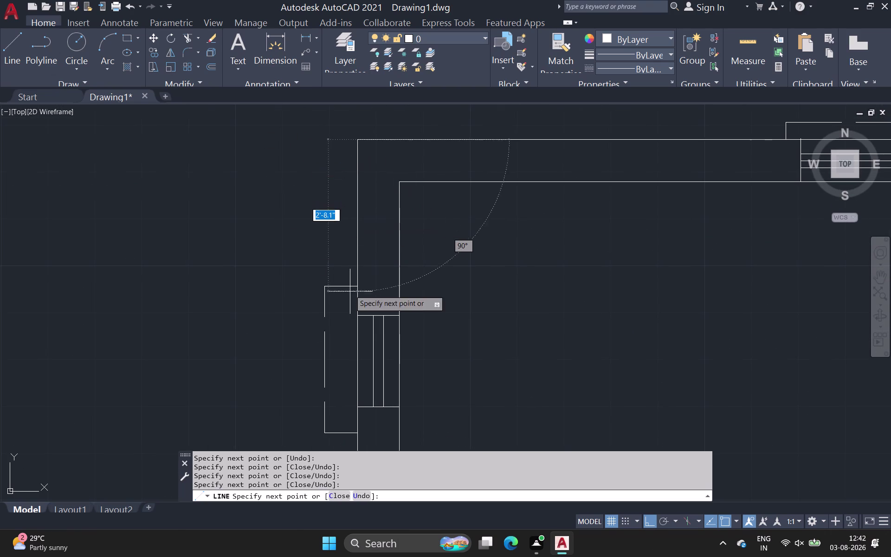
click(356, 317)
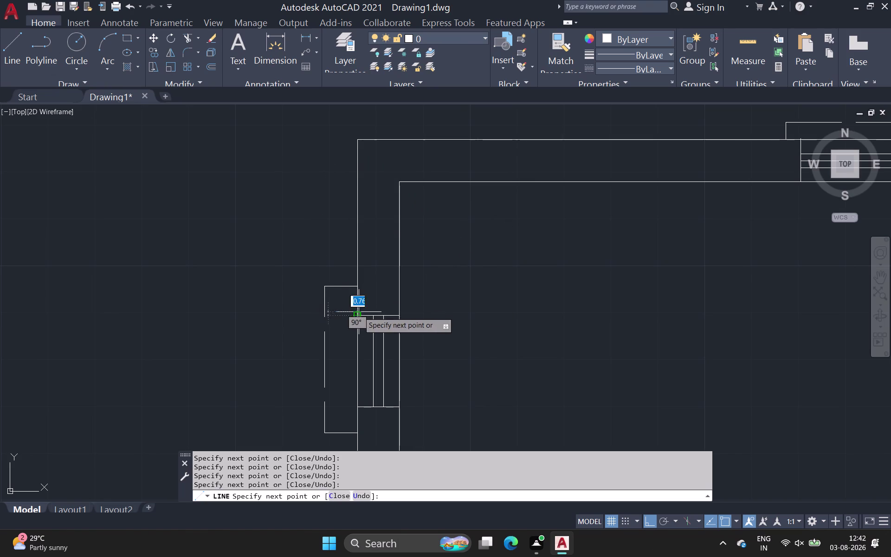
key(space)
key(space)
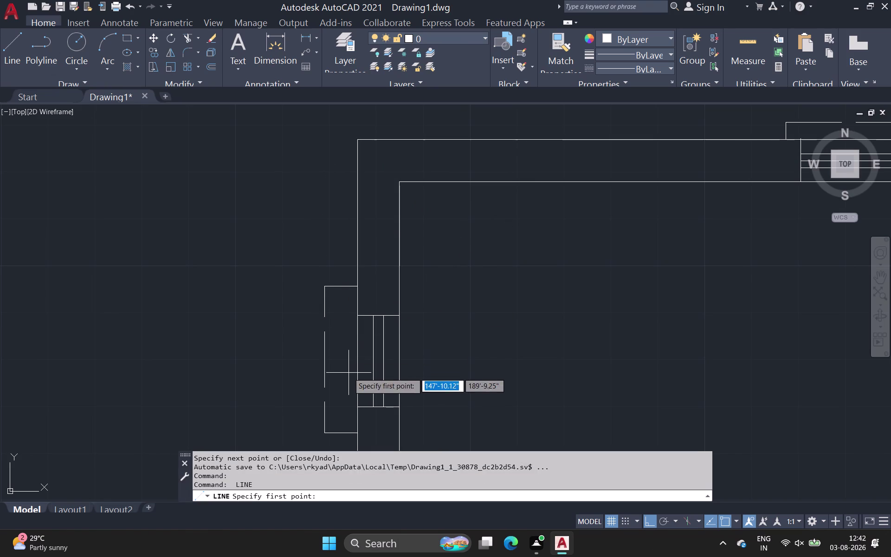
Draw a closing line from the lower window corner to the inner wall face.
scroll(down, 3)
middle_drag(349, 373, 334, 241)
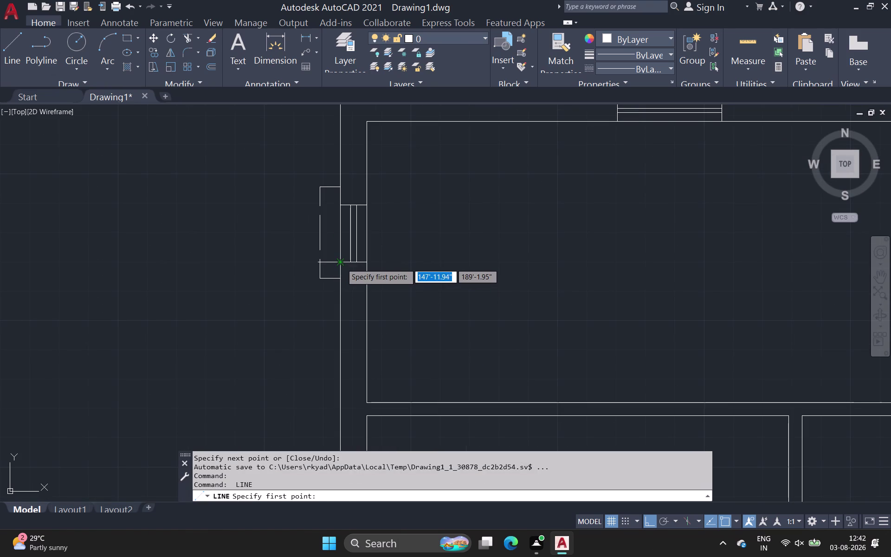
click(341, 264)
click(368, 259)
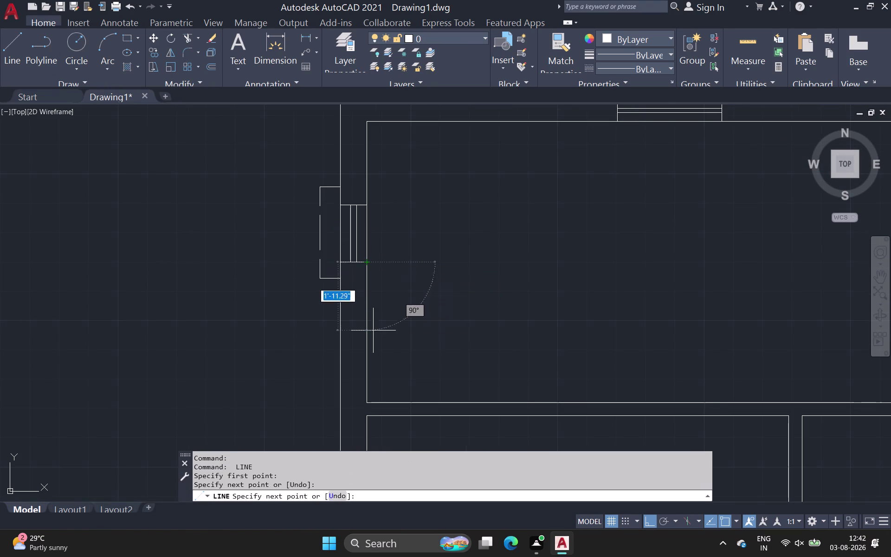
click(366, 403)
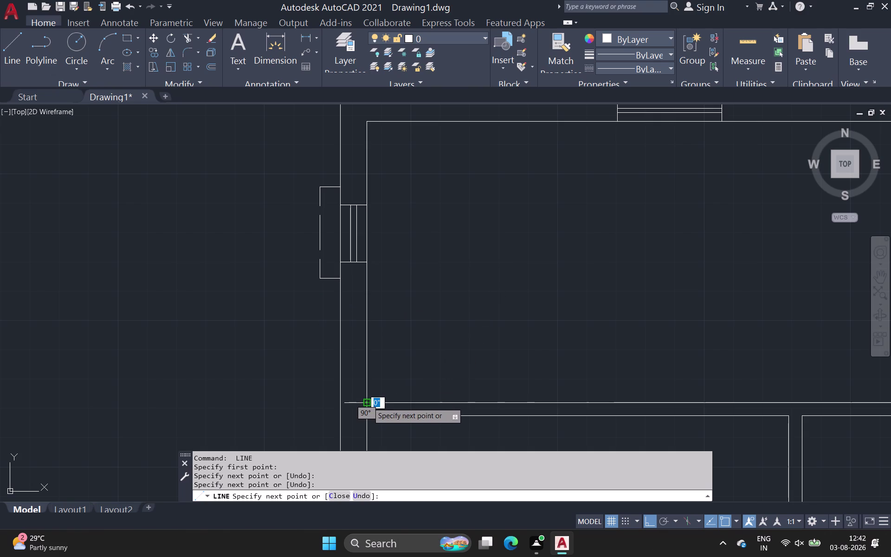
key(space)
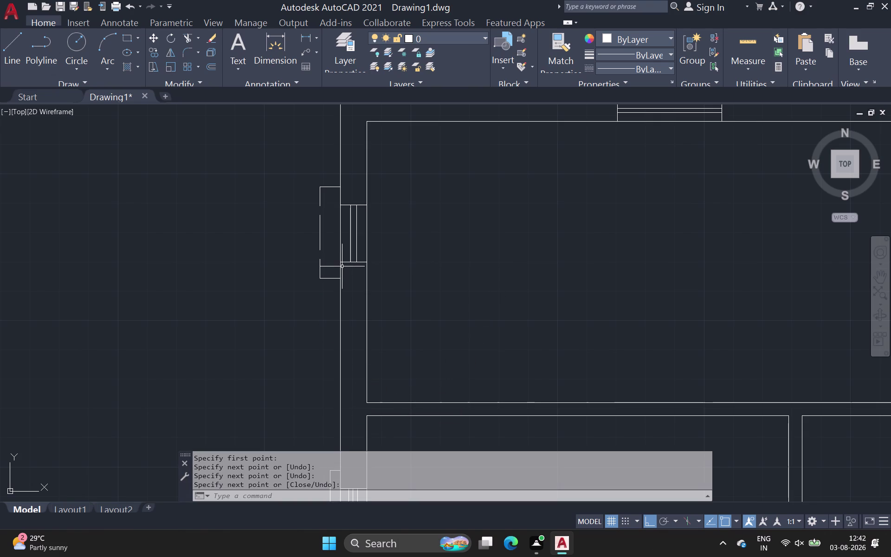
key(space)
Draw a line across the wall at the next window opening, then undo it.
drag(341, 263, 339, 275)
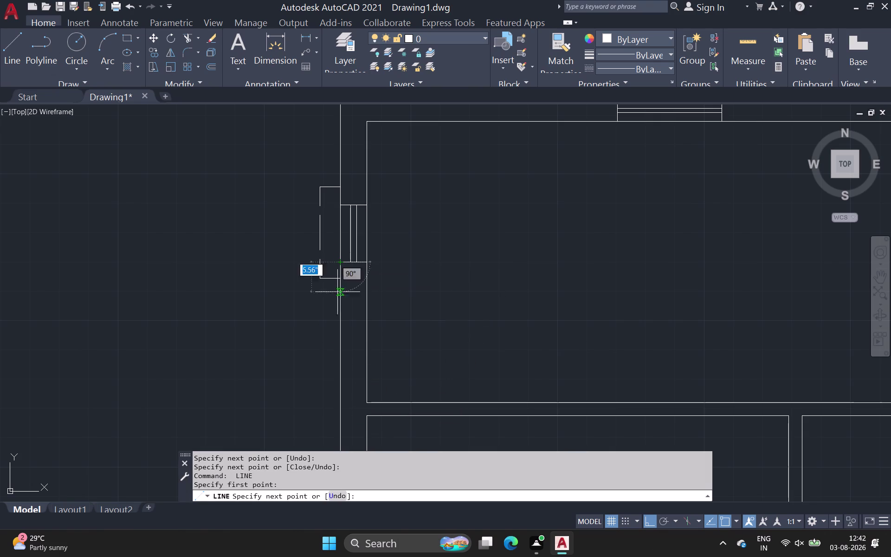
middle_drag(338, 343, 331, 205)
scroll(down, 3)
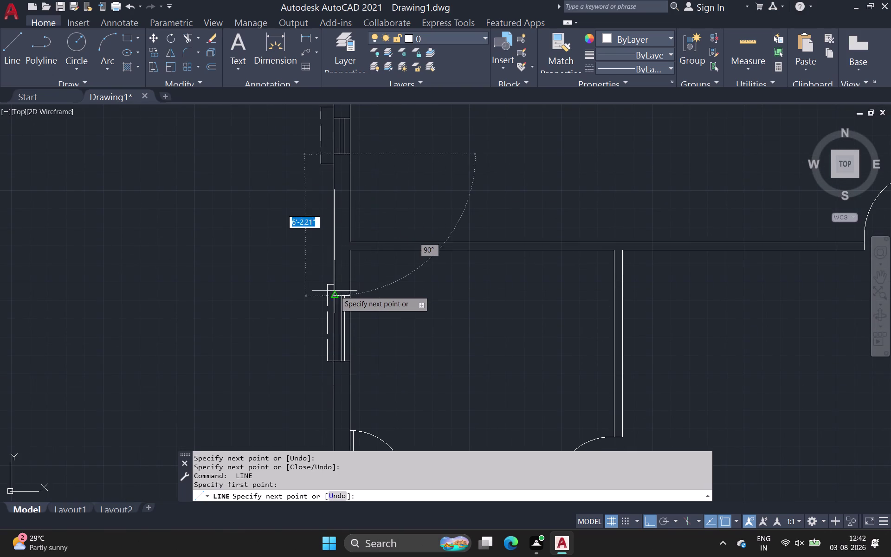
click(335, 297)
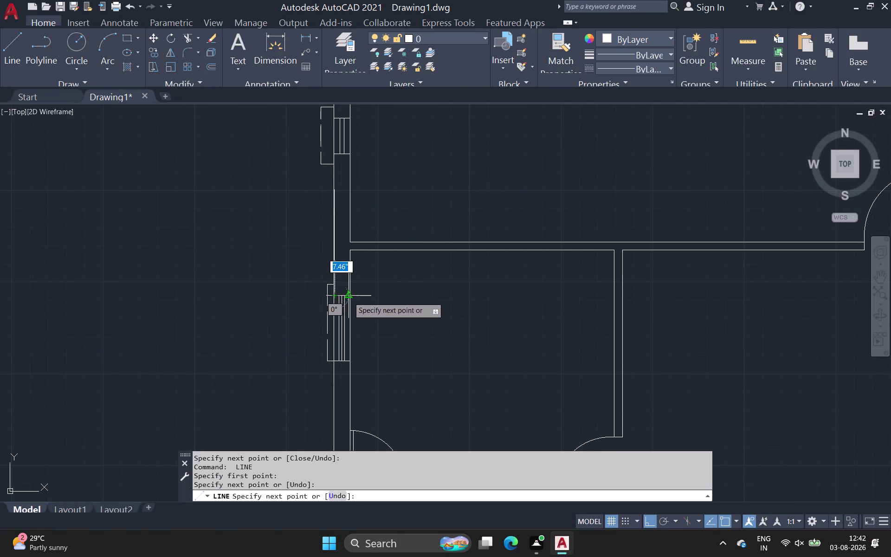
click(348, 297)
click(352, 251)
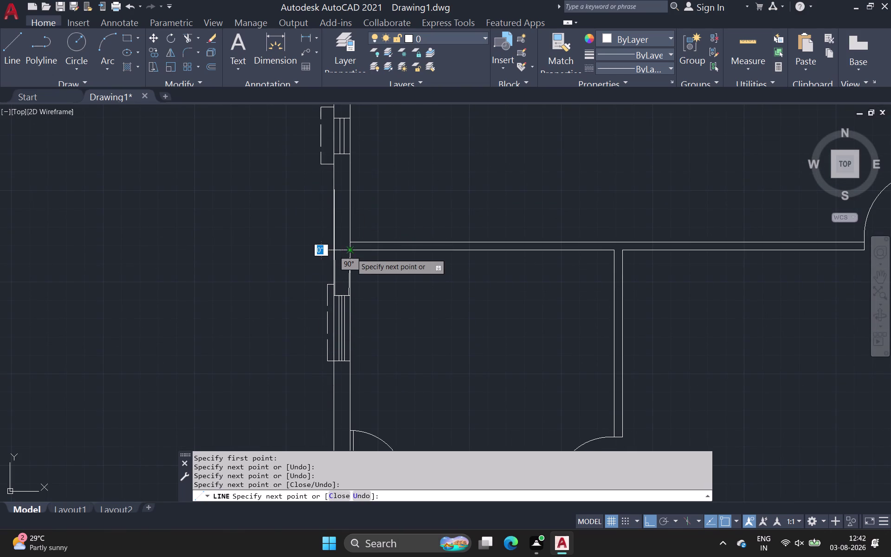
key(space)
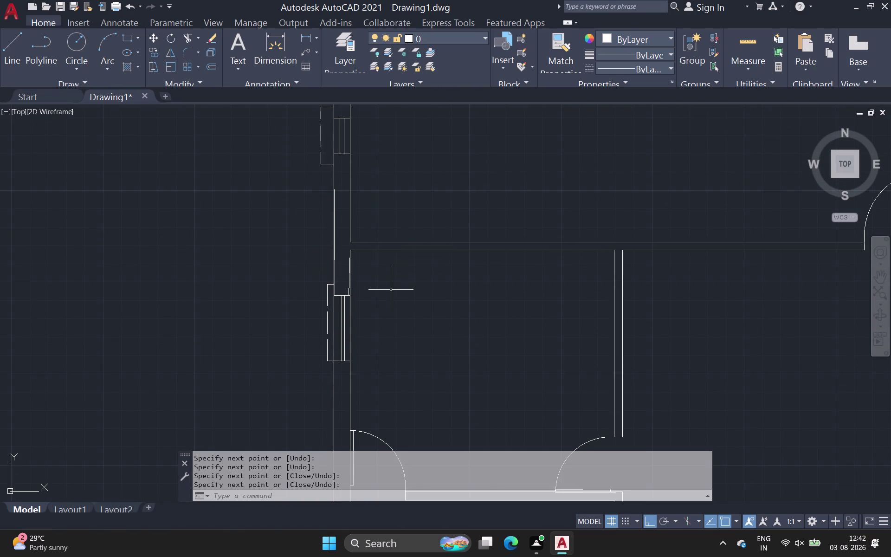
key(ctrl+z)
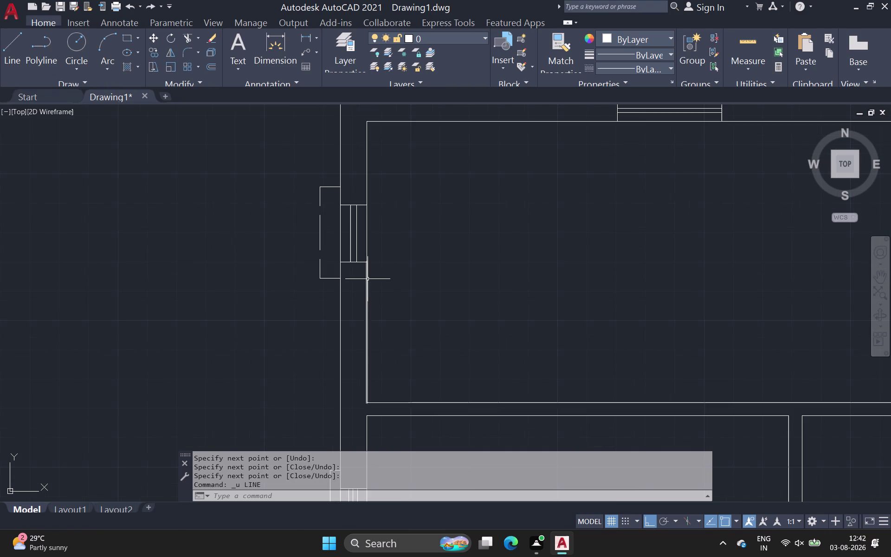
Start a line at the interior wall corner and extend it to the wall edge.
drag(14, 41, 14, 46)
scroll(up, 3)
scroll(down, 3)
middle_drag(361, 259, 360, 268)
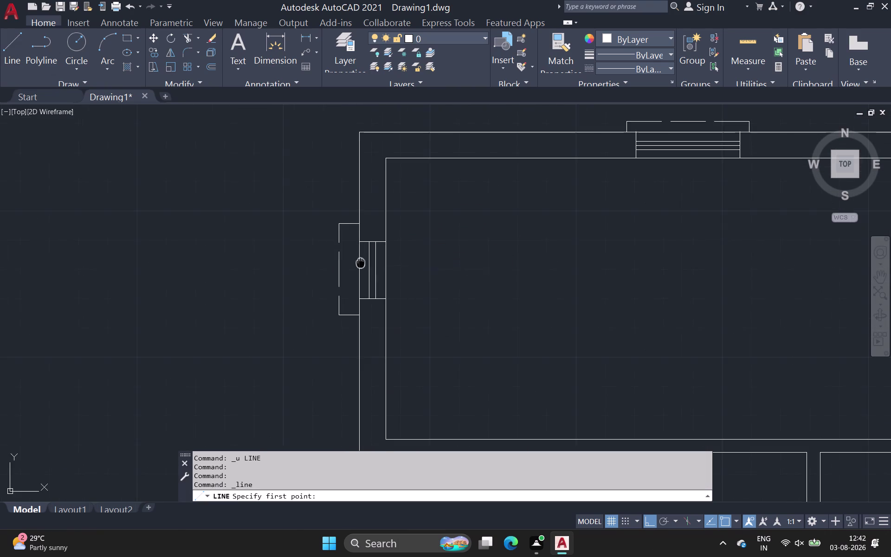
middle_drag(360, 269, 358, 275)
middle_drag(401, 241, 402, 170)
scroll(down, 3)
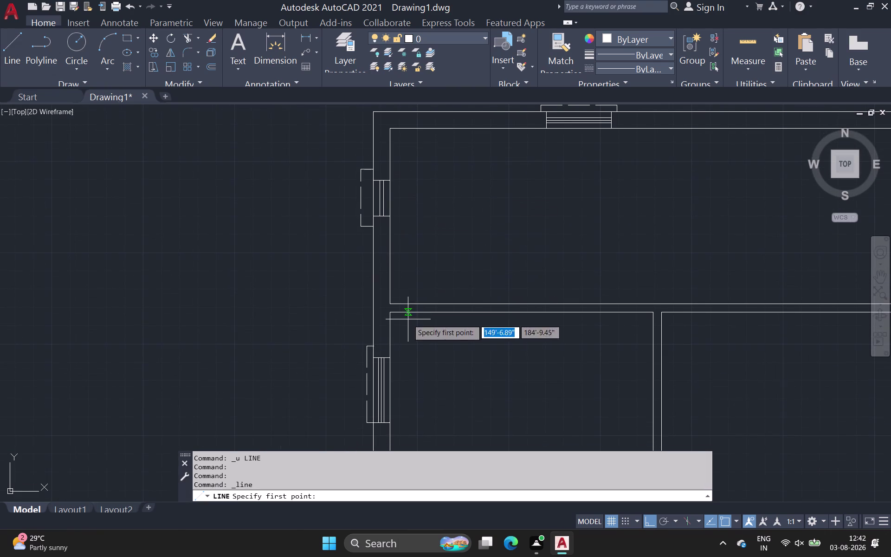
drag(373, 218, 370, 228)
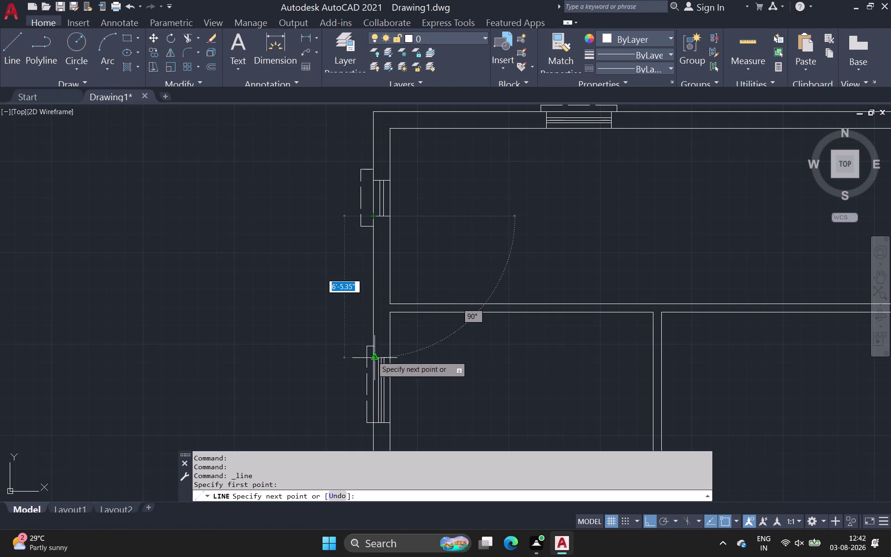
scroll(up, 3)
click(388, 377)
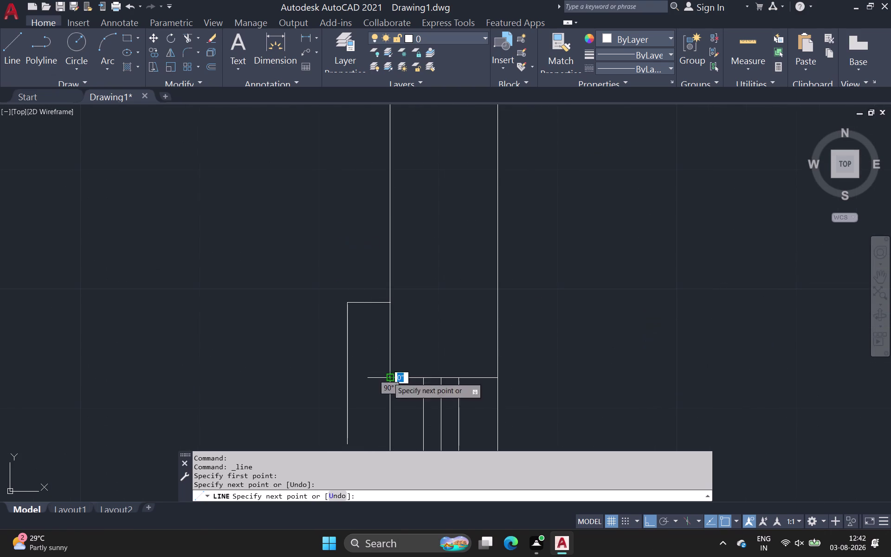
click(497, 381)
End the line at the wall endpoint, cancel LINE, and zoom out to the full plan.
middle_drag(506, 154, 506, 155)
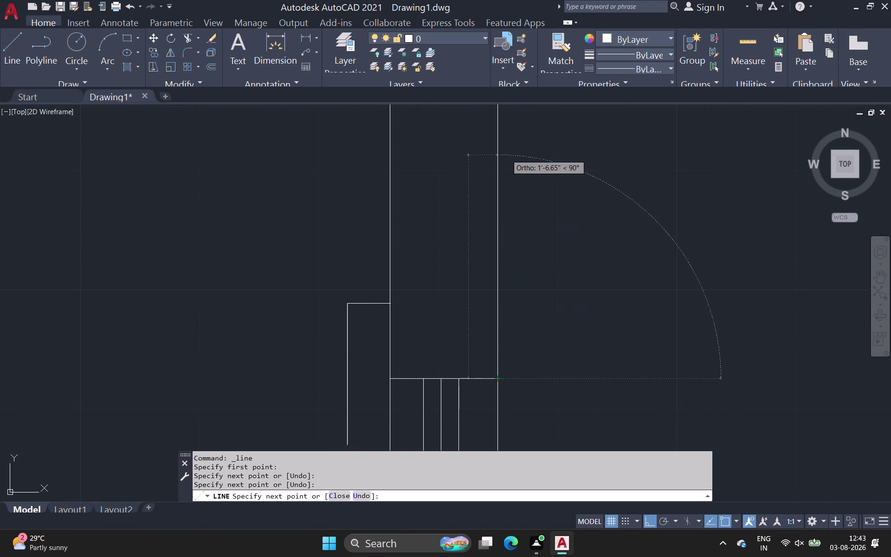
middle_drag(506, 155, 425, 420)
click(417, 347)
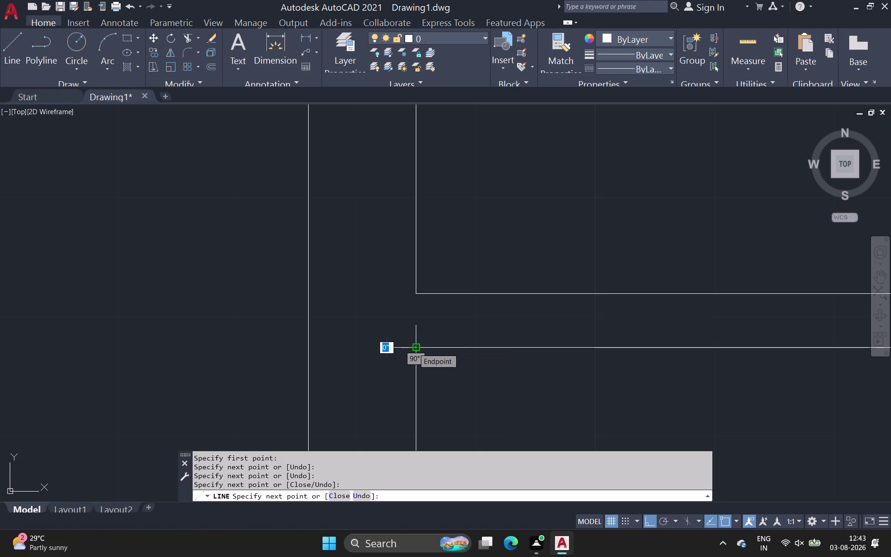
click(413, 348)
scroll(down, 3)
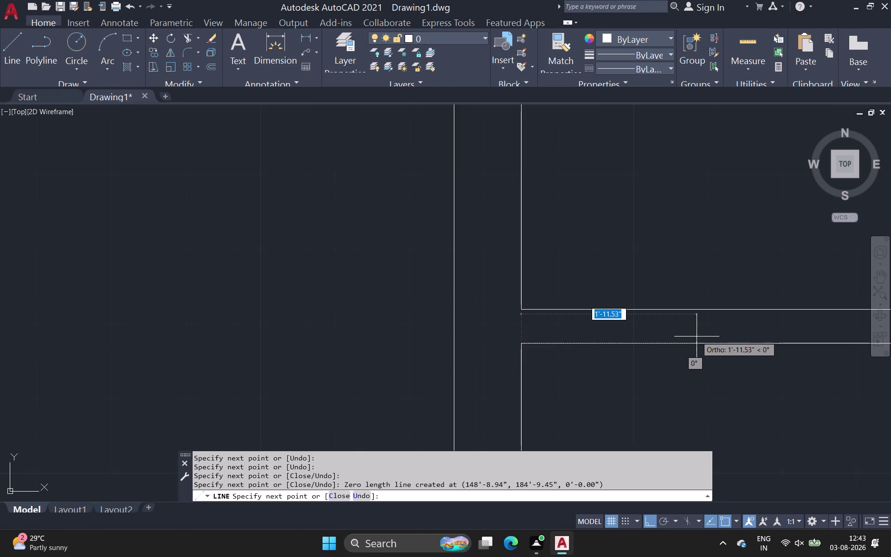
middle_drag(696, 336, 94, 307)
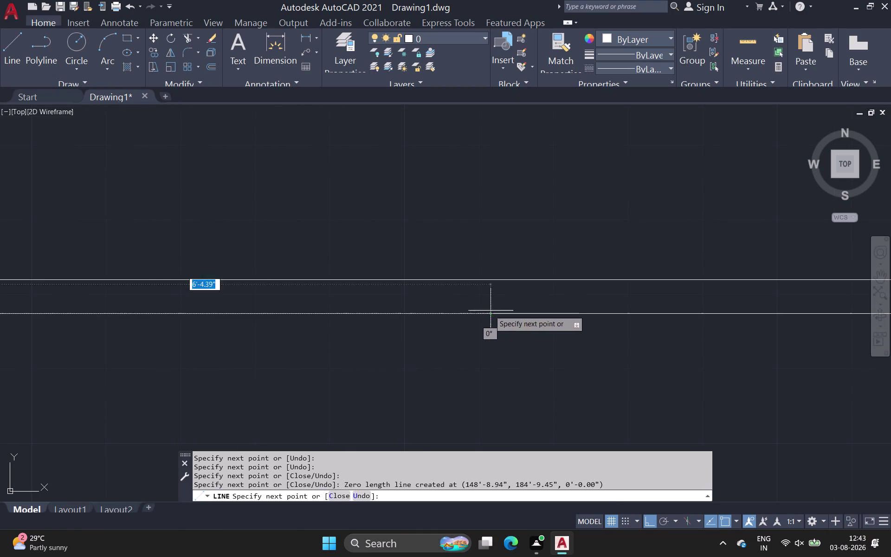
middle_drag(570, 314, 0, 307)
scroll(down, 3)
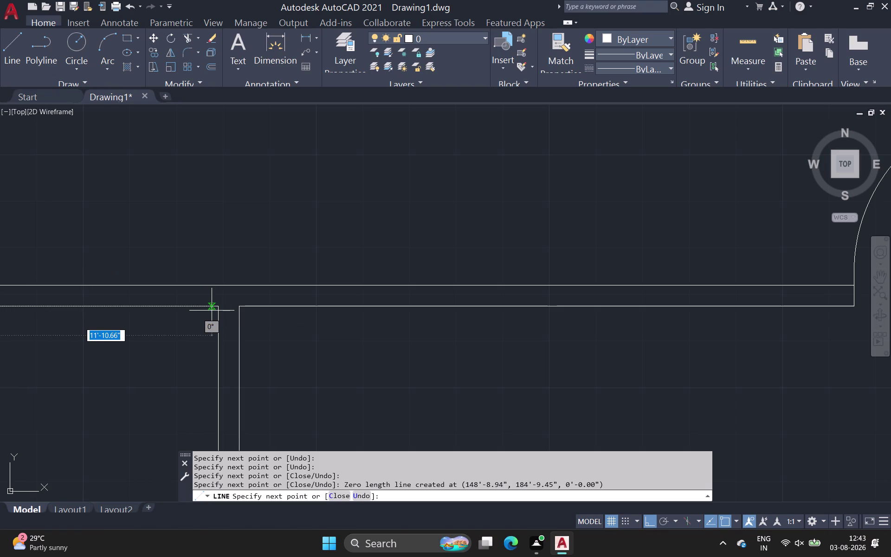
key(Escape)
scroll(down, 3)
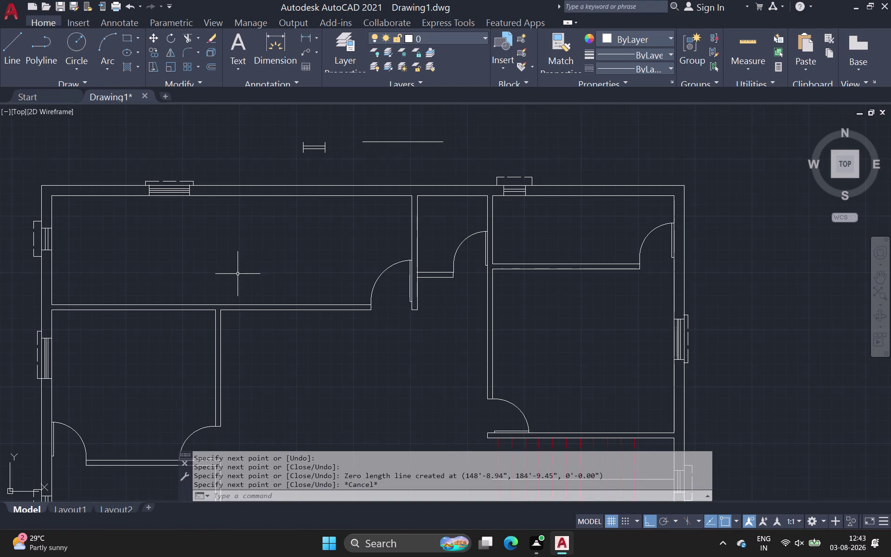
scroll(down, 3)
Start a solid-pattern hatch and pick an area to fill.
middle_drag(237, 274, 237, 259)
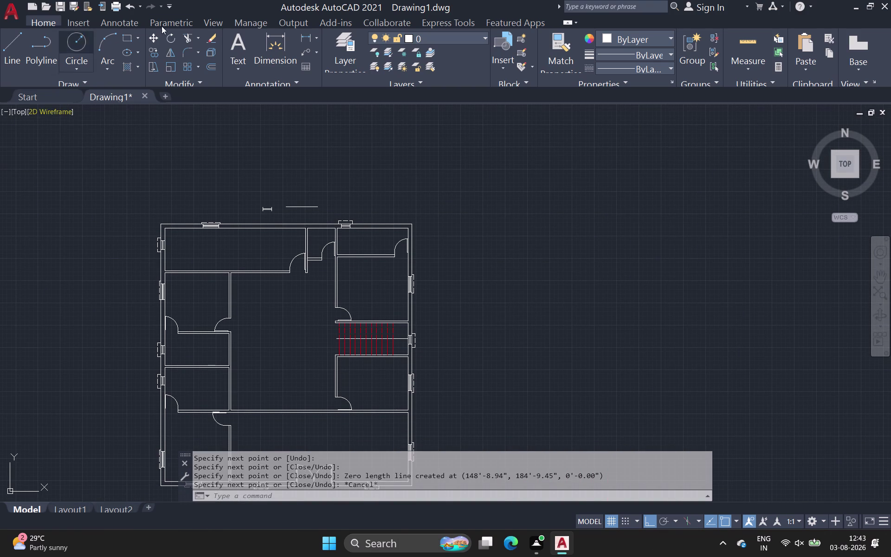
click(124, 64)
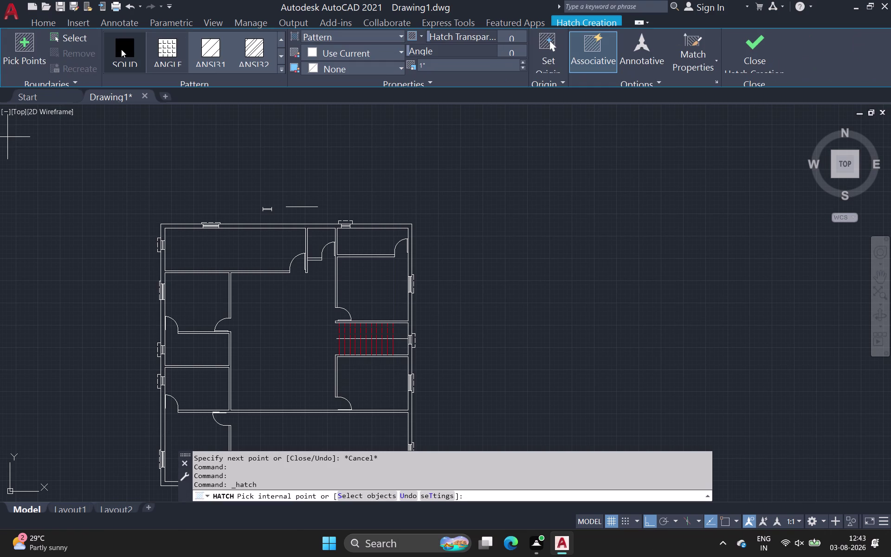
click(122, 49)
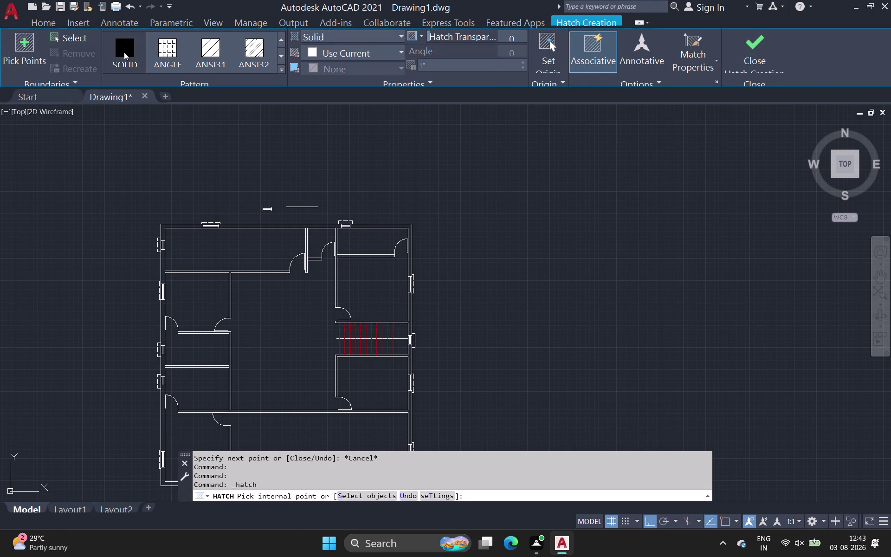
double_click(123, 51)
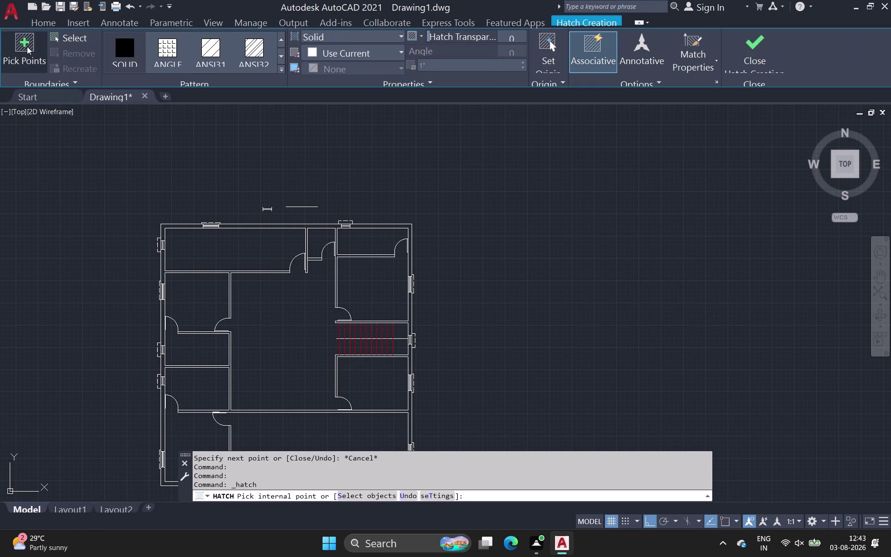
click(27, 46)
Try picking internal points between the walls and inside a room to fill.
scroll(up, 3)
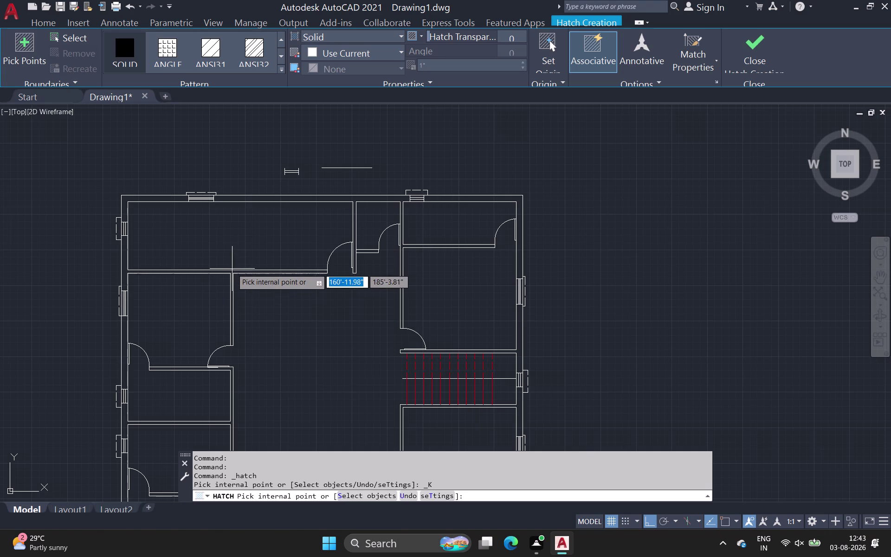
scroll(up, 3)
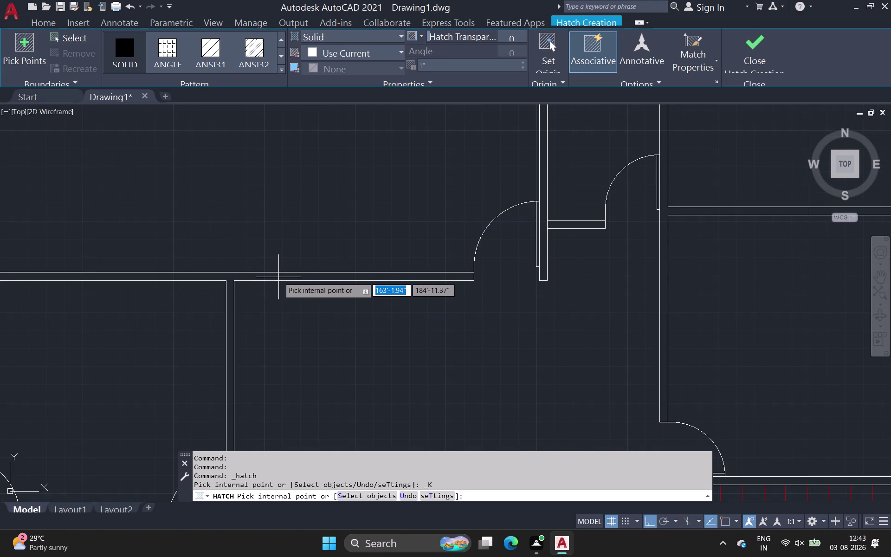
scroll(up, 3)
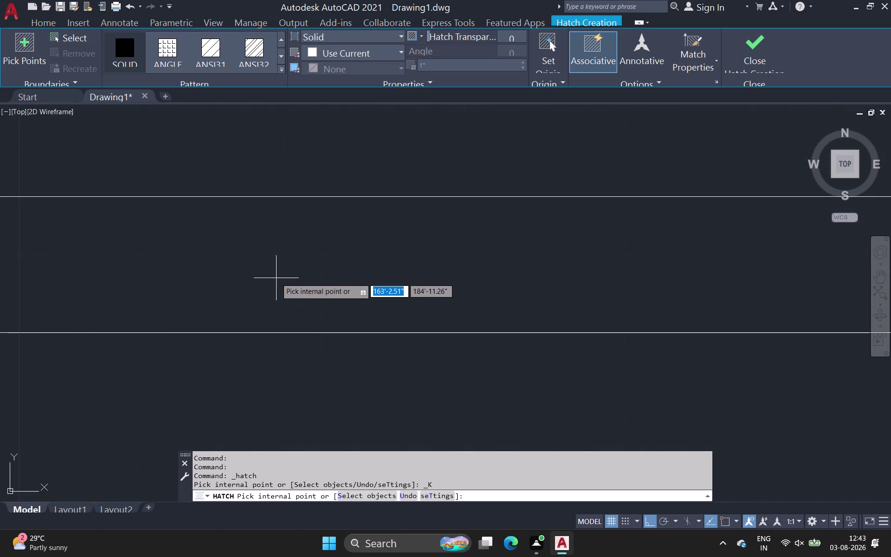
click(276, 279)
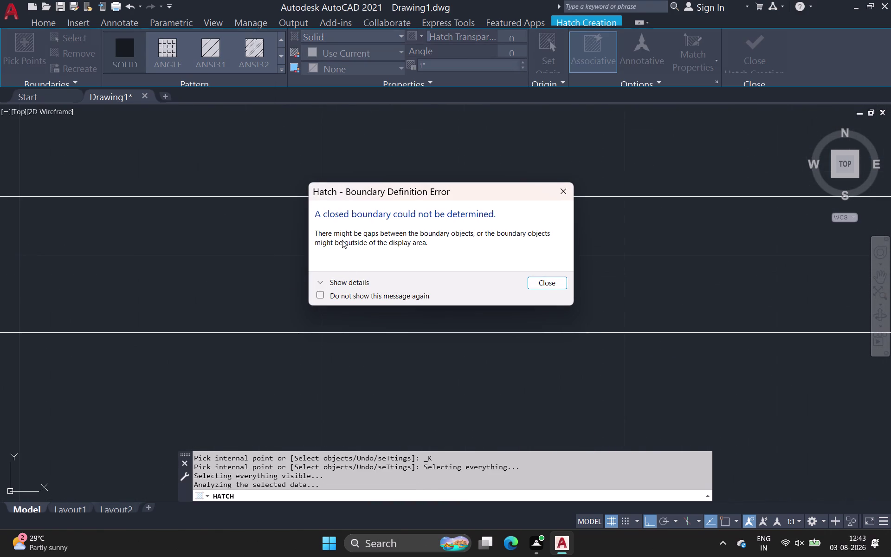
click(566, 193)
scroll(down, 3)
middle_drag(468, 264, 488, 263)
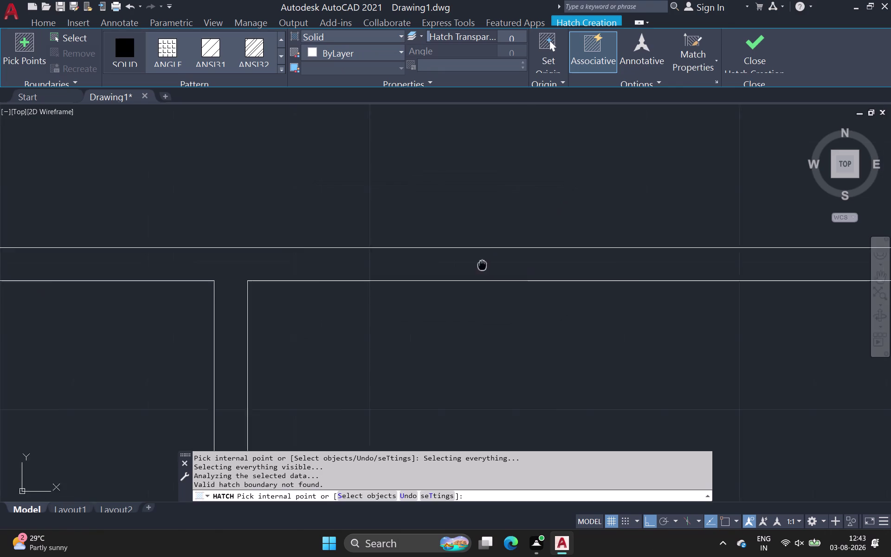
middle_drag(488, 262, 566, 248)
scroll(down, 3)
middle_drag(152, 258, 264, 291)
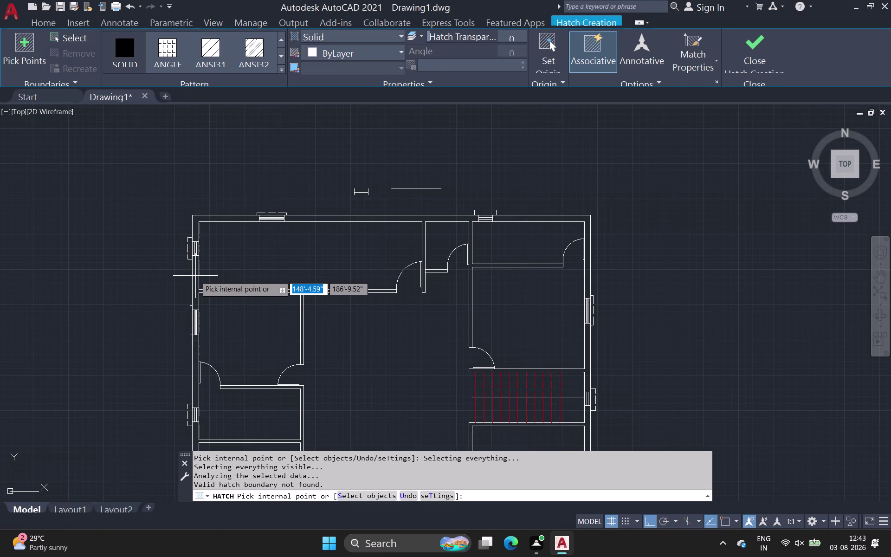
scroll(up, 3)
click(195, 276)
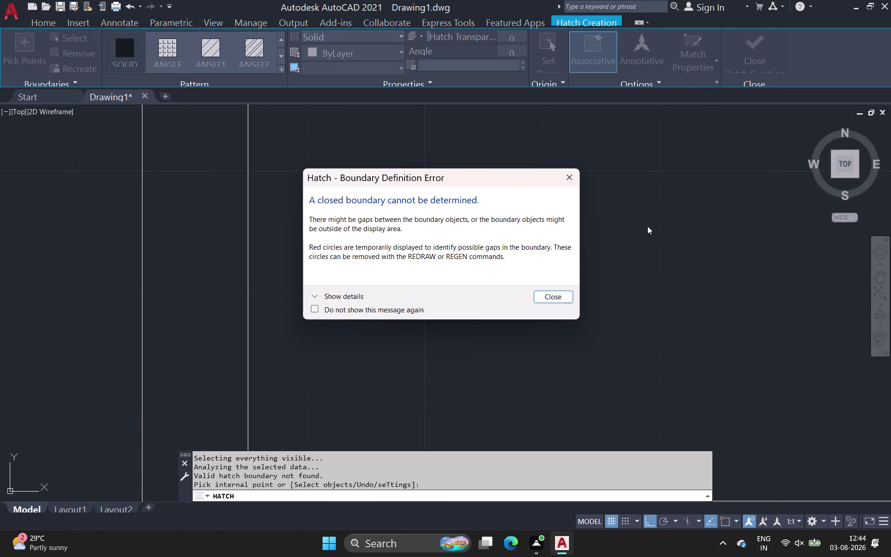
Dismiss the boundary error and inspect the wall corner for gaps.
click(570, 177)
scroll(down, 3)
middle_drag(585, 206, 569, 225)
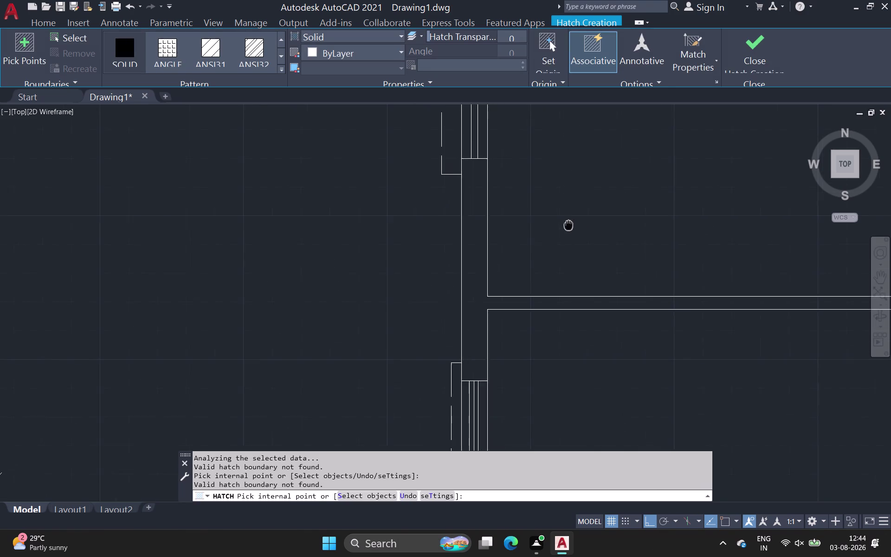
middle_drag(568, 225, 546, 225)
scroll(down, 3)
middle_drag(514, 226, 279, 241)
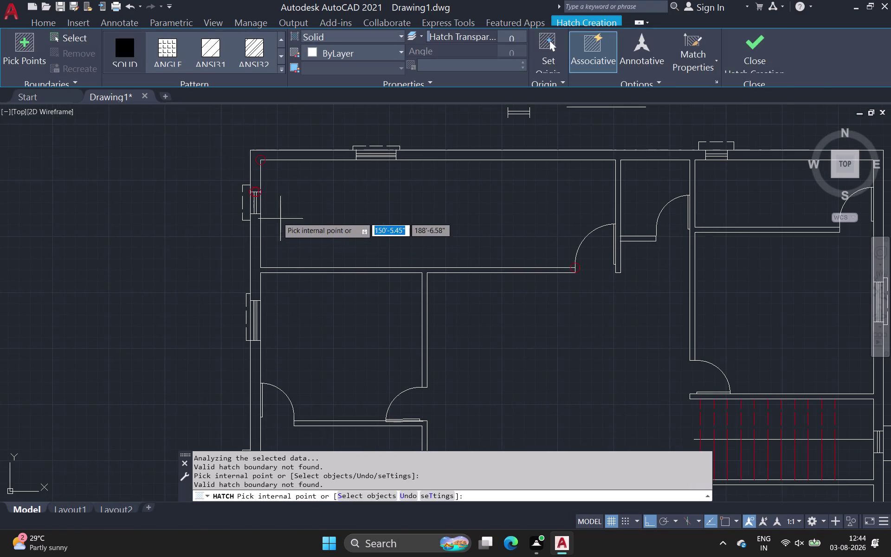
Check the left wall junction for gaps, then close Hatch Creation.
scroll(up, 3)
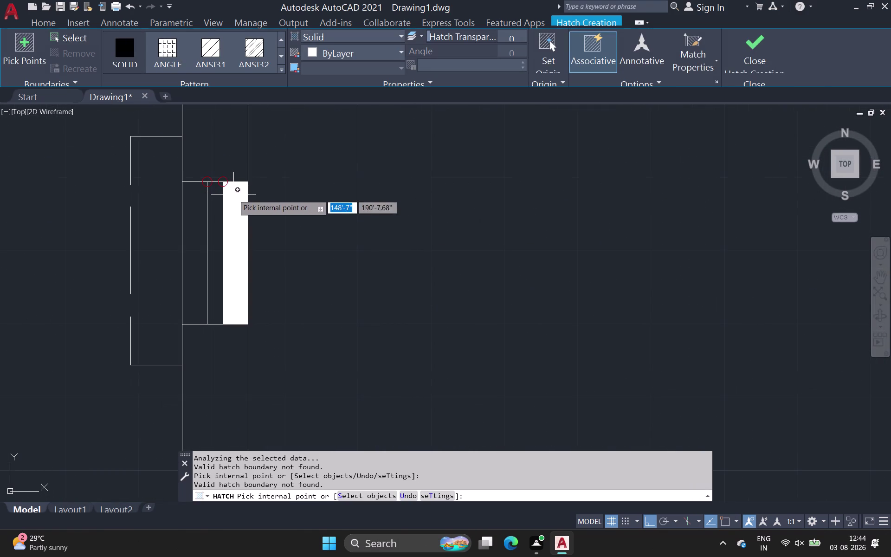
scroll(up, 3)
scroll(down, 3)
middle_drag(218, 149, 188, 262)
scroll(down, 3)
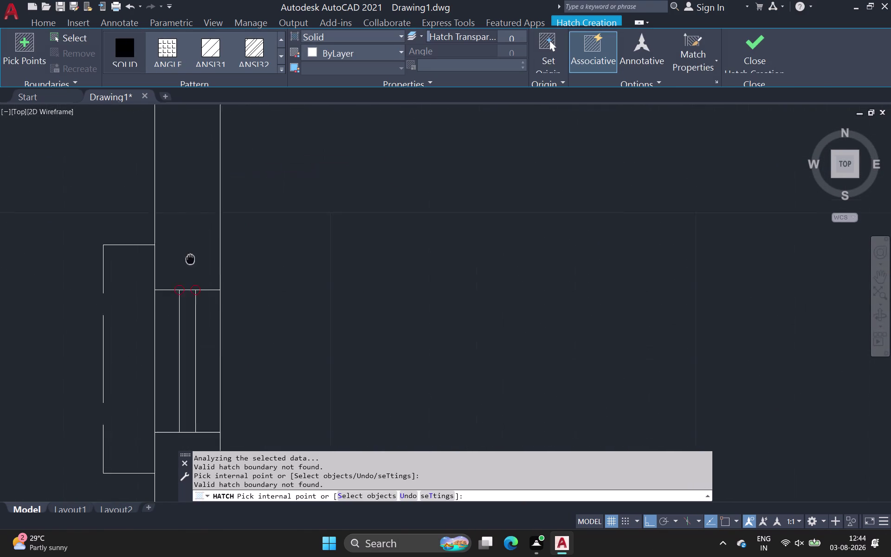
middle_drag(188, 262, 182, 272)
click(764, 54)
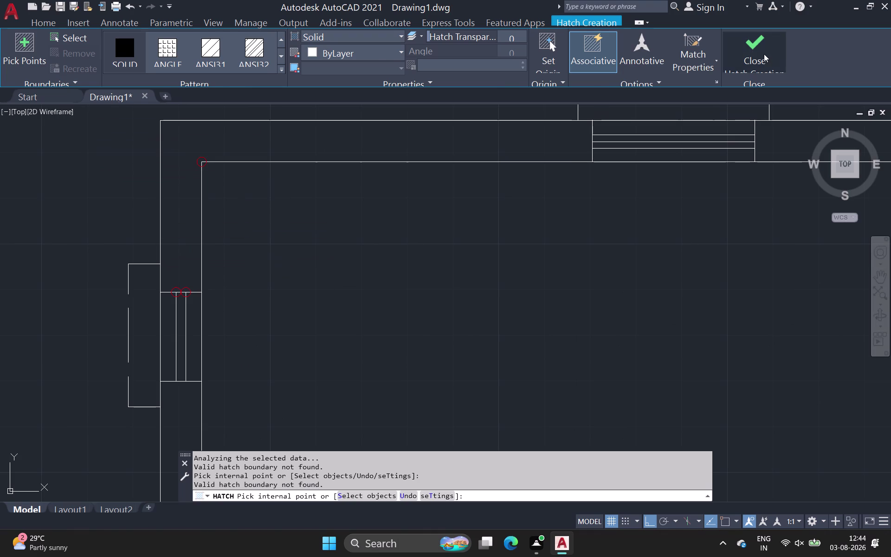
key(Escape)
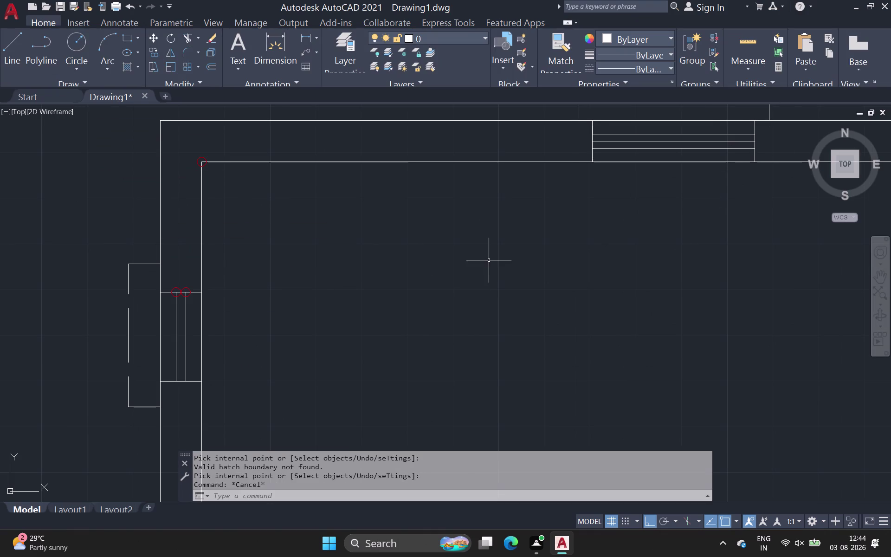
Cancel the current command and undo recent actions, including the fill attempt.
key(Escape)
click(202, 159)
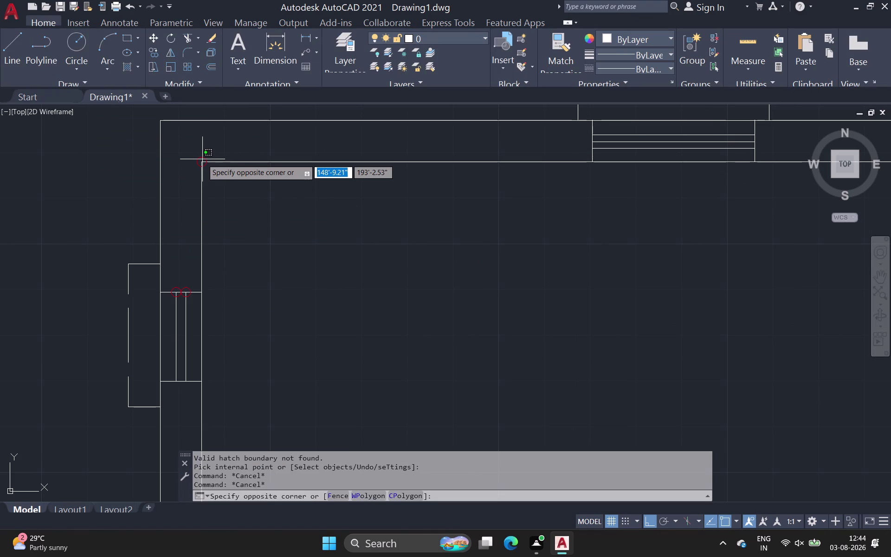
key(ctrl+z)
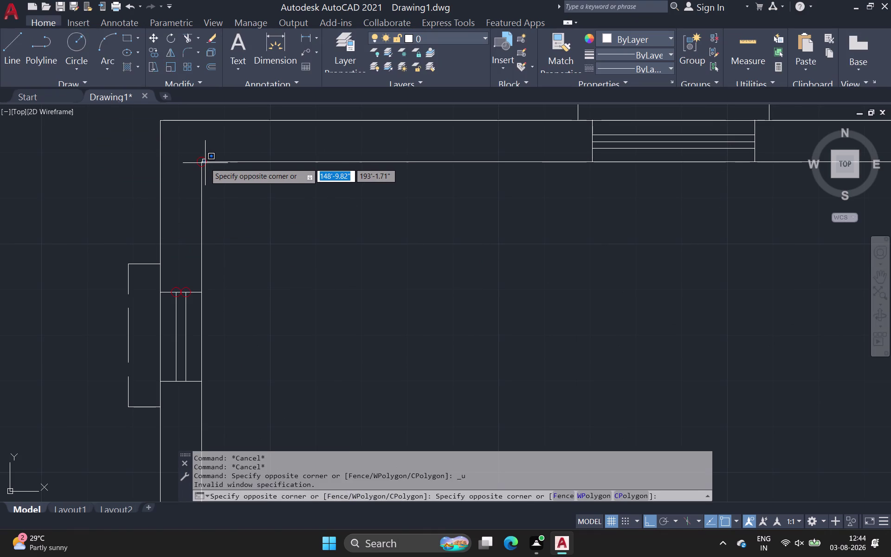
key(ctrl+z)
key(ctrl+z)
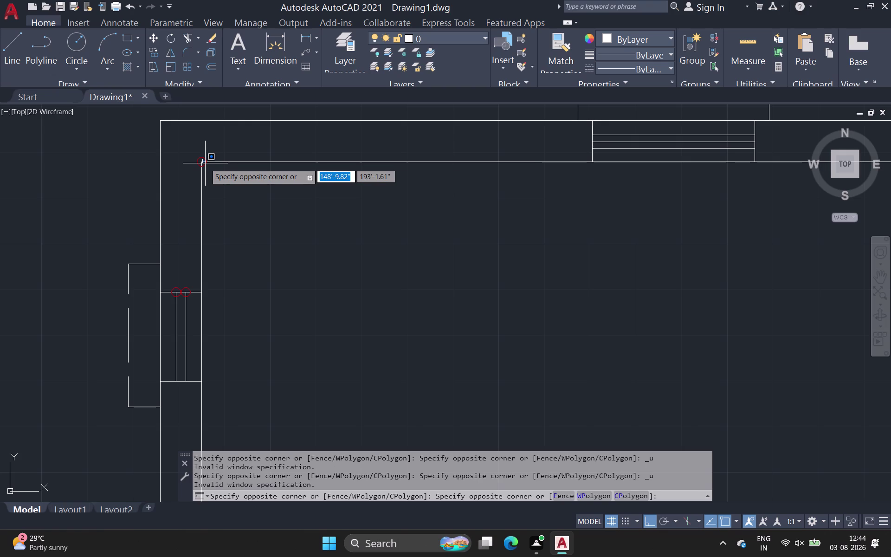
key(ctrl+z)
key(Escape)
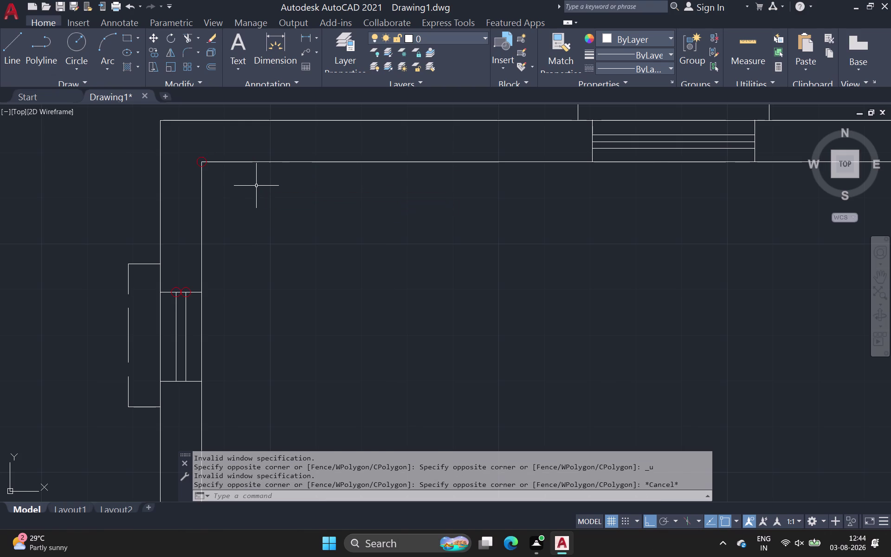
key(Escape)
key(ctrl+z)
key(ctrl+z)
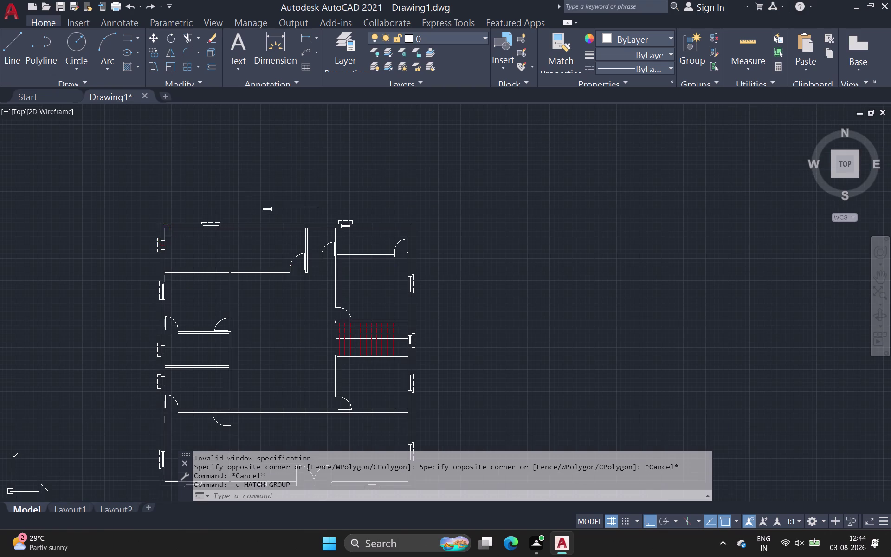
Undo the recently drawn wall line segments.
scroll(down, 3)
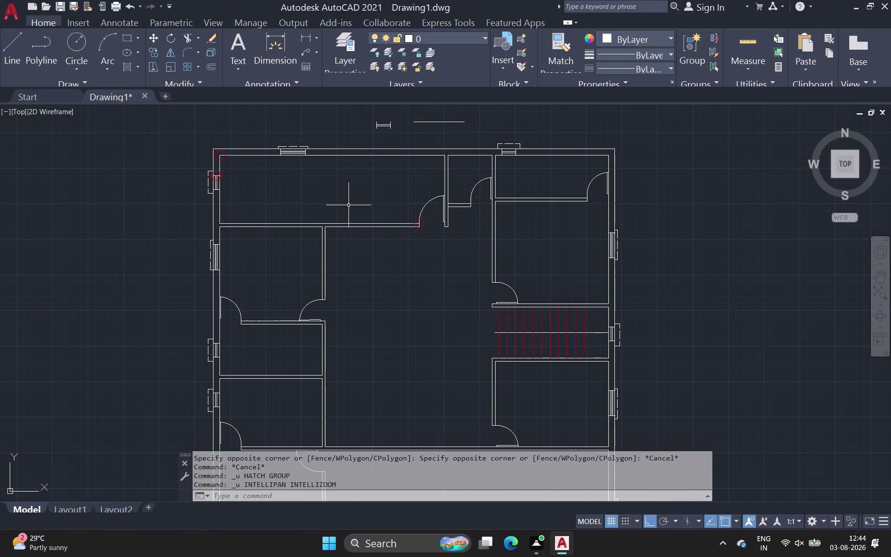
key(ctrl+z)
key(ctrl+z)
scroll(down, 3)
key(ctrl+z)
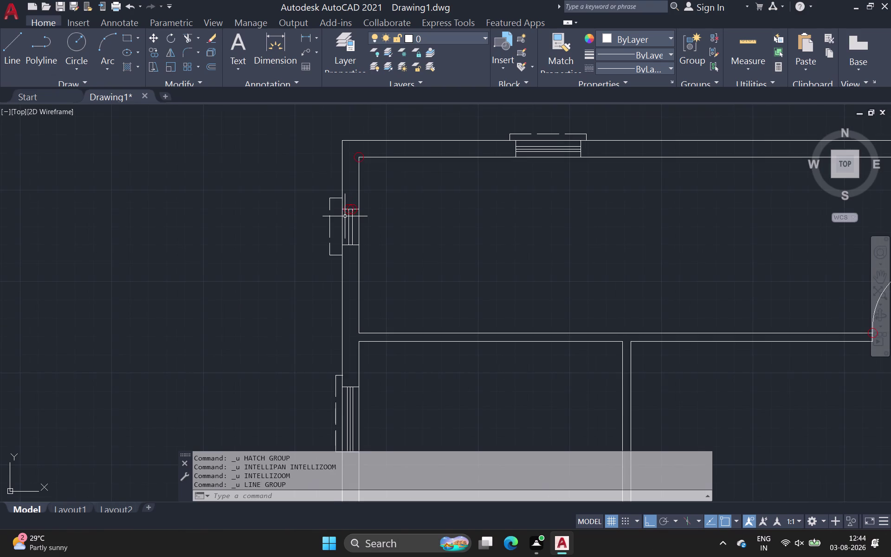
key(ctrl+z)
key(ctrl+z)
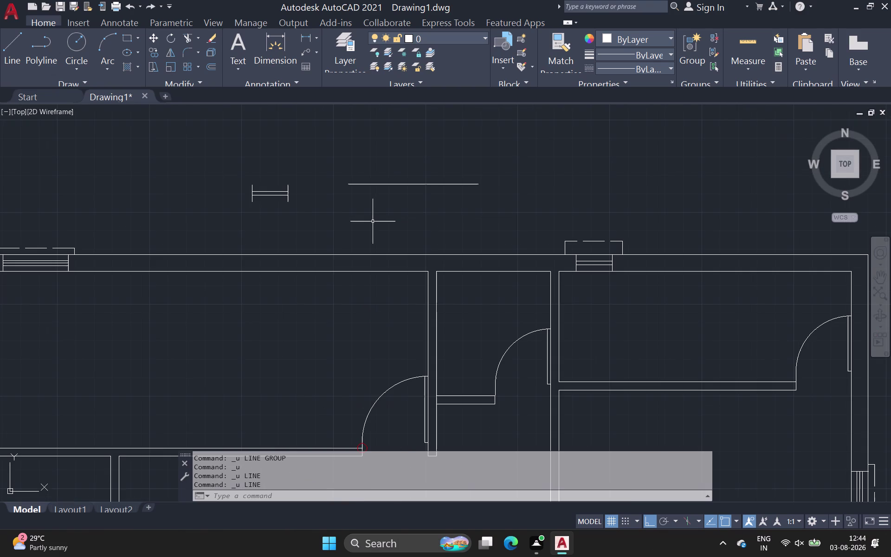
scroll(down, 3)
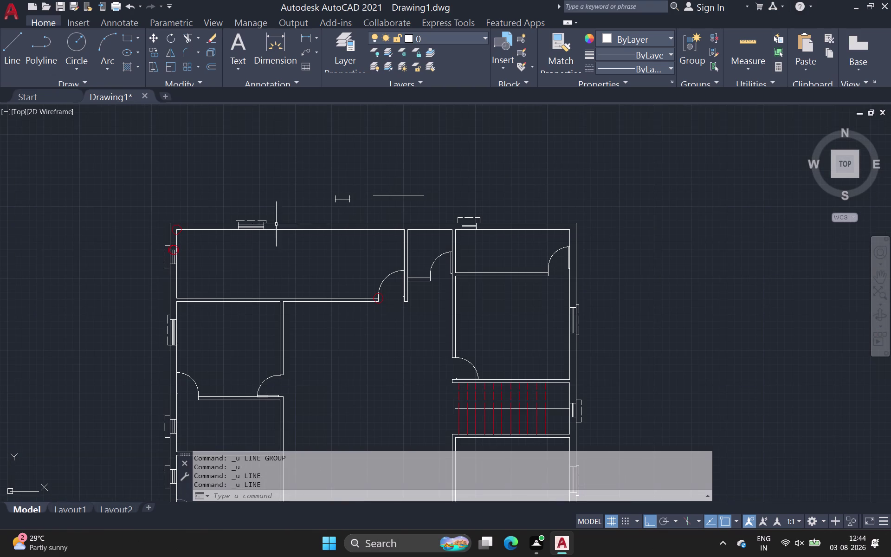
Cancel a stray selection and zoom in on the top-left wall area.
click(178, 227)
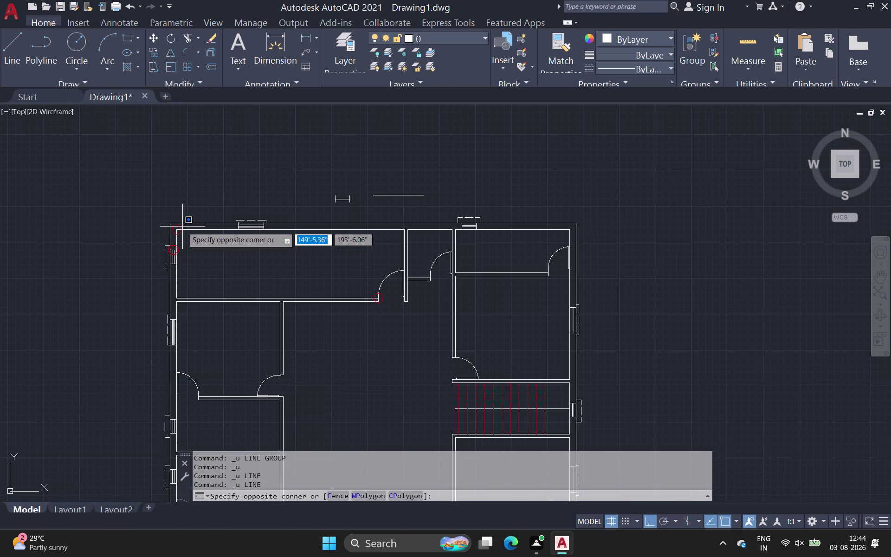
scroll(up, 3)
scroll(up, 3)
middle_click(119, 236)
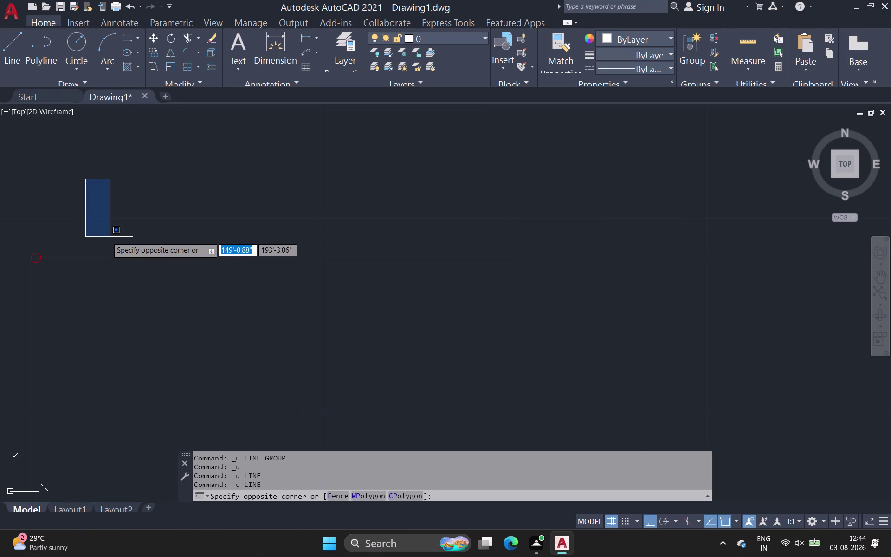
scroll(up, 3)
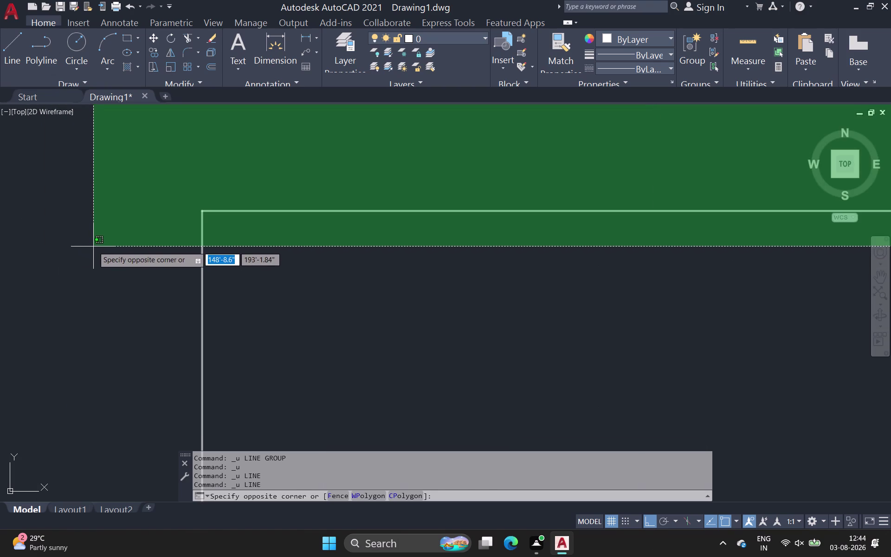
key(Escape)
scroll(up, 3)
scroll(up, 3)
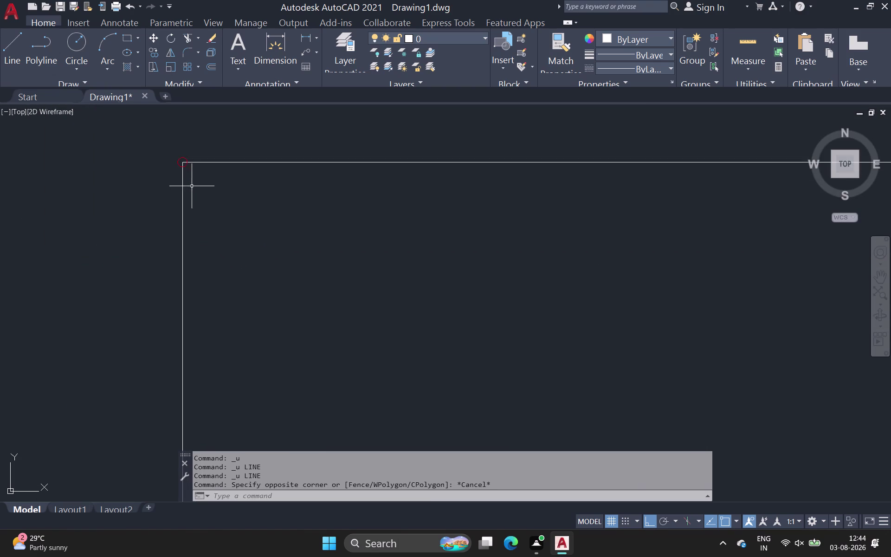
scroll(up, 3)
scroll(up, 3)
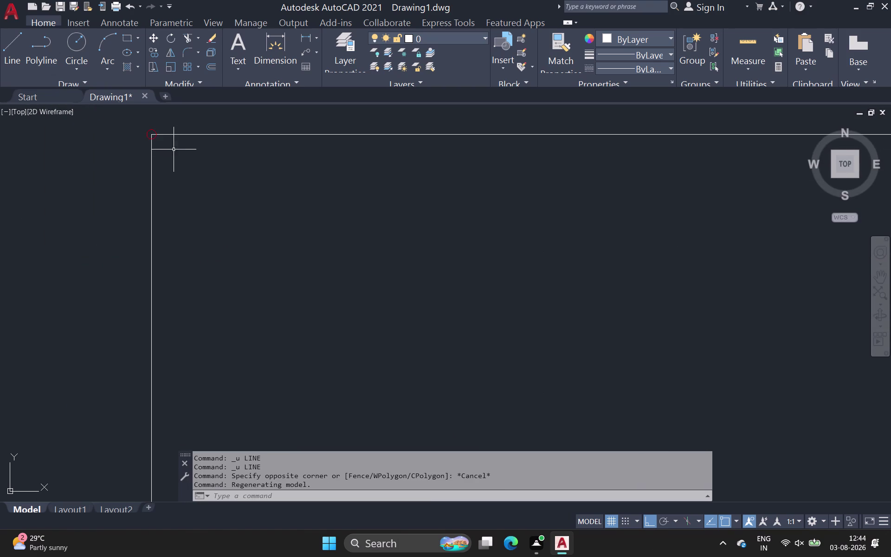
scroll(up, 3)
scroll(up, 3)
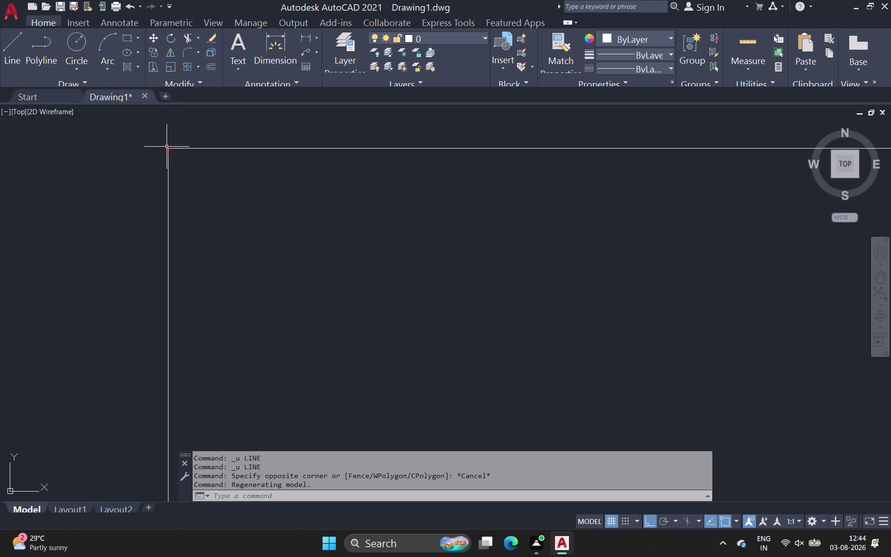
Select the horizontal top wall line meeting the left wall and delete it.
click(168, 150)
scroll(up, 3)
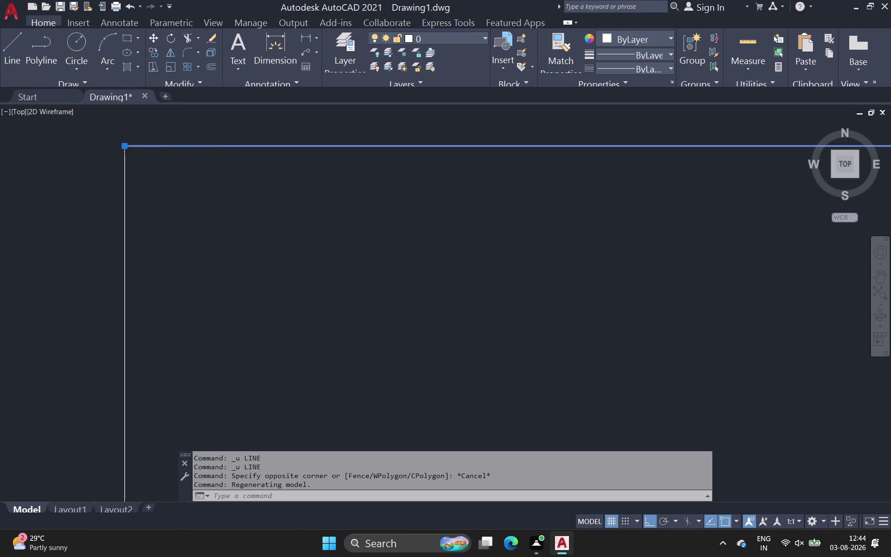
scroll(up, 3)
middle_drag(179, 165, 290, 239)
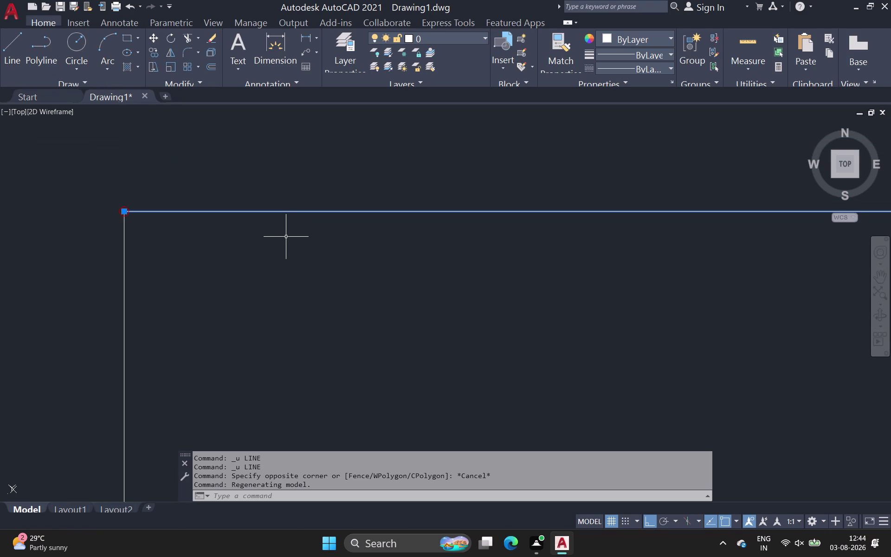
key(Delete)
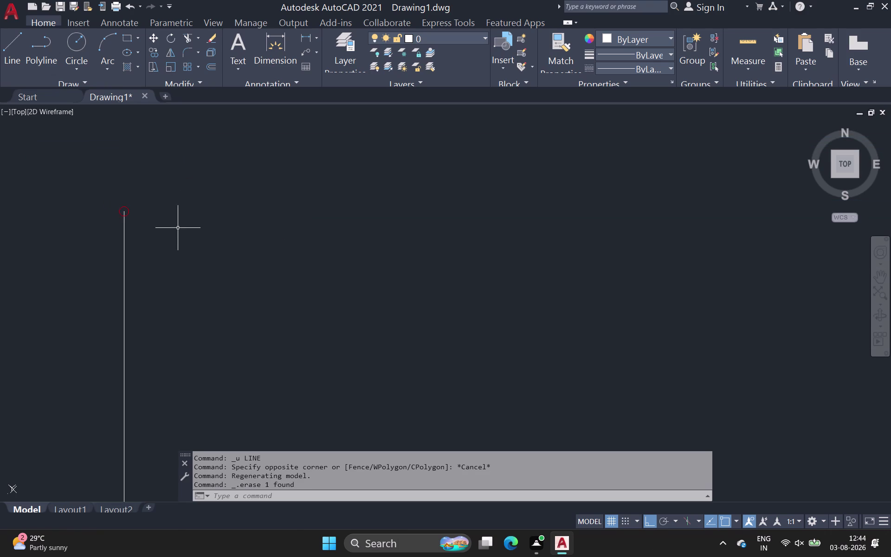
drag(16, 44, 19, 58)
Start a line from the left wall's top and pan across the plan.
click(124, 210)
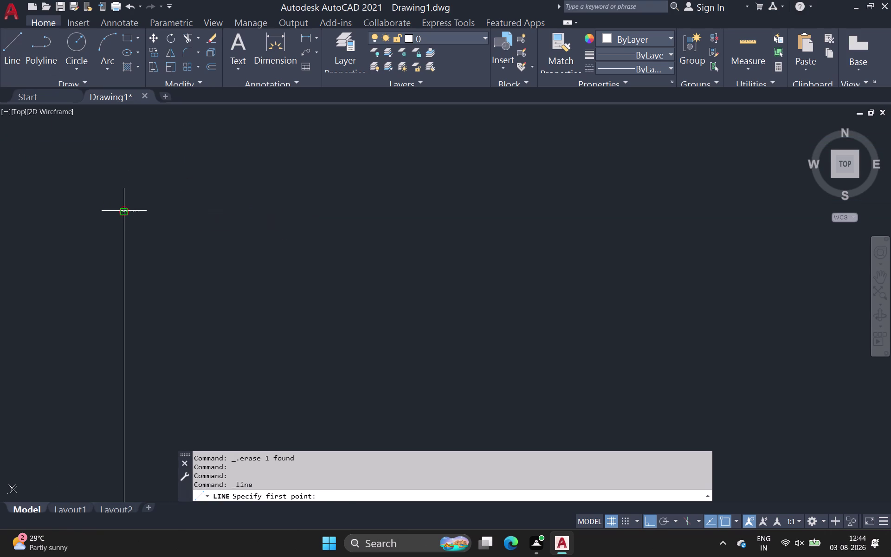
scroll(down, 3)
middle_drag(413, 227, 78, 190)
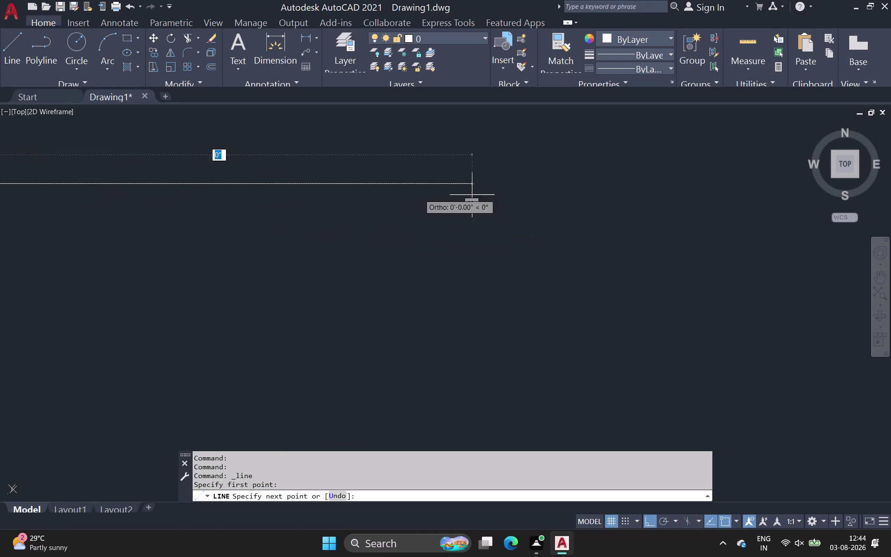
scroll(down, 3)
middle_drag(598, 196, 177, 173)
scroll(down, 3)
scroll(down, 3)
middle_drag(539, 218, 0, 179)
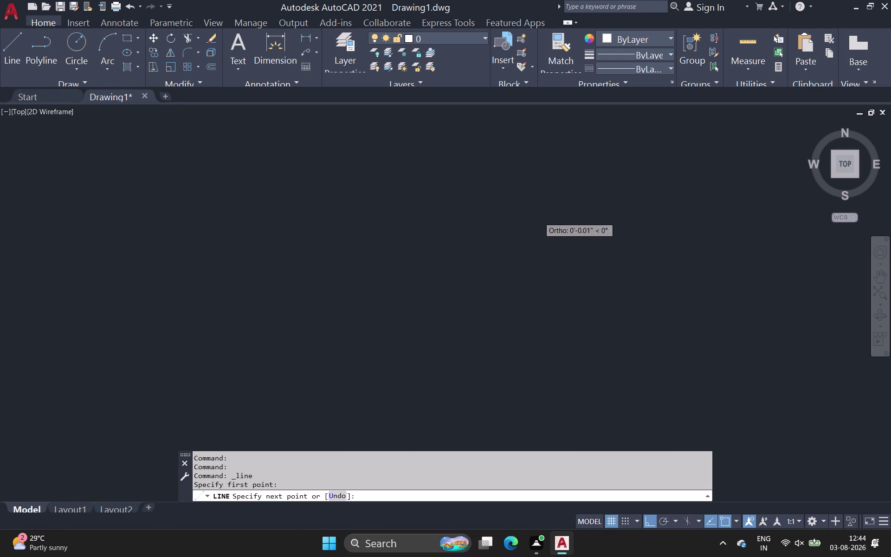
scroll(down, 3)
middle_drag(499, 177, 8, 147)
scroll(down, 3)
scroll(up, 3)
scroll(down, 3)
scroll(down, 3)
middle_drag(563, 204, 445, 215)
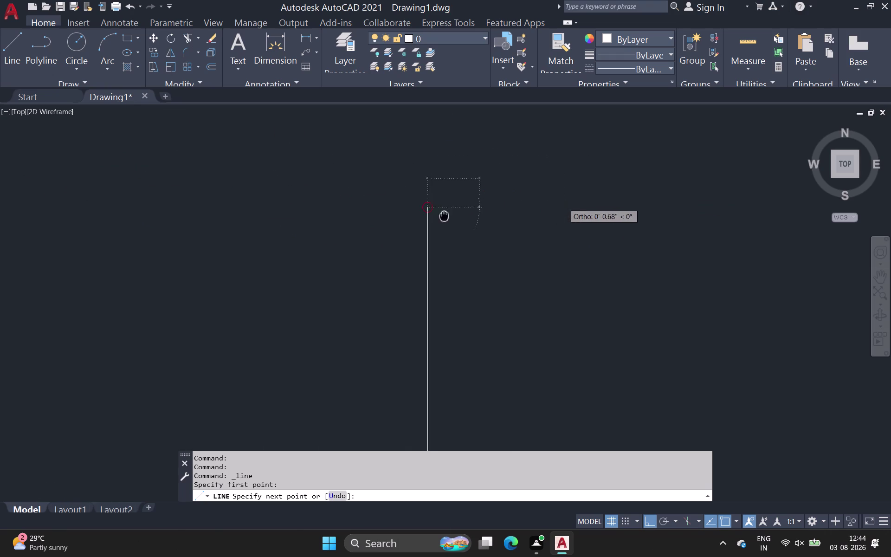
middle_drag(444, 215, 292, 209)
scroll(down, 3)
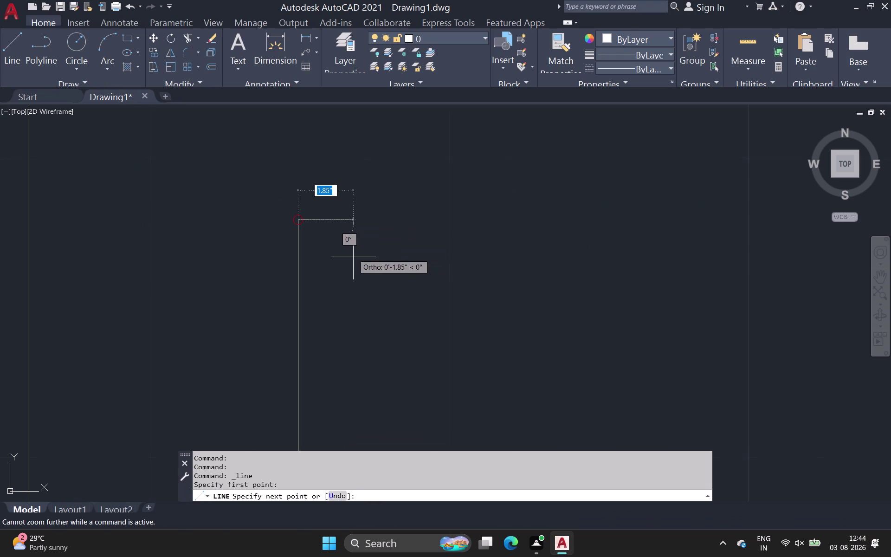
scroll(down, 3)
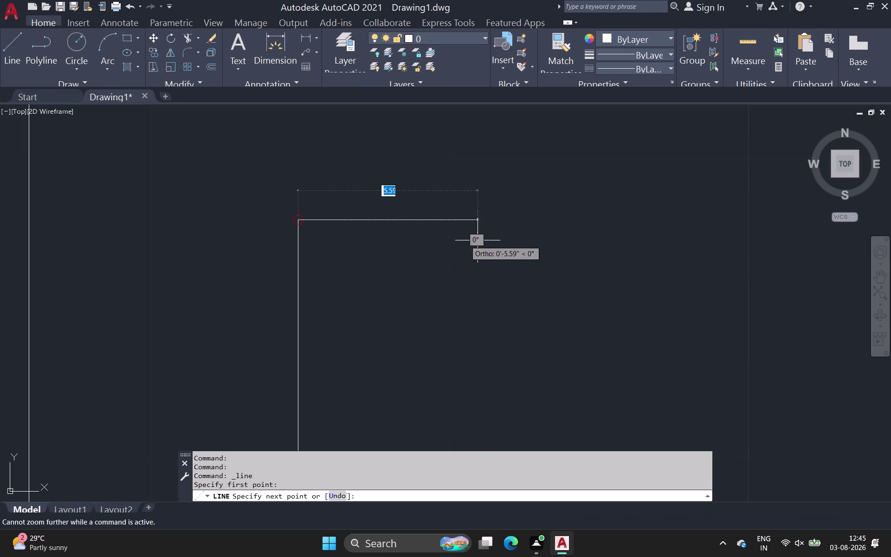
scroll(down, 3)
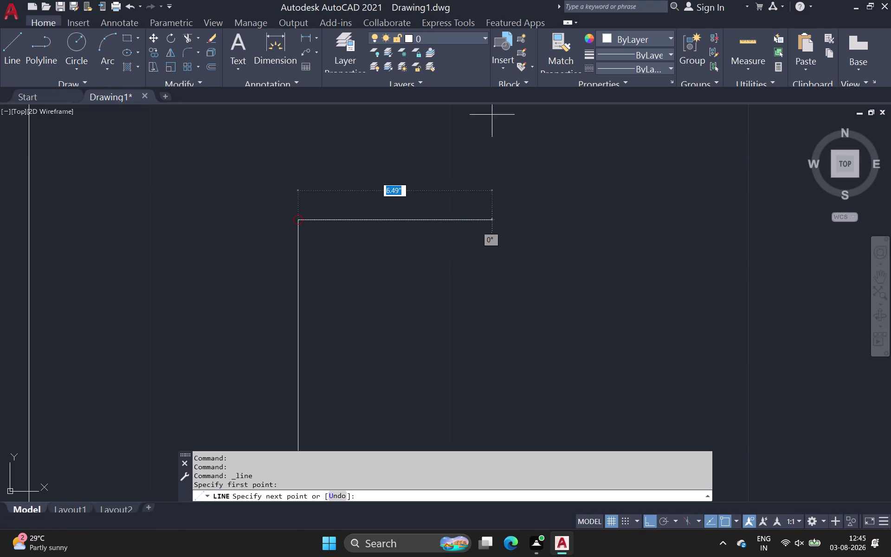
Undo the stray line segments, cancel the command and zoom back to the plan.
key(z)
scroll(down, 3)
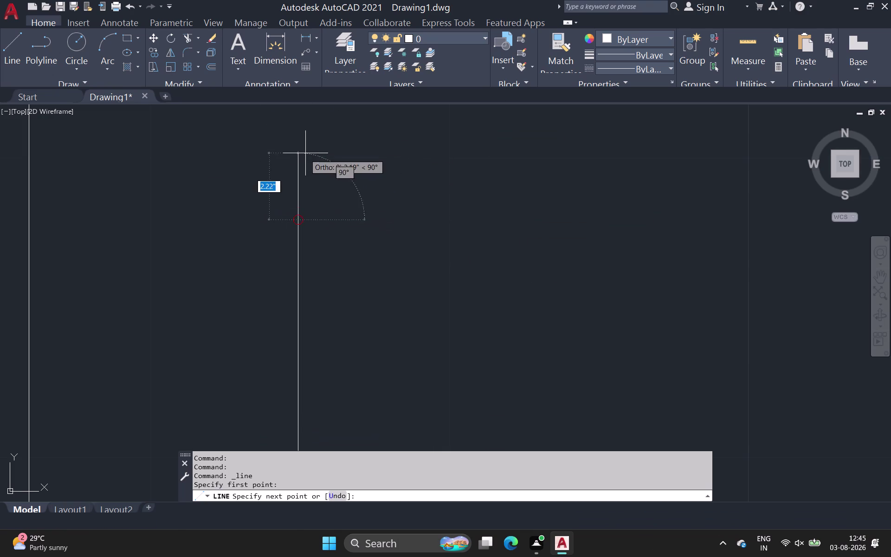
scroll(down, 3)
scroll(down, 3)
scroll(down, 3)
scroll(up, 3)
scroll(down, 3)
scroll(up, 3)
key(ctrl+z)
scroll(down, 3)
key(Escape)
scroll(down, 3)
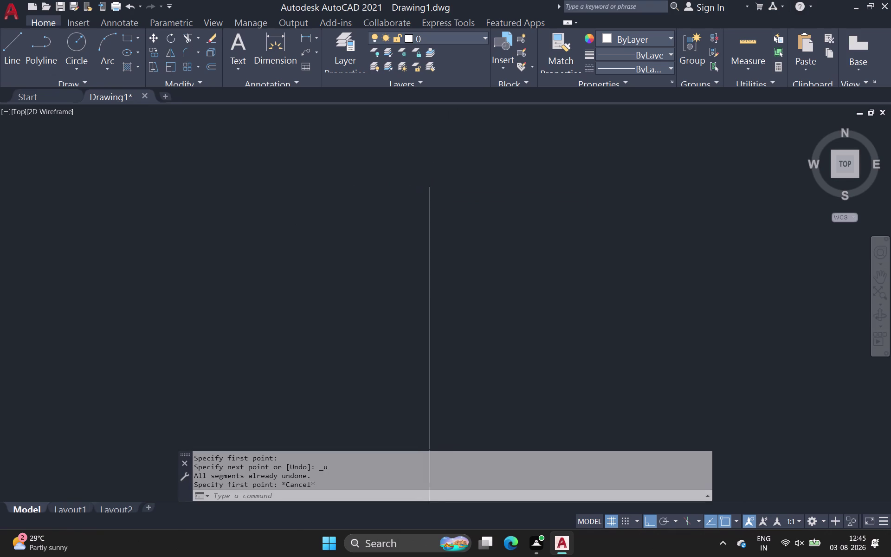
scroll(down, 3)
key(z)
key(z)
key(z)
scroll(down, 3)
middle_click(428, 187)
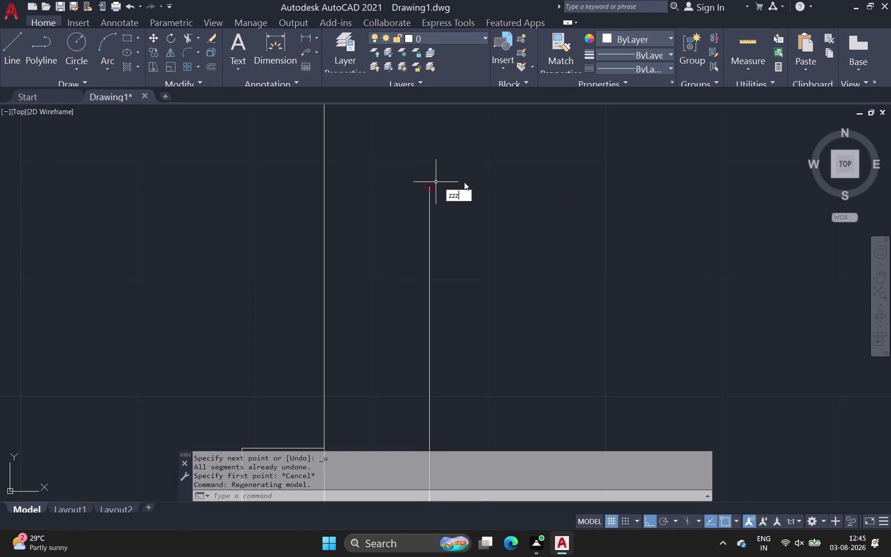
scroll(down, 3)
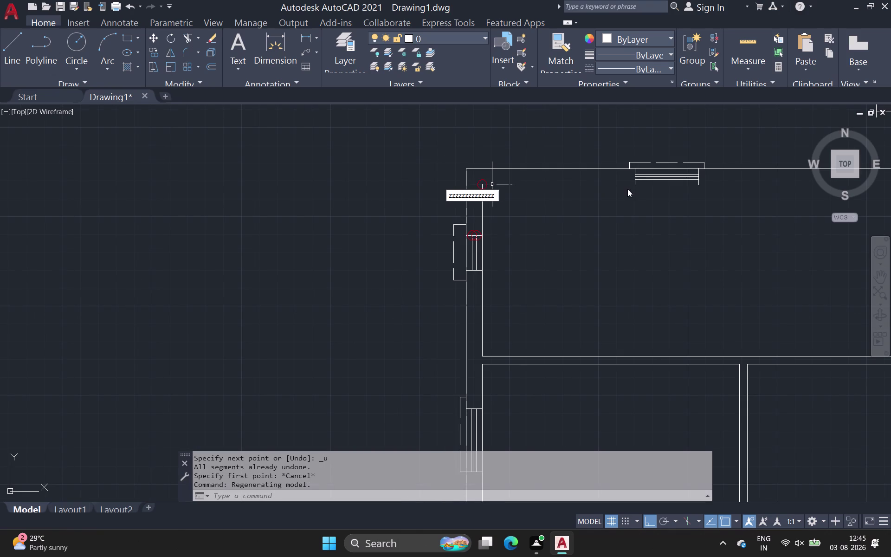
key(Escape)
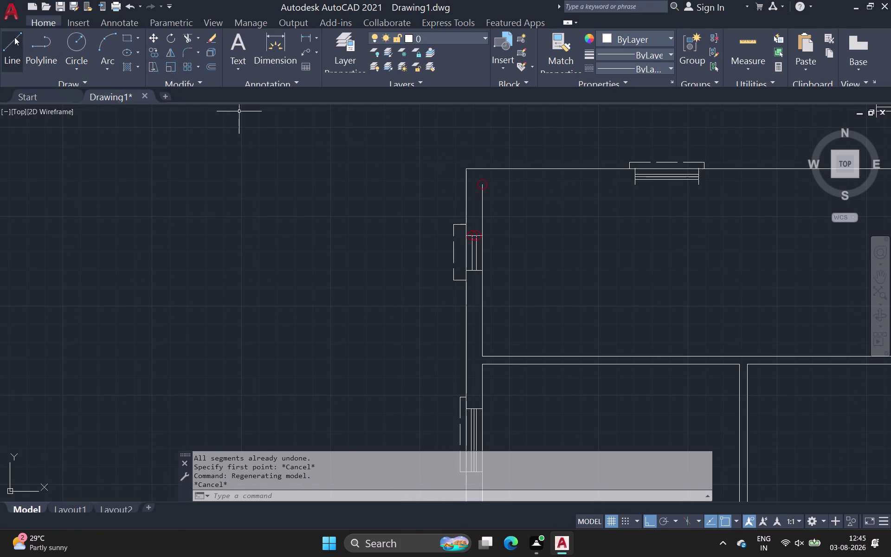
Draw a horizontal line from the inner top-left wall corner.
click(16, 39)
scroll(up, 3)
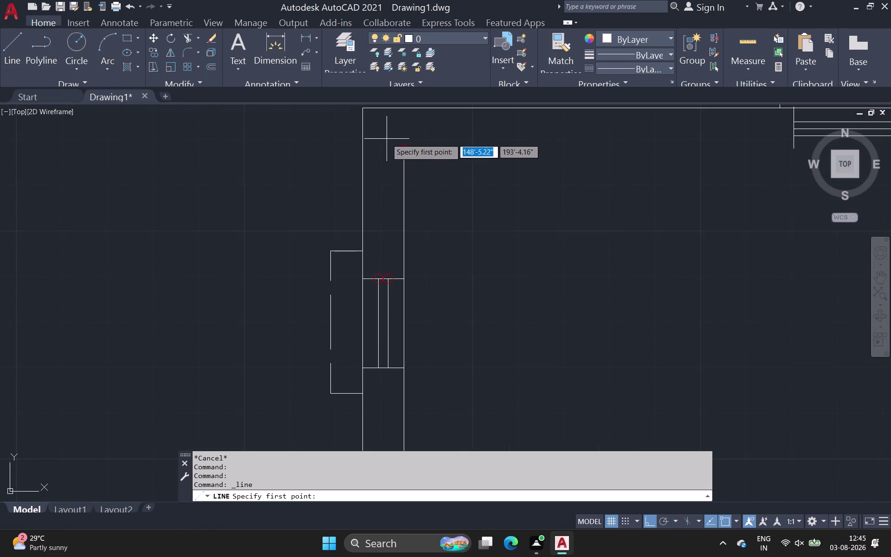
click(403, 151)
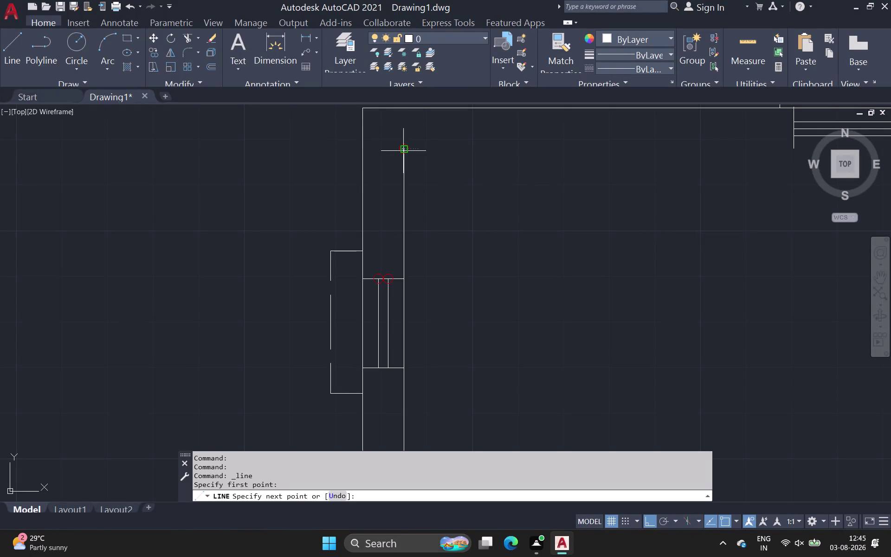
scroll(down, 3)
middle_drag(594, 164, 60, 138)
scroll(down, 3)
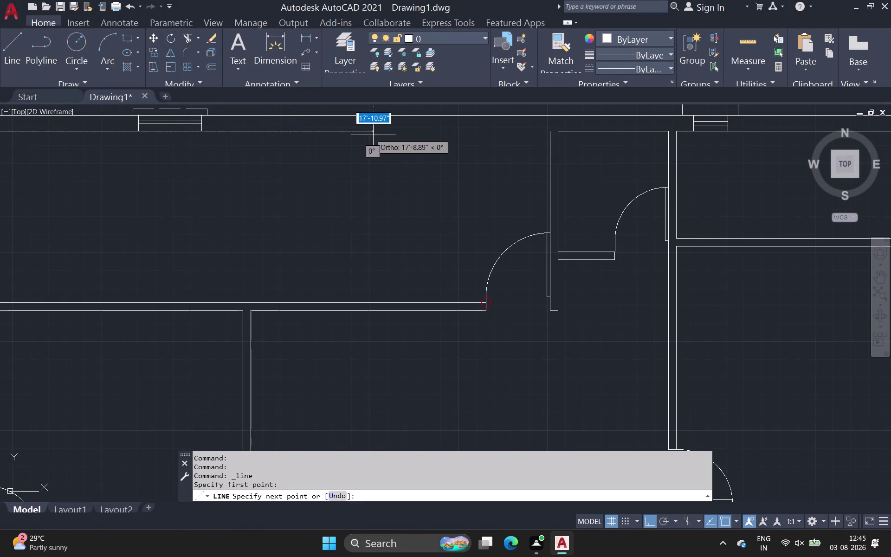
click(551, 130)
key(space)
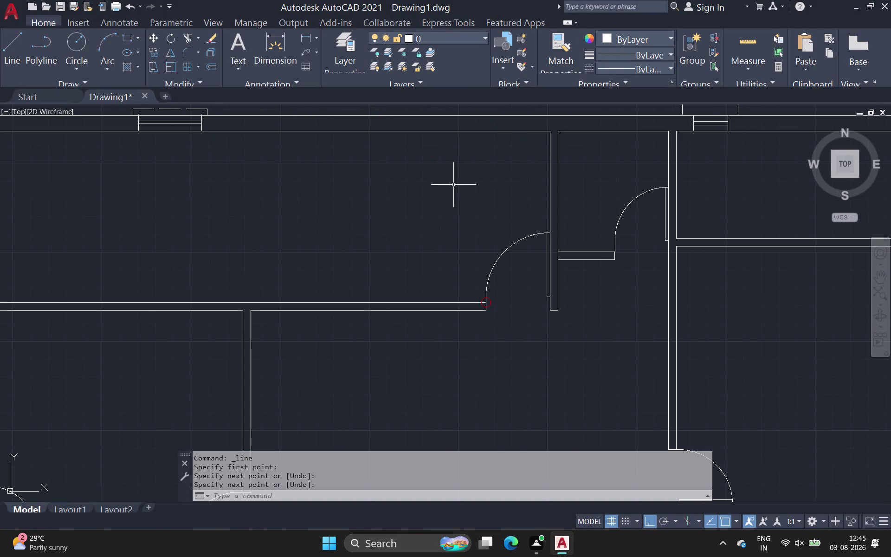
Inspect the wall and door arc near the corner, cancelling the selection and stray inputs.
scroll(down, 3)
middle_drag(452, 187, 421, 144)
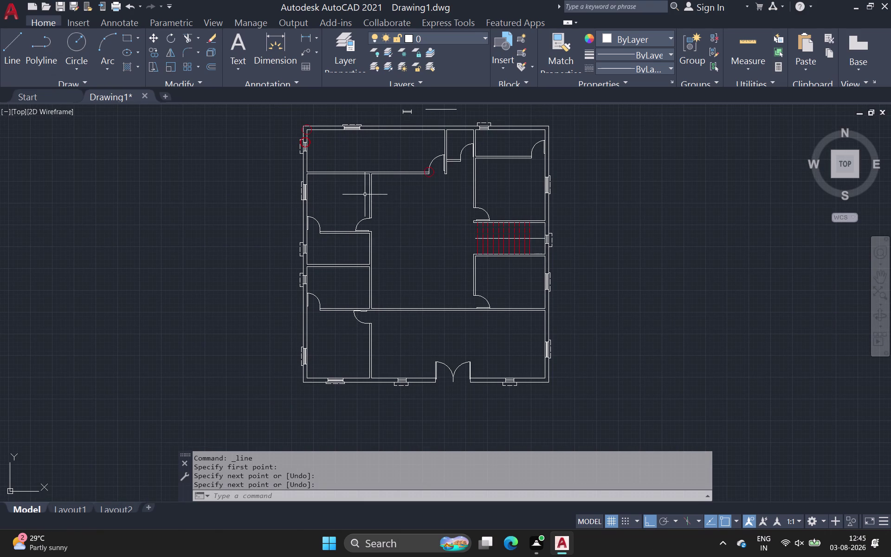
scroll(up, 3)
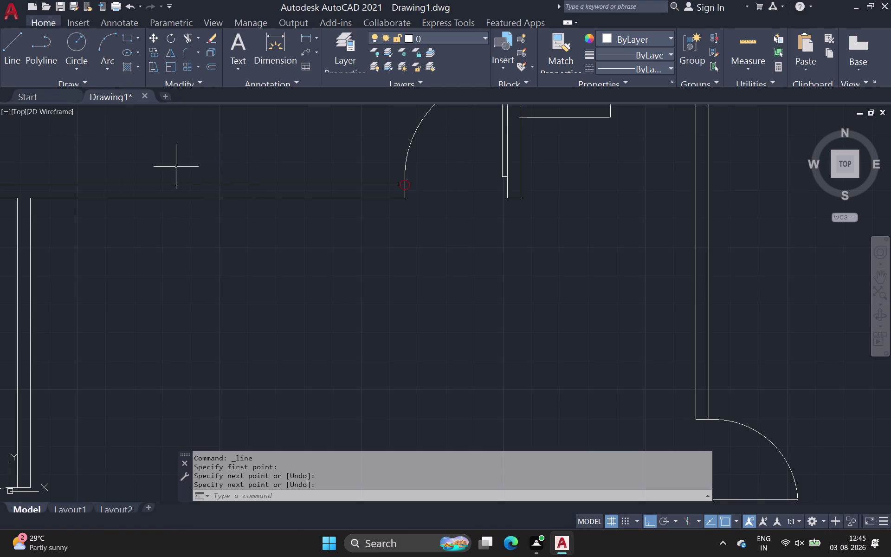
scroll(down, 3)
scroll(down, 3)
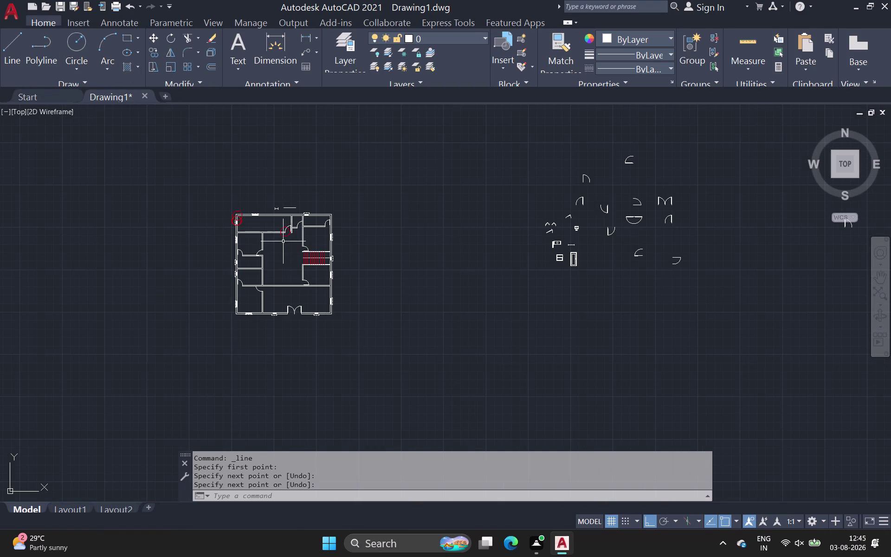
scroll(up, 3)
scroll(up, 3)
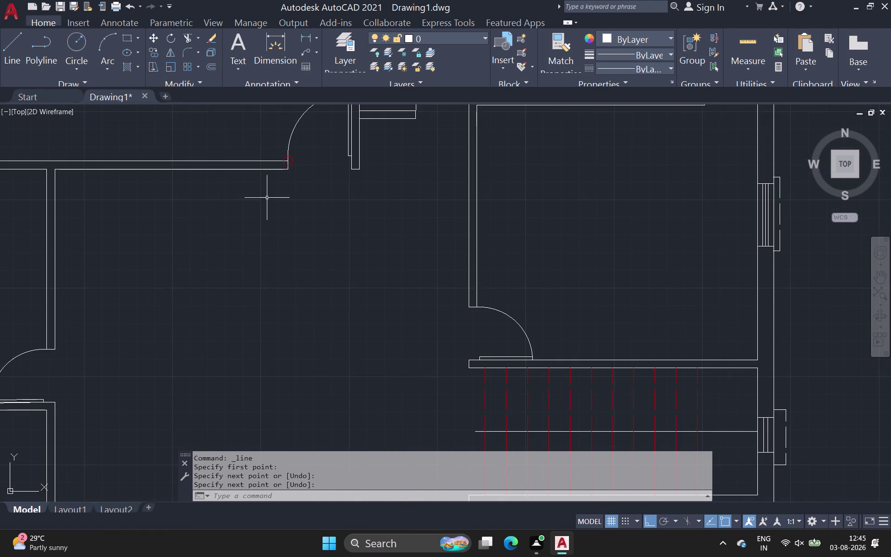
scroll(up, 3)
scroll(up, 3)
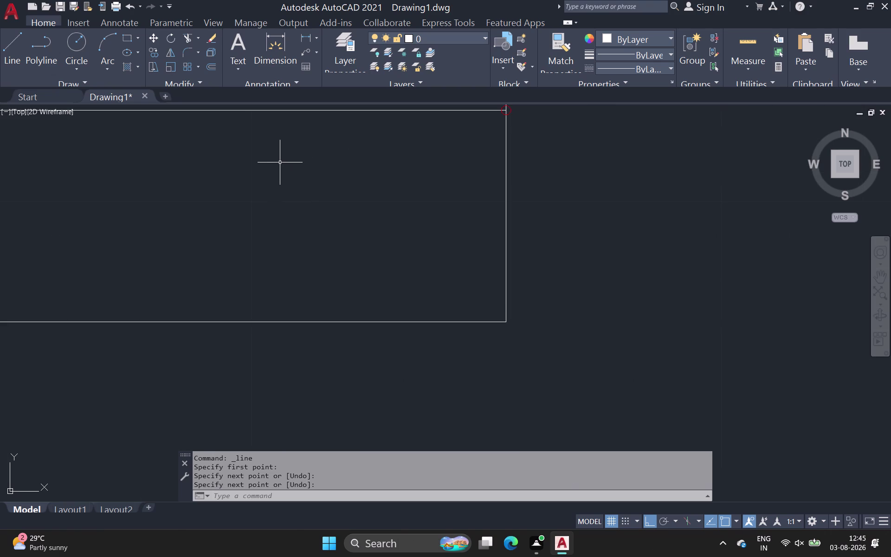
scroll(down, 3)
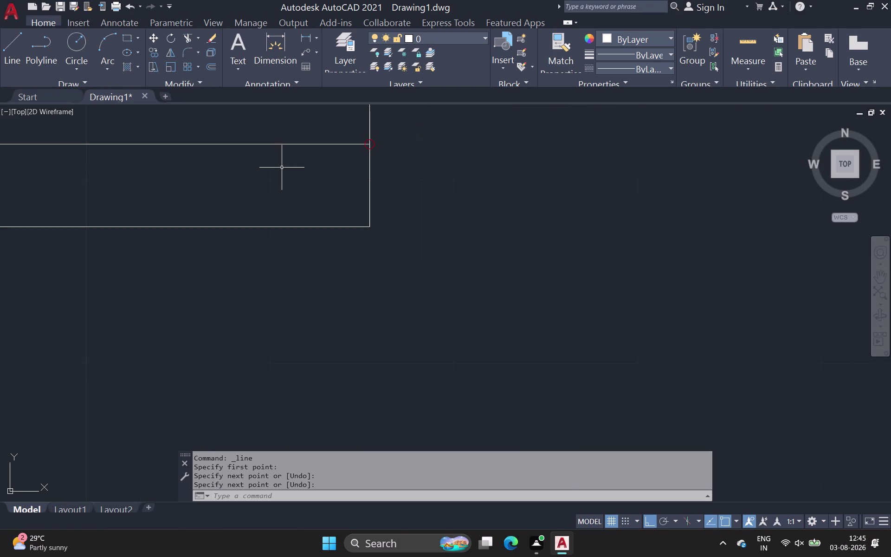
scroll(down, 3)
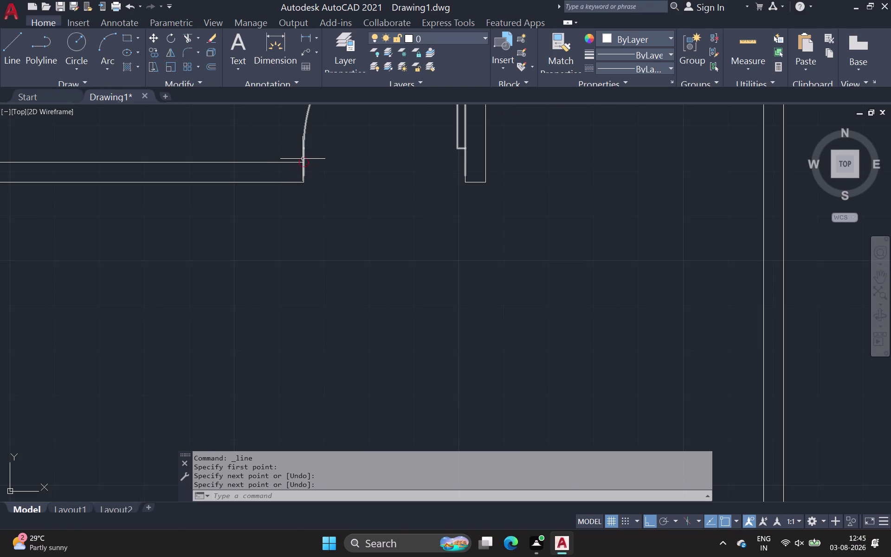
click(303, 158)
key(Escape)
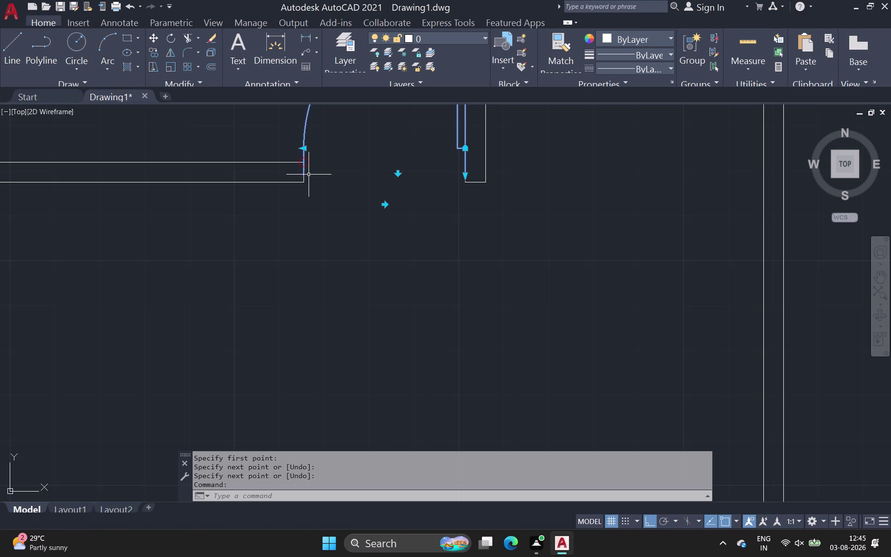
scroll(up, 3)
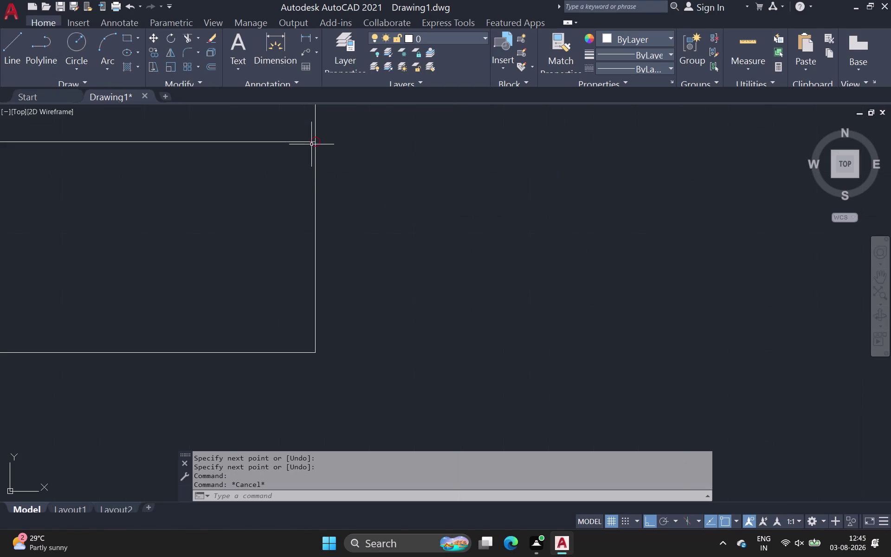
click(312, 143)
key(Escape)
key(grave)
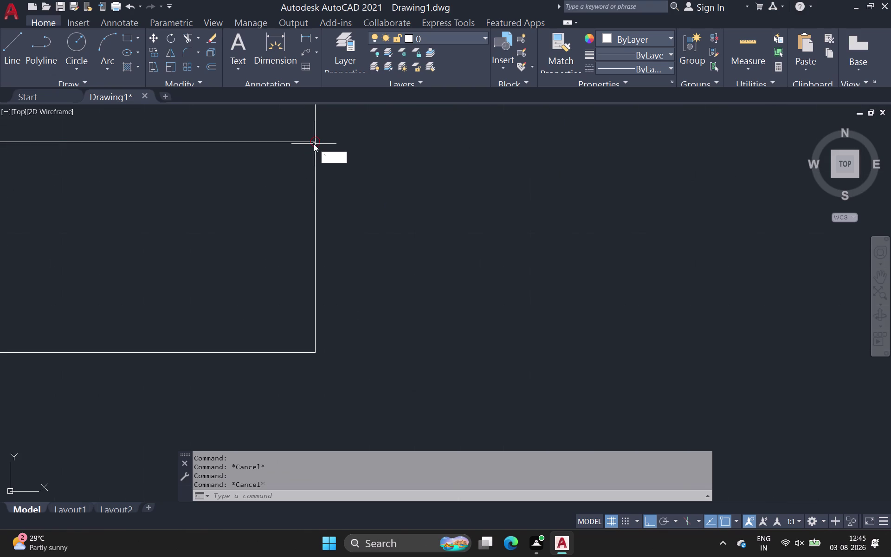
key(Escape)
scroll(up, 3)
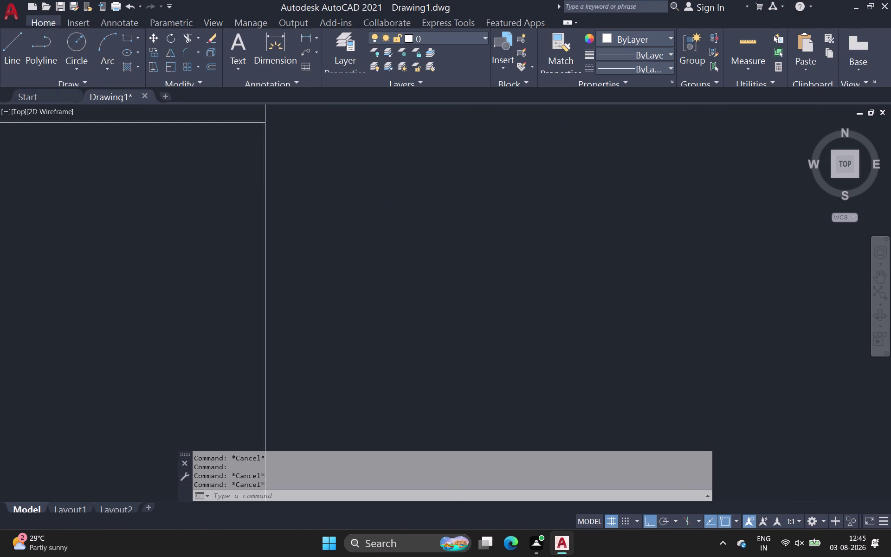
Zoom out to the whole drawing, then close in on the left wall's window.
middle_drag(299, 146, 306, 254)
scroll(up, 3)
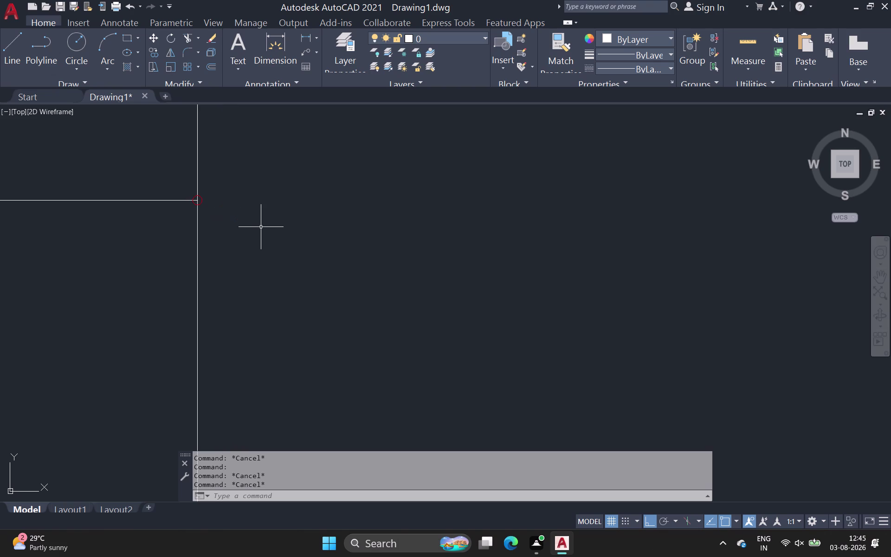
scroll(down, 3)
scroll(down, 3)
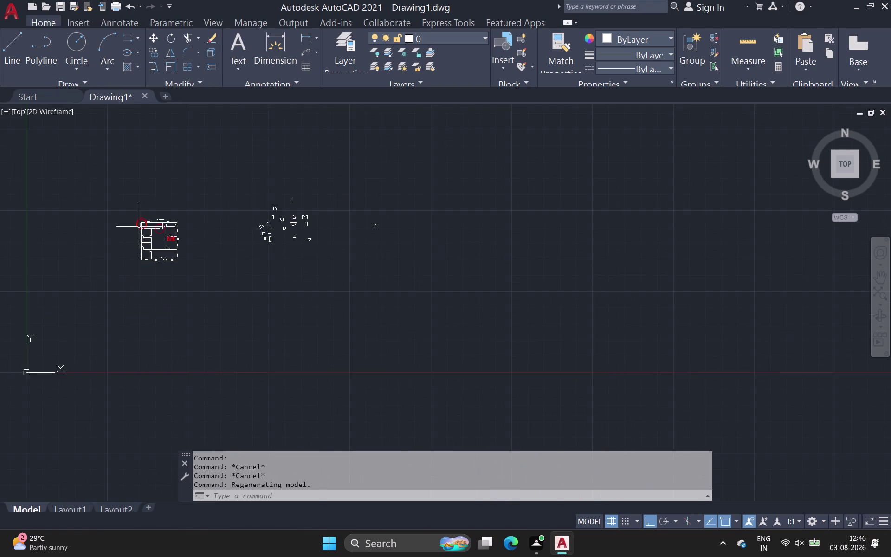
scroll(down, 3)
scroll(up, 3)
scroll(down, 3)
middle_drag(142, 240, 278, 274)
scroll(up, 3)
middle_click(218, 265)
middle_drag(192, 258, 339, 376)
scroll(down, 3)
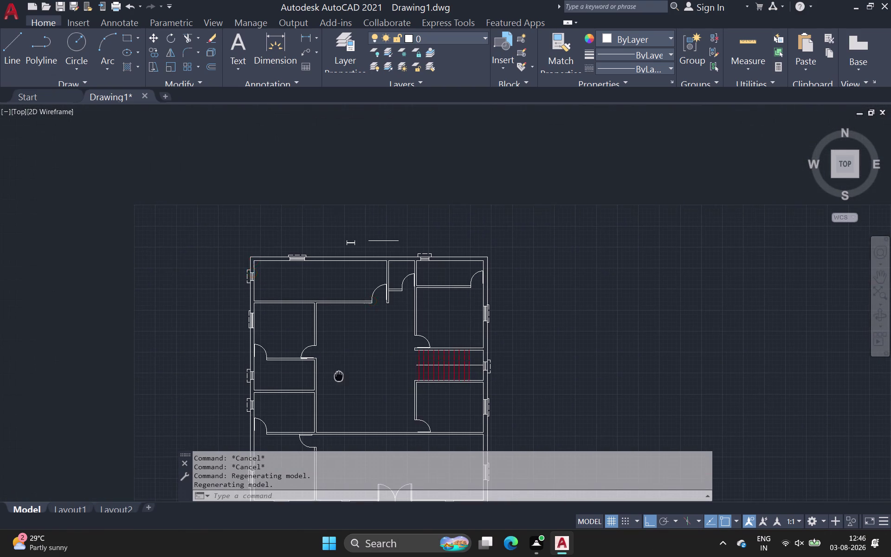
scroll(up, 3)
middle_click(220, 268)
middle_drag(307, 277, 207, 293)
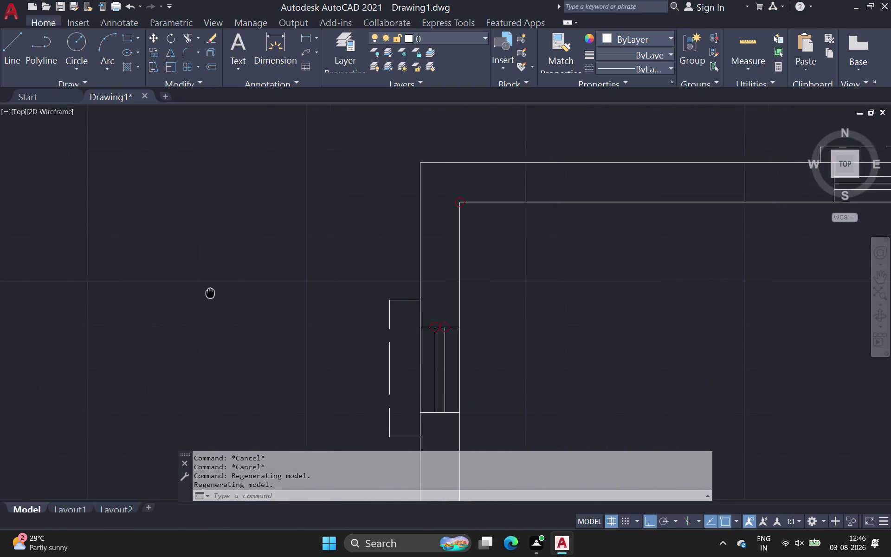
middle_drag(207, 293, 99, 288)
scroll(up, 3)
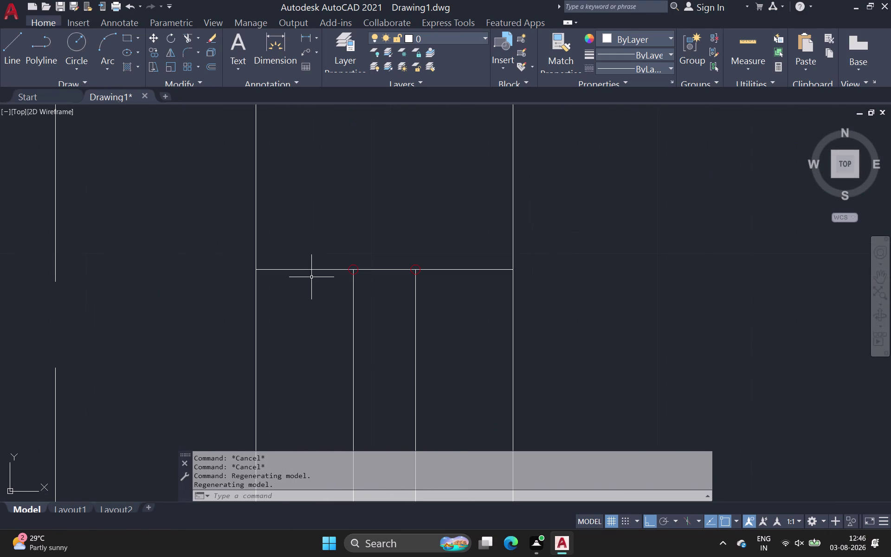
Erase the small line pieces around the left-wall window.
key(Escape)
drag(306, 223, 317, 255)
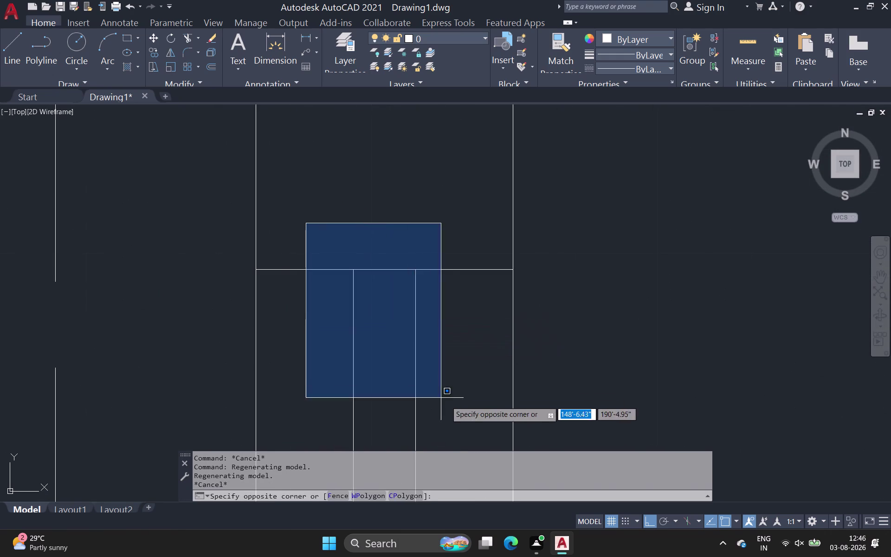
scroll(down, 3)
middle_drag(452, 405, 369, 185)
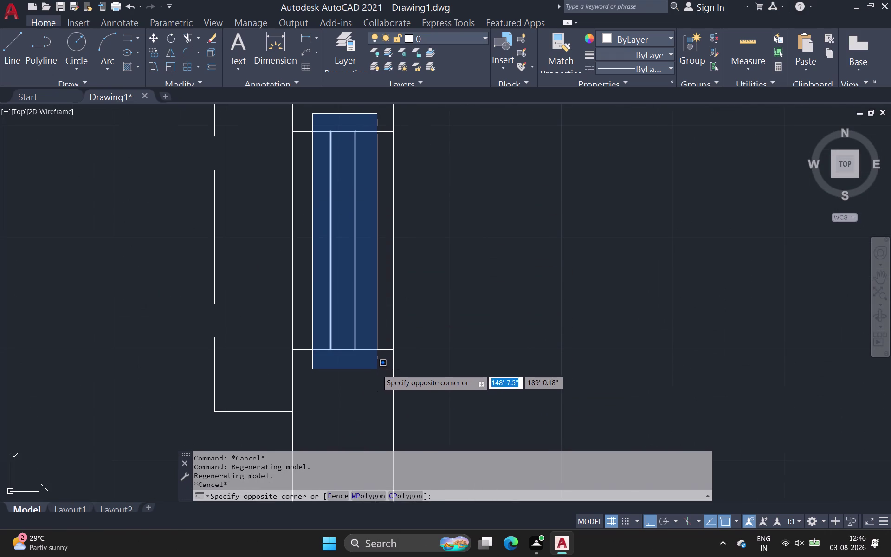
click(377, 369)
key(Delete)
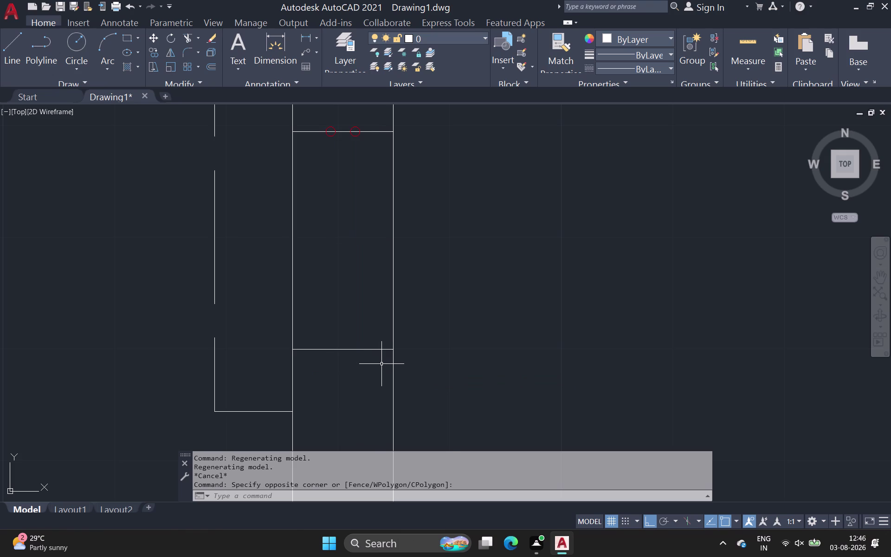
click(322, 131)
key(Delete)
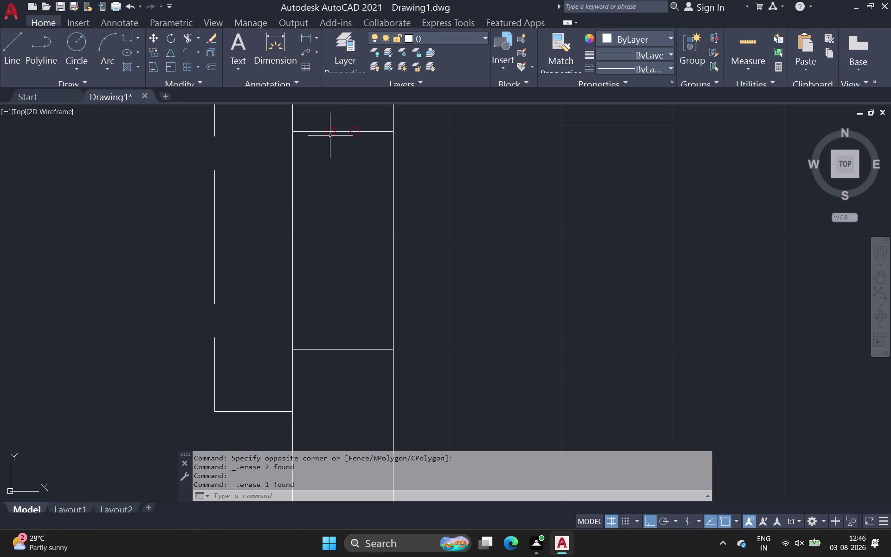
click(369, 129)
click(371, 133)
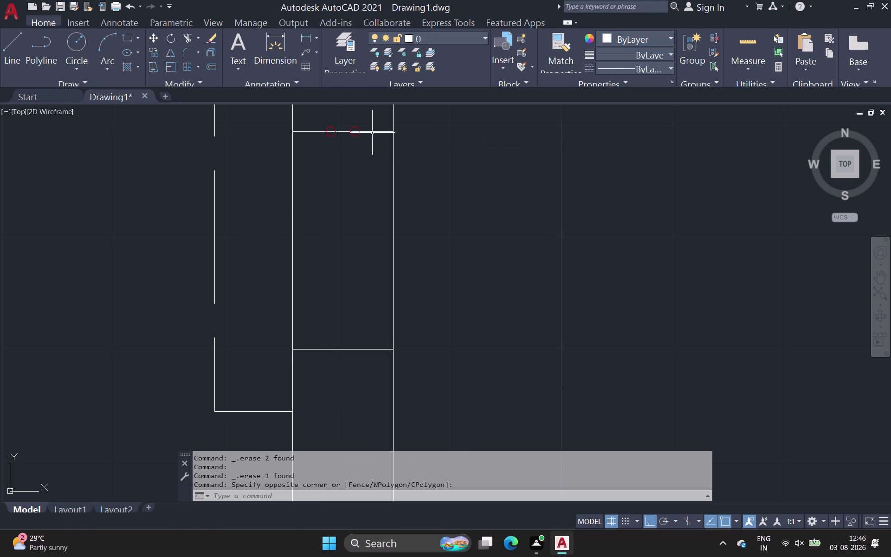
click(373, 132)
key(Delete)
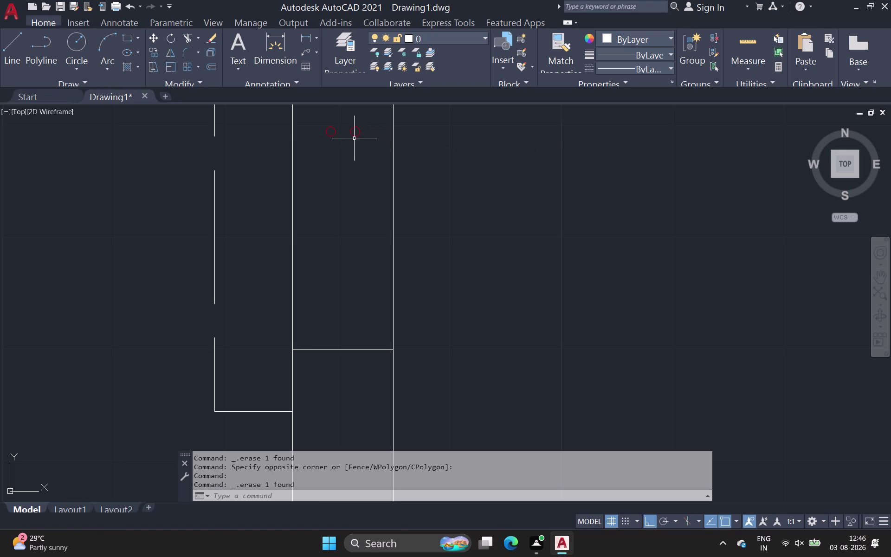
Undo and redo the last erase, then bring the left-wall window back into view.
click(330, 133)
scroll(down, 3)
middle_click(348, 225)
scroll(down, 3)
scroll(up, 3)
scroll(down, 3)
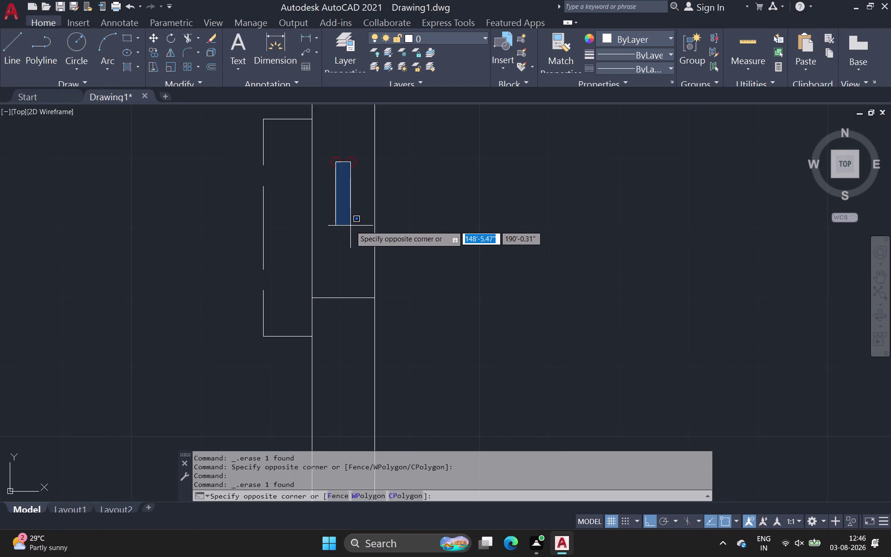
key(ctrl+z)
key(ctrl+z)
scroll(down, 3)
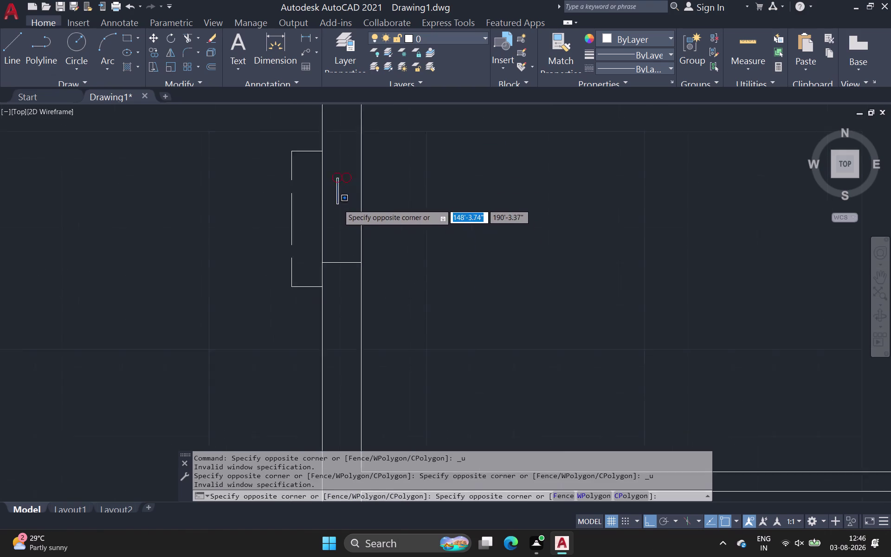
scroll(down, 3)
middle_click(337, 204)
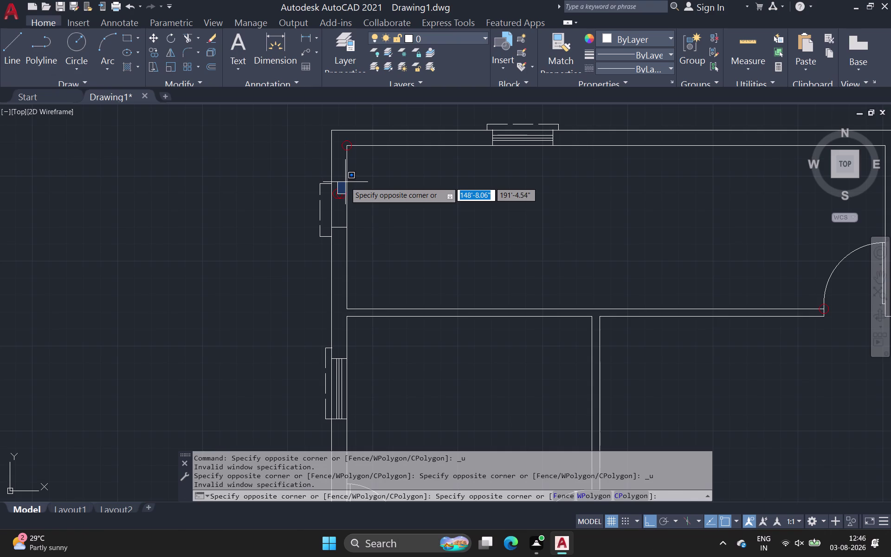
key(ctrl+y)
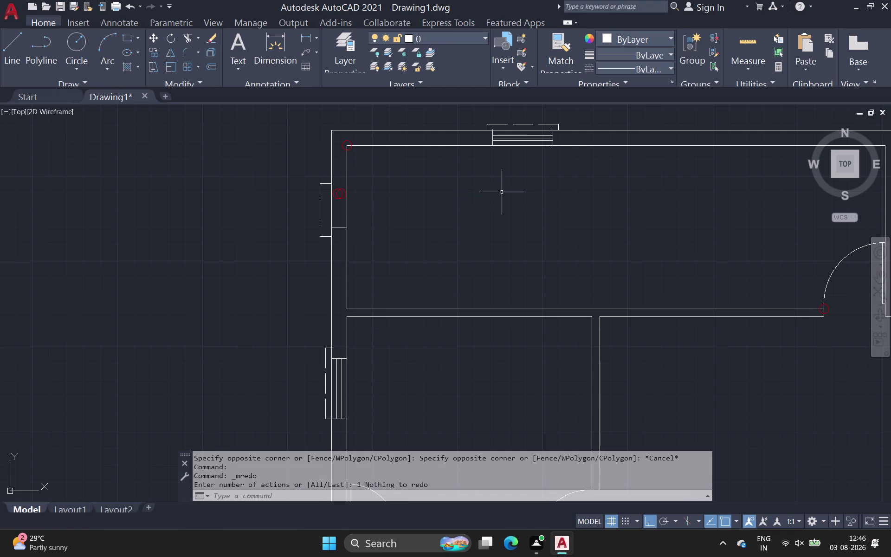
key(ctrl+z)
scroll(down, 3)
middle_drag(344, 248, 343, 278)
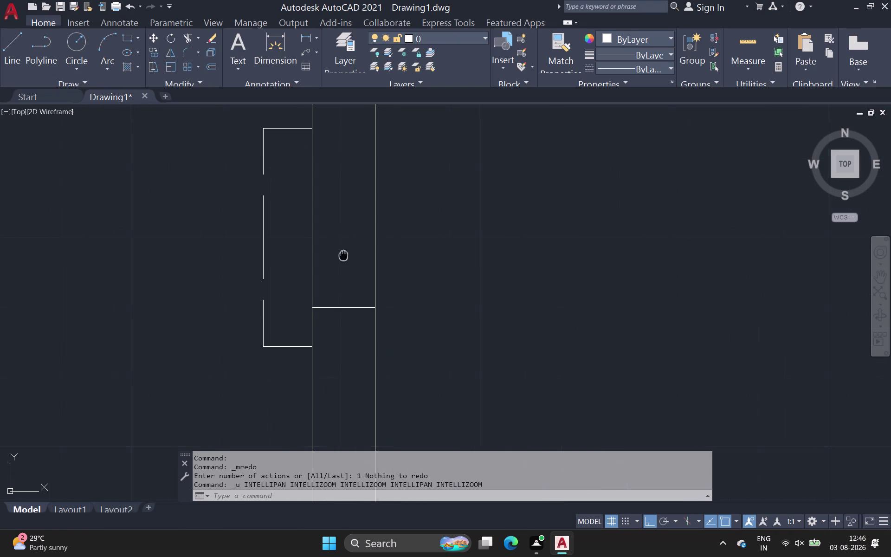
scroll(down, 3)
middle_drag(343, 277, 339, 310)
Cancel the new line and delete the short line across the upper-left window opening.
drag(17, 40, 23, 47)
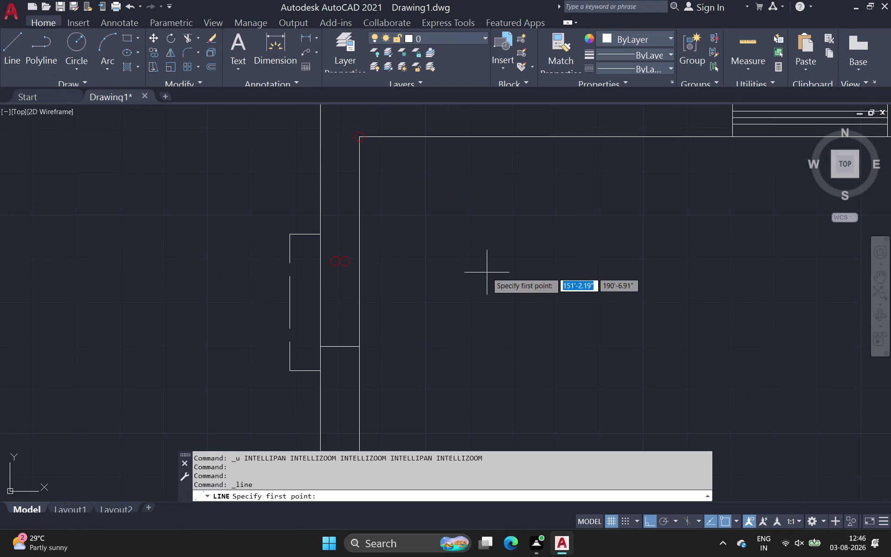
scroll(down, 3)
middle_drag(487, 272, 248, 194)
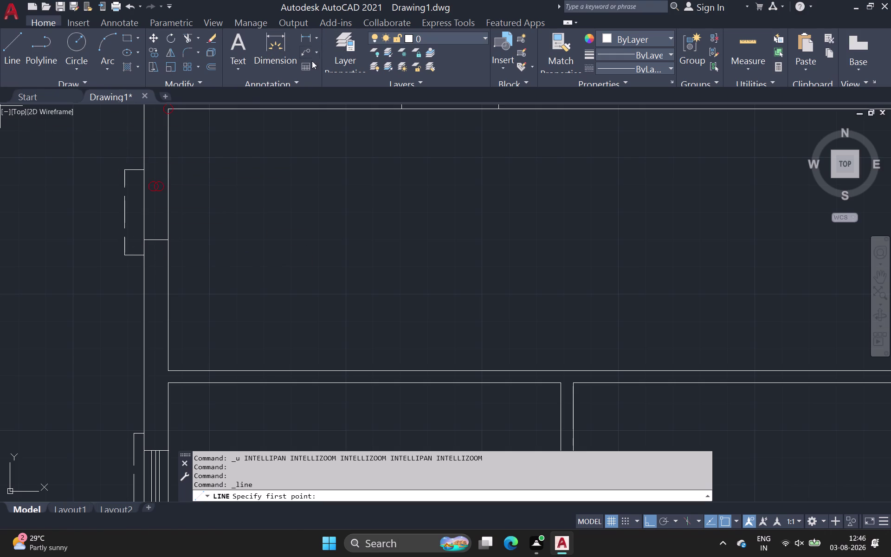
key(Escape)
click(155, 239)
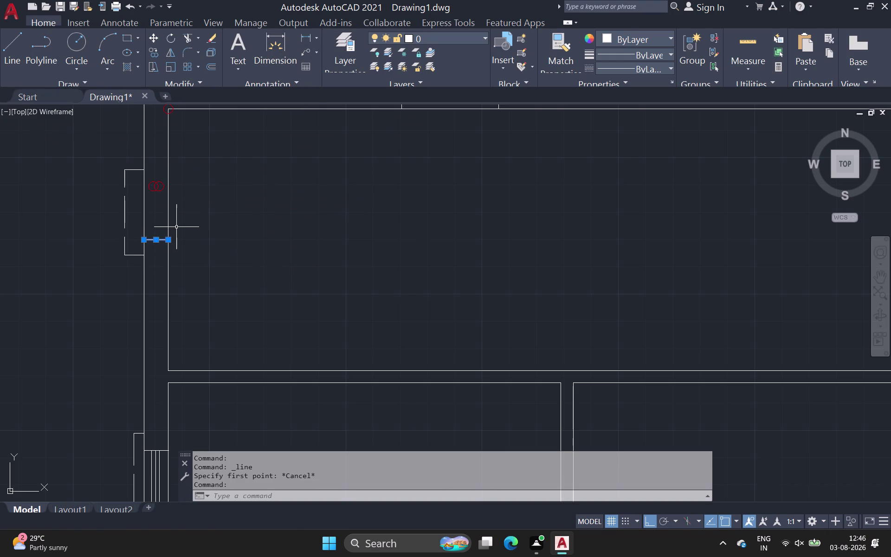
key(Delete)
Select the four lines of the lower left-wall window.
scroll(down, 3)
middle_drag(232, 249, 128, 204)
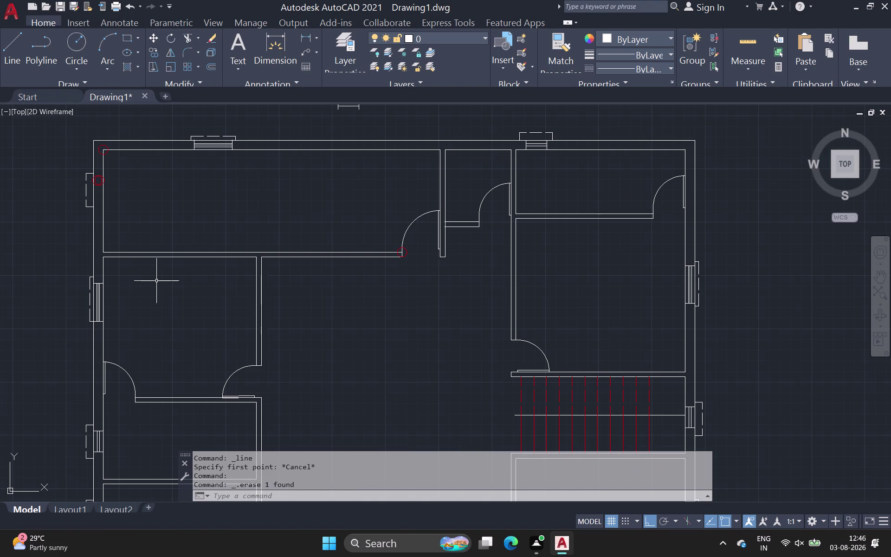
click(99, 444)
scroll(up, 3)
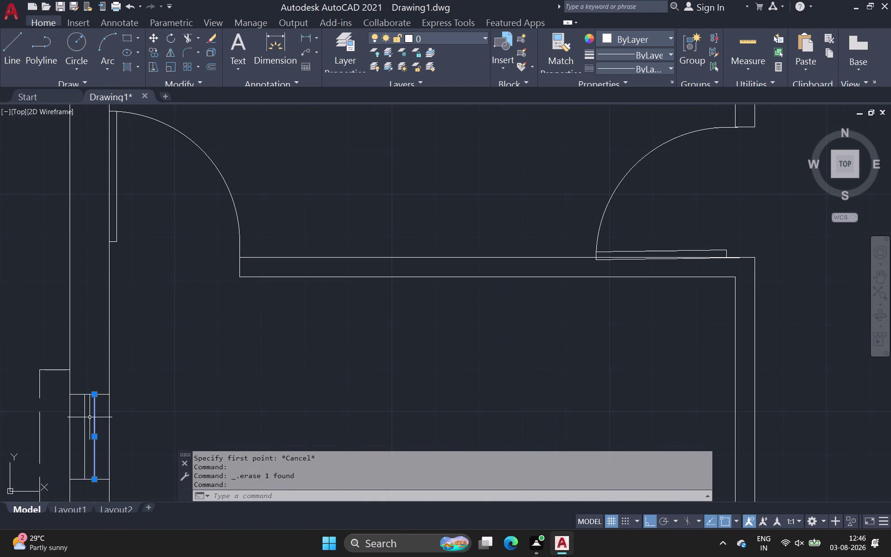
click(83, 408)
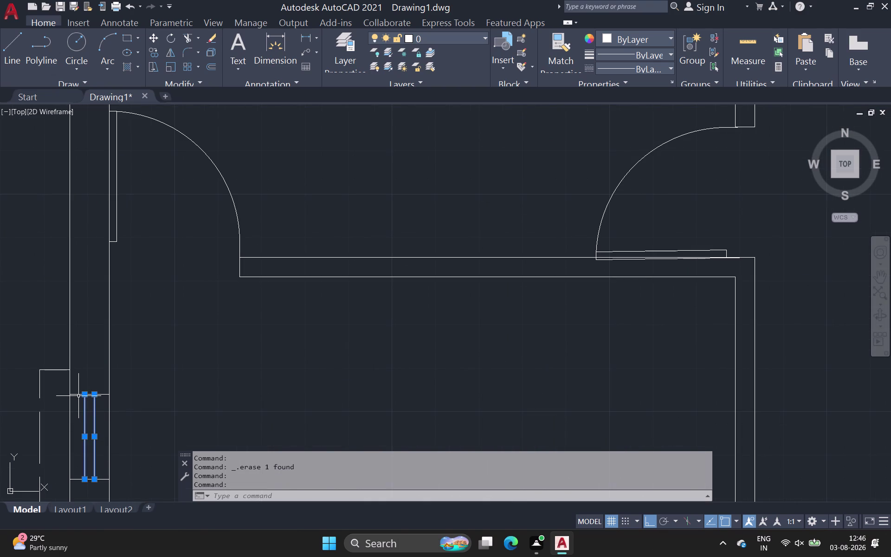
click(78, 395)
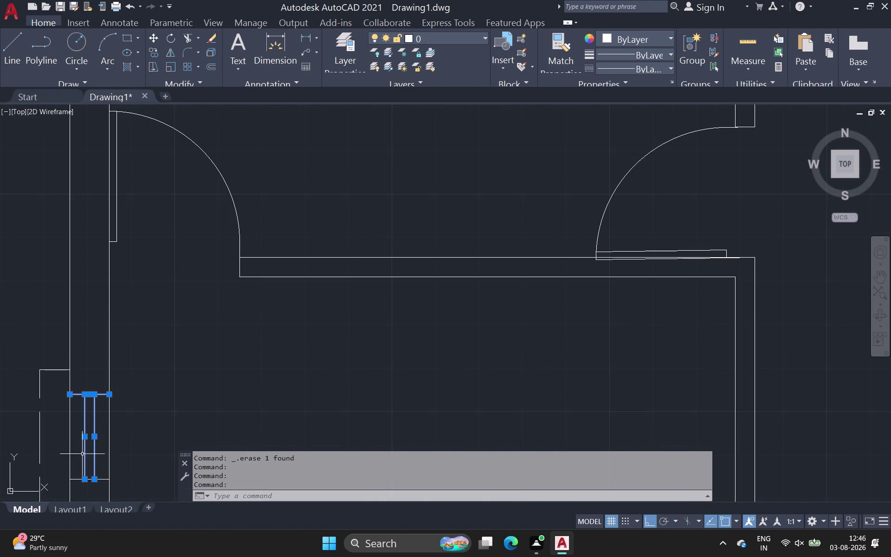
click(78, 481)
Cancel the mistyped command and reselect the lower window's four lines.
key(f)
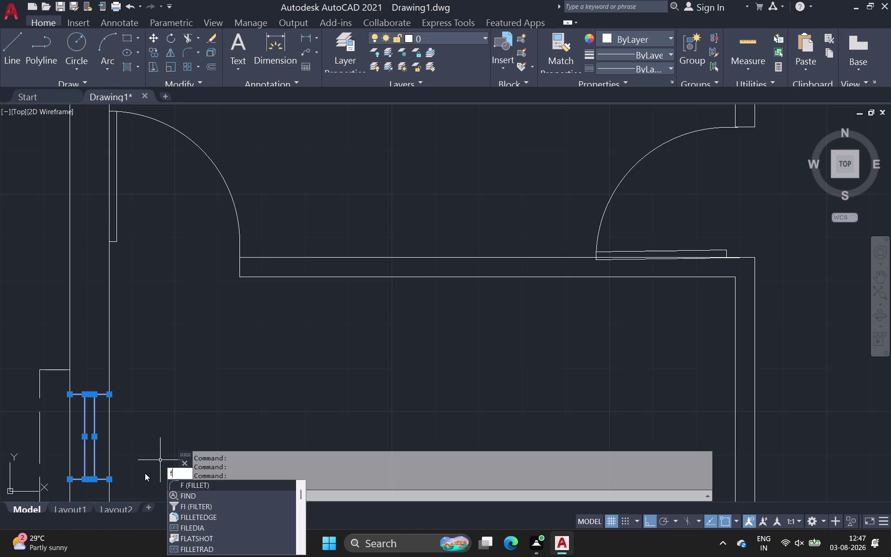
key(c)
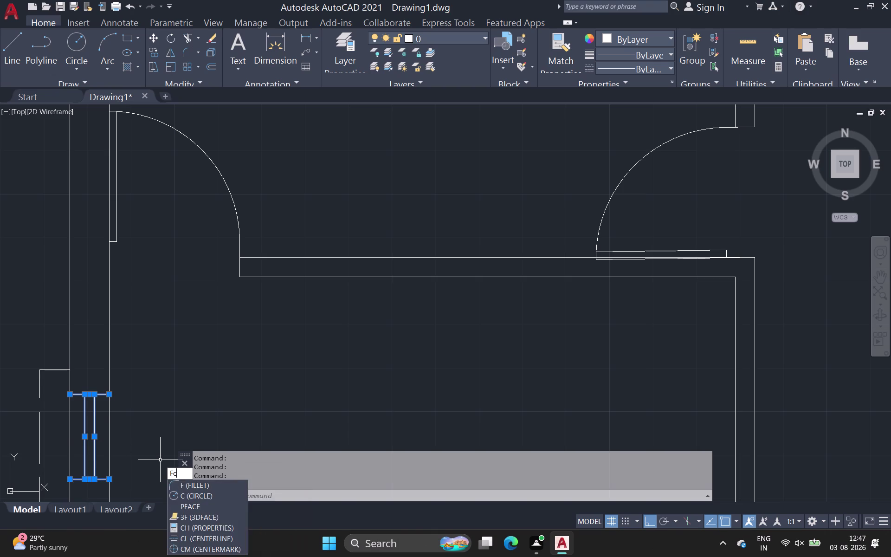
text(o)
key(space)
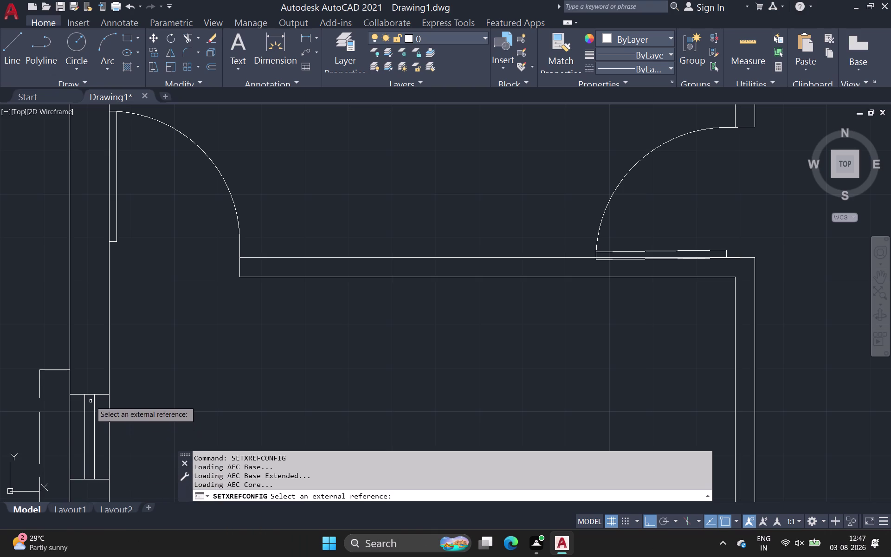
key(Escape)
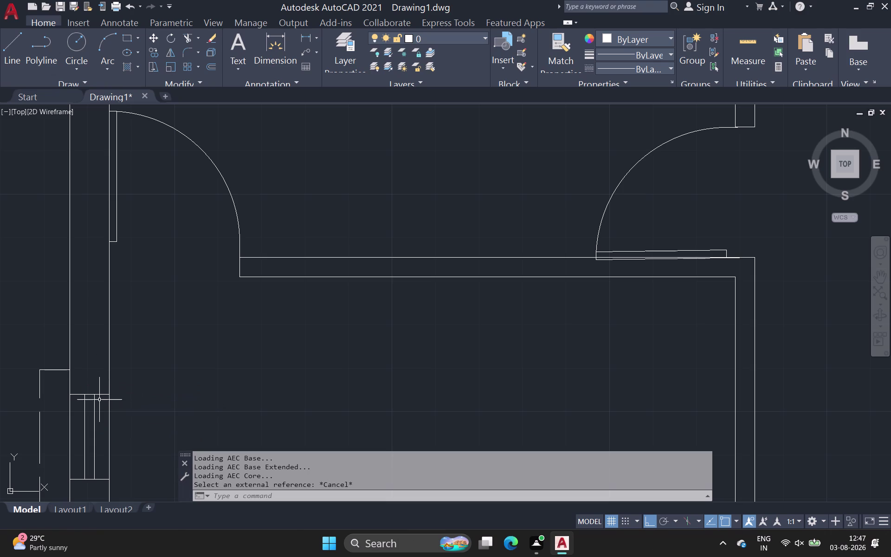
click(99, 394)
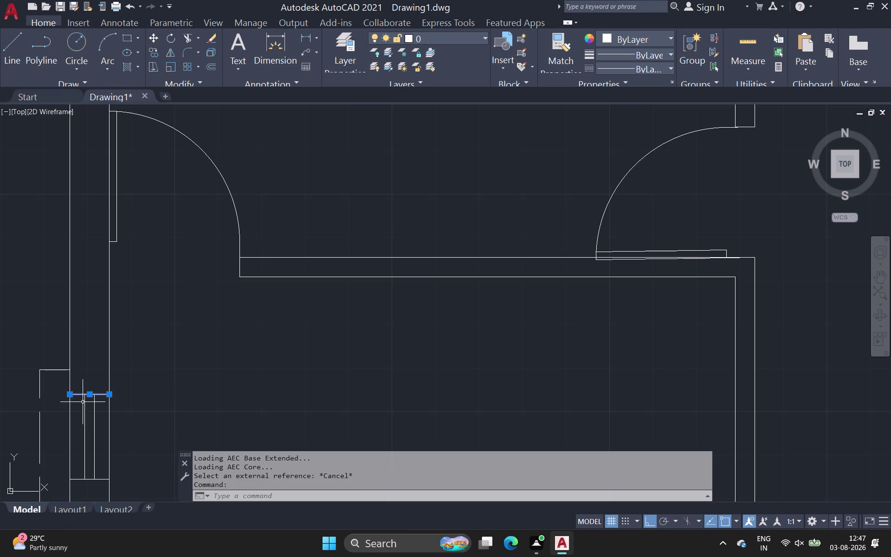
click(85, 405)
click(94, 406)
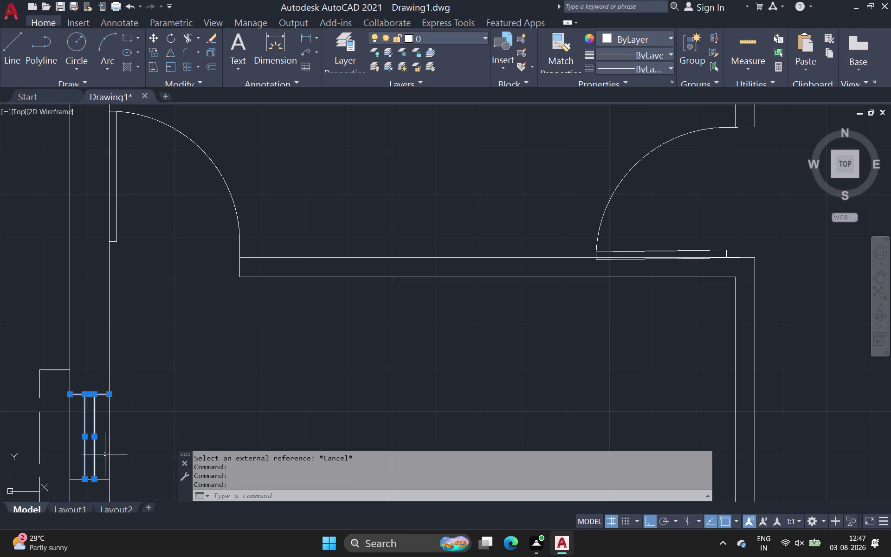
click(103, 479)
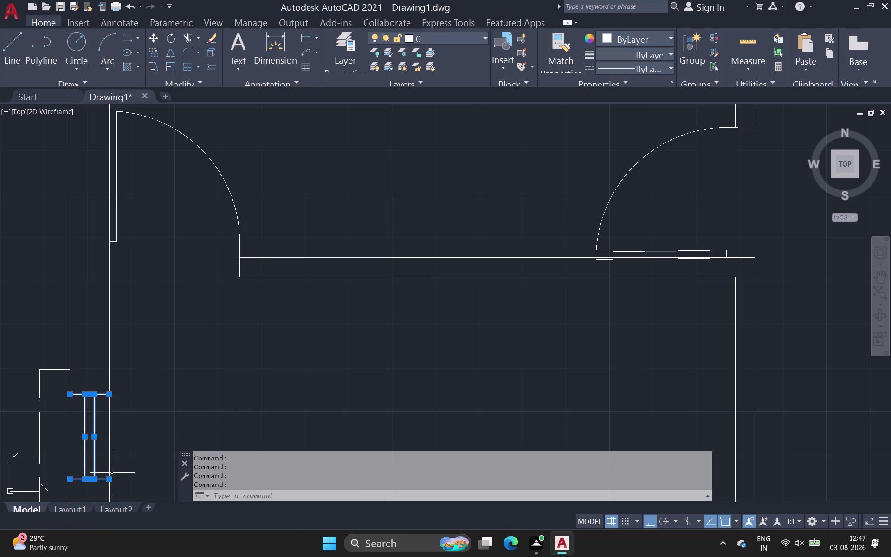
Copy the left-wall window into the upper-left opening, then undo the misplaced copy.
key(c)
text(o)
key(space)
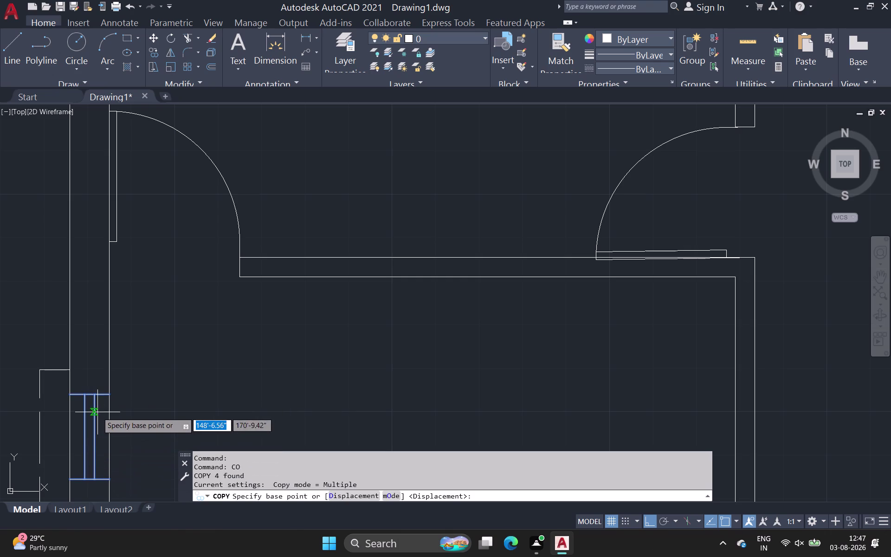
click(95, 395)
scroll(down, 3)
middle_drag(96, 253, 116, 521)
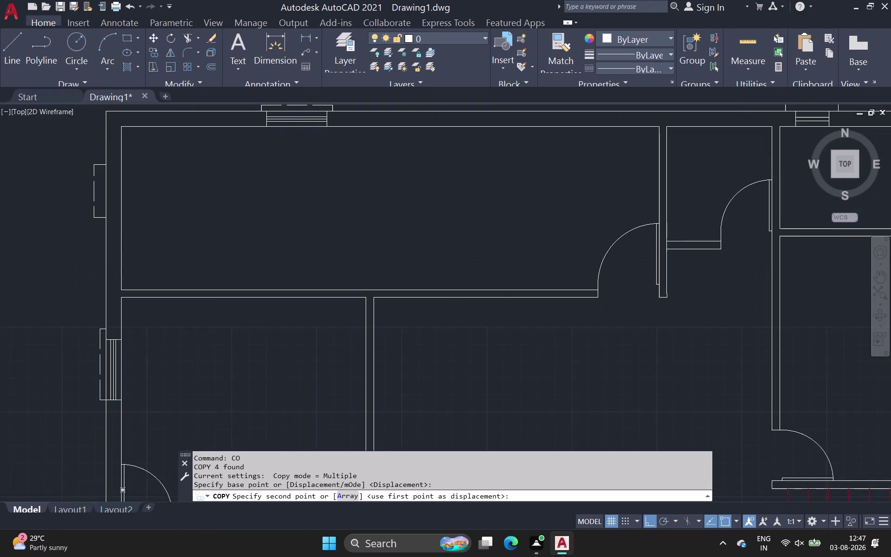
middle_drag(116, 520, 116, 520)
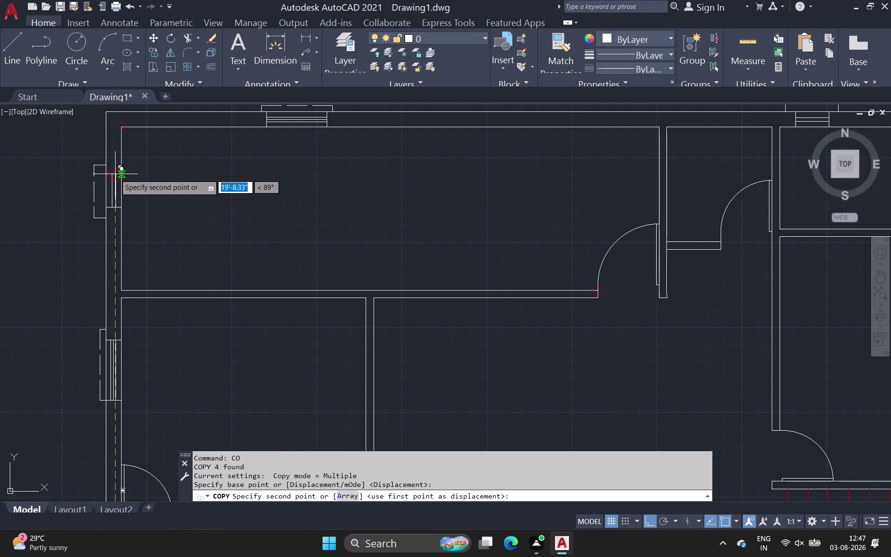
click(115, 177)
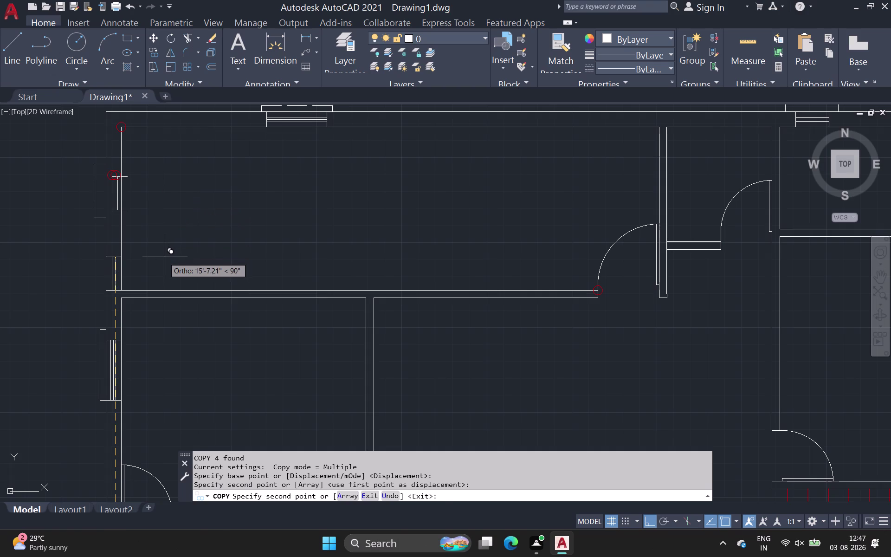
key(ctrl+z)
Place the window copy in the upper-left wall opening again and end the copy.
scroll(down, 3)
middle_drag(75, 150, 76, 151)
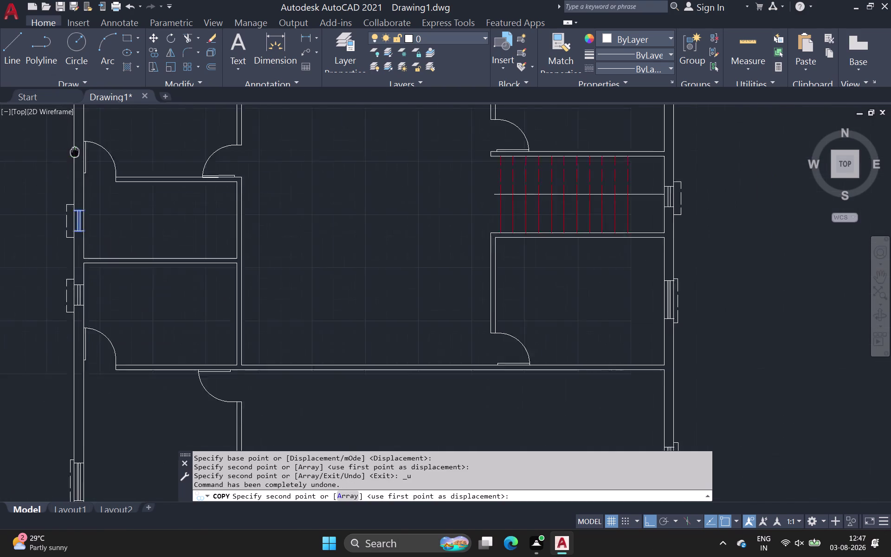
middle_drag(76, 151, 74, 321)
scroll(up, 3)
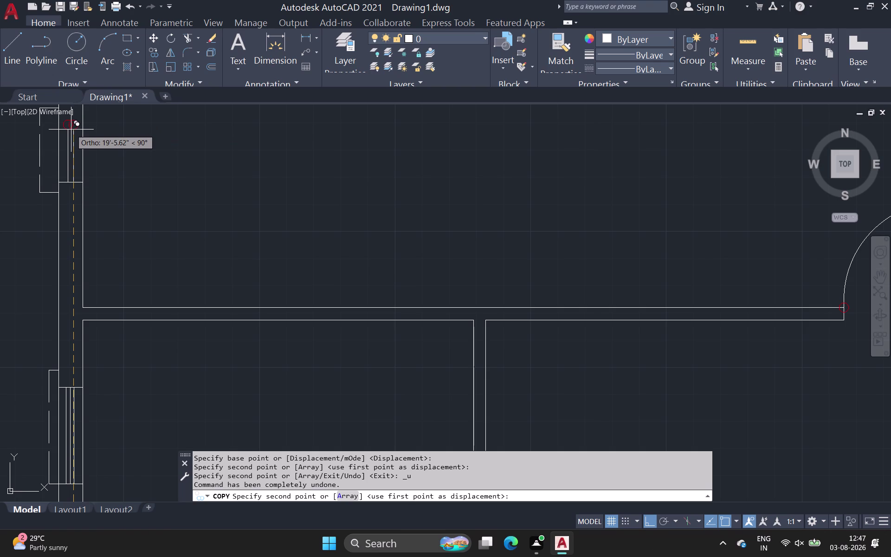
click(72, 128)
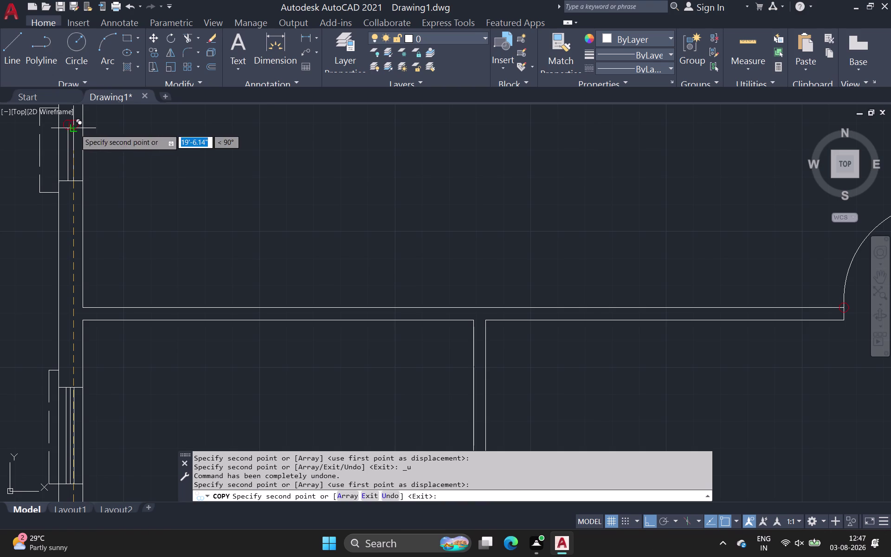
key(Escape)
Pan back to view the whole floor plan and cancel any leftover command.
scroll(down, 3)
middle_drag(158, 166, 147, 171)
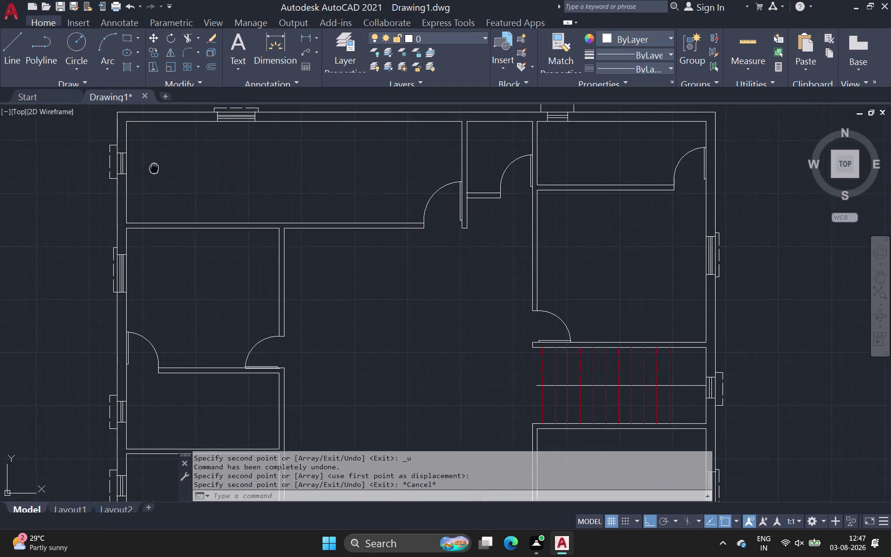
middle_drag(147, 170, 108, 175)
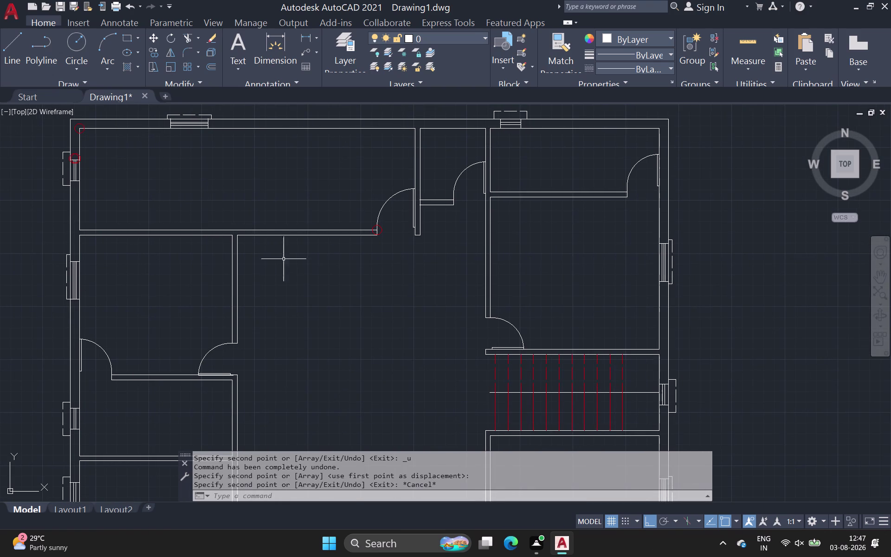
middle_drag(284, 261, 118, 254)
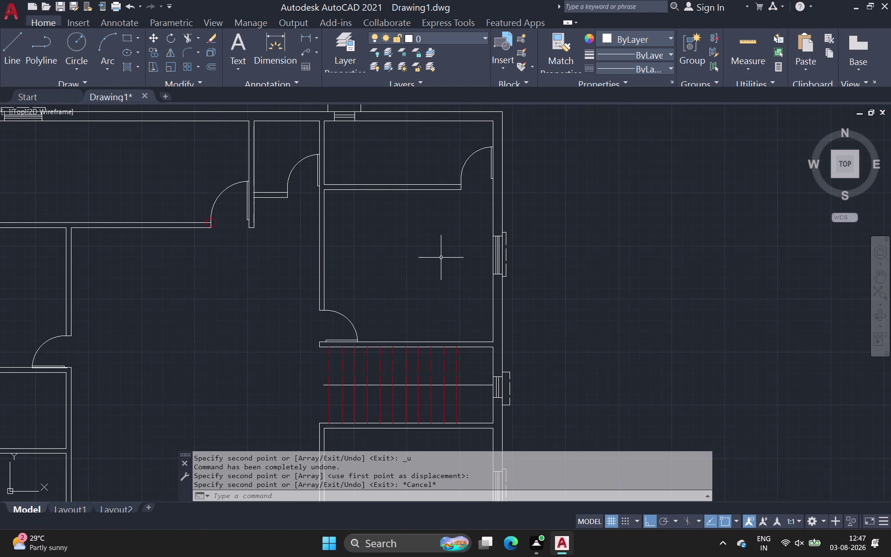
scroll(down, 3)
middle_drag(406, 207, 468, 235)
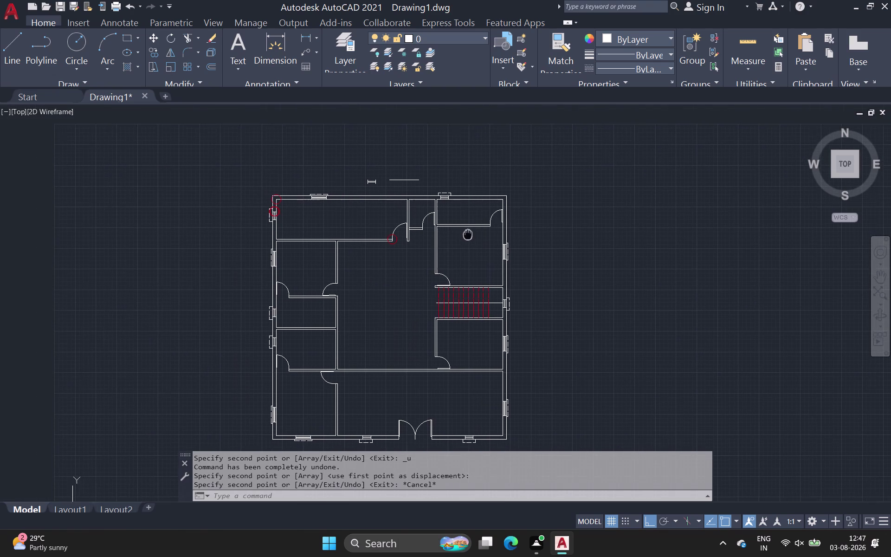
middle_drag(468, 235, 468, 237)
key(Escape)
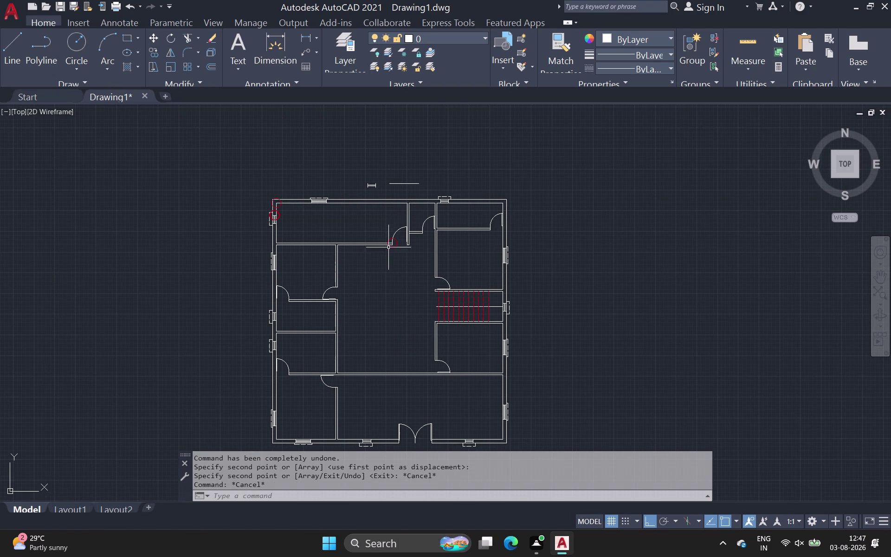
scroll(up, 3)
Zoom into the top-left room and start a DT text label, then cancel the empty entry.
middle_drag(427, 241, 449, 294)
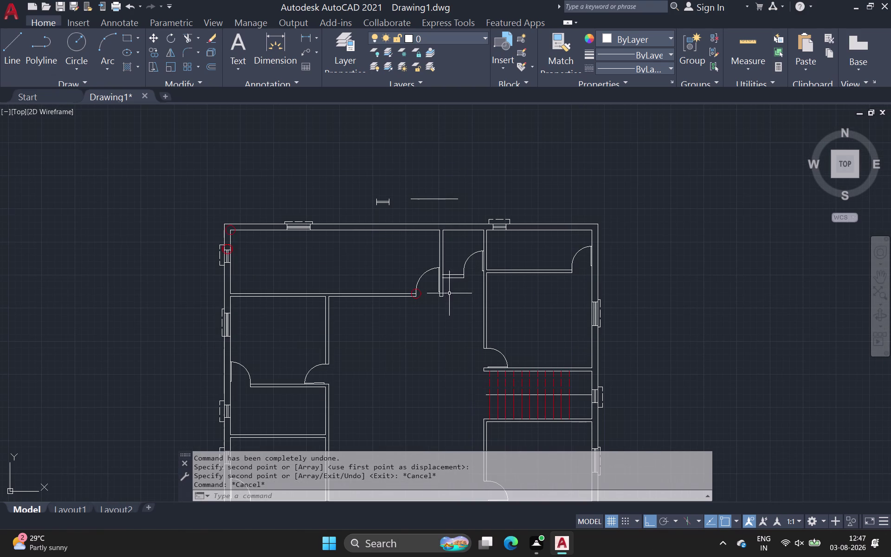
scroll(up, 3)
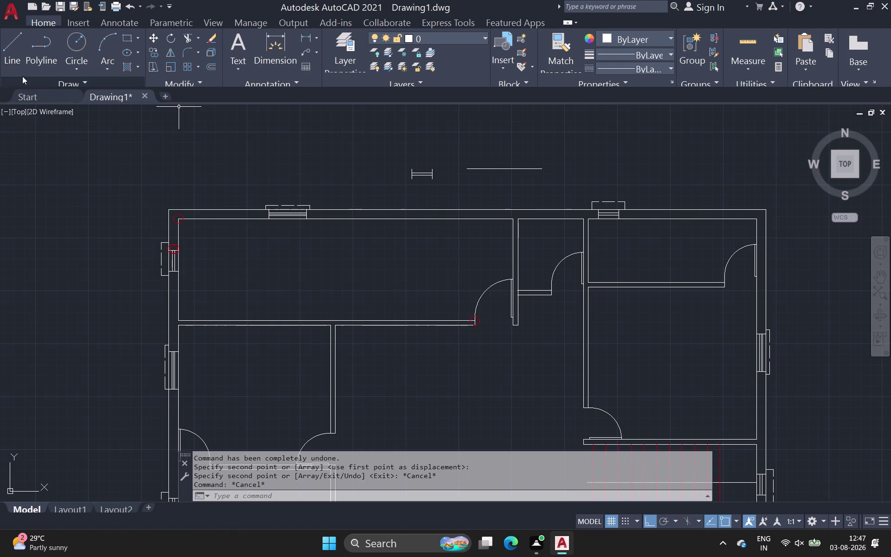
text(d)
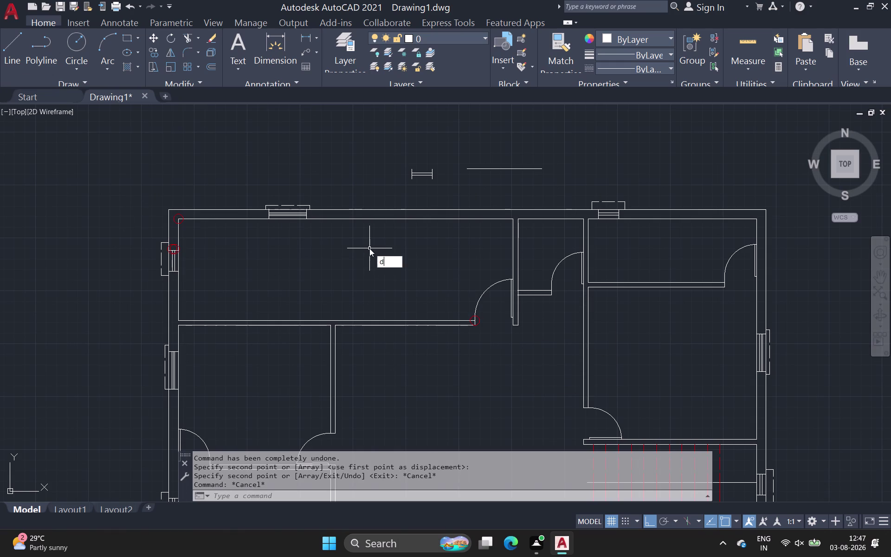
text(t)
key(space)
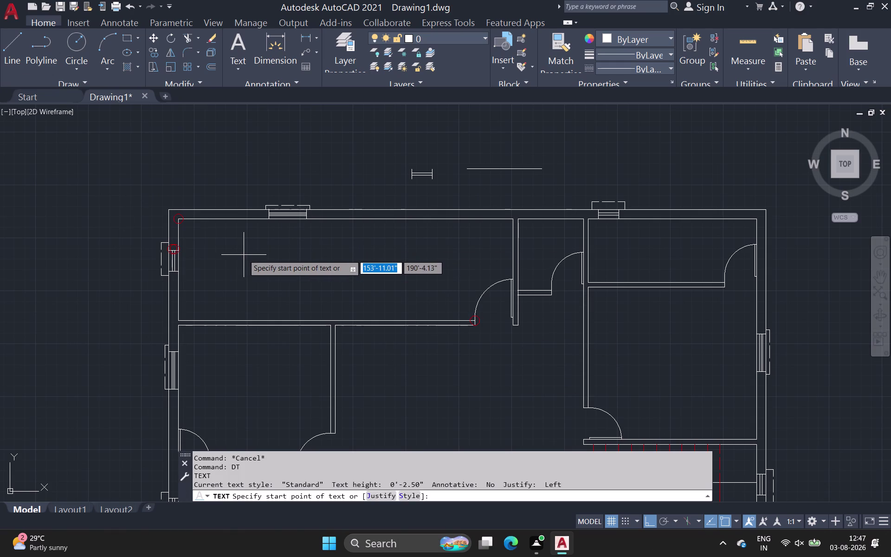
click(243, 246)
click(247, 269)
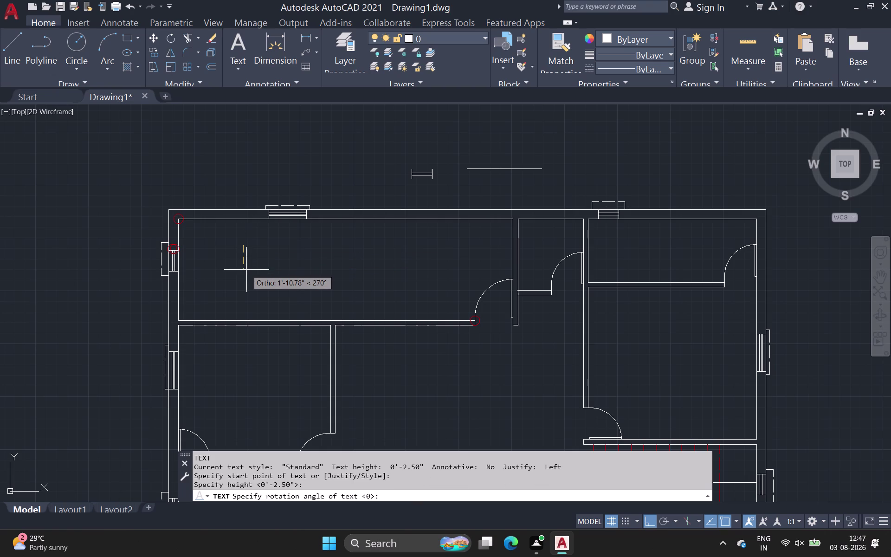
key(0)
key(Return)
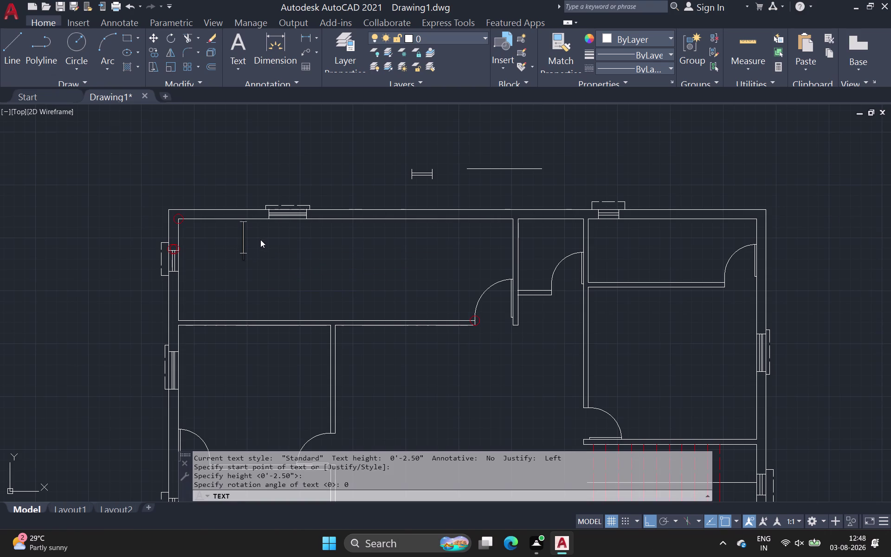
key(Escape)
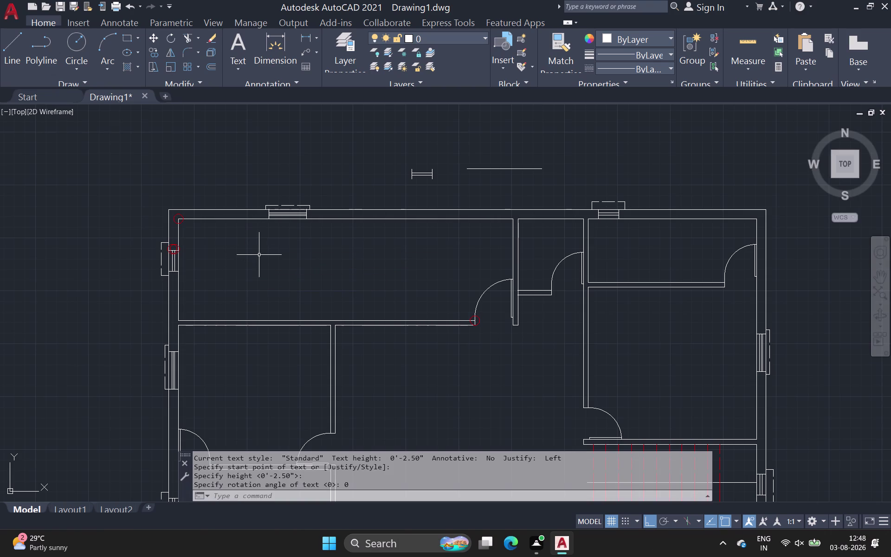
Restart DT inside the top-left room, picking start point and height with rotation 0.
key(d)
key(t)
key(space)
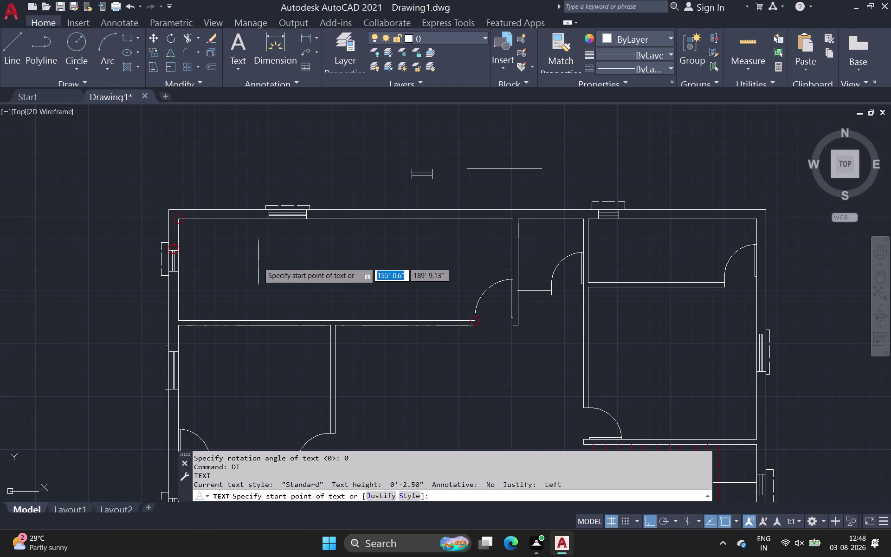
click(250, 252)
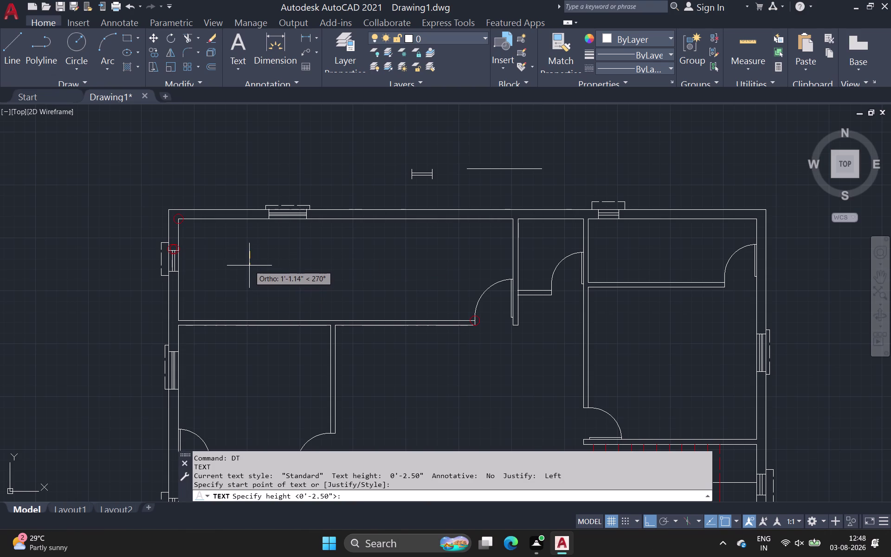
click(249, 265)
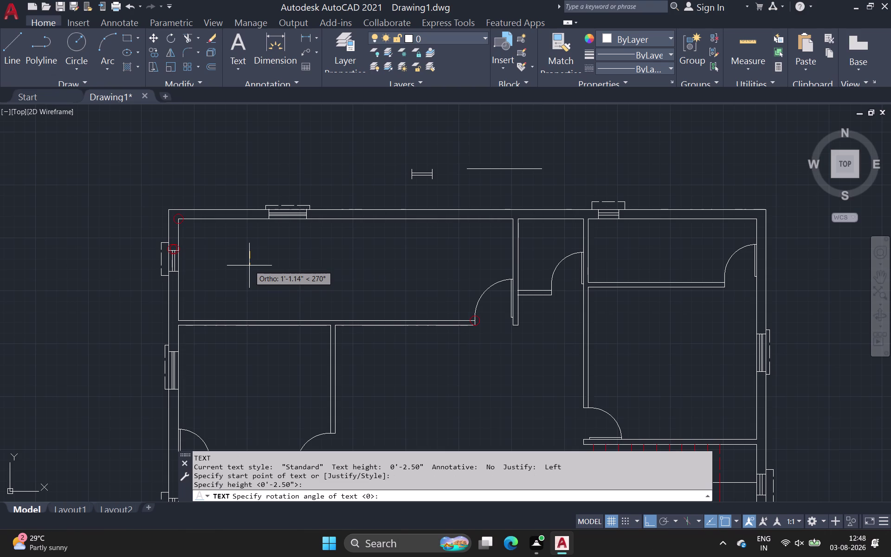
key(0)
key(Return)
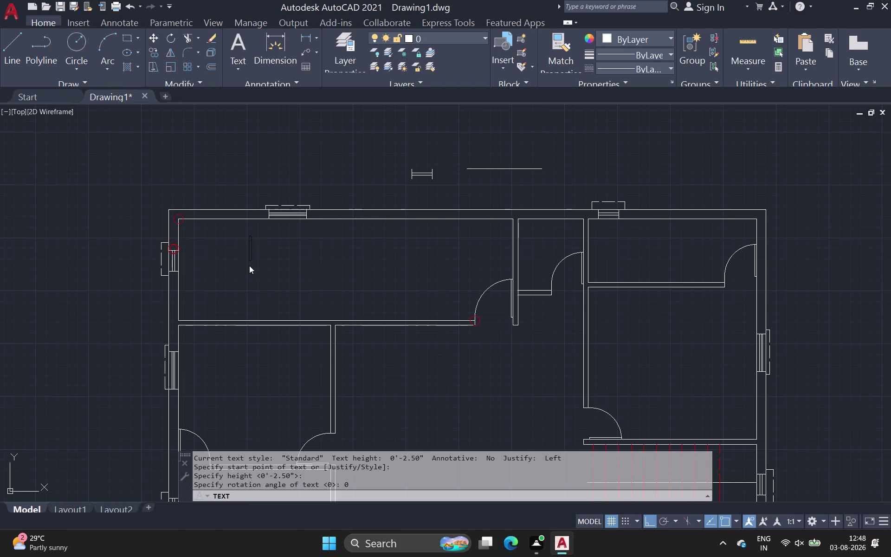
Label the top-left room 'kitchan' with size 18'*8' on a second line.
text(ki)
text(tc)
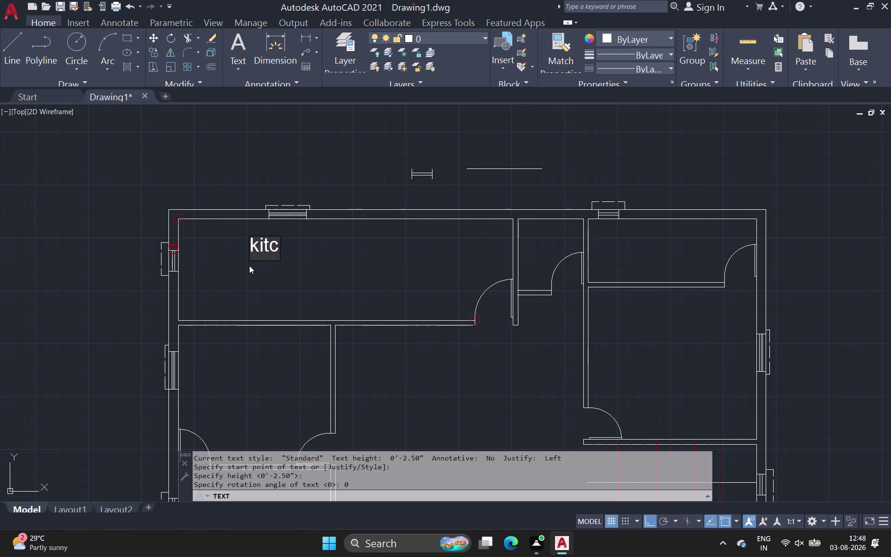
key(h)
text(an)
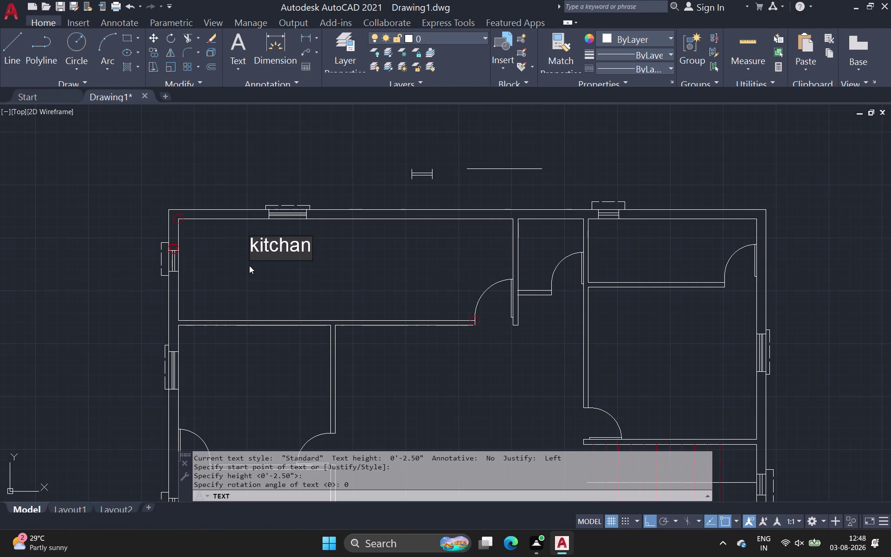
key(Return)
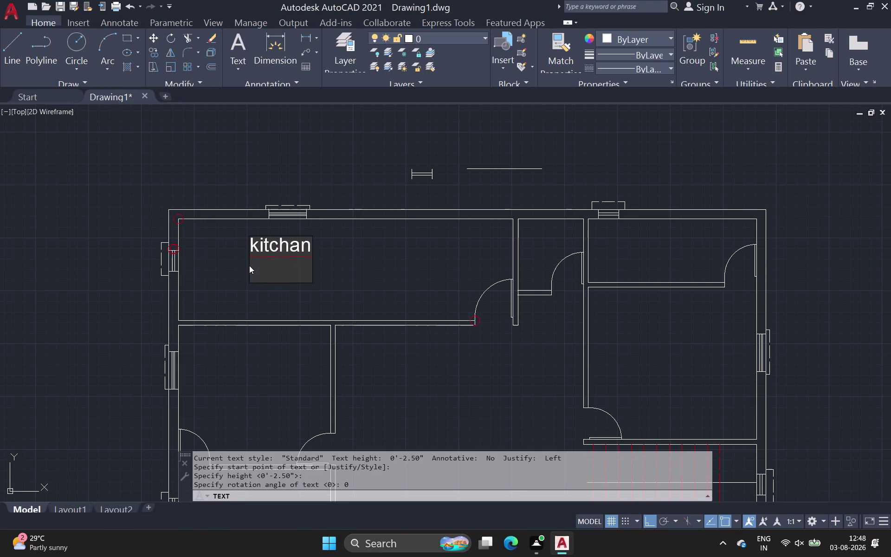
key(1)
key(8)
key(apostrophe)
key(shift+asterisk)
key(8)
key(apostrophe)
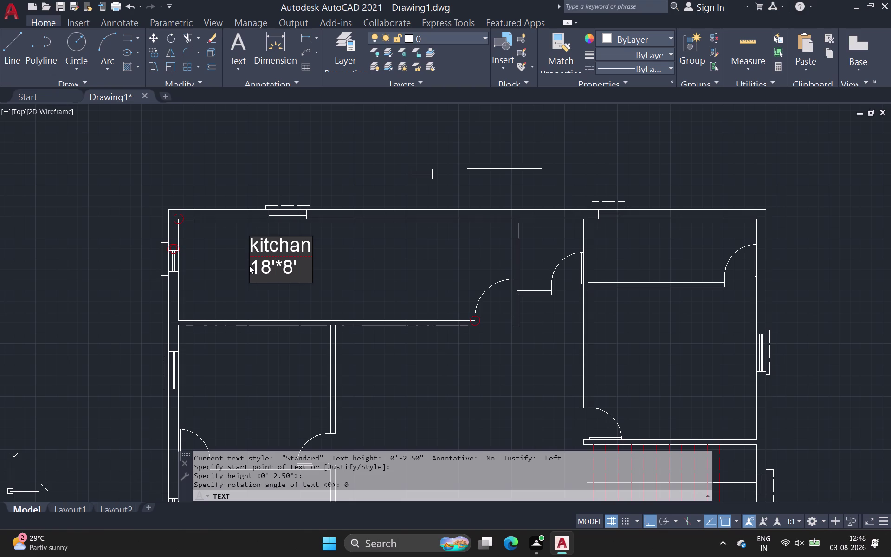
Start the 'bed room' label with size 12'*11 in the room below.
click(207, 370)
text(be)
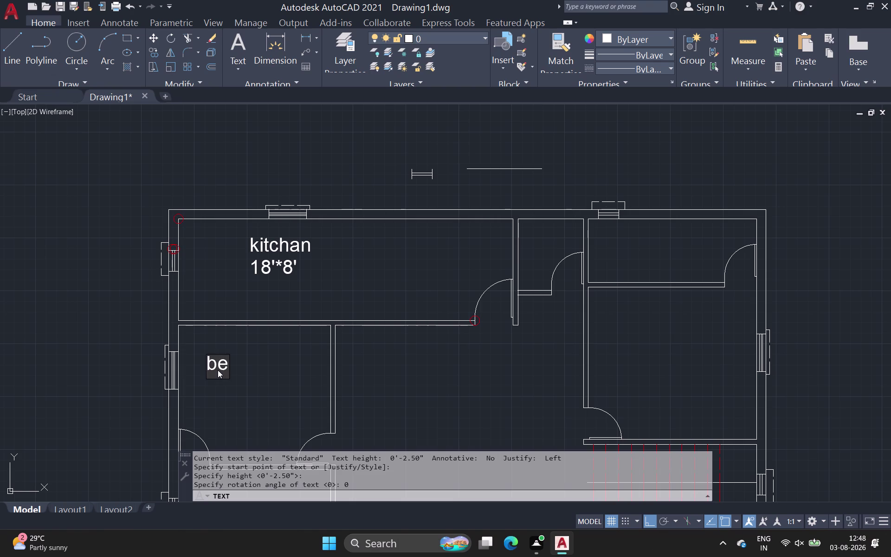
key(d)
key(space)
text(roo)
text(m)
key(space)
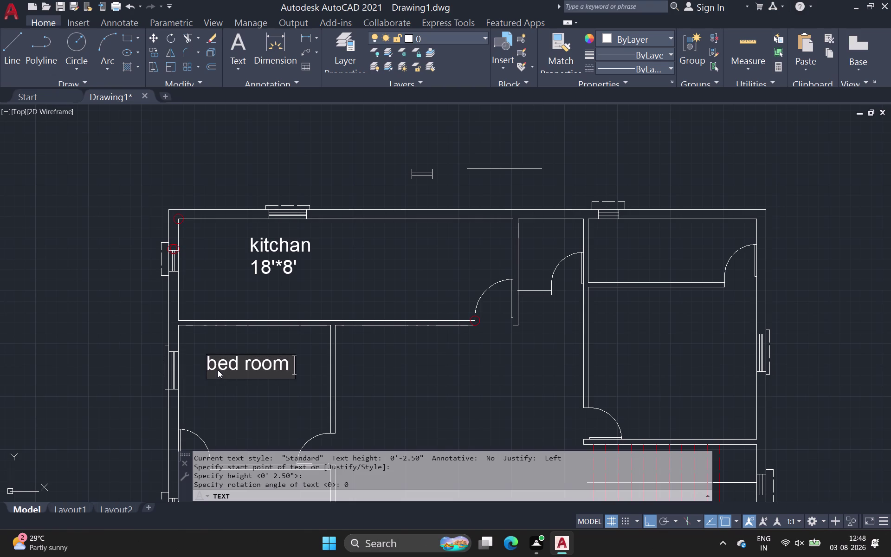
key(Return)
key(1)
key(2)
key(apostrophe)
key(shift+asterisk)
text(11)
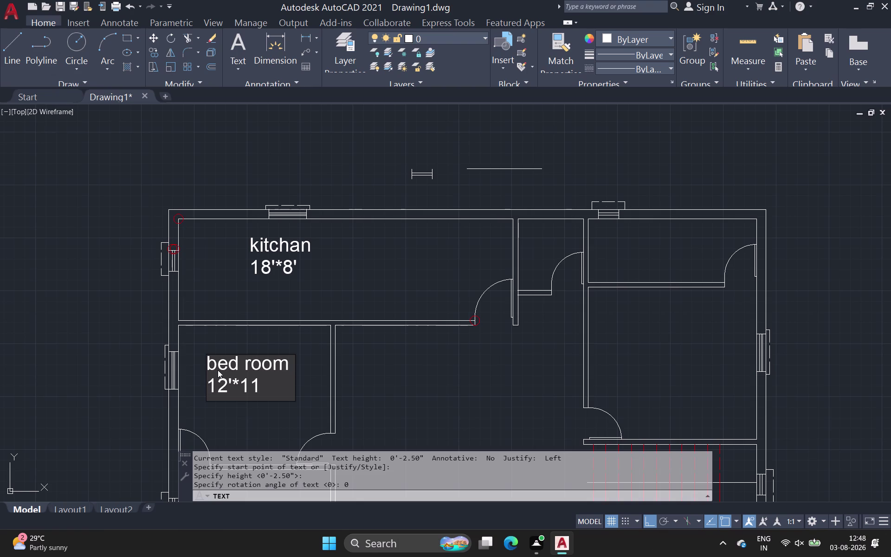
Finish the bed room size, zoom out, and label the central area 'passage'.
key(shift+quotedbl)
scroll(down, 3)
scroll(up, 3)
middle_drag(403, 384, 415, 286)
scroll(down, 3)
scroll(down, 3)
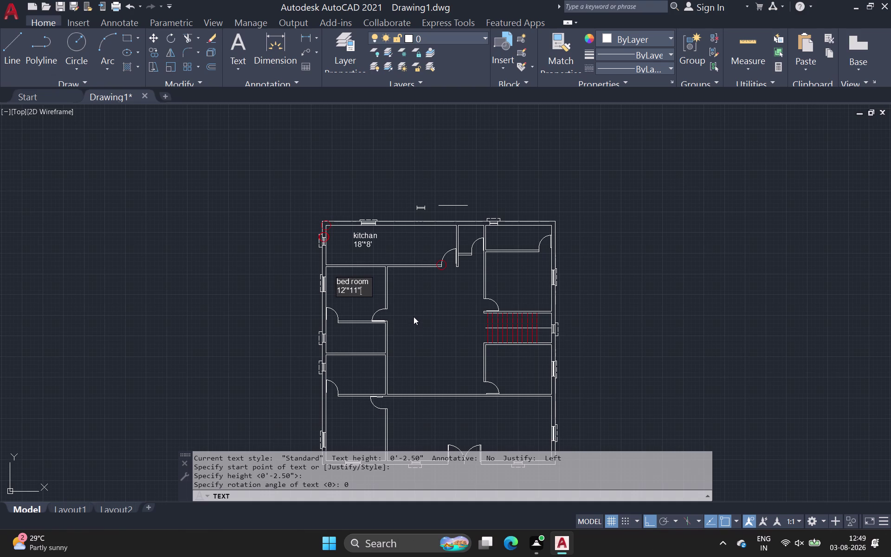
click(412, 304)
text(pa)
text(ss)
key(a)
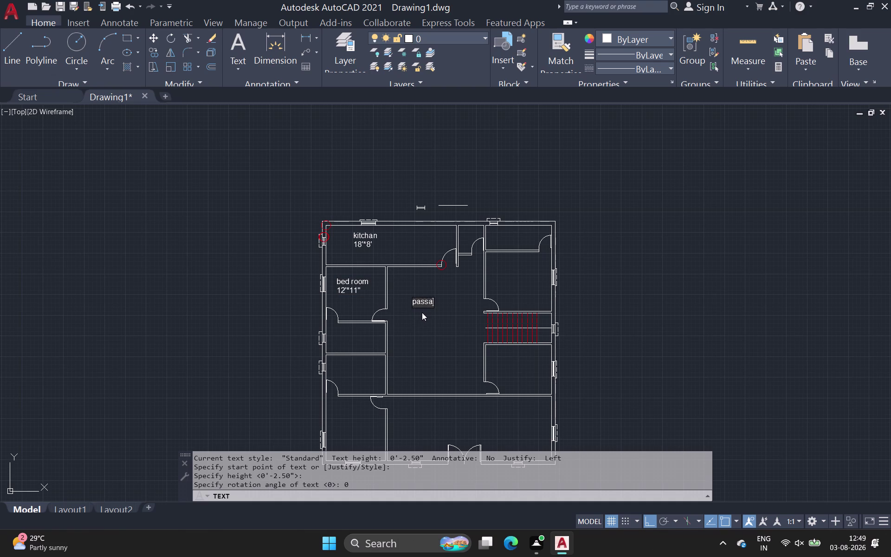
text(ge)
Label the upper-right room 'bed room' with size 14'*12'.
click(501, 269)
text(bed)
key(space)
key(r)
text(oom)
key(space)
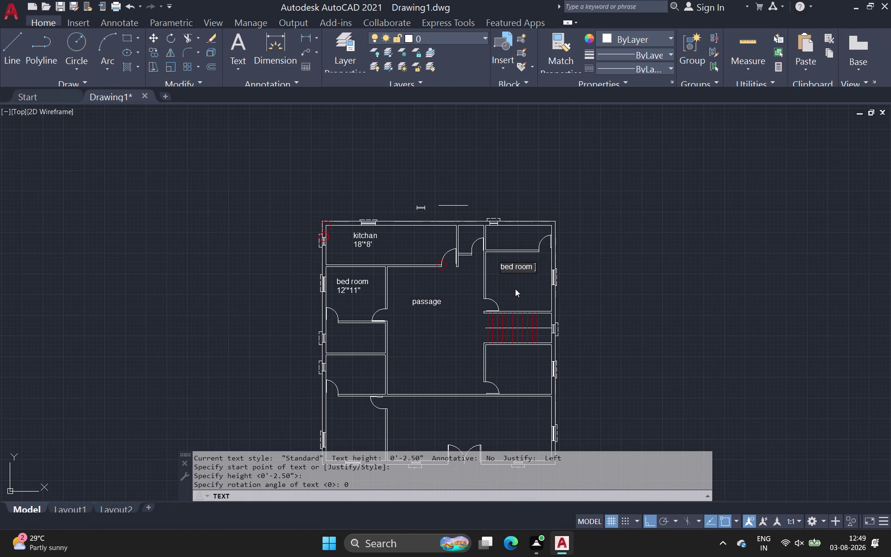
key(BackSpace)
key(Return)
text(14)
key(apostrophe)
key(shift+quotedbl)
key(BackSpace)
key(shift+asterisk)
text(12')
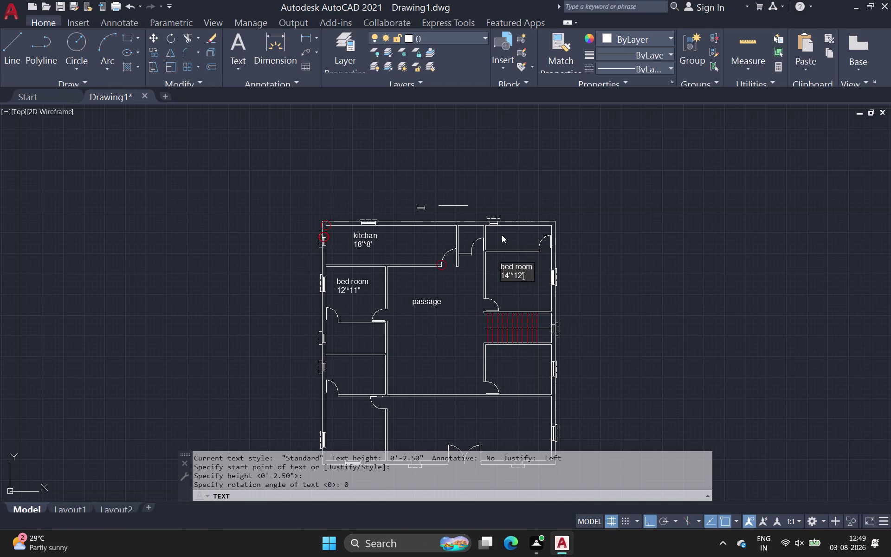
Label the top-right small room 'bathroom' with size 14'*5'.
click(492, 227)
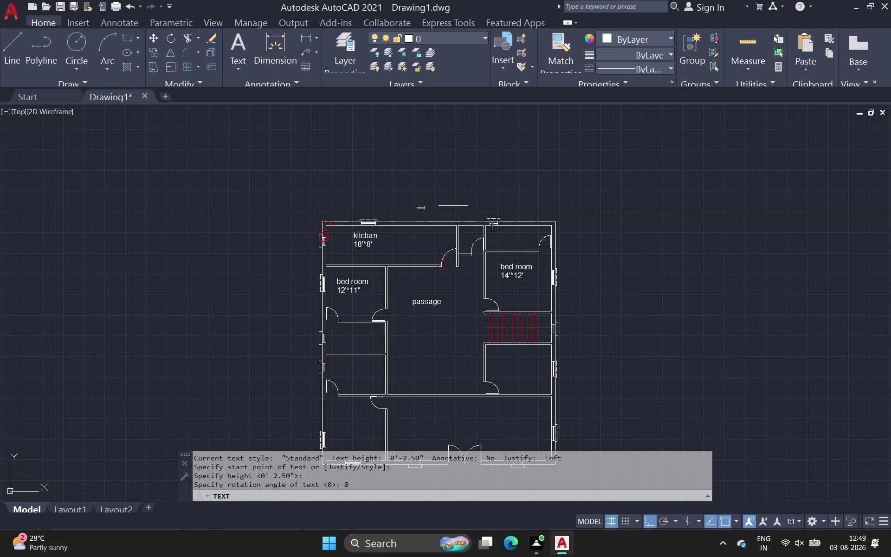
click(494, 235)
text(ba)
text(t)
text(h)
text(ro)
key(o)
key(m)
key(Return)
text(14)
key(apostrophe)
key(shift+asterisk)
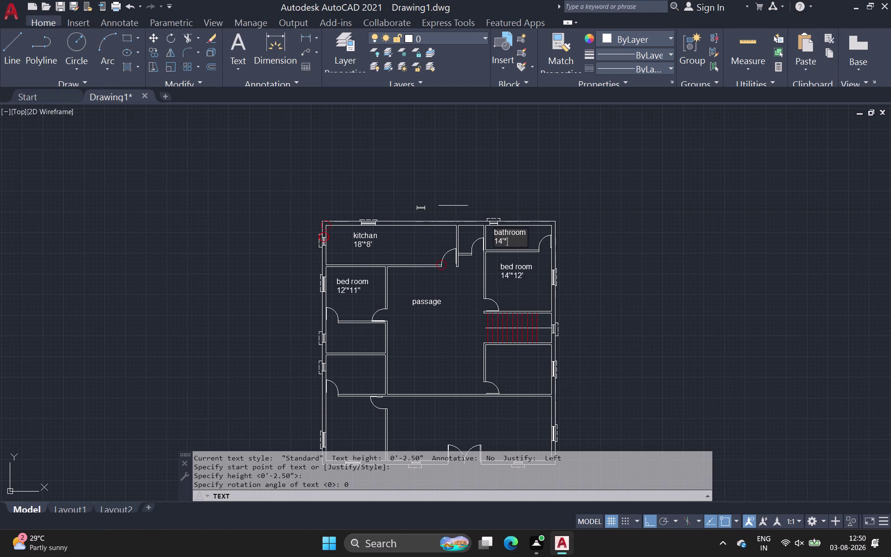
key(5)
key(shift+quotedbl)
key(BackSpace)
key(apostrophe)
click(508, 359)
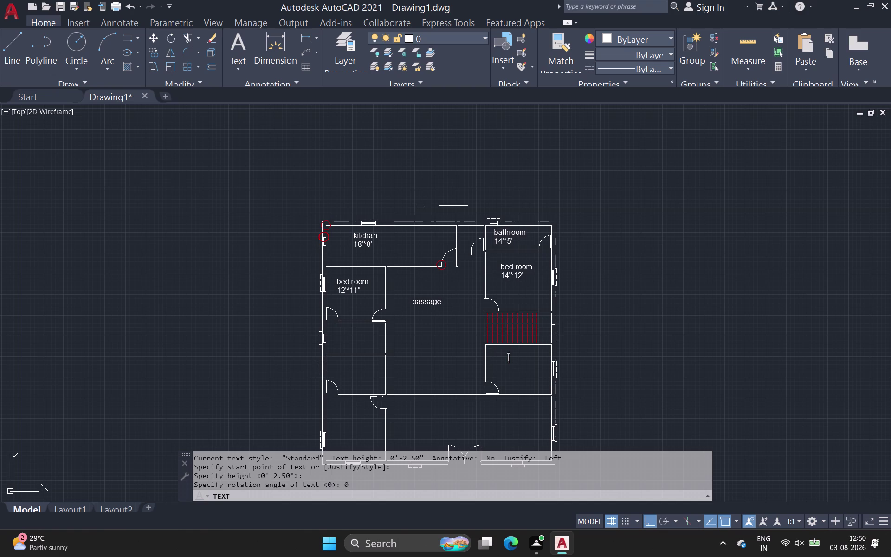
Label the lower-right room 'bed room' with size 14'*10'.
click(504, 361)
text(bed)
key(space)
text(roo)
text(m)
key(Return)
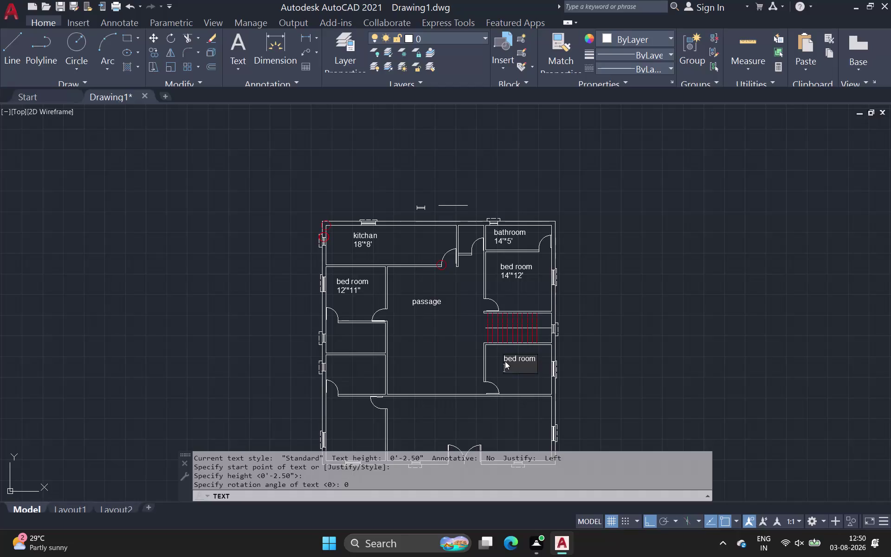
text(14)
key(apostrophe)
key(shift+asterisk)
text(10')
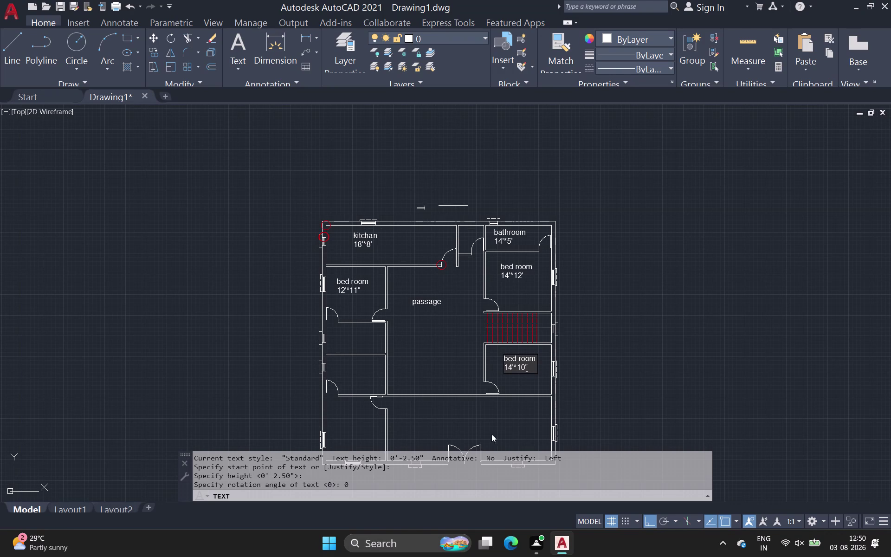
Label the small left-side room 'bathroom' with size 12'*8'.
scroll(down, 3)
middle_drag(426, 408, 428, 377)
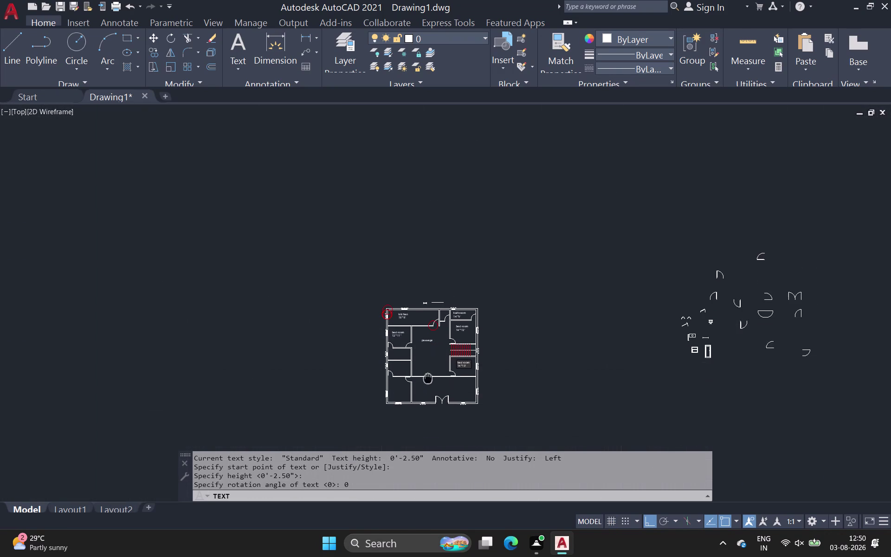
middle_drag(428, 376, 430, 370)
scroll(up, 3)
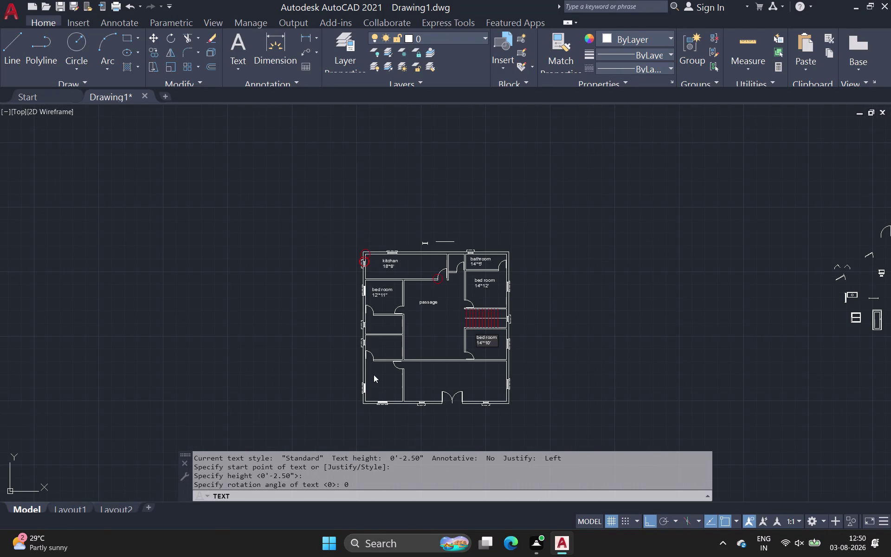
click(370, 322)
text(ba)
text(tj)
key(h)
text(ro)
text(o)
key(m)
key(Return)
key(1)
key(2)
key(semicolon)
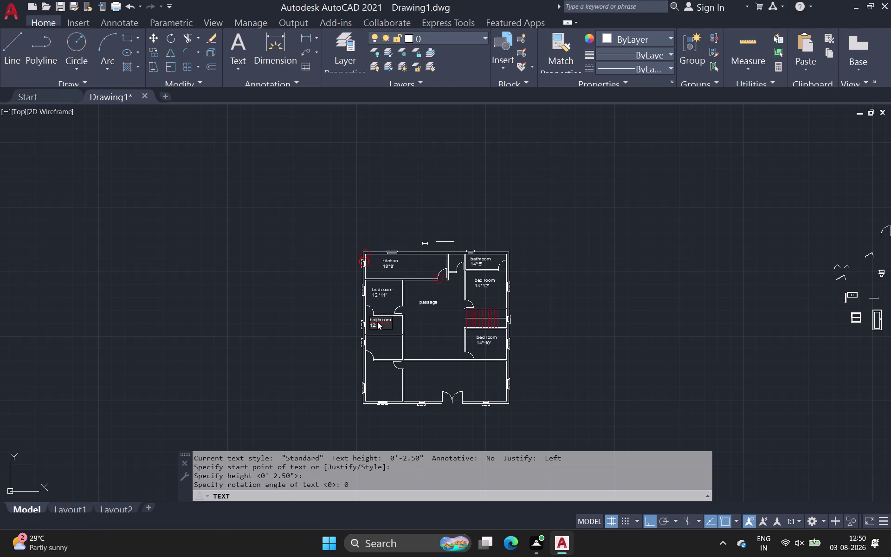
key(shift+asterisk)
key(8)
key(apostrophe)
Label the room below it 'common bathroom' with size 12'*8'.
click(376, 342)
text(coo)
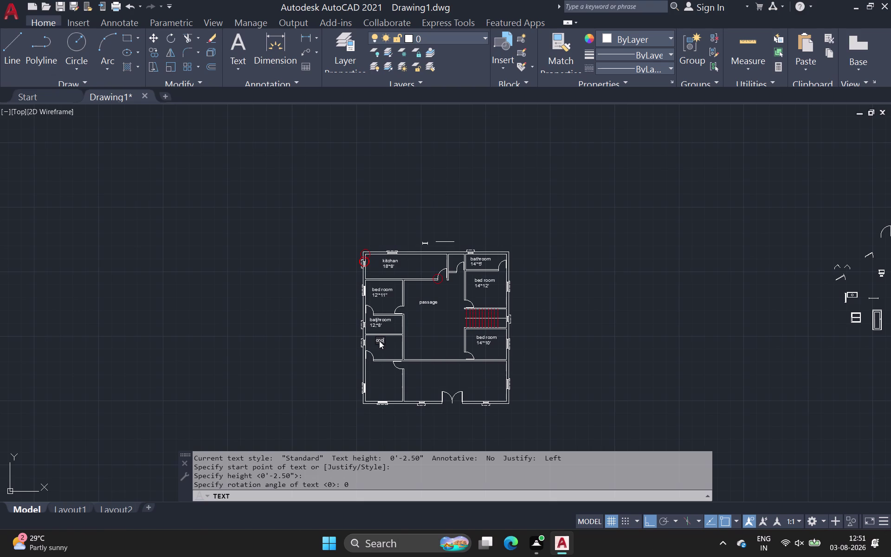
text(m)
key(BackSpace)
key(BackSpace)
text(mm)
text(on)
key(Return)
text(bath)
text(roo)
key(m)
key(Return)
text(12)
key(apostrophe)
key(shift+asterisk)
key(8)
key(apostrophe)
click(371, 375)
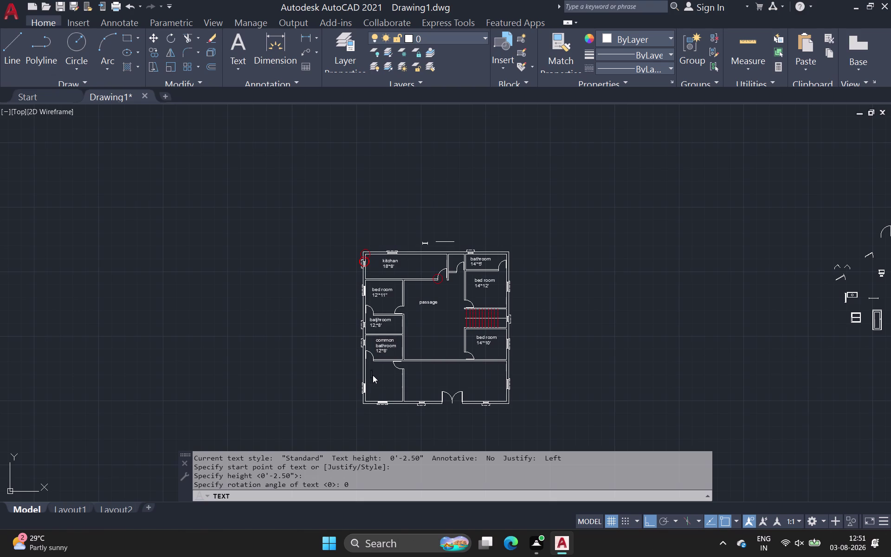
Label the lower-left room 'guest room' with size 12'*13'.
click(373, 379)
text(gu)
text(es)
text(t)
key(space)
text(roo)
key(m)
key(Return)
text(12)
key(apostrophe)
key(shift+asterisk)
text(13)
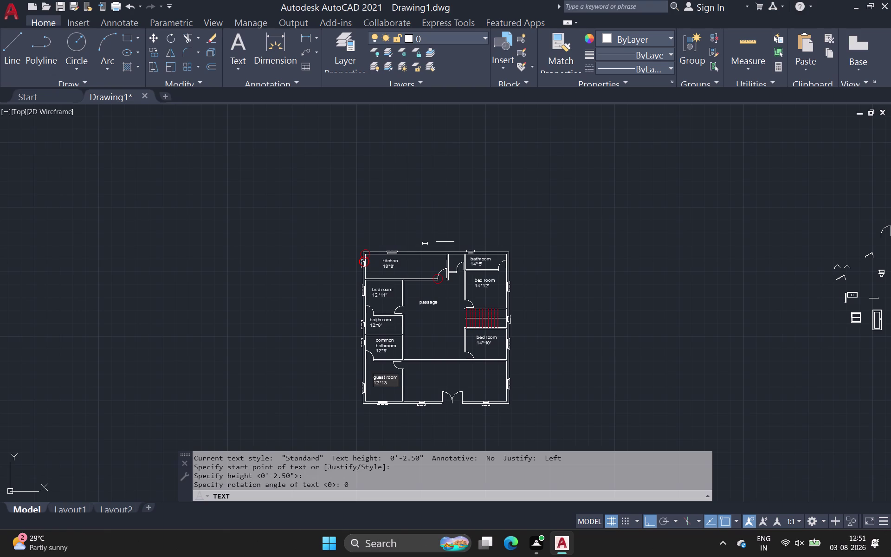
key(apostrophe)
Place the note '5' ARCH' near the bottom of the passage.
click(425, 353)
key(5)
key(apostrophe)
key(space)
text(ARC)
key(h)
click(438, 372)
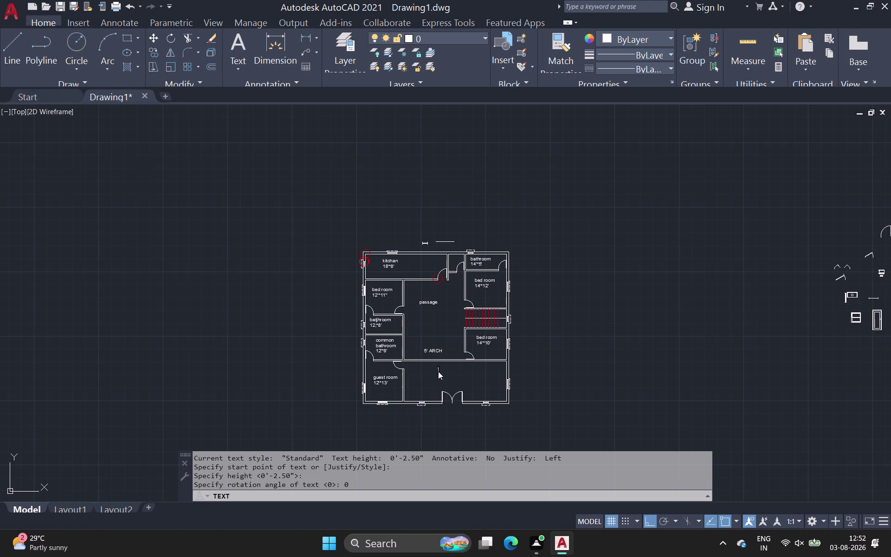
Type the bottom room label 'drawing room' with size 52'6"*13".
text(dr)
text(awim)
key(BackSpace)
key(n)
key(g)
key(space)
key(e)
key(BackSpace)
text(ro)
text(o)
key(m)
key(Return)
text(54)
key(BackSpace)
key(2)
key(apostrophe)
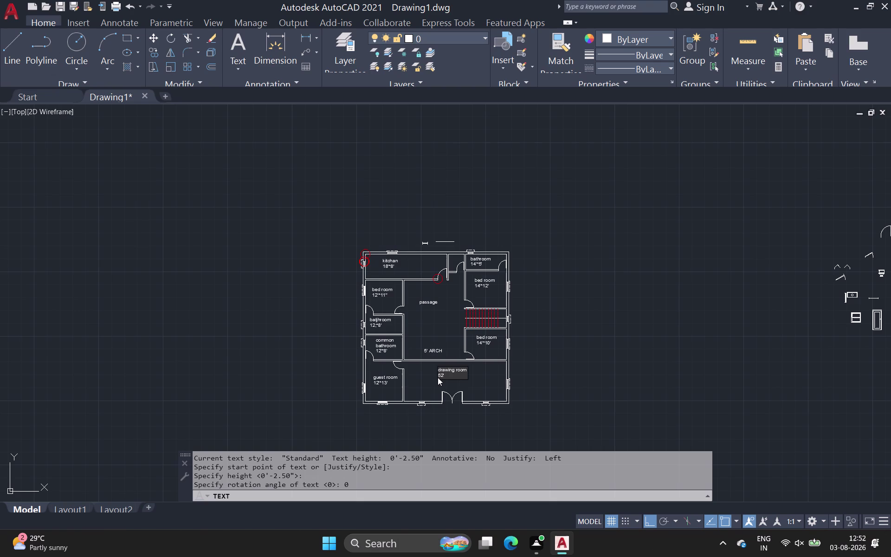
key(6)
key(shift+quotedbl)
key(shift+asterisk)
text(13)
key(shift+quotedbl)
Confirm the drawing room label, recentre the floor plan and exit text entry with Esc.
click(11, 49)
scroll(up, 3)
middle_drag(498, 427, 473, 363)
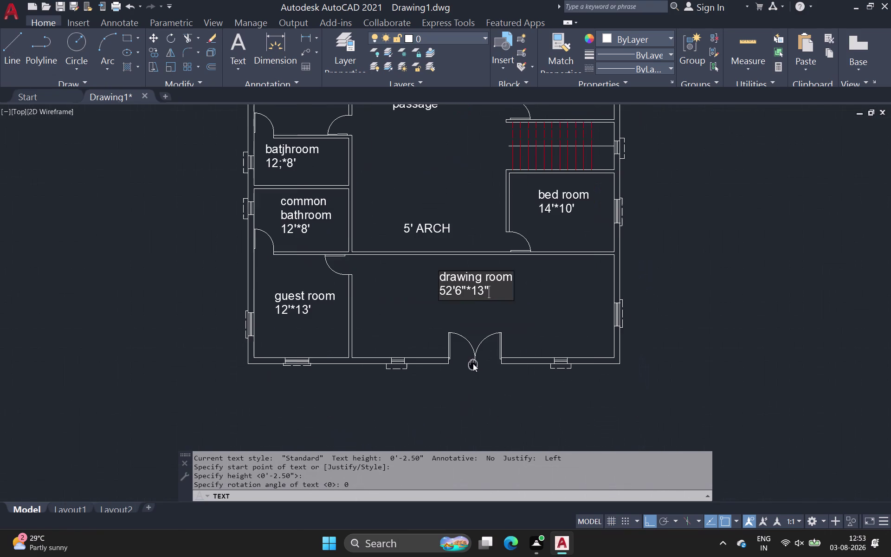
middle_drag(473, 364, 472, 364)
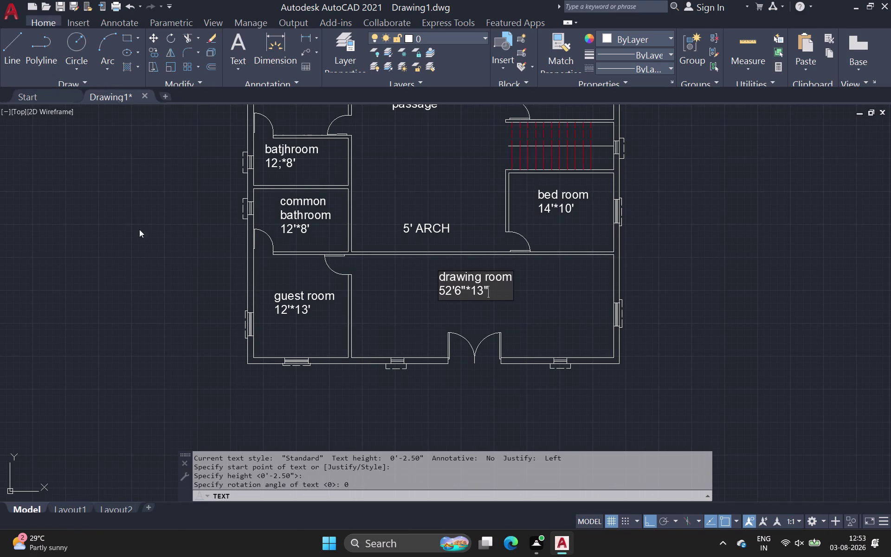
click(396, 313)
click(12, 48)
scroll(down, 3)
middle_drag(553, 299, 516, 359)
scroll(down, 3)
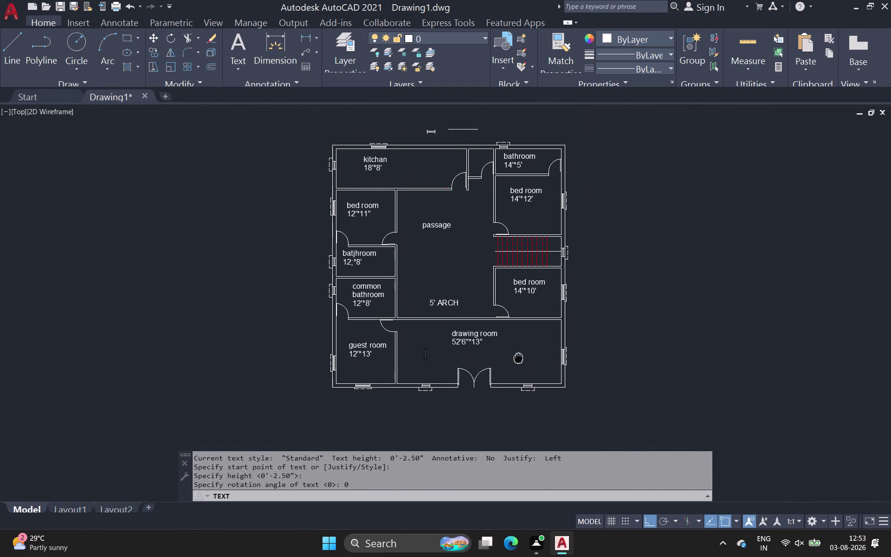
middle_drag(516, 360, 516, 360)
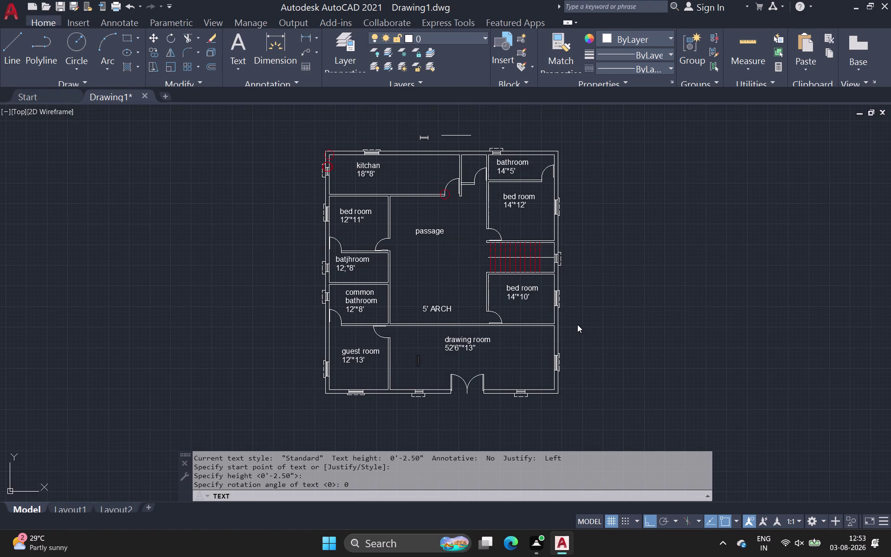
double_click(575, 338)
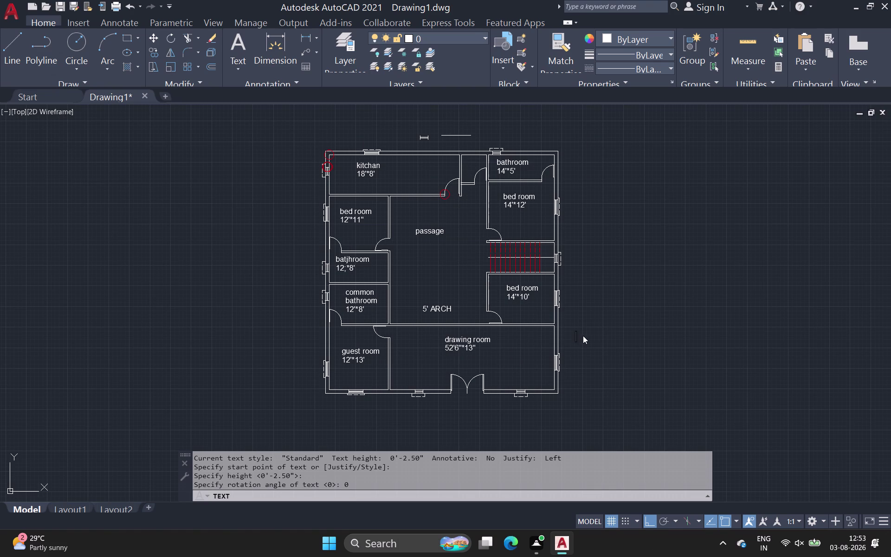
click(583, 335)
key(Escape)
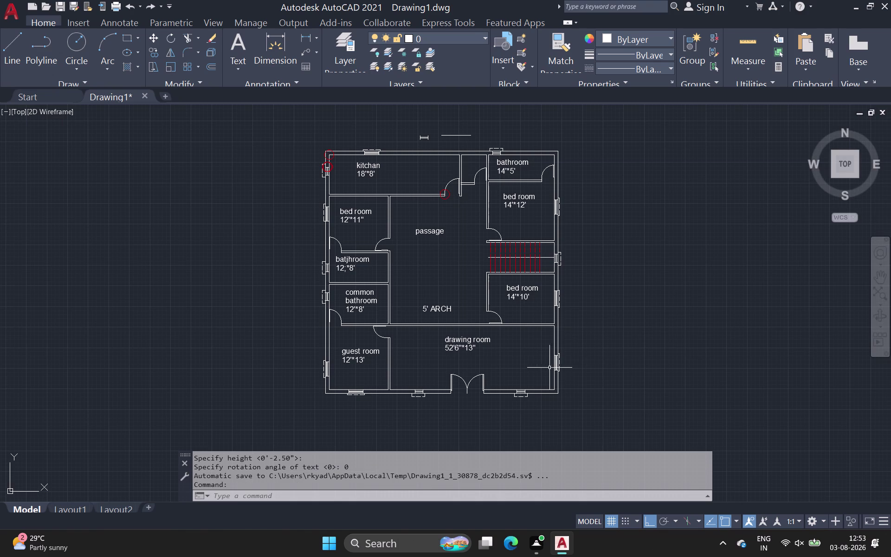
Draw step lines down from the left jamb and across the entrance opening.
click(9, 45)
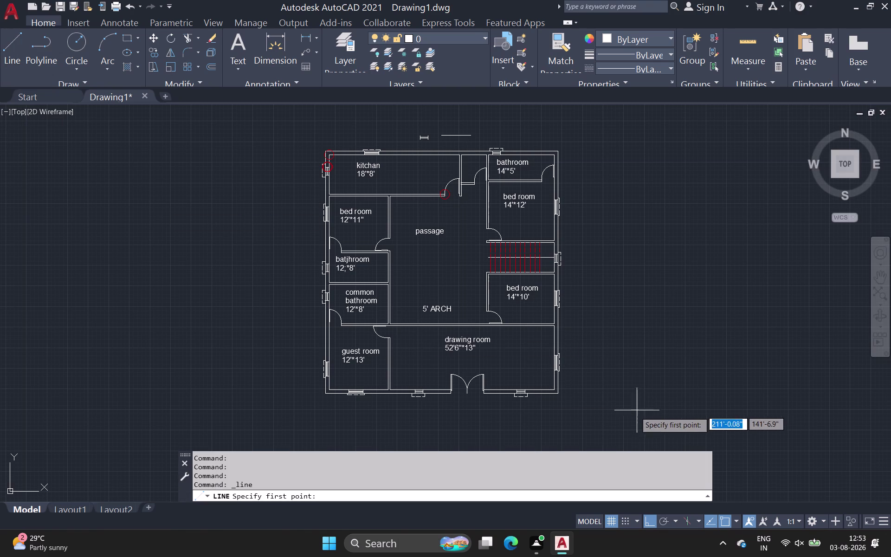
scroll(up, 3)
middle_drag(625, 412, 627, 293)
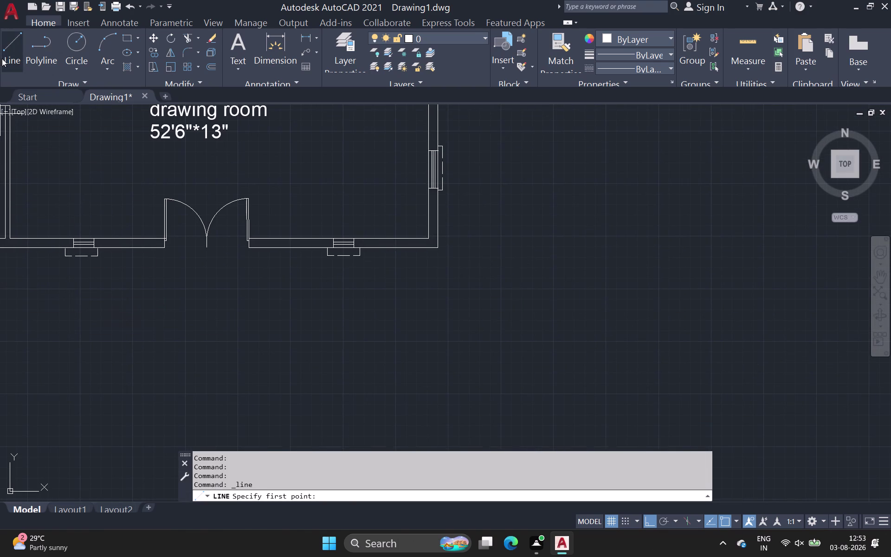
click(5, 55)
scroll(up, 3)
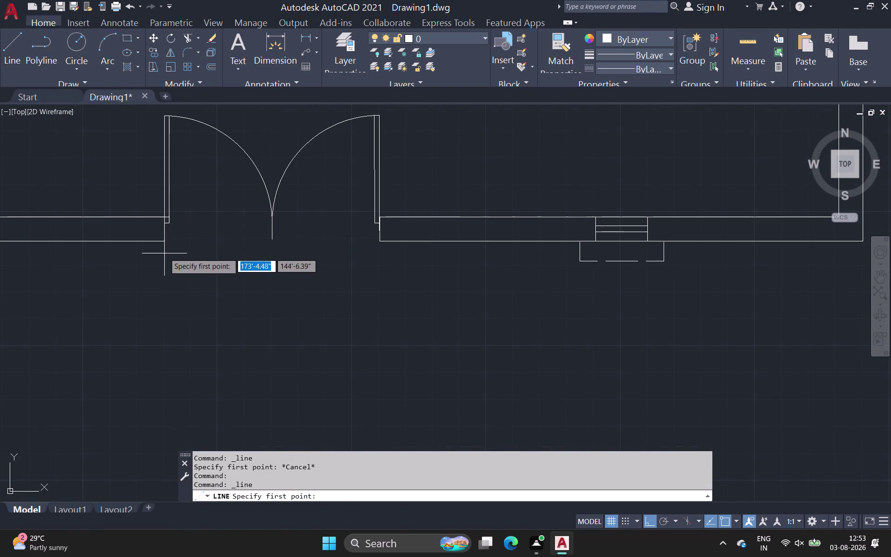
click(163, 243)
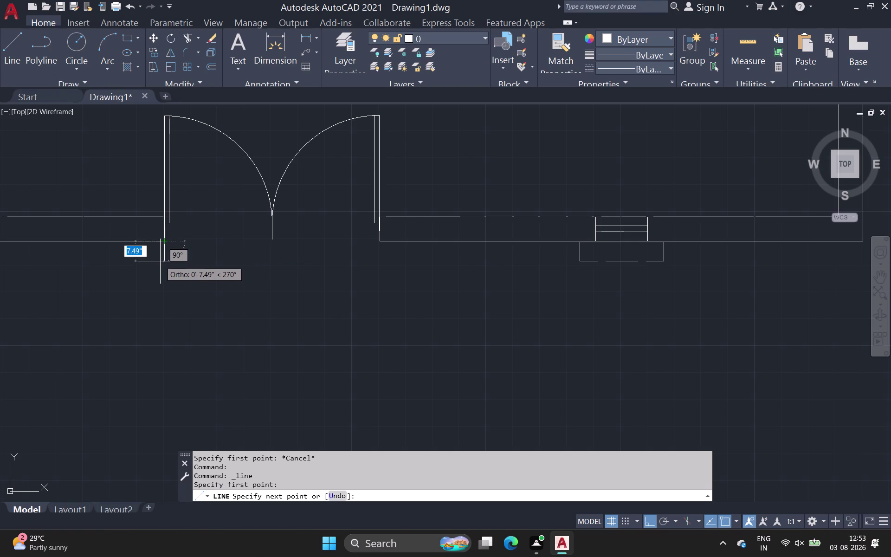
click(160, 261)
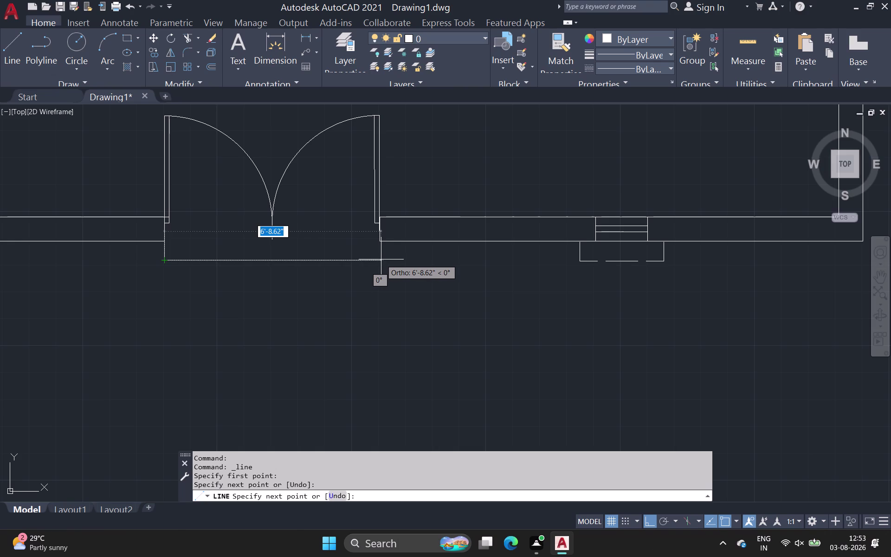
scroll(up, 3)
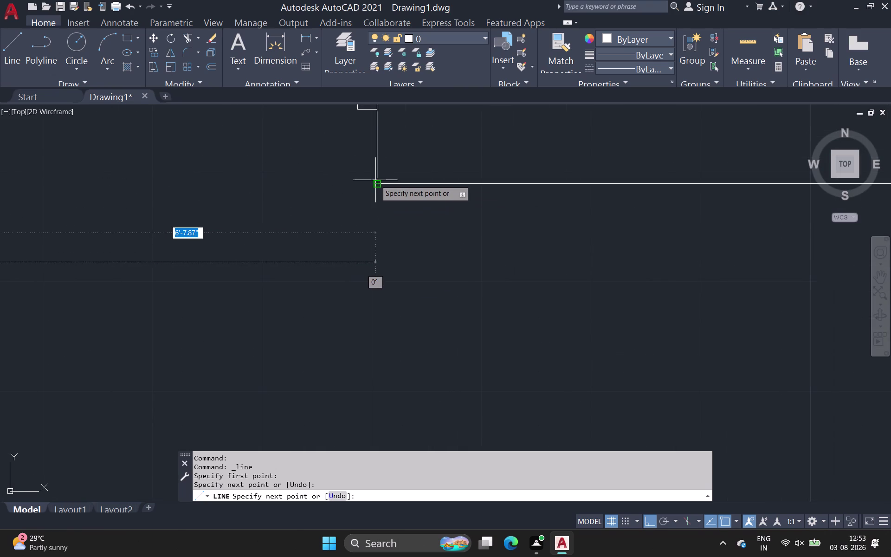
click(376, 263)
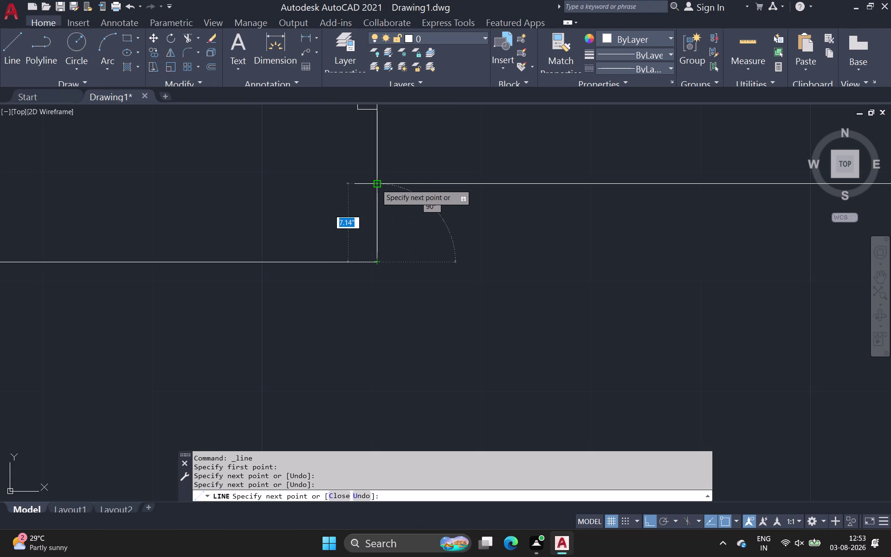
key(space)
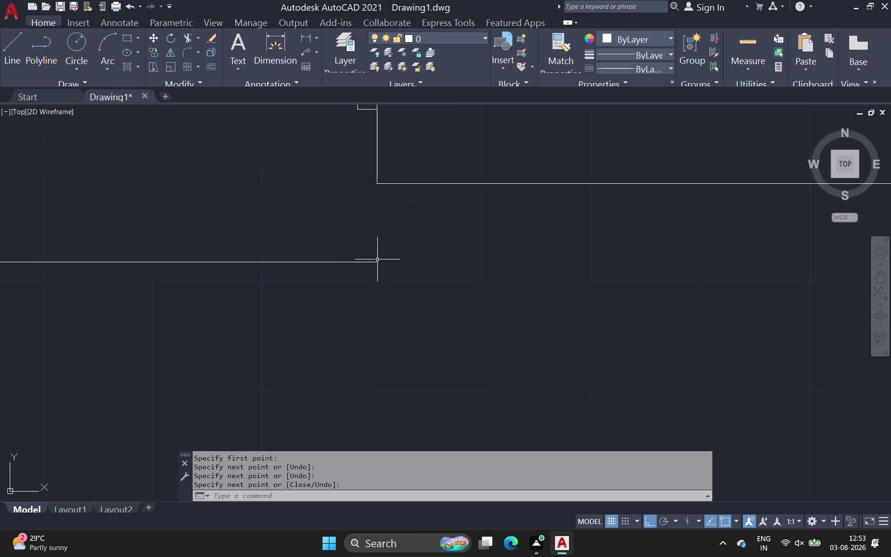
Draw the right step edge up to the wall and a line across the door opening.
click(8, 36)
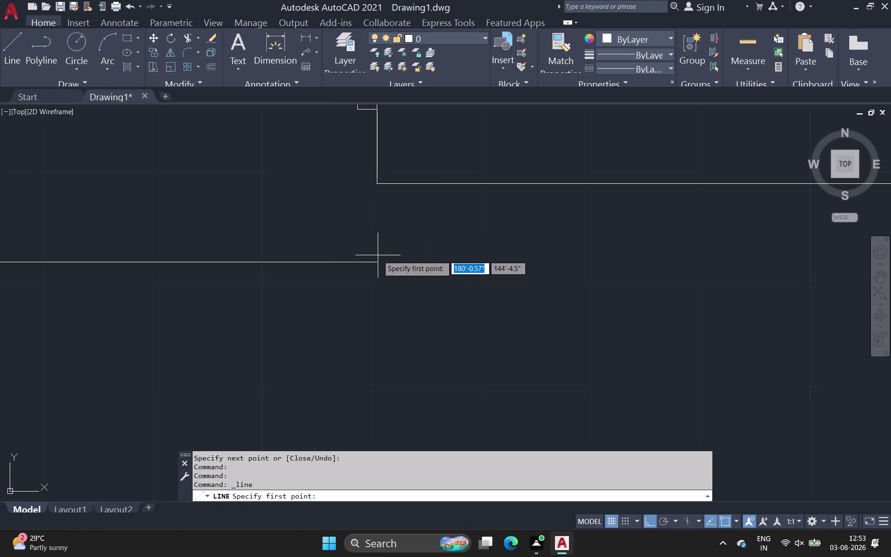
click(376, 261)
click(375, 181)
key(space)
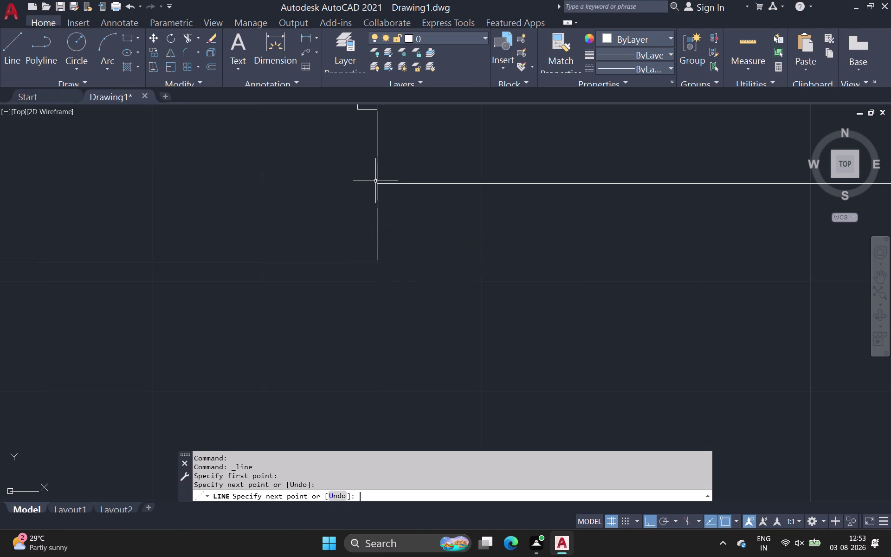
key(space)
click(375, 225)
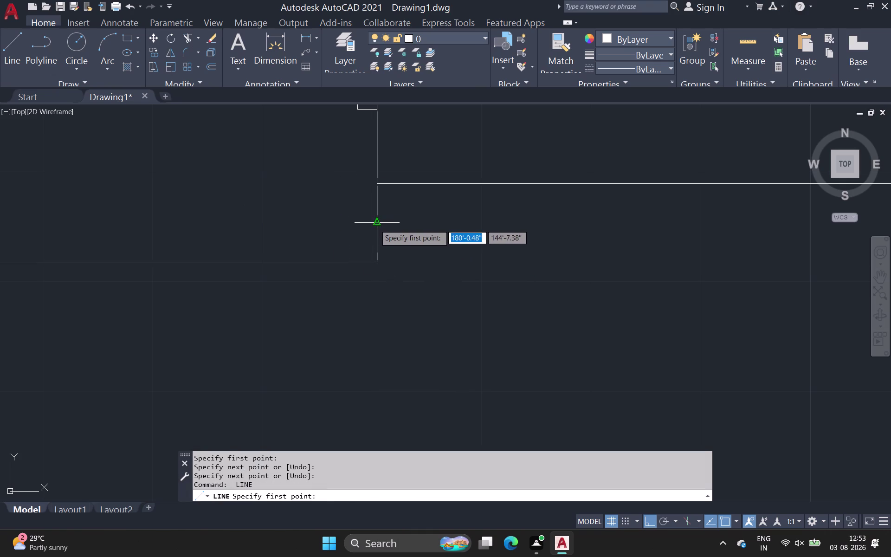
scroll(down, 3)
middle_drag(0, 210, 131, 200)
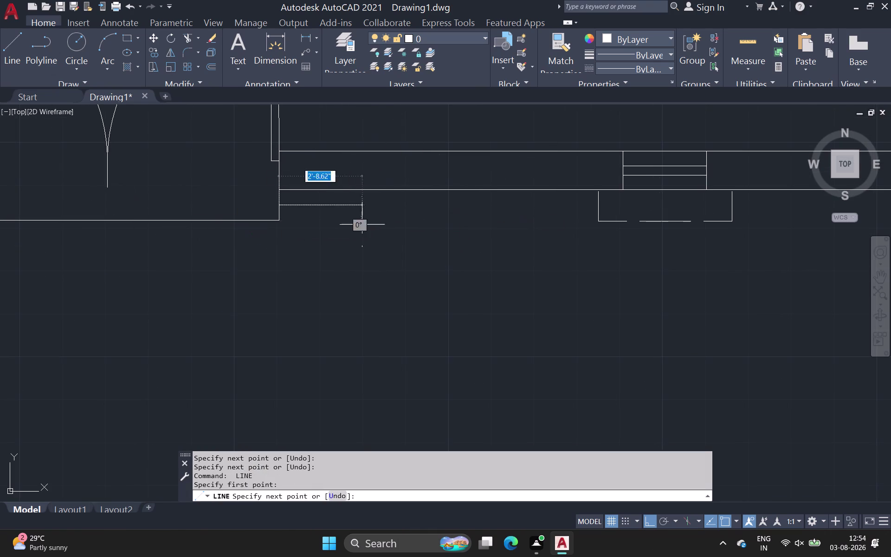
click(107, 206)
key(space)
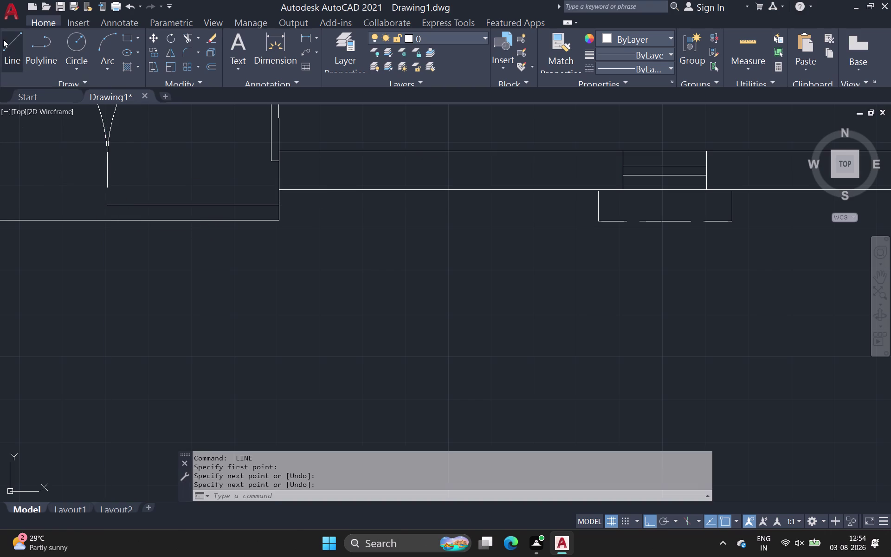
Draw a short upright line below the door centre to the threshold.
click(3, 39)
click(105, 189)
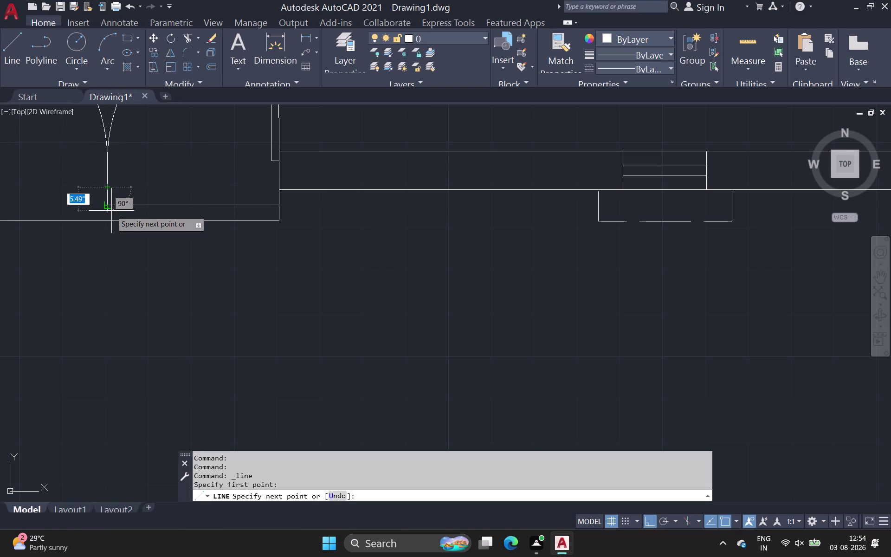
click(111, 219)
key(space)
scroll(down, 3)
middle_drag(208, 195, 207, 195)
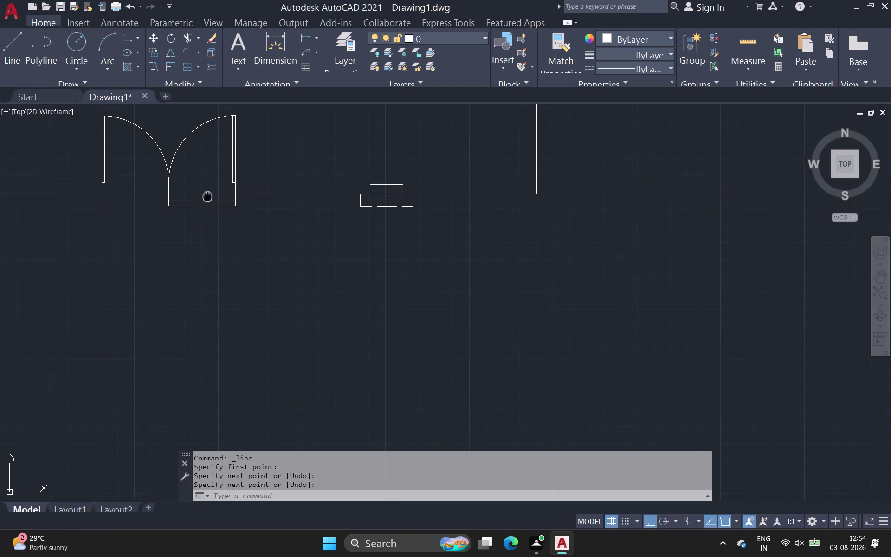
middle_drag(207, 196, 159, 206)
scroll(down, 3)
middle_drag(128, 205, 141, 187)
scroll(up, 3)
scroll(down, 3)
middle_drag(190, 246, 197, 262)
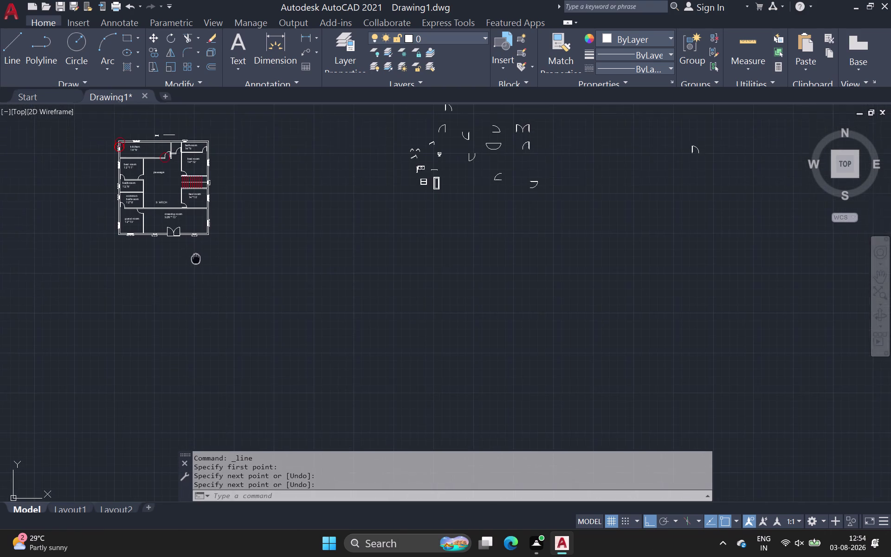
middle_drag(198, 262, 201, 271)
middle_drag(332, 228, 296, 282)
scroll(up, 3)
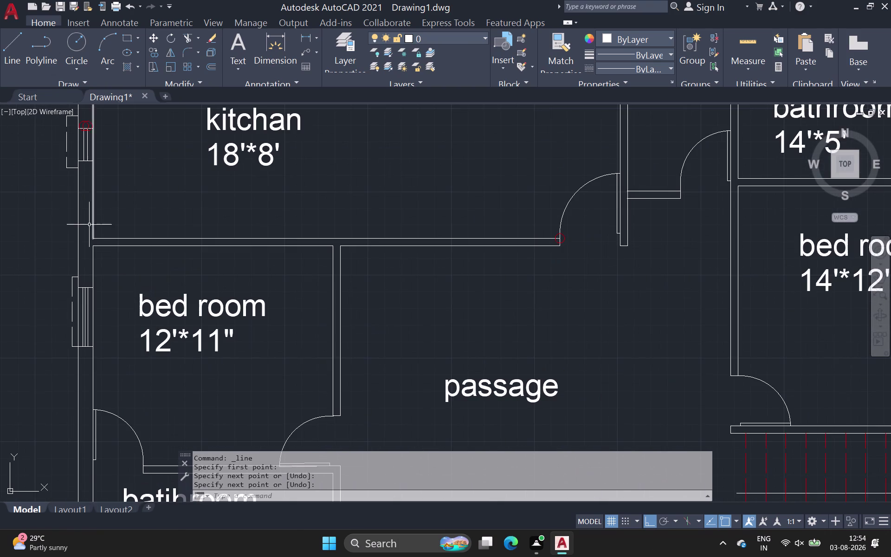
middle_drag(82, 182, 108, 283)
scroll(up, 3)
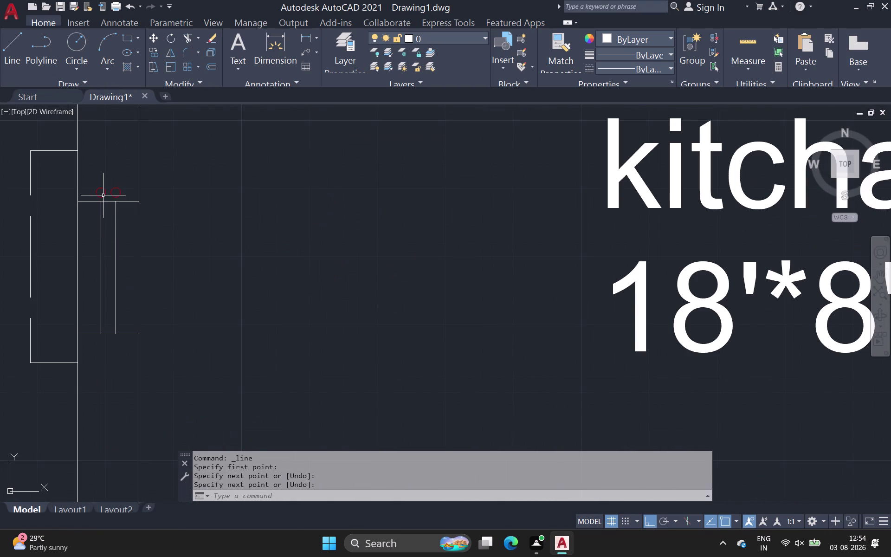
click(102, 195)
middle_click(103, 195)
scroll(up, 3)
scroll(up, 3)
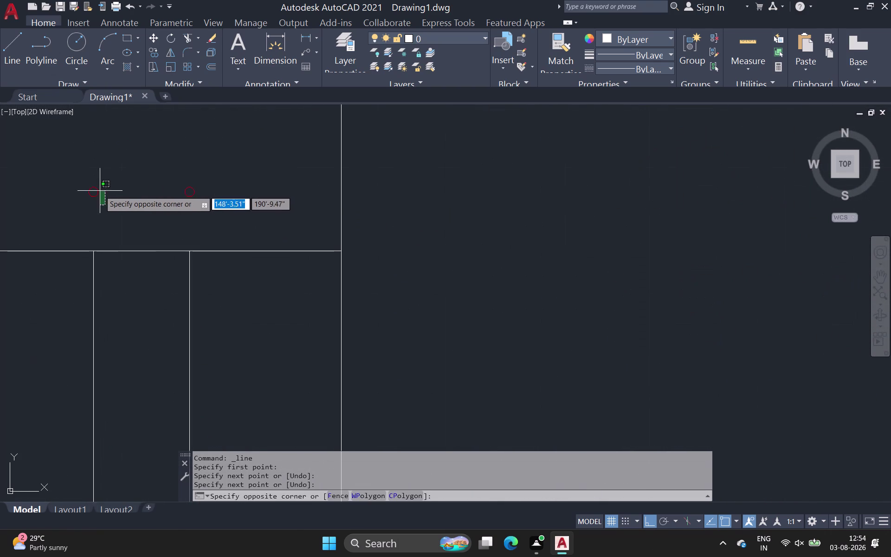
click(66, 181)
drag(227, 218, 216, 216)
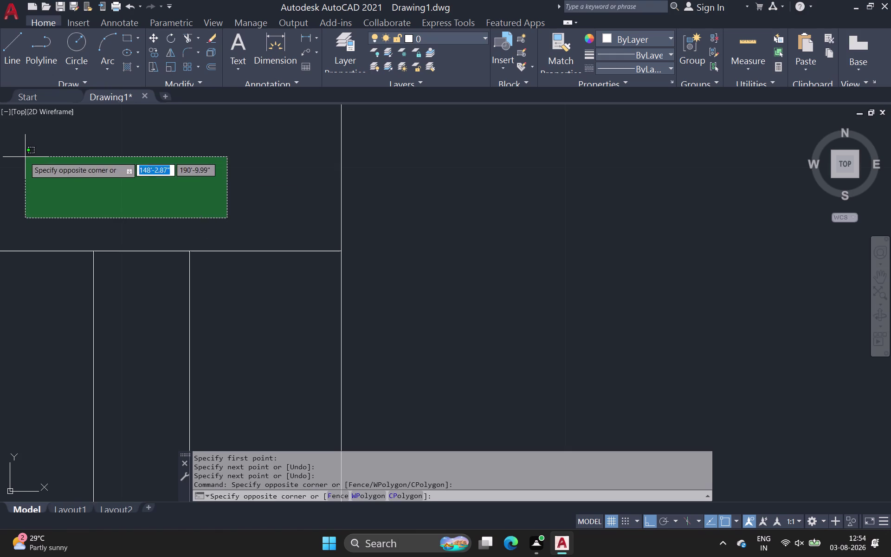
click(11, 162)
drag(63, 171, 87, 197)
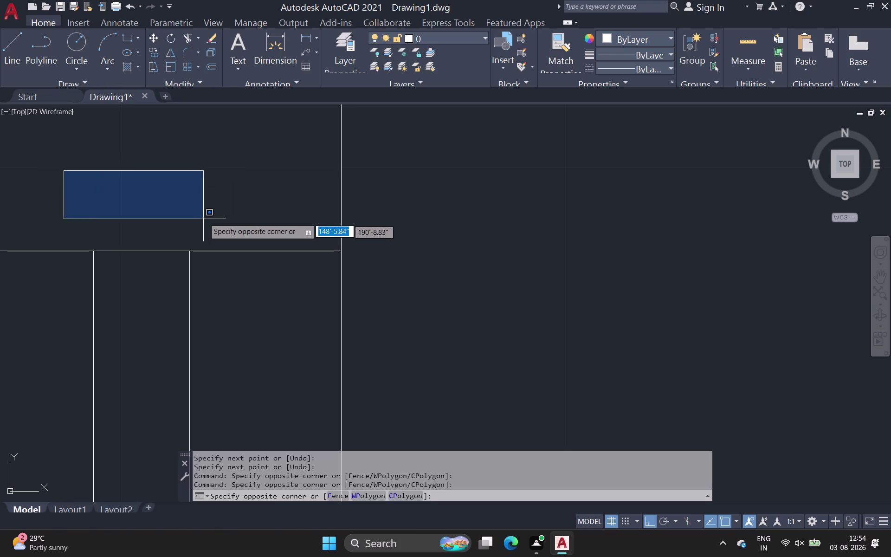
click(222, 213)
click(213, 214)
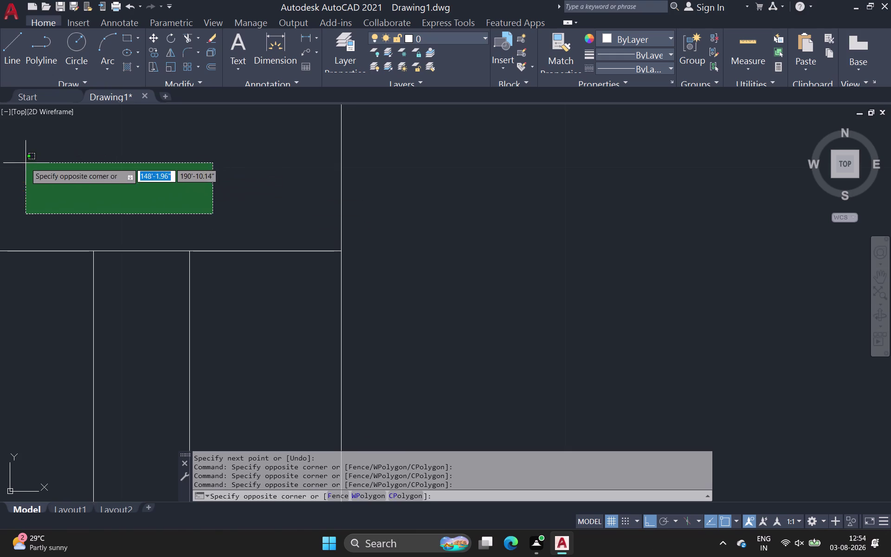
click(9, 165)
drag(35, 163, 192, 212)
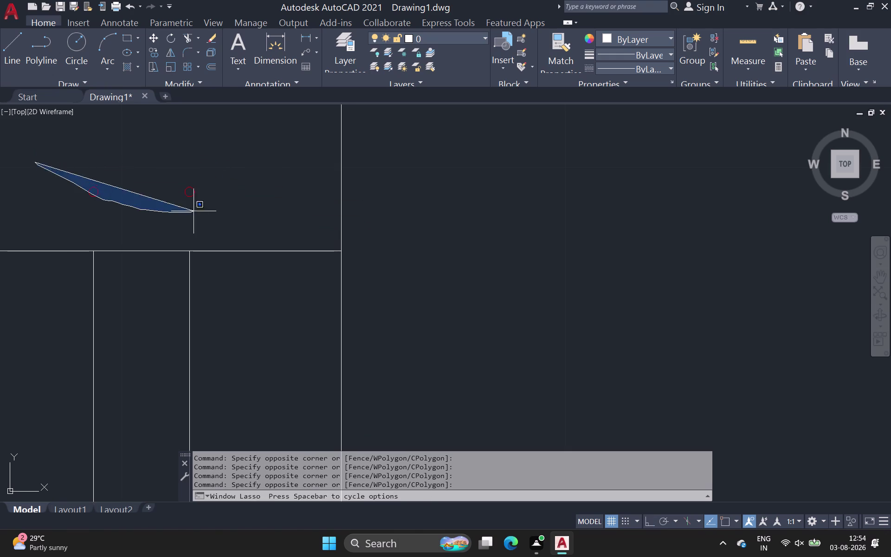
drag(192, 212, 235, 191)
click(59, 166)
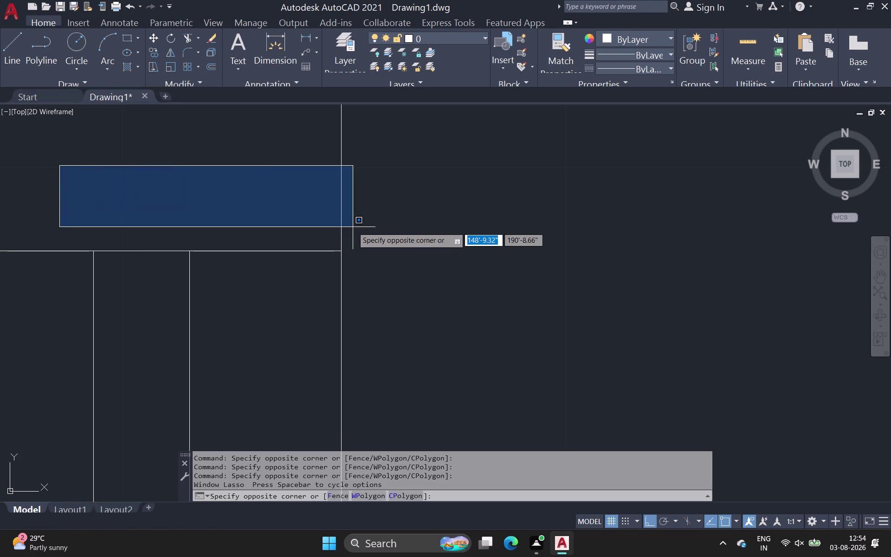
click(272, 220)
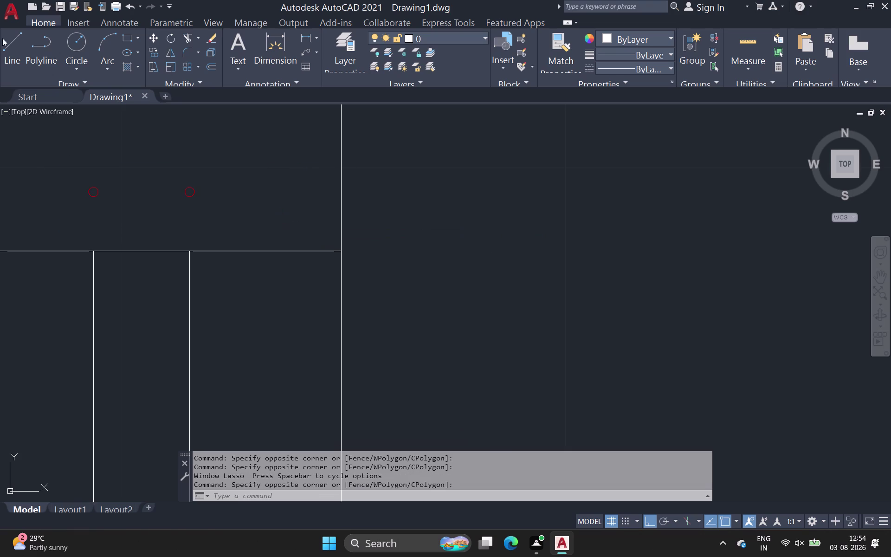
scroll(down, 3)
middle_drag(98, 159, 158, 189)
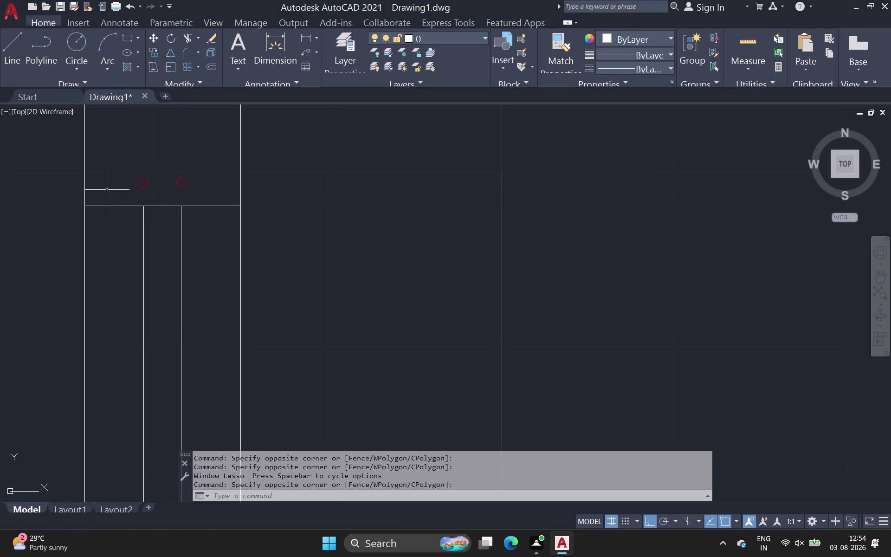
scroll(down, 3)
scroll(down, 3)
middle_drag(131, 227, 127, 248)
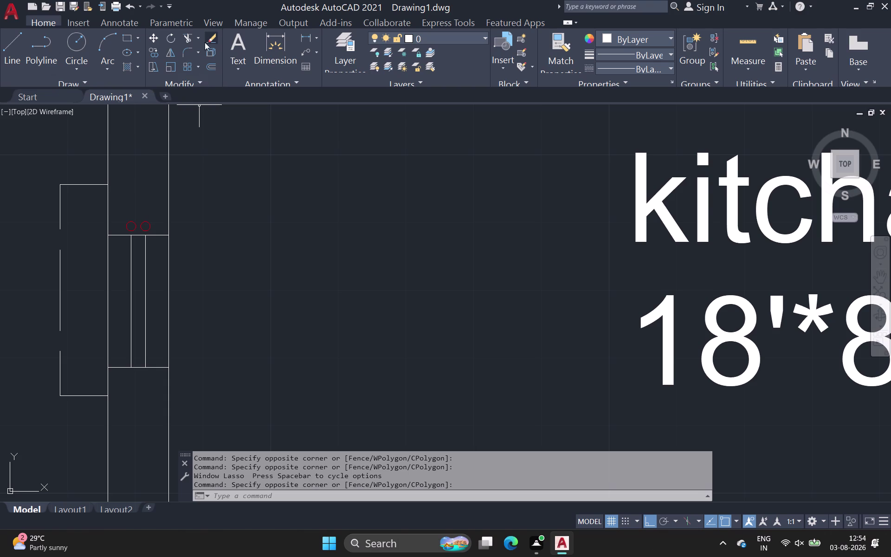
scroll(down, 3)
middle_click(223, 202)
scroll(up, 3)
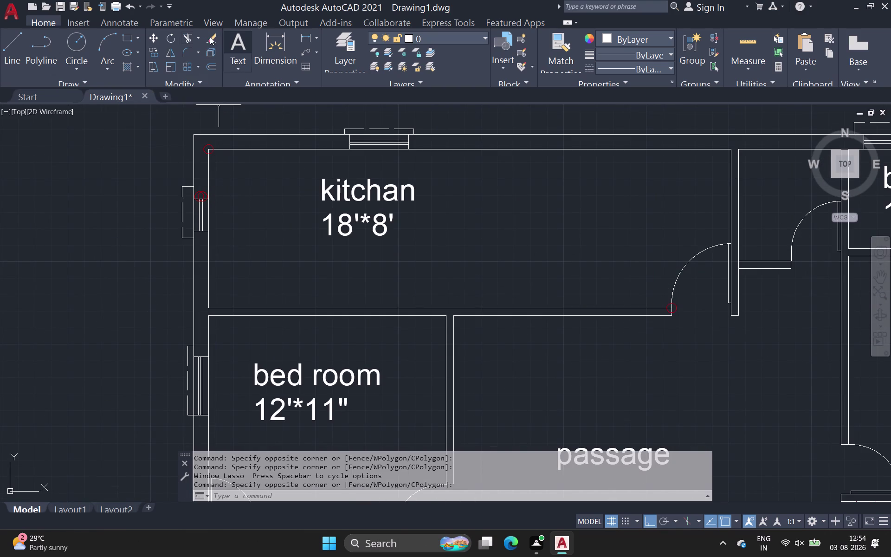
scroll(down, 3)
middle_drag(282, 265, 268, 243)
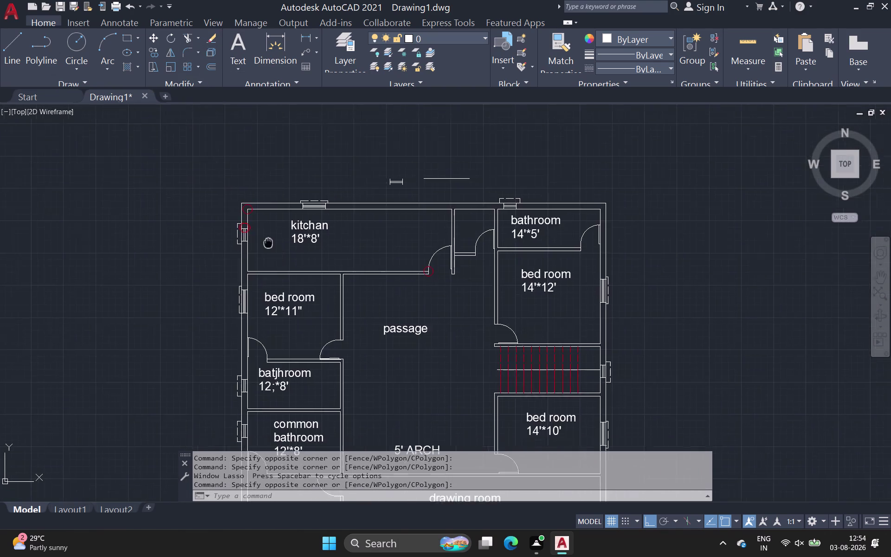
middle_drag(268, 243, 172, 157)
scroll(down, 3)
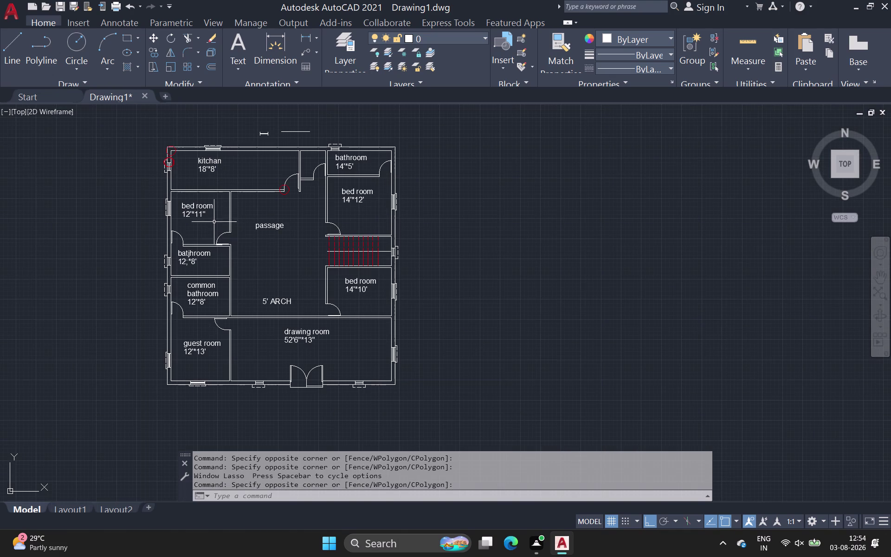
scroll(down, 3)
scroll(up, 3)
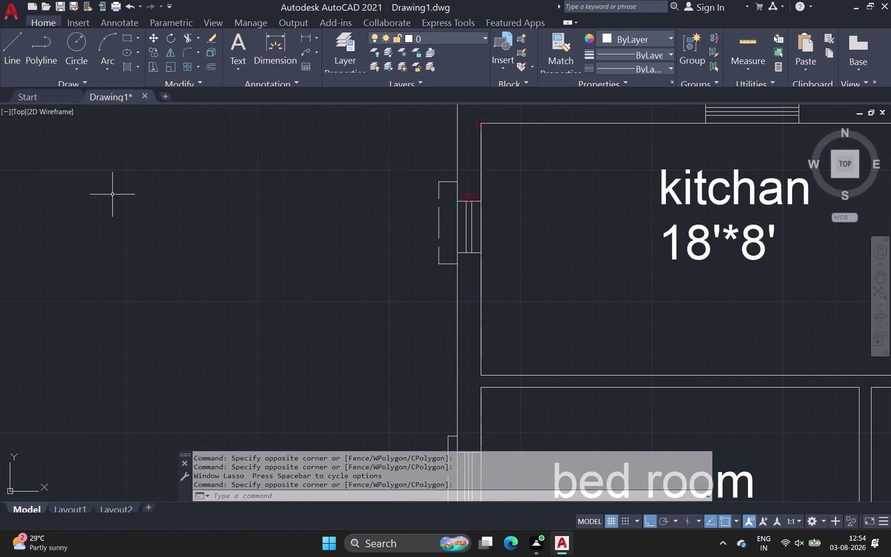
scroll(down, 3)
middle_drag(111, 194, 0, 61)
scroll(down, 3)
middle_drag(471, 240, 0, 138)
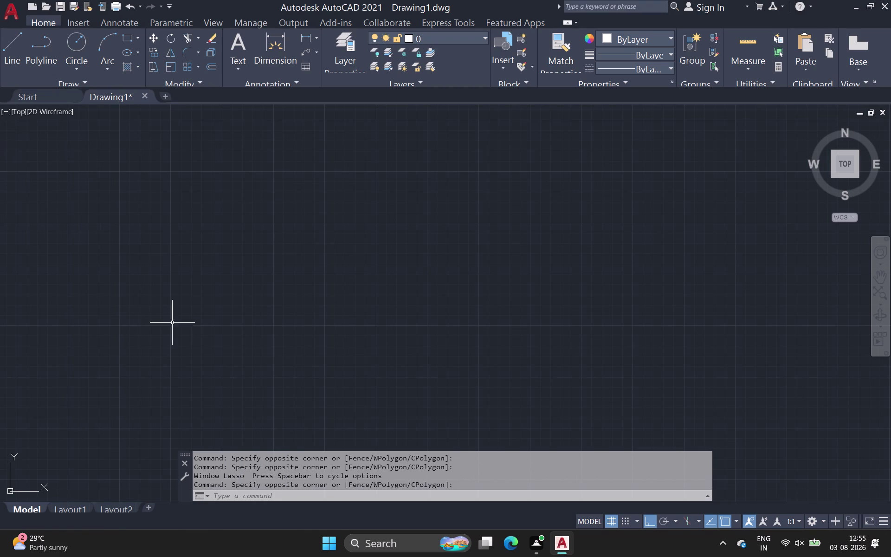
scroll(down, 3)
middle_drag(216, 293, 367, 264)
middle_drag(273, 293, 286, 284)
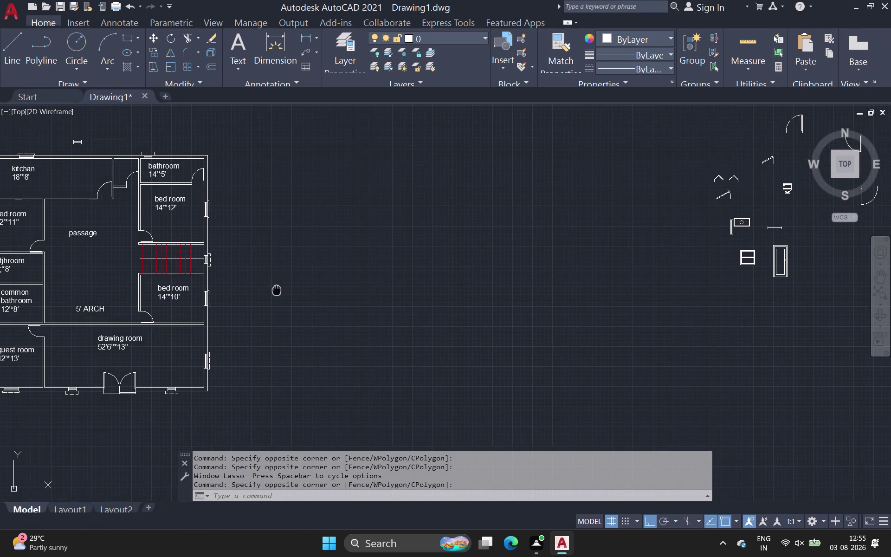
middle_drag(286, 285, 386, 254)
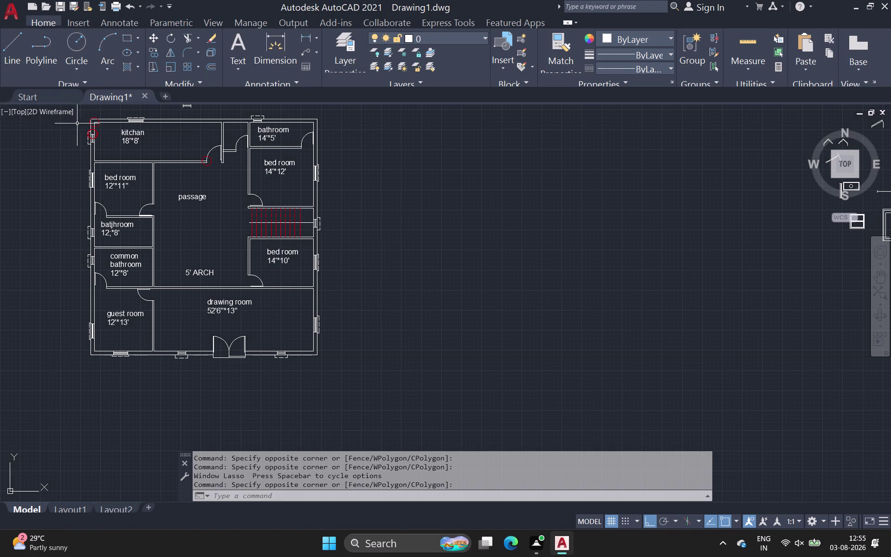
scroll(up, 3)
middle_drag(93, 141, 162, 339)
scroll(up, 3)
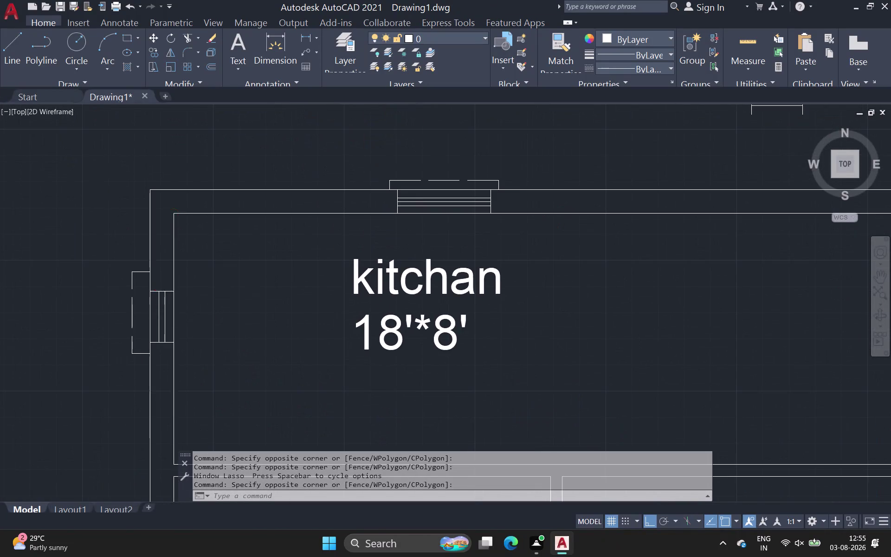
scroll(up, 3)
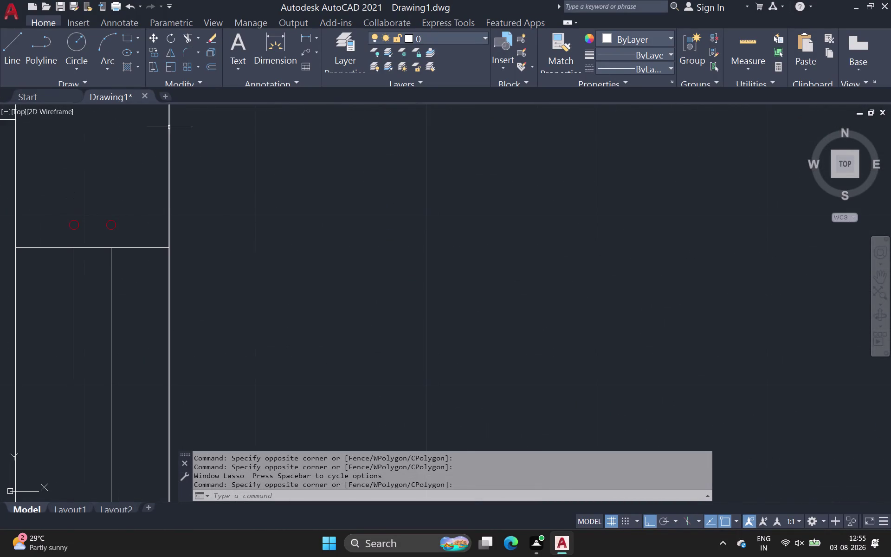
click(110, 222)
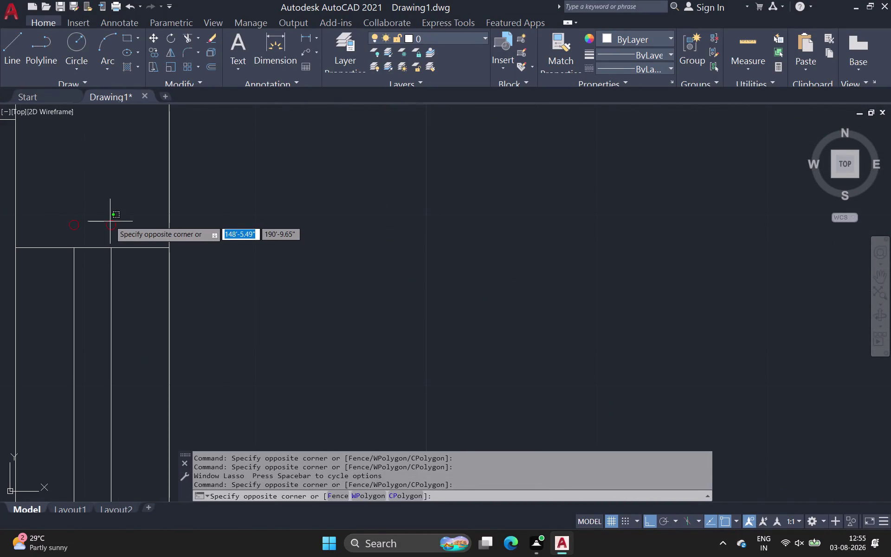
click(112, 220)
key(Escape)
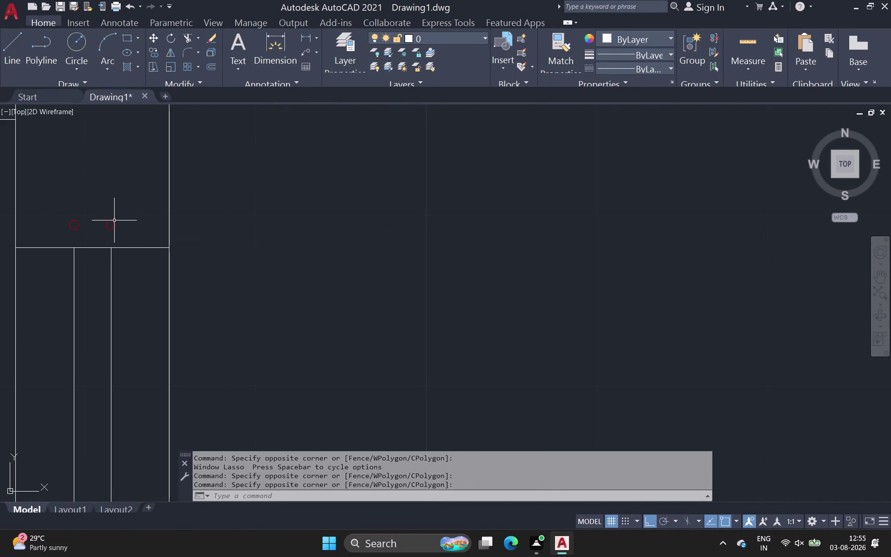
drag(58, 207, 58, 211)
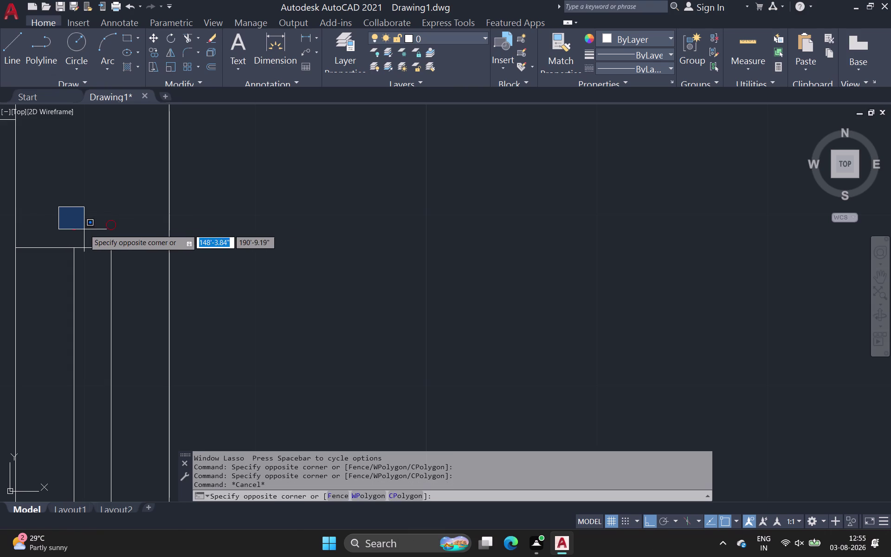
click(144, 243)
click(145, 241)
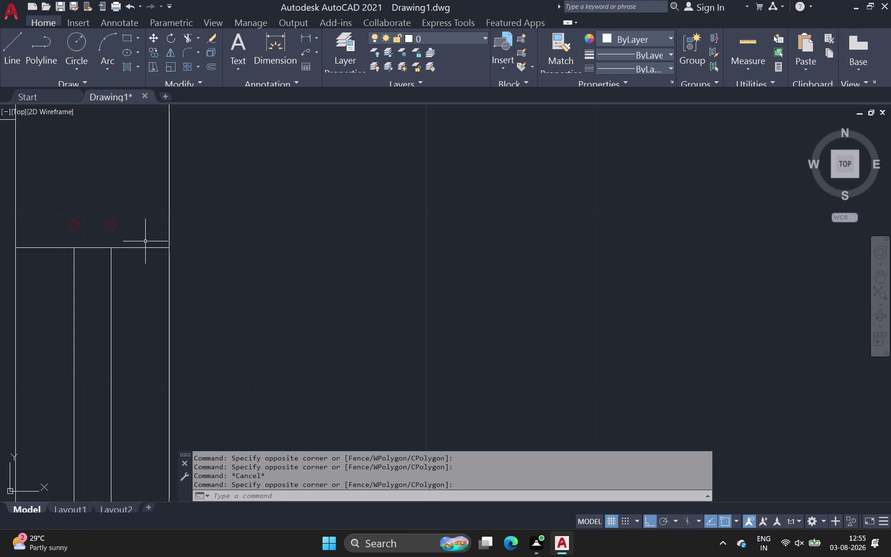
click(55, 208)
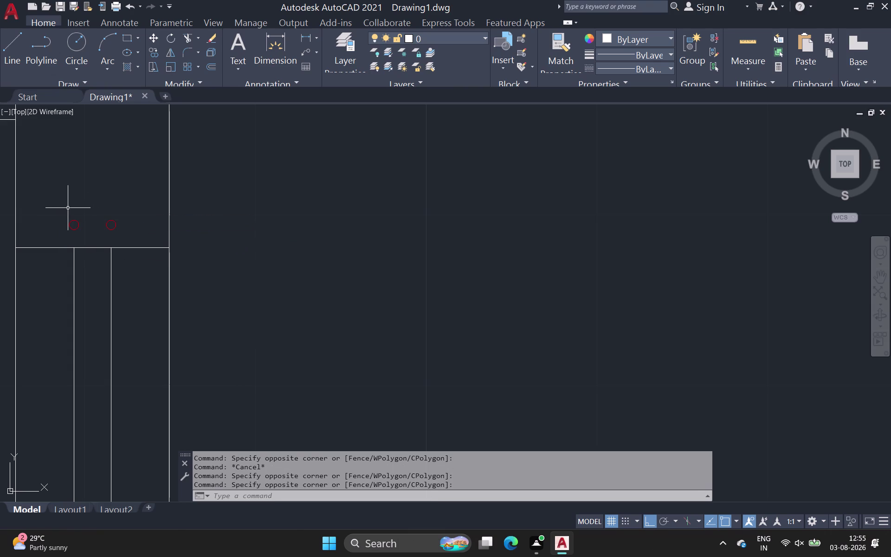